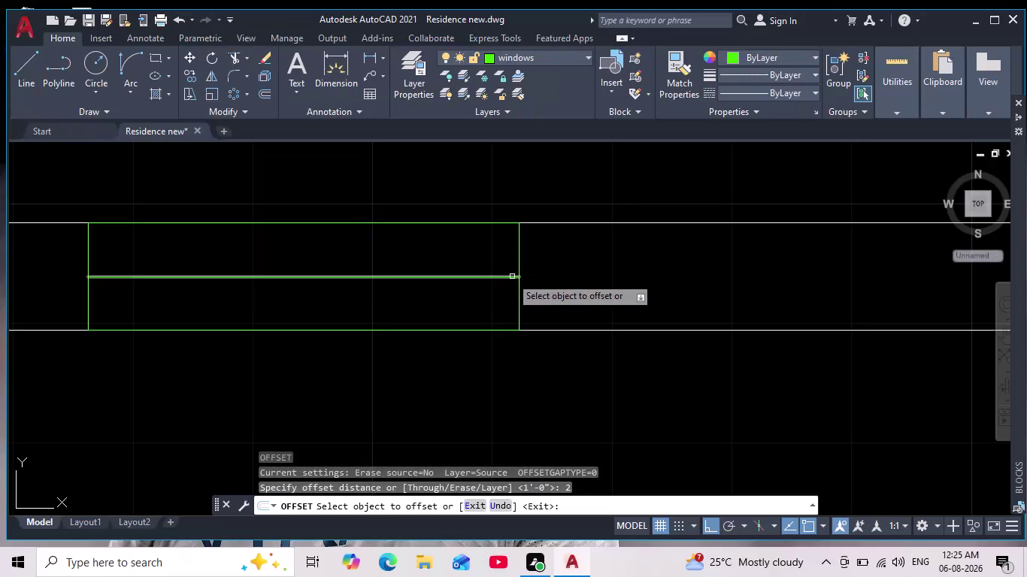
Offset two inner parallel lines inside the window frame.
click(405, 278)
click(397, 300)
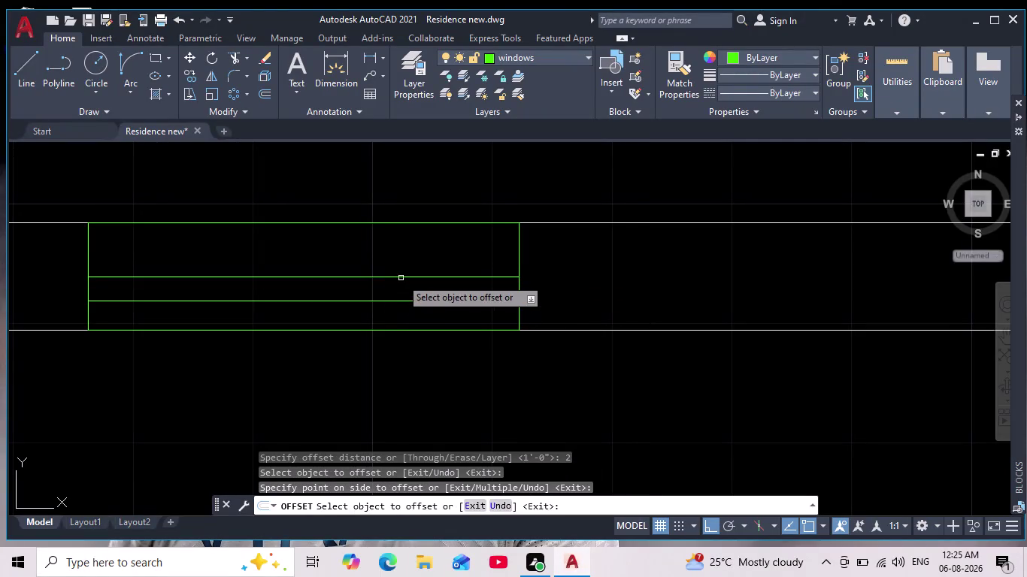
click(401, 277)
click(394, 235)
key(Escape)
Erase the stray extra line, then select all the window lines.
drag(390, 283, 383, 279)
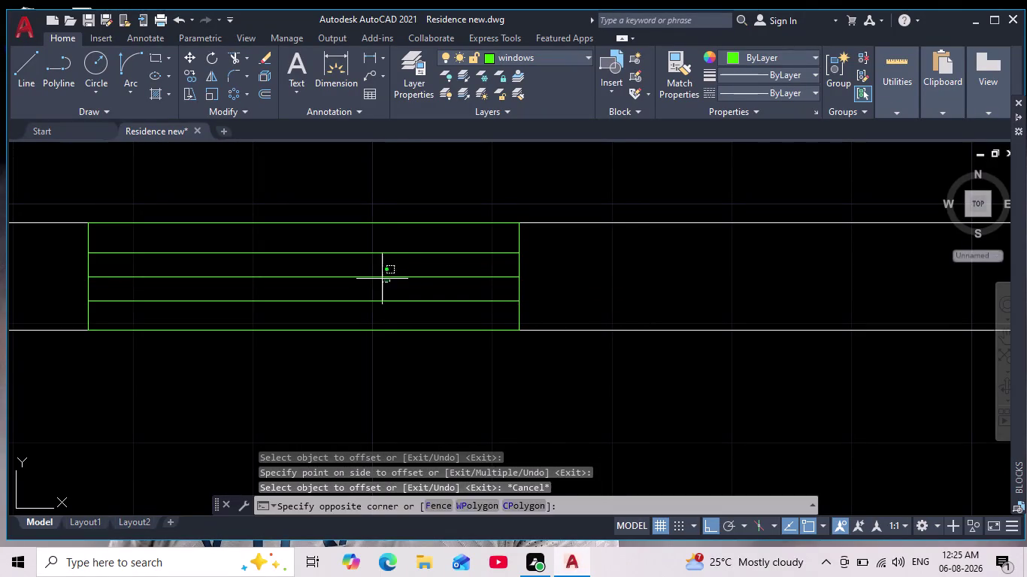
drag(383, 280, 382, 279)
click(371, 276)
key(Delete)
scroll(down, 3)
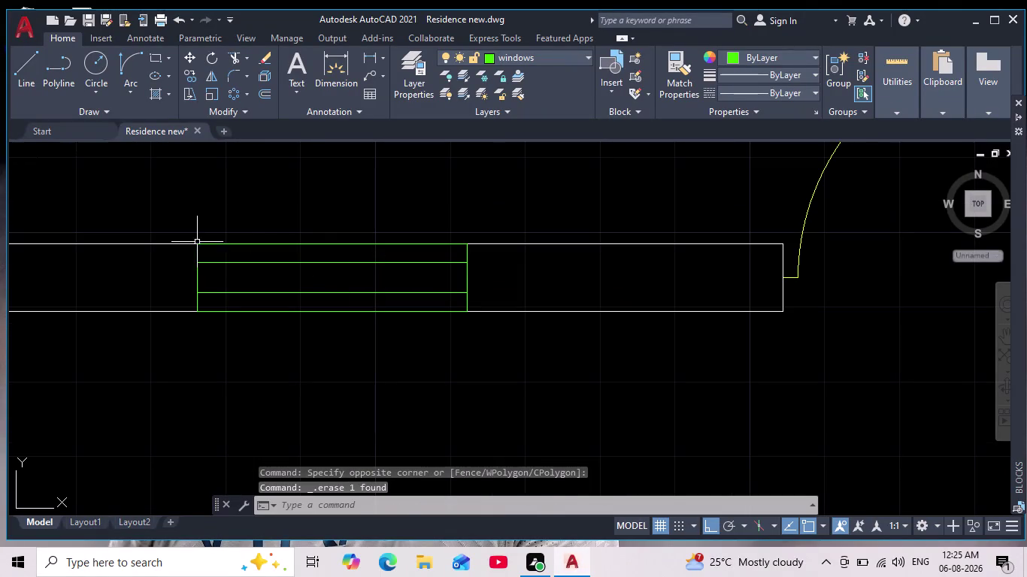
click(152, 204)
click(518, 341)
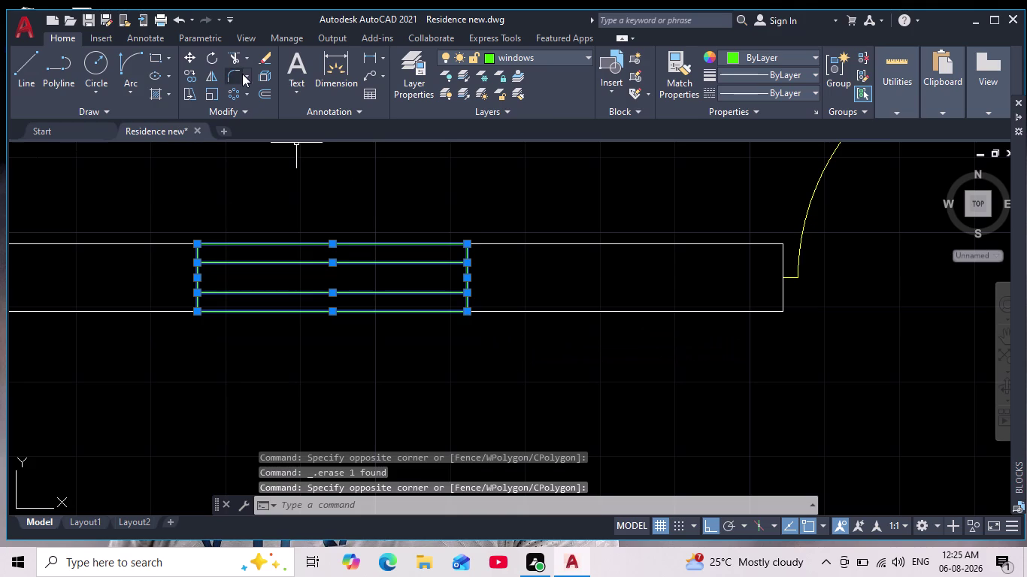
Copy the selected window into the next top room's front wall.
click(193, 77)
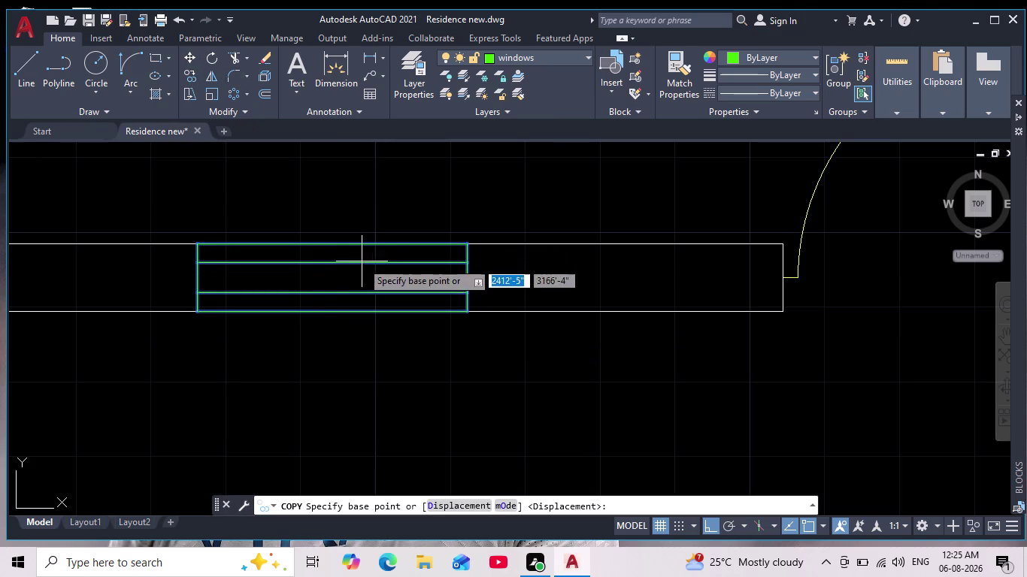
click(328, 240)
scroll(down, 3)
middle_drag(561, 231, 237, 331)
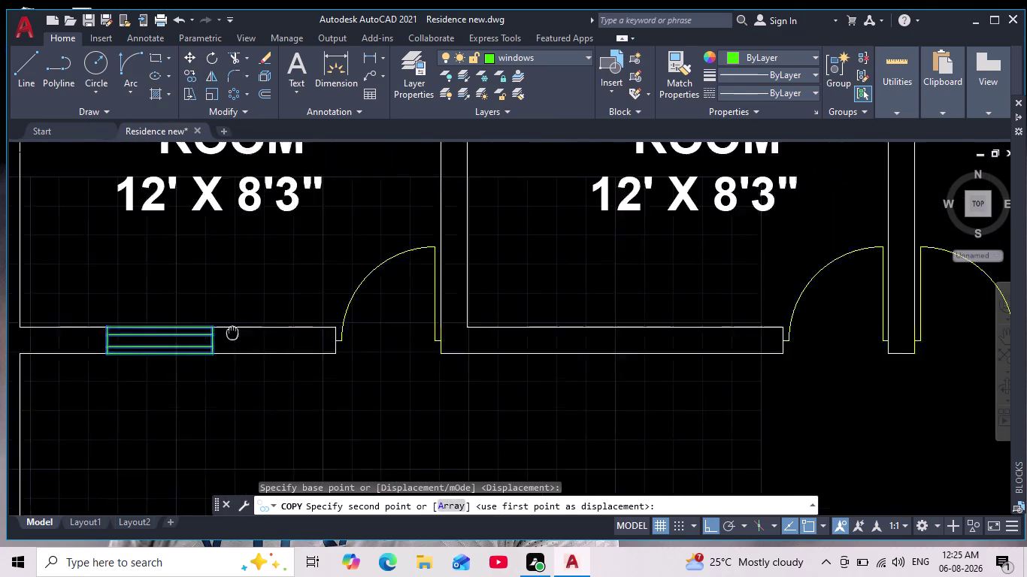
middle_drag(237, 330, 218, 337)
scroll(up, 3)
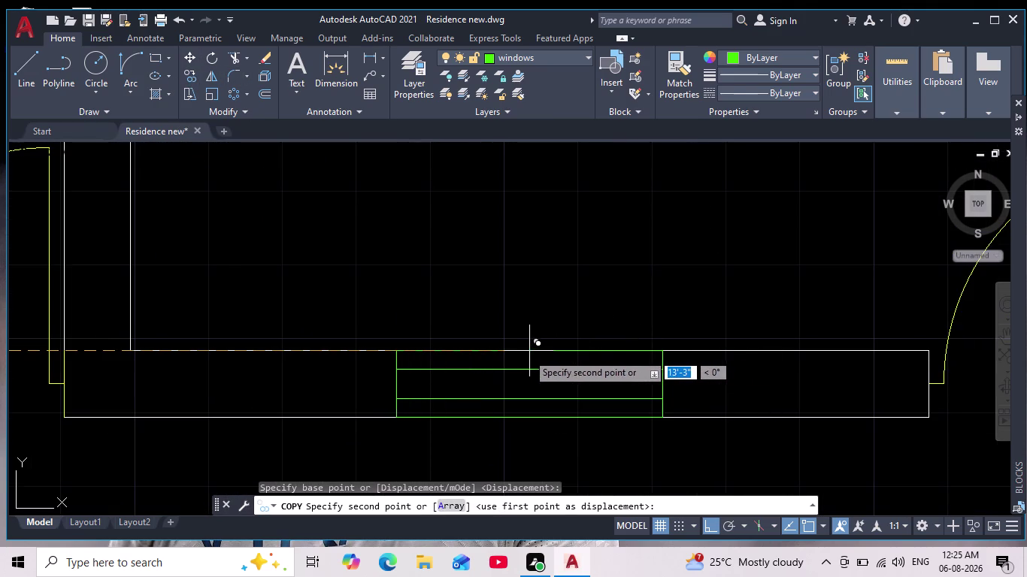
click(527, 349)
Place another window copy in the third room's wall and view the whole plan.
scroll(down, 3)
middle_drag(664, 322, 327, 345)
scroll(up, 3)
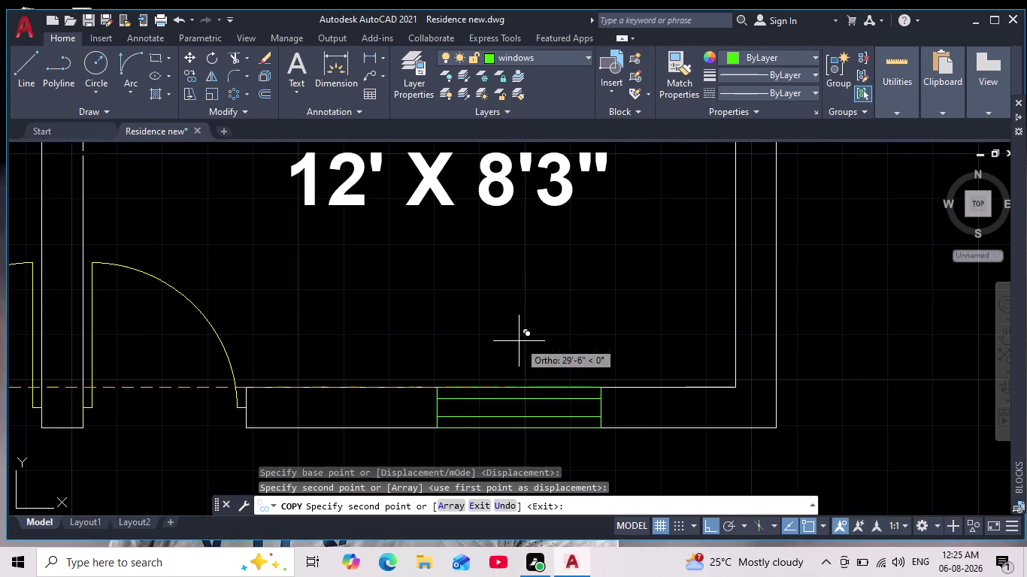
click(491, 388)
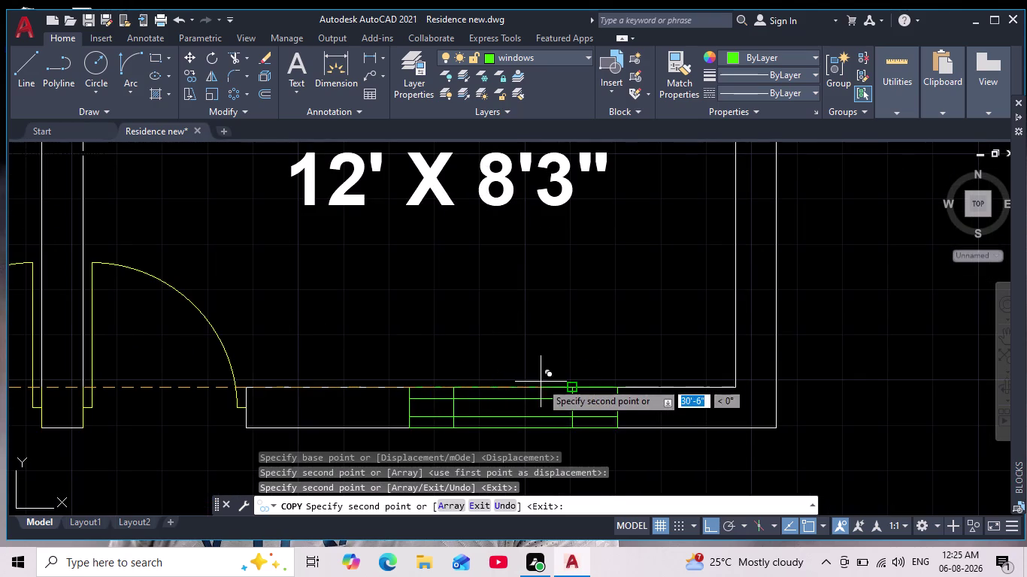
key(Escape)
scroll(down, 3)
middle_drag(559, 391, 537, 316)
middle_drag(520, 372, 487, 251)
scroll(down, 3)
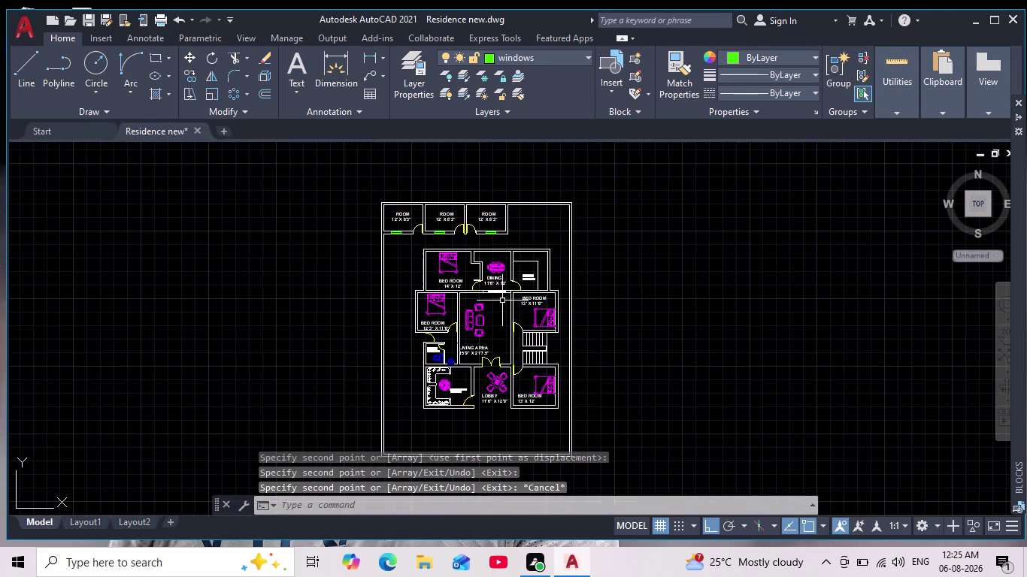
Zoom in on the 14' X 12' bedroom's outer wall and start the Line tool.
scroll(up, 3)
middle_drag(348, 211, 350, 215)
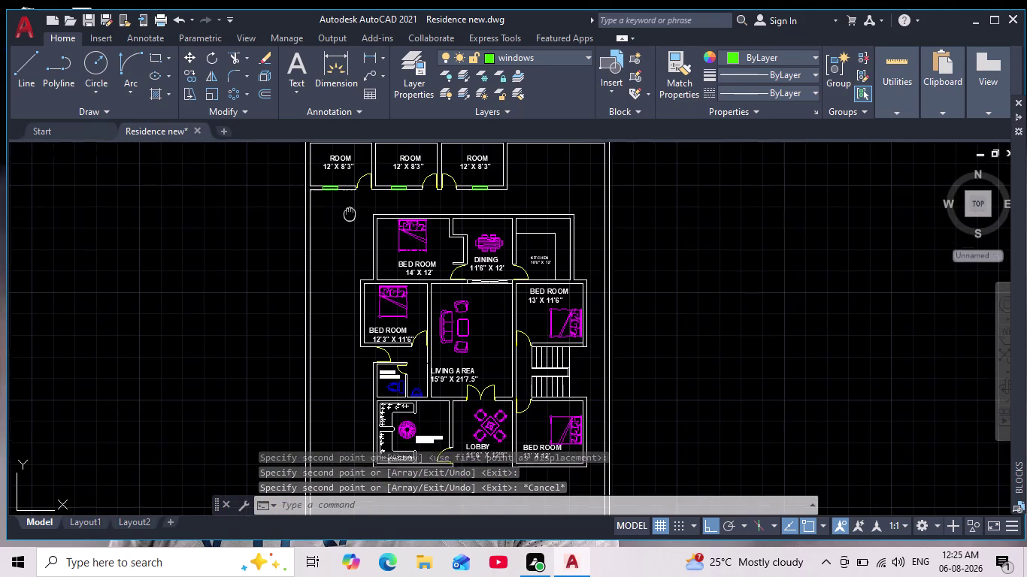
middle_drag(349, 215, 354, 269)
middle_drag(364, 315, 371, 257)
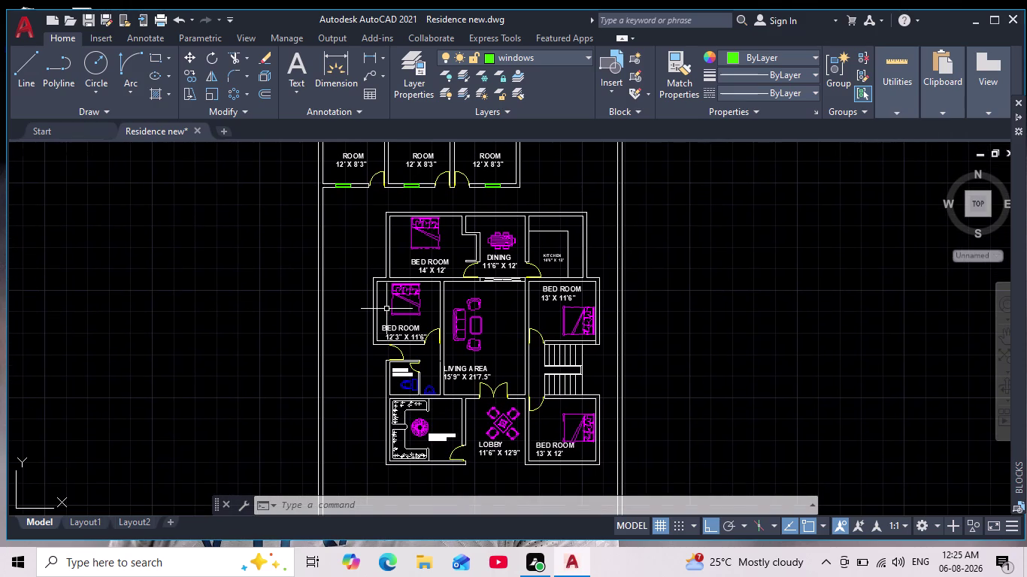
scroll(up, 3)
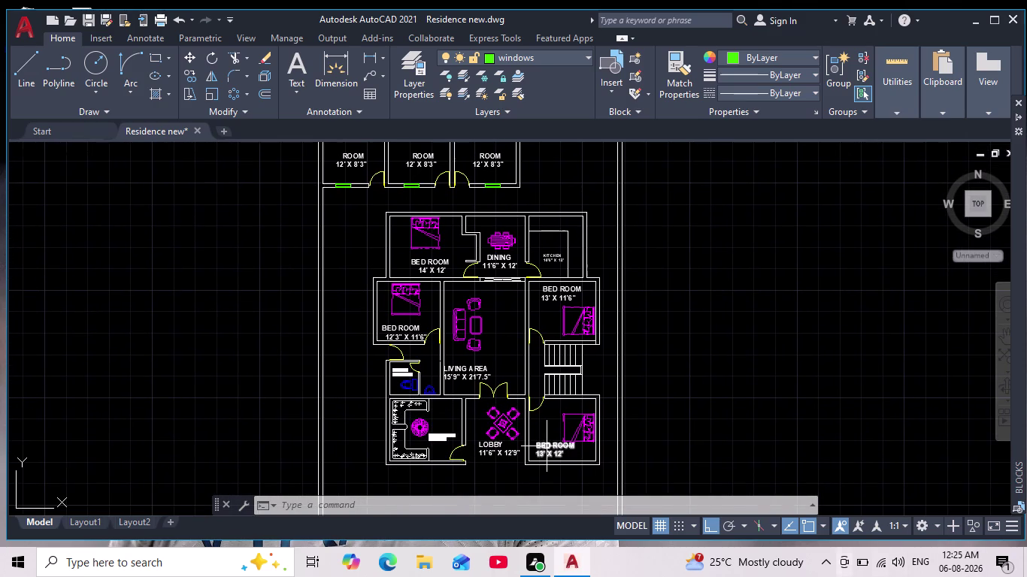
scroll(up, 3)
scroll(down, 3)
middle_drag(385, 232, 397, 288)
click(28, 72)
scroll(up, 3)
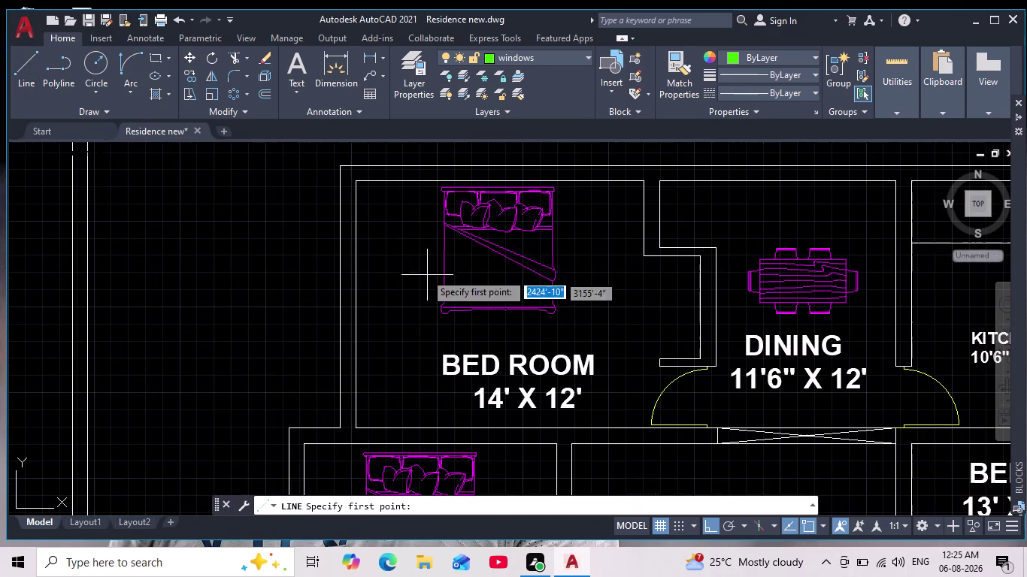
Start the window outline in the bedroom's left wall, undoing a wrong segment and entering 4'.
click(359, 222)
click(340, 226)
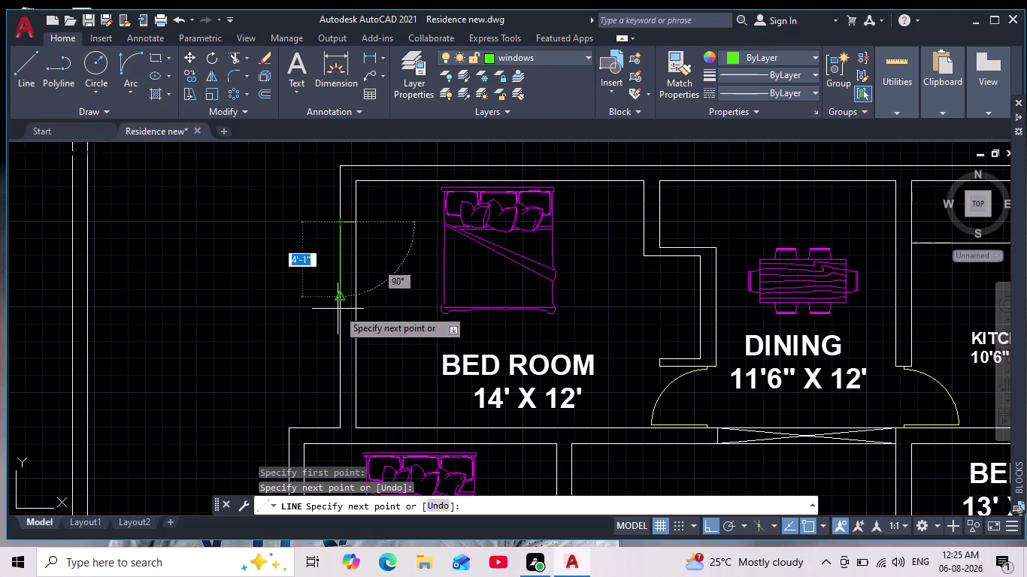
click(339, 354)
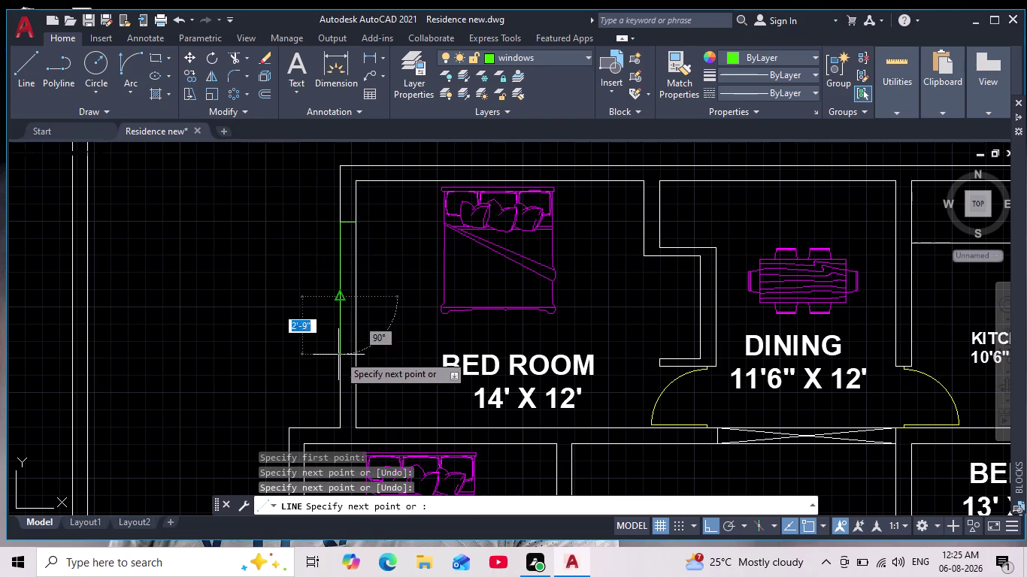
scroll(up, 3)
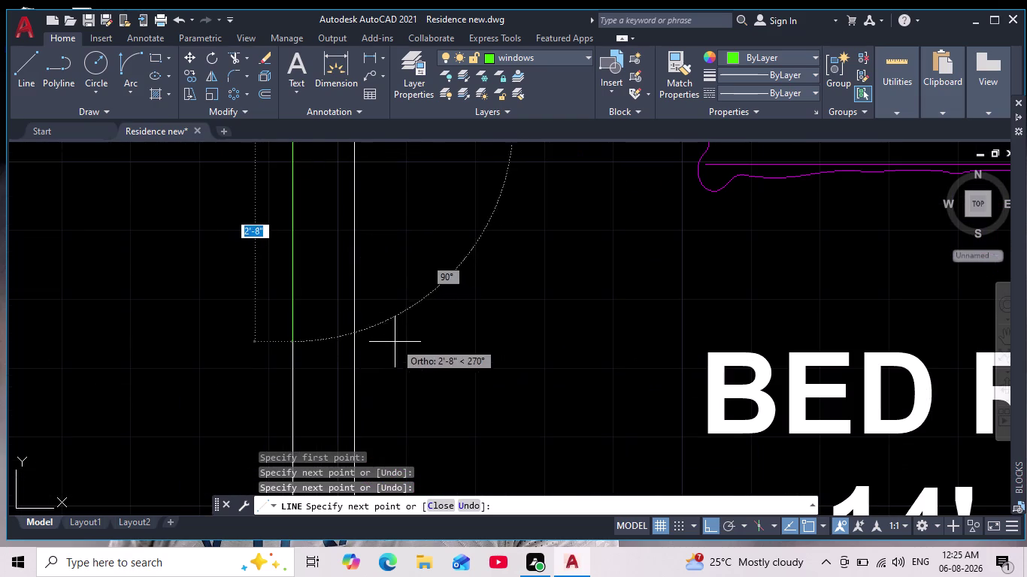
scroll(down, 3)
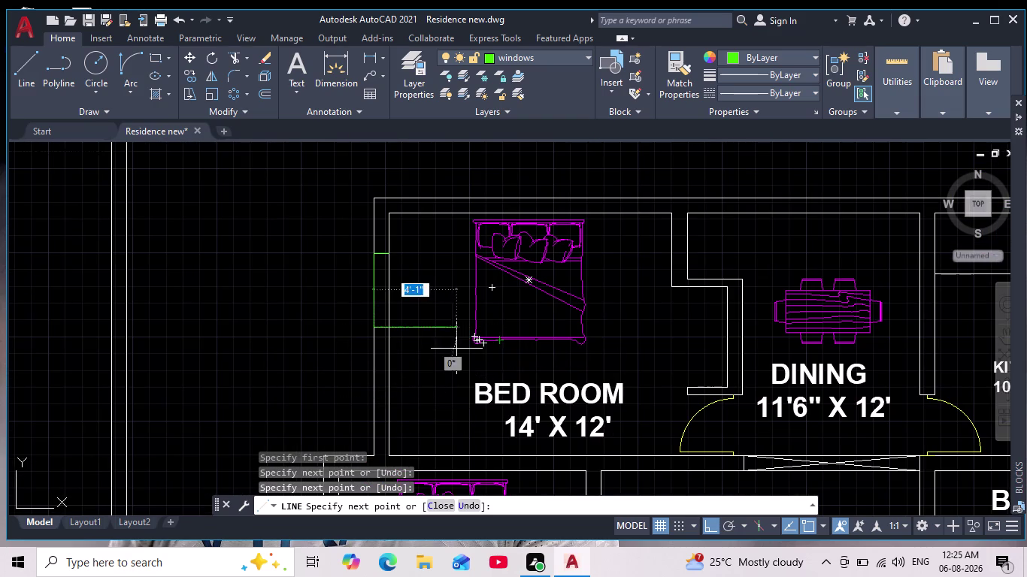
scroll(up, 3)
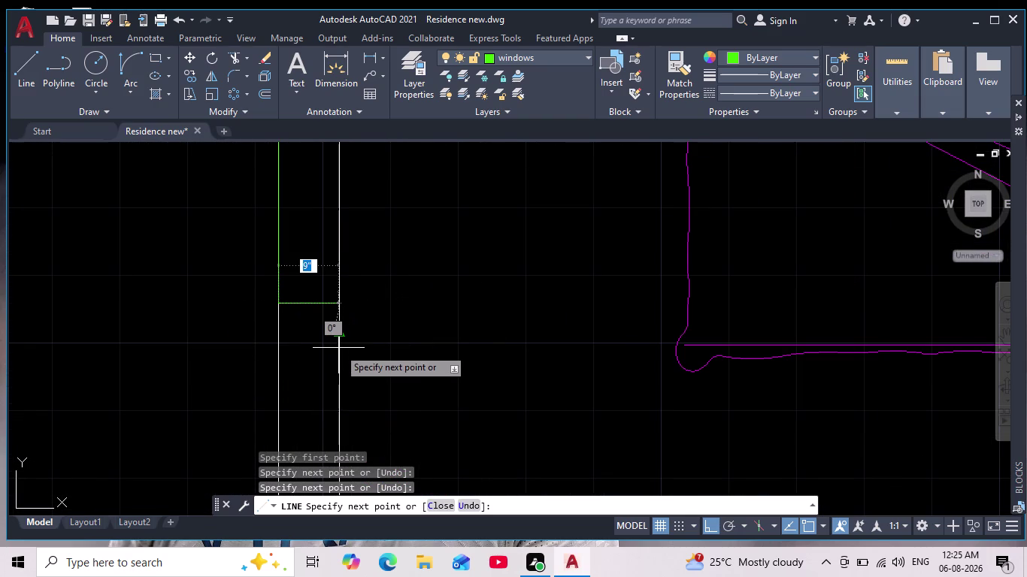
key(ctrl+z)
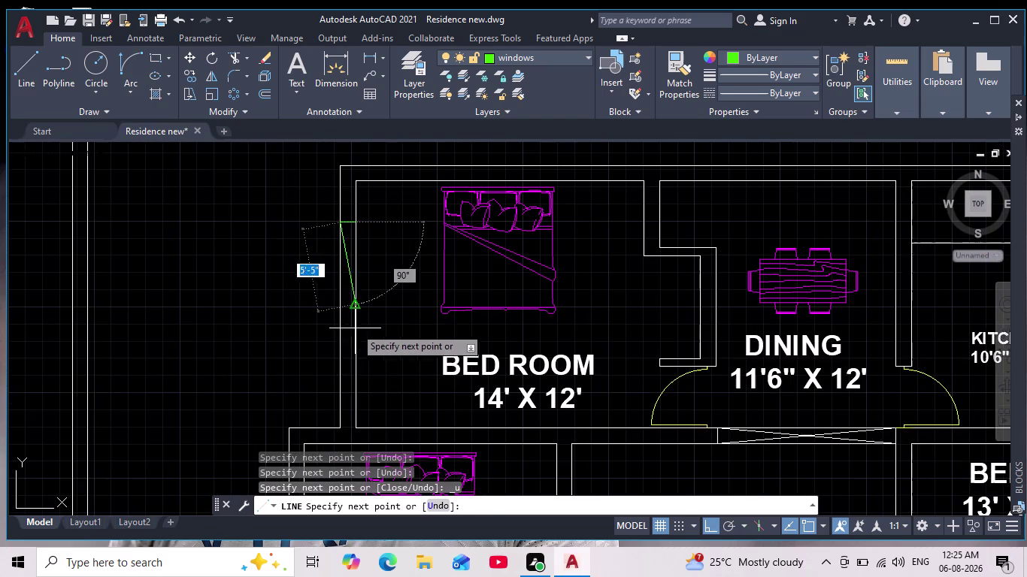
scroll(up, 3)
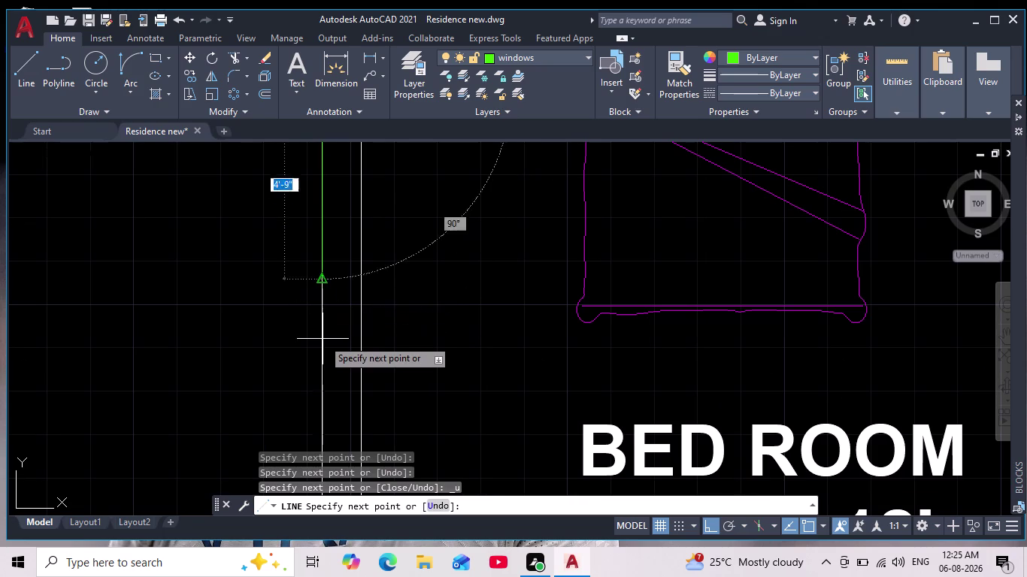
text(4')
key(Return)
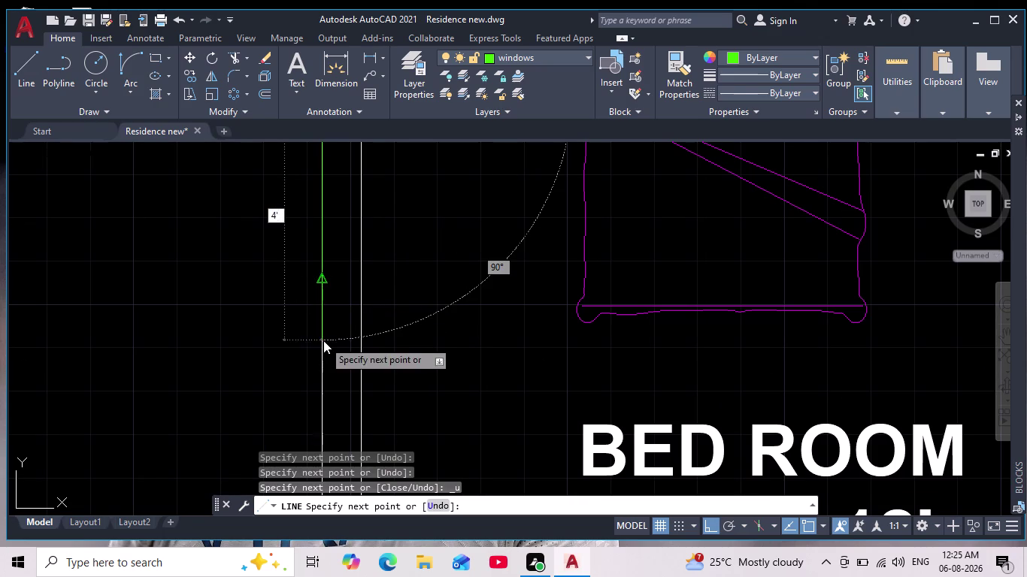
Complete and close the 4' window outline along the wall.
scroll(down, 3)
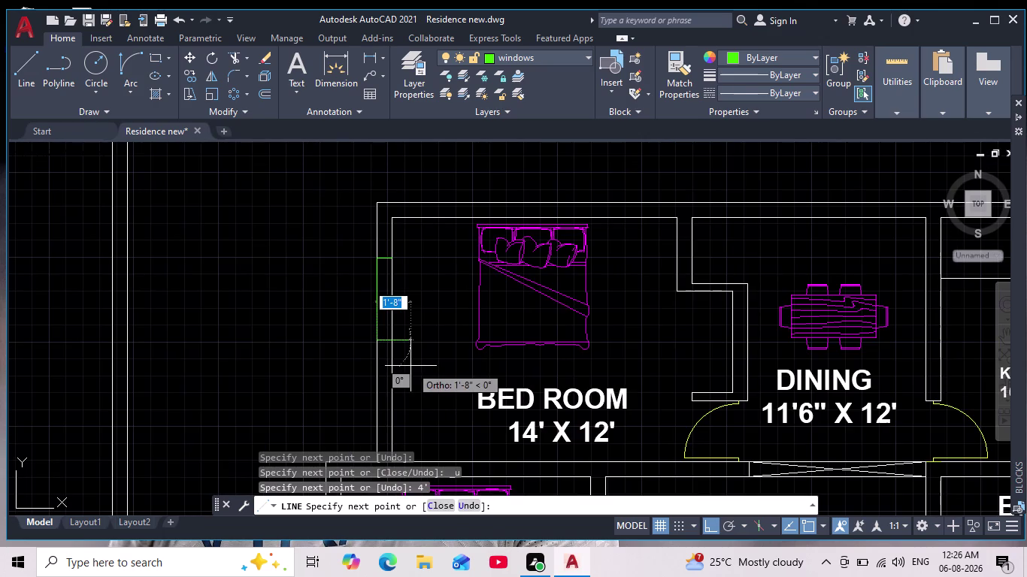
scroll(up, 3)
click(347, 325)
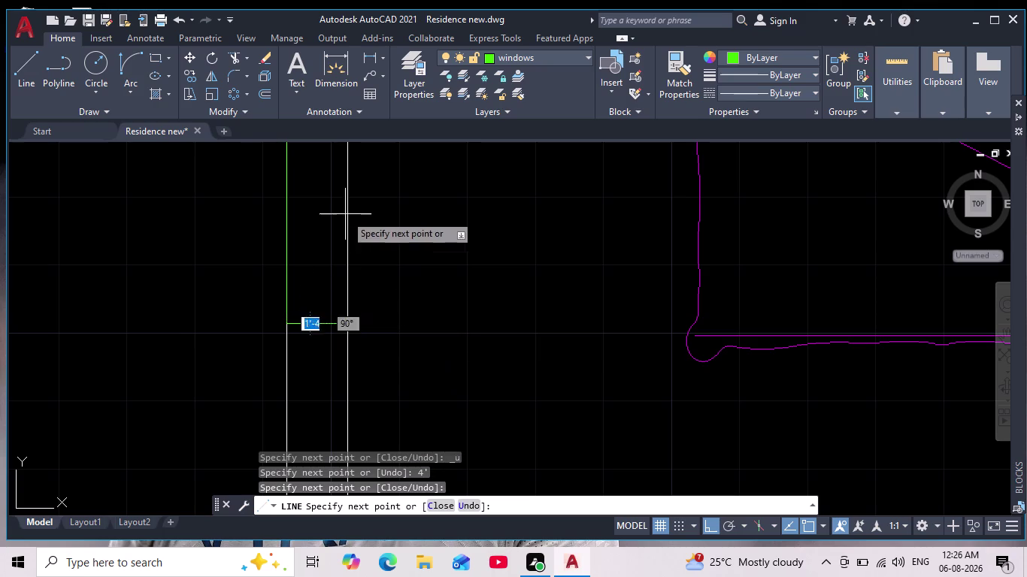
middle_drag(346, 226, 353, 350)
scroll(down, 3)
middle_drag(354, 209, 359, 303)
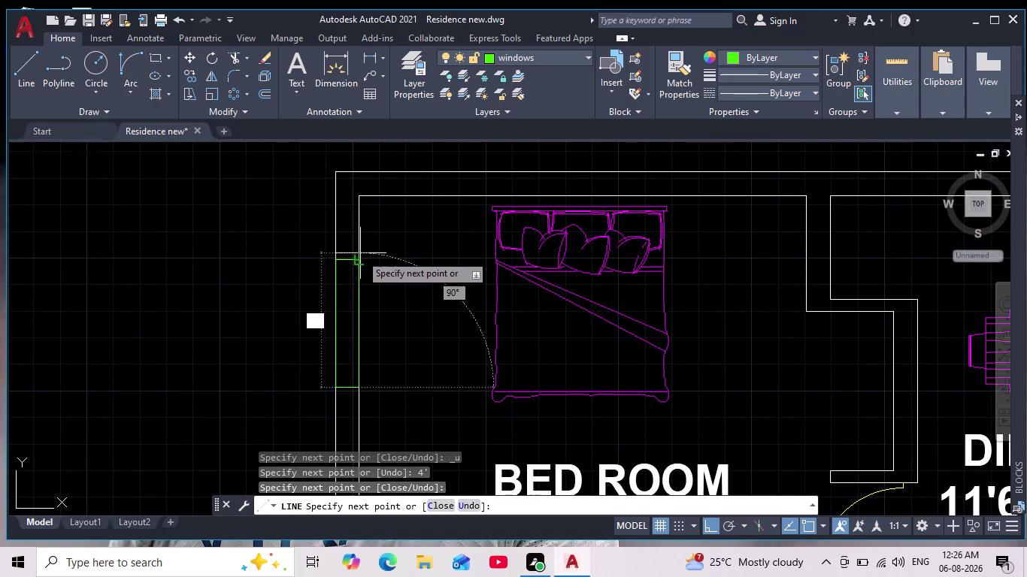
click(359, 259)
key(Escape)
Draw another line from the window along the wall, then cancel it.
click(27, 73)
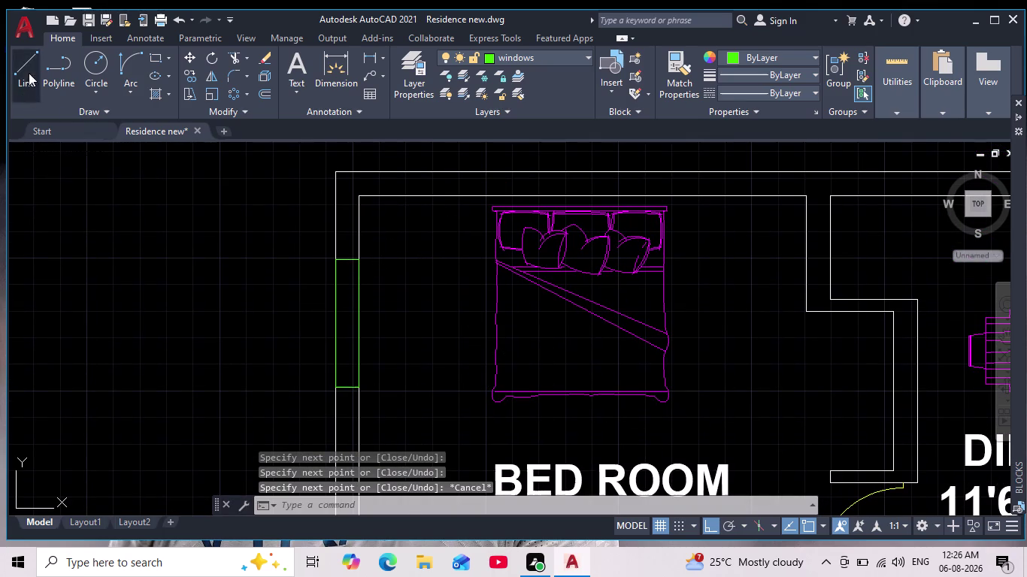
scroll(up, 3)
click(338, 230)
middle_drag(348, 421, 377, 318)
click(362, 451)
key(Escape)
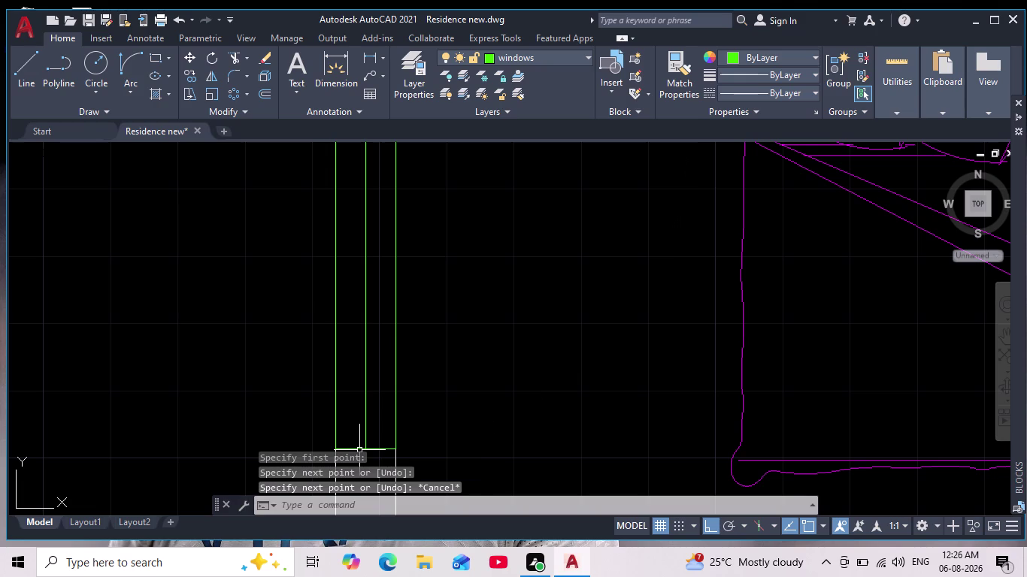
Start OFFSET with an offset distance of 2.
key(o)
key(Return)
key(2)
key(Return)
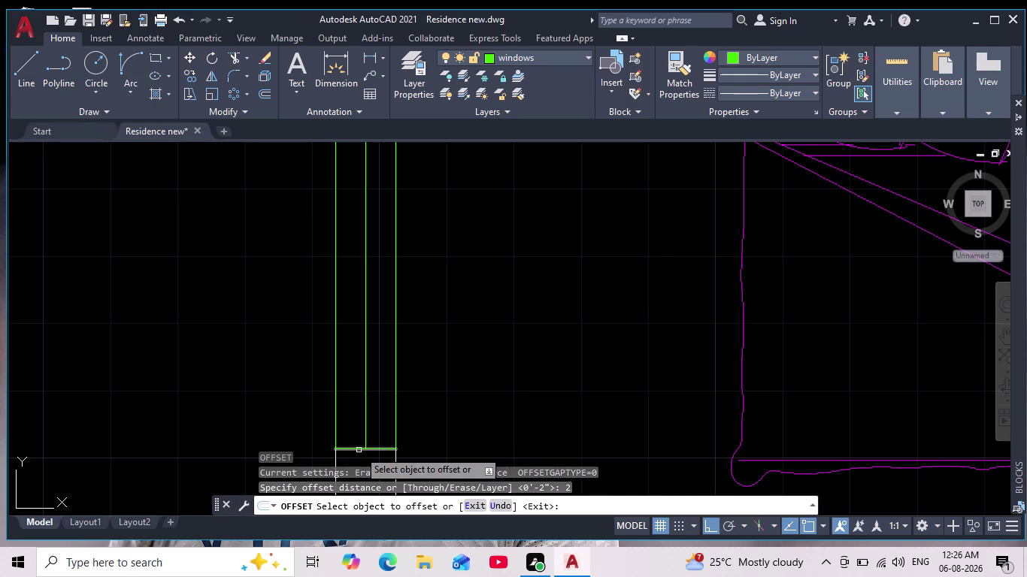
Offset two inner parallel lines inside the bedroom window.
scroll(down, 3)
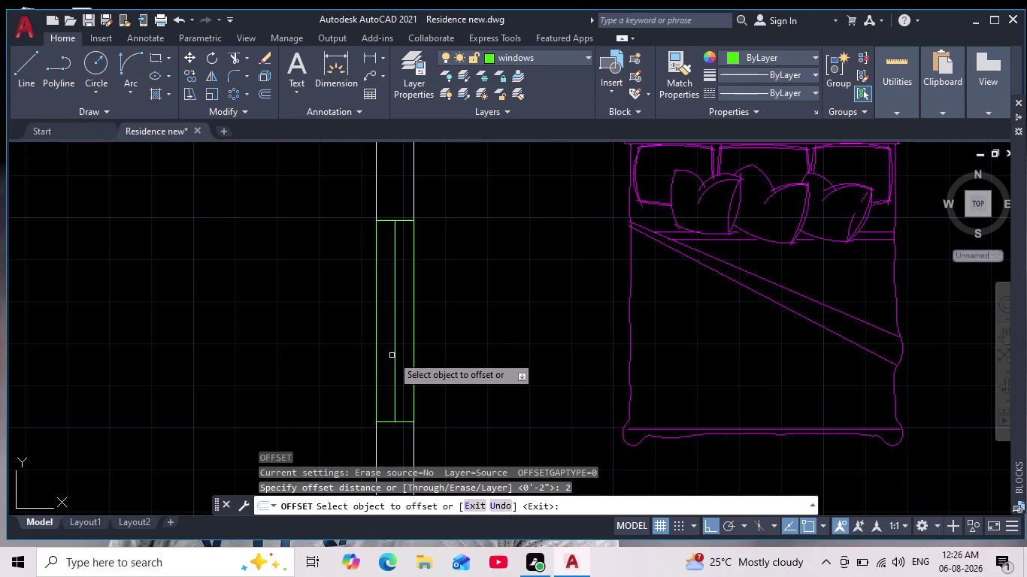
click(395, 345)
click(388, 347)
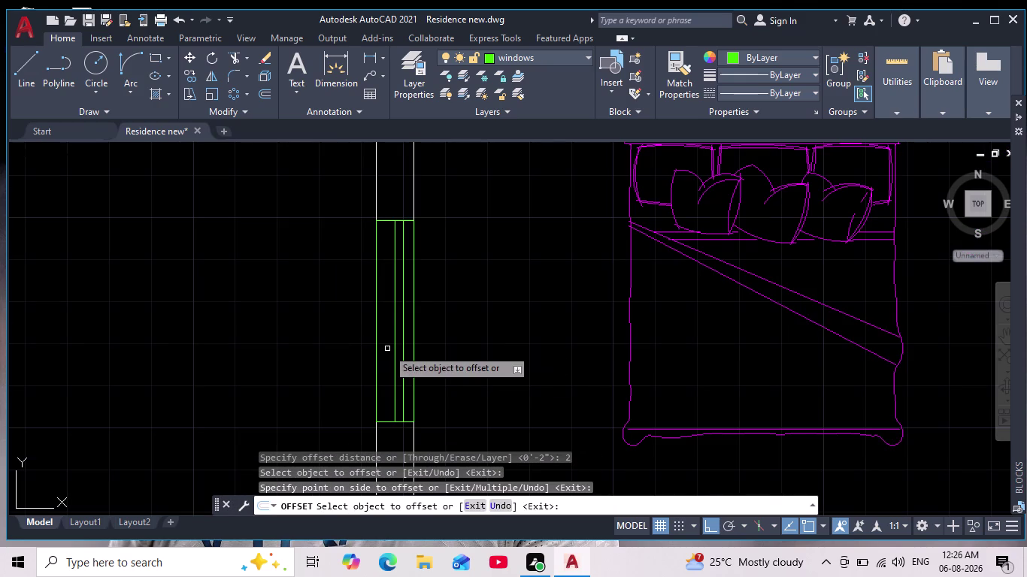
click(392, 353)
click(376, 373)
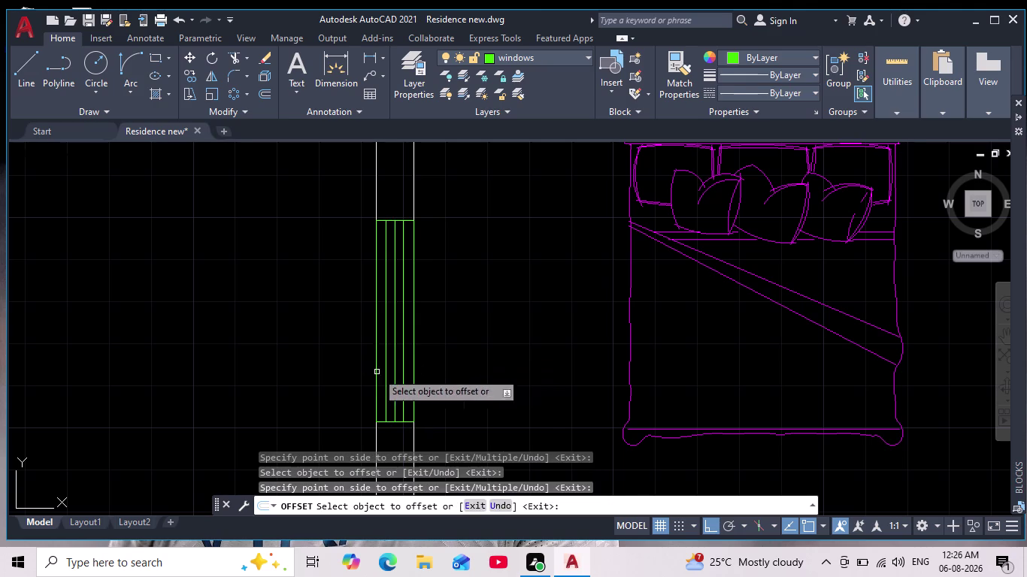
scroll(down, 3)
scroll(up, 3)
scroll(up, 3)
middle_drag(379, 355, 356, 401)
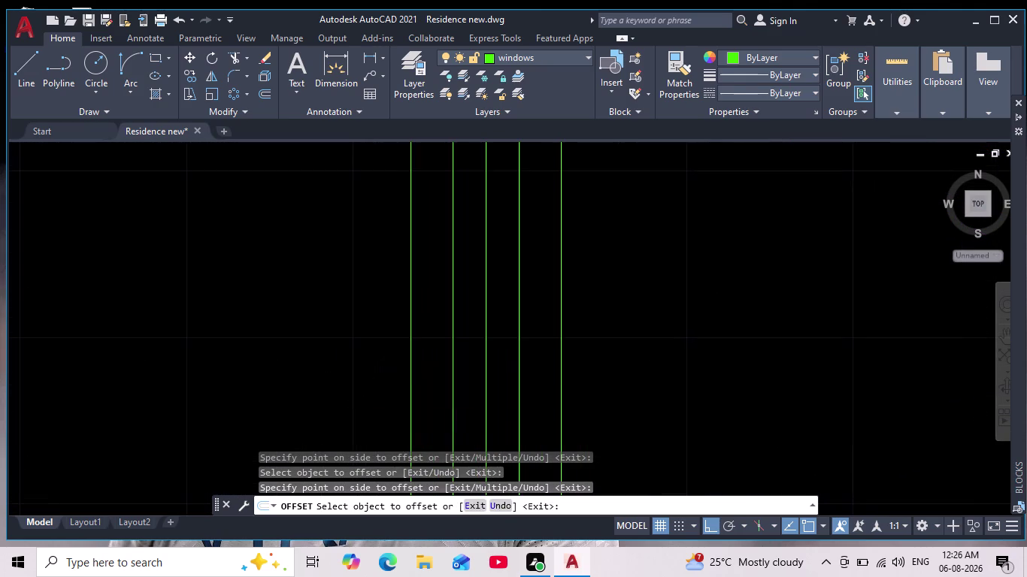
key(Escape)
Delete the surplus vertical line and zoom out to the whole plan.
drag(507, 319, 489, 339)
click(485, 345)
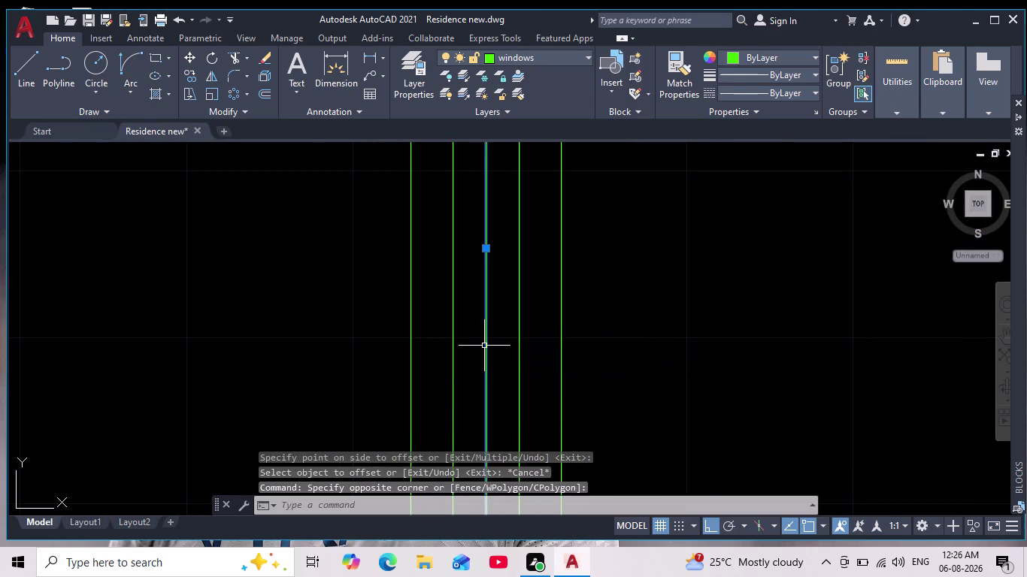
key(Delete)
scroll(down, 3)
scroll(down, 3)
middle_drag(524, 360, 469, 346)
scroll(down, 3)
middle_drag(469, 346, 429, 334)
middle_drag(470, 363, 413, 312)
scroll(up, 3)
scroll(down, 3)
middle_drag(451, 366, 421, 321)
scroll(up, 3)
middle_drag(490, 351, 503, 379)
scroll(down, 3)
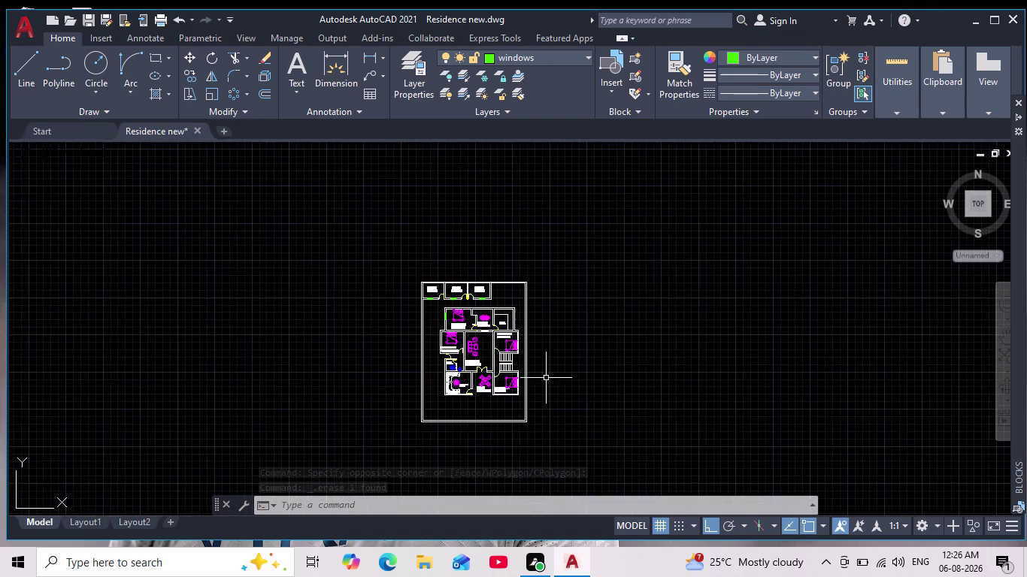
Zoom into the 14' X 12' bedroom and drag-select the window on its left wall.
middle_drag(543, 381, 514, 359)
scroll(up, 3)
scroll(up, 3)
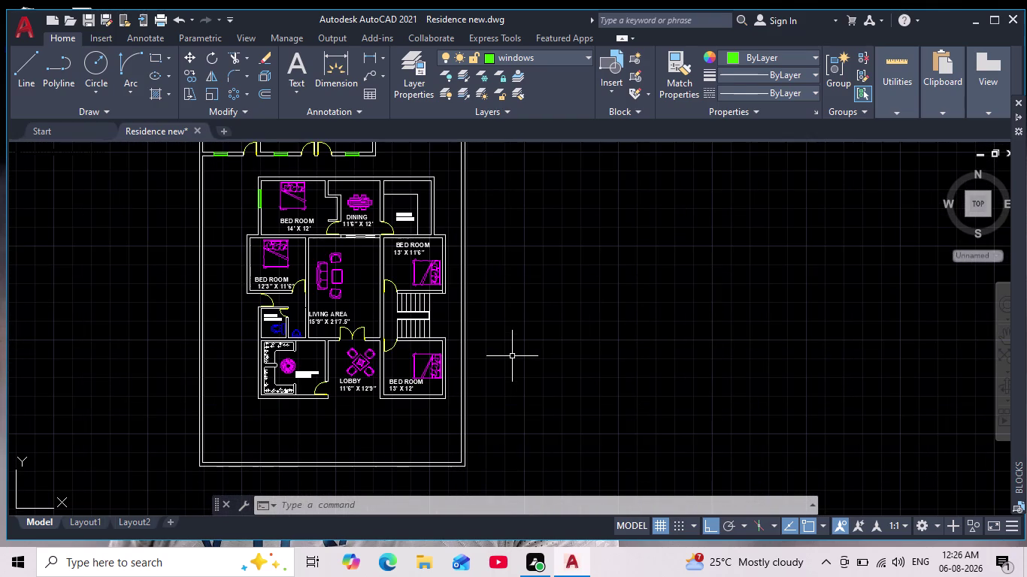
scroll(down, 3)
middle_drag(523, 380, 563, 392)
scroll(up, 3)
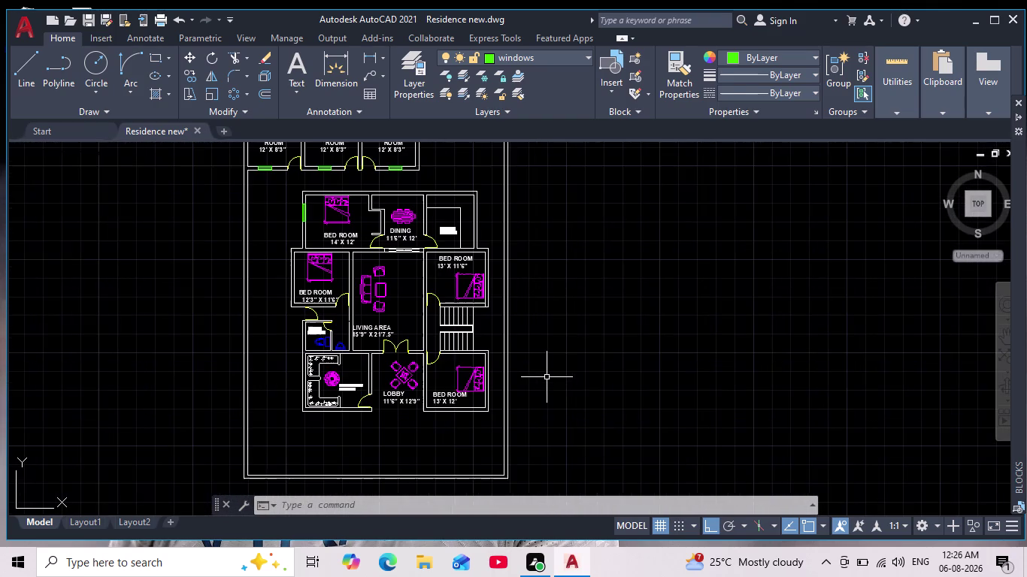
middle_drag(552, 393, 564, 426)
scroll(down, 3)
scroll(up, 3)
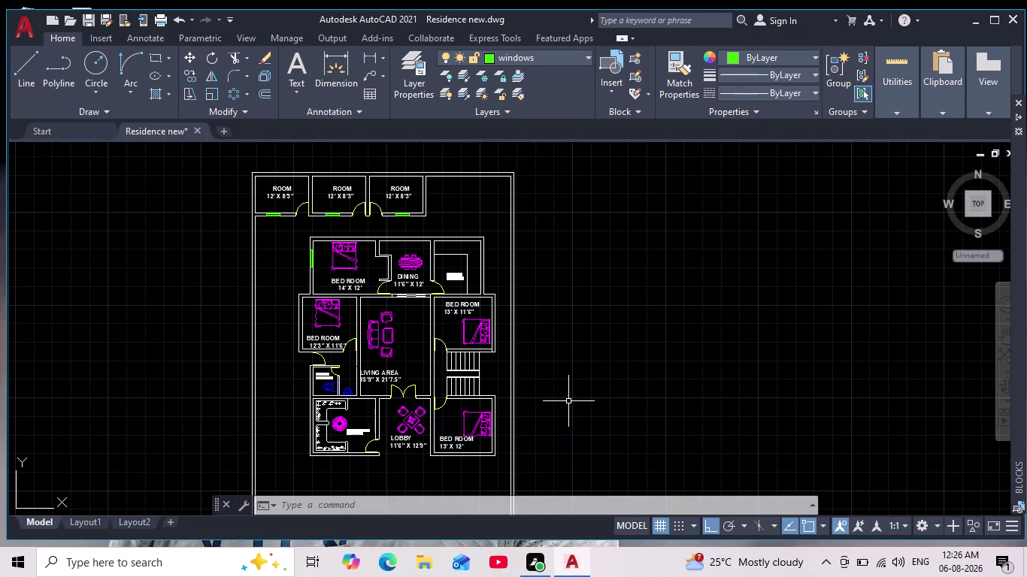
scroll(down, 3)
scroll(up, 3)
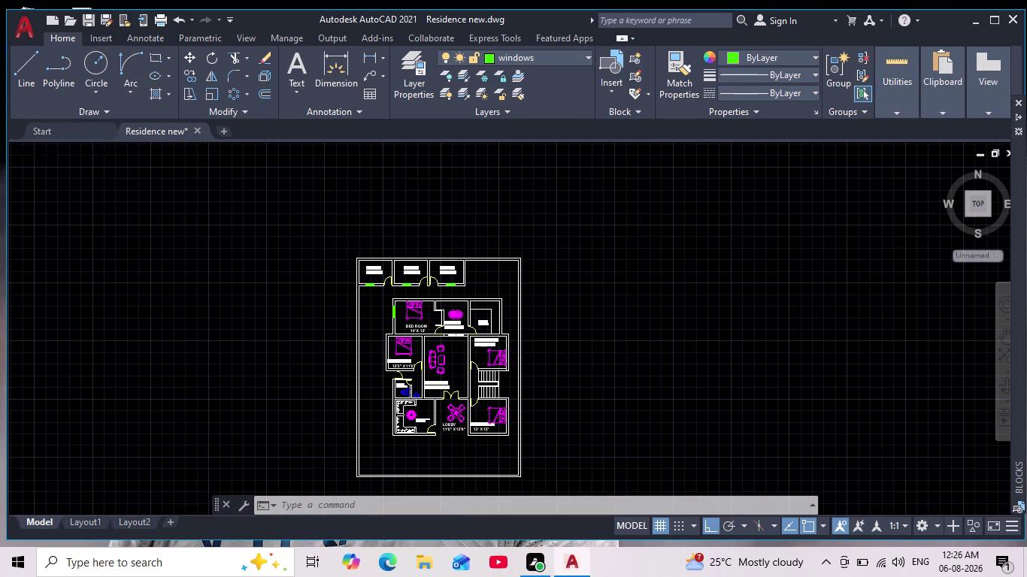
scroll(up, 3)
drag(381, 182, 378, 214)
click(294, 291)
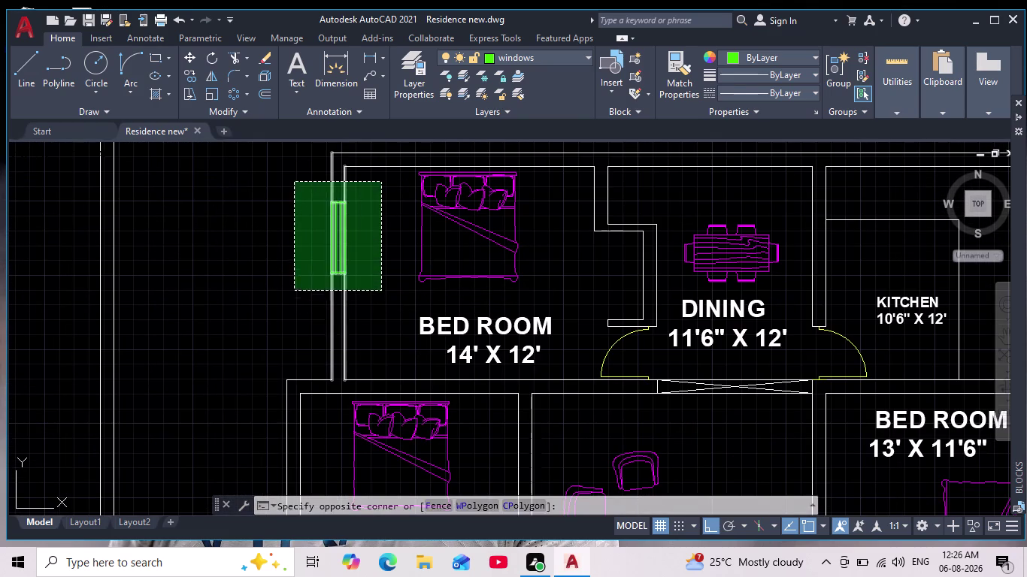
Reselect the bedroom window, copy it from a base point, and turn Ortho off.
key(Escape)
drag(307, 186, 310, 212)
click(383, 284)
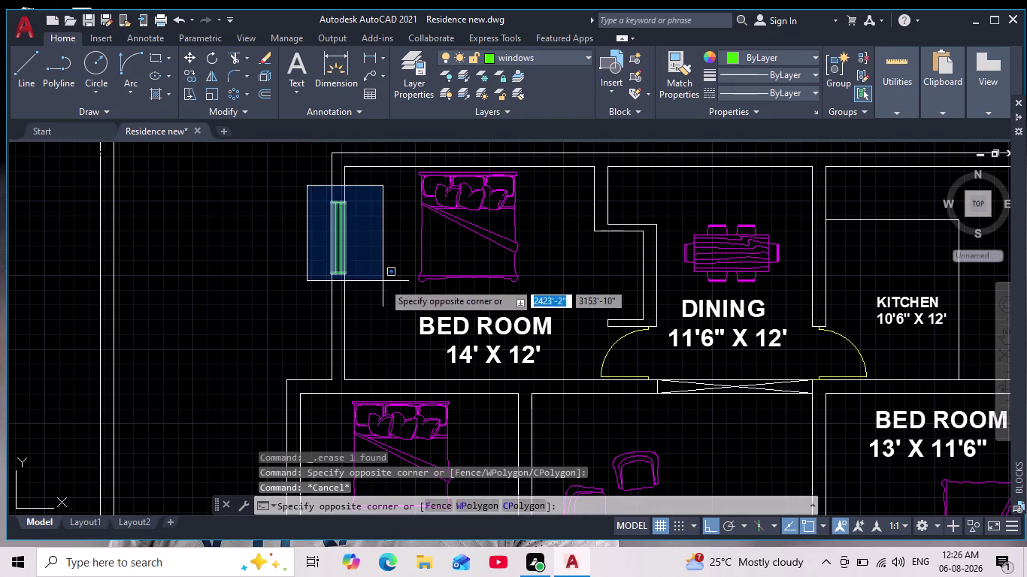
click(195, 72)
scroll(up, 3)
click(227, 287)
scroll(down, 3)
middle_drag(272, 318, 282, 299)
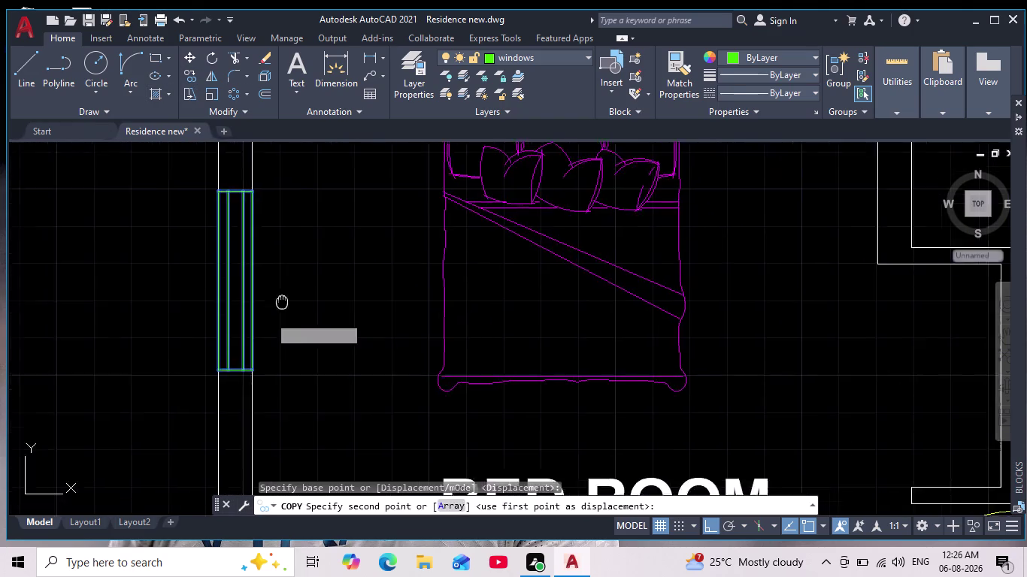
middle_drag(283, 298, 312, 246)
scroll(down, 3)
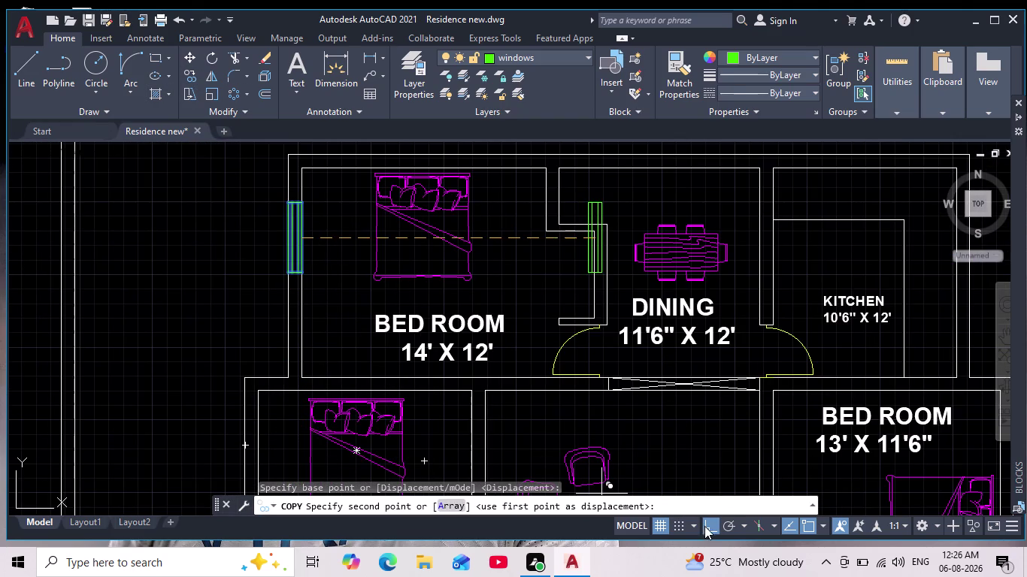
click(706, 526)
Place window copies on the 12'3" X 11'6" bedroom, drawing room and 13' X 12' bedroom walls.
middle_drag(319, 342, 366, 133)
scroll(up, 3)
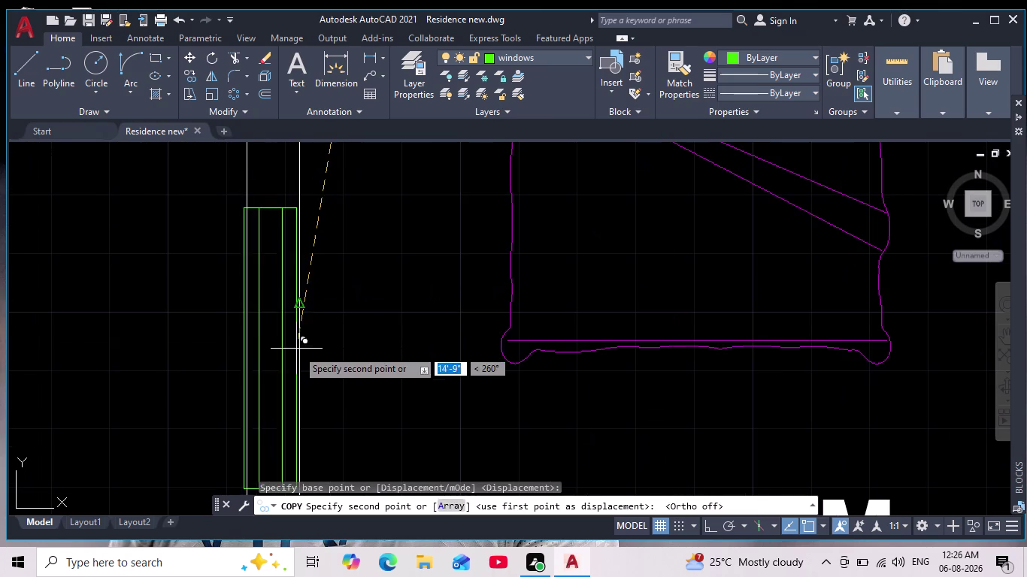
click(296, 310)
scroll(down, 3)
middle_drag(323, 339, 337, 242)
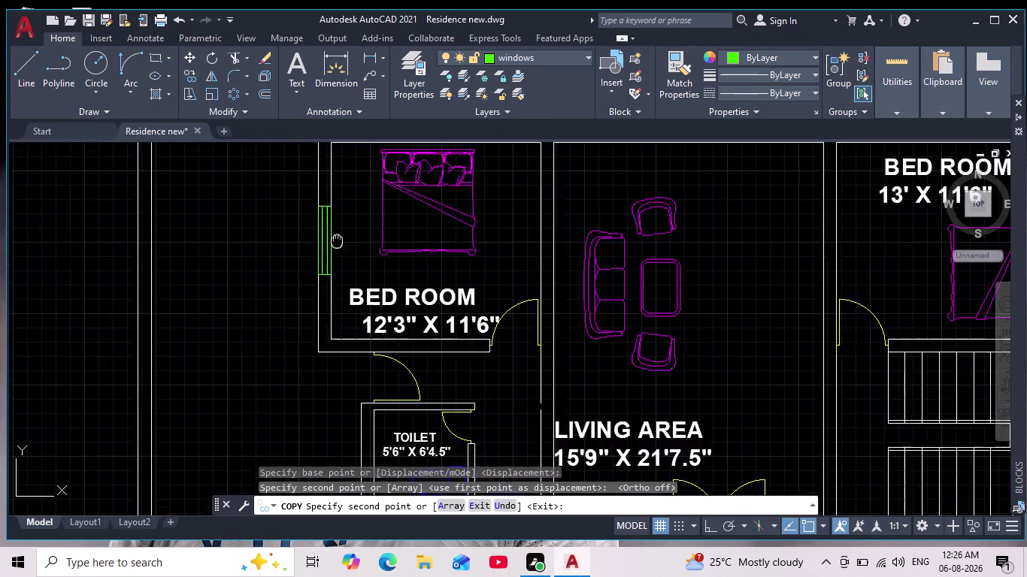
middle_drag(341, 385, 340, 203)
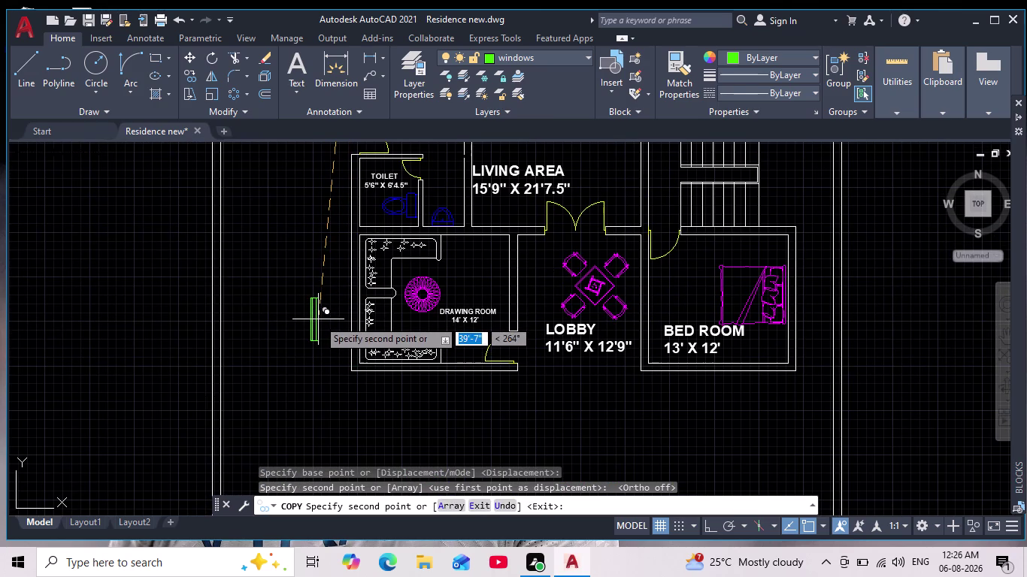
scroll(up, 3)
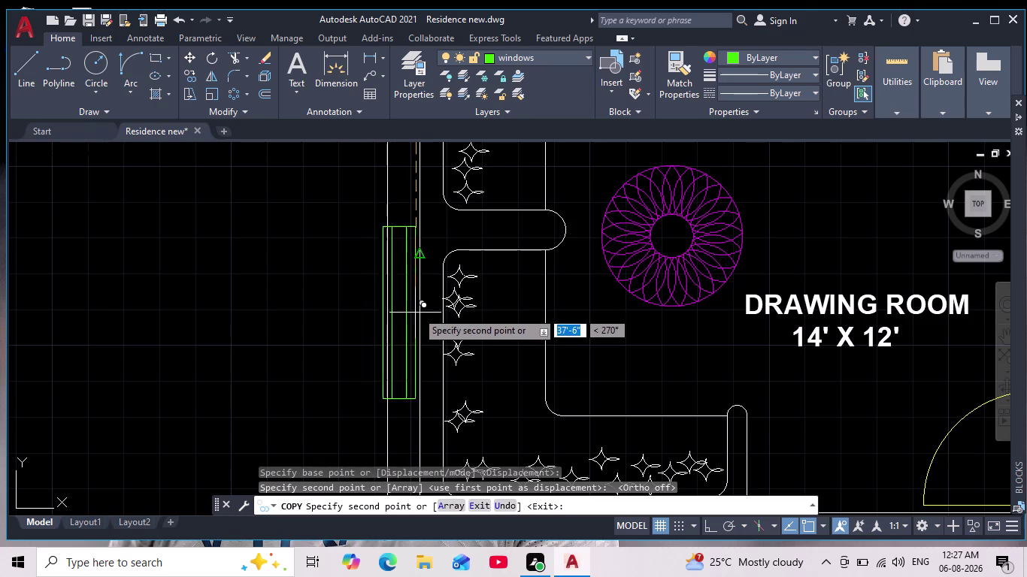
click(417, 253)
middle_drag(355, 286, 196, 305)
scroll(down, 3)
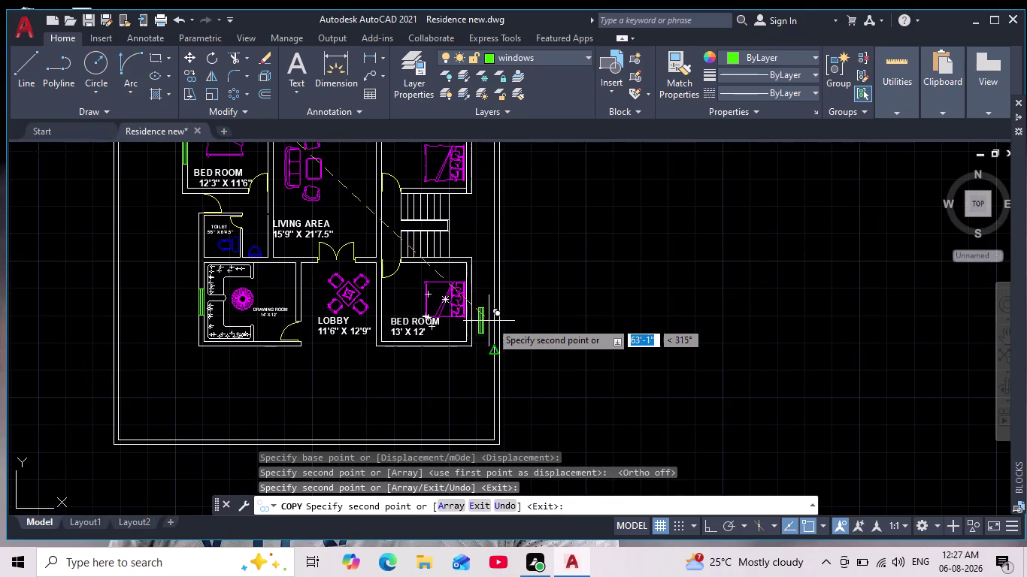
scroll(up, 3)
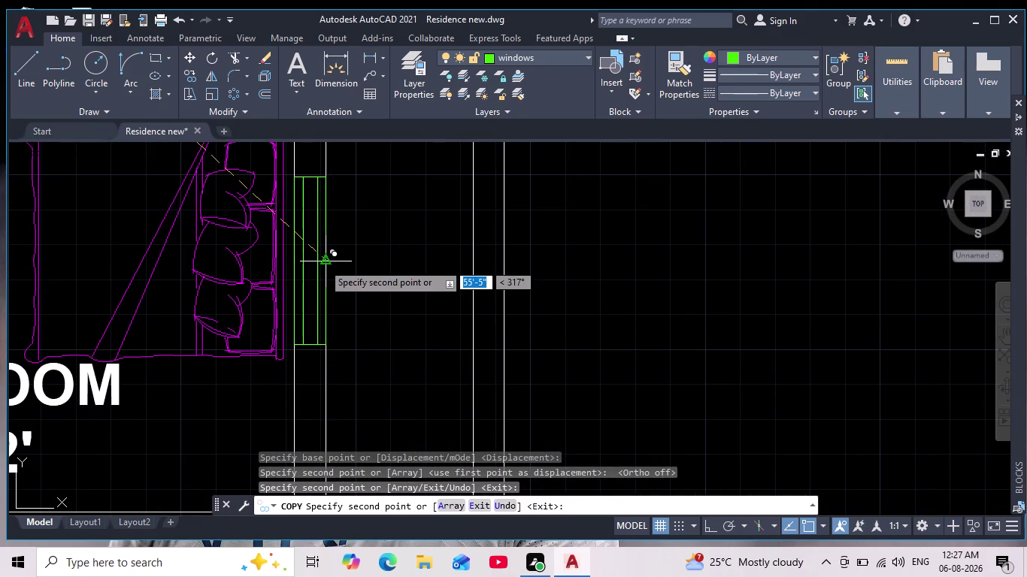
click(323, 264)
Place window copies on the 13' X 11'6" bedroom wall and the kitchen's outer wall.
middle_drag(344, 277, 367, 364)
scroll(down, 3)
scroll(up, 3)
middle_drag(342, 239, 337, 450)
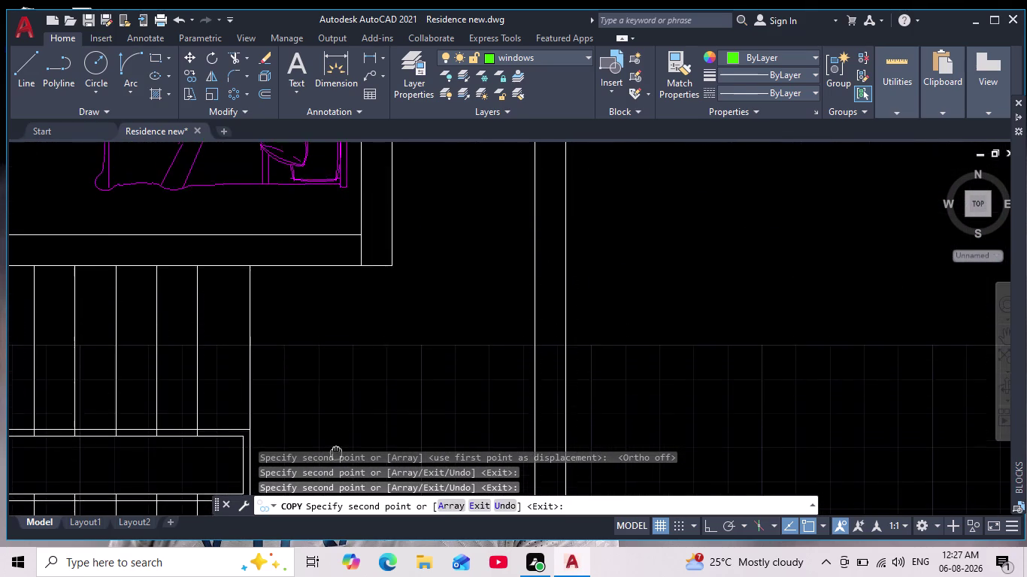
middle_drag(336, 449, 339, 461)
scroll(down, 3)
middle_drag(361, 191, 362, 377)
scroll(up, 3)
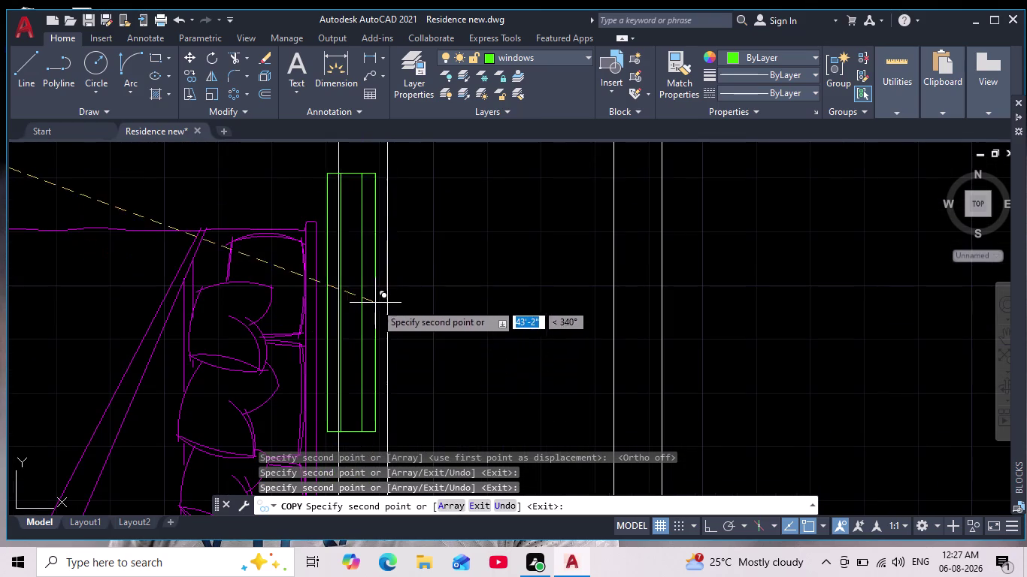
click(384, 280)
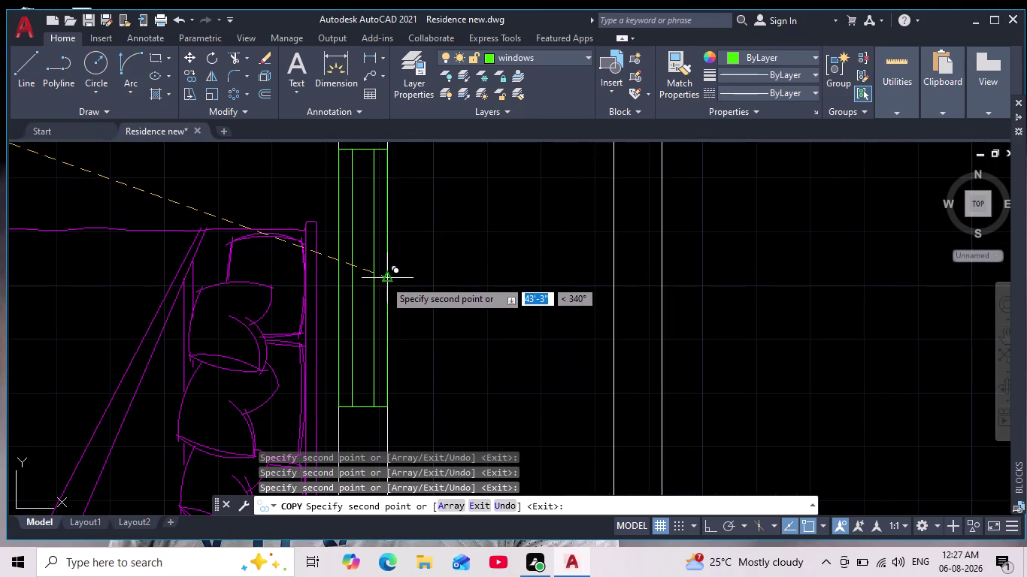
scroll(down, 3)
middle_drag(403, 295, 399, 476)
scroll(down, 3)
scroll(down, 3)
middle_drag(374, 339, 381, 312)
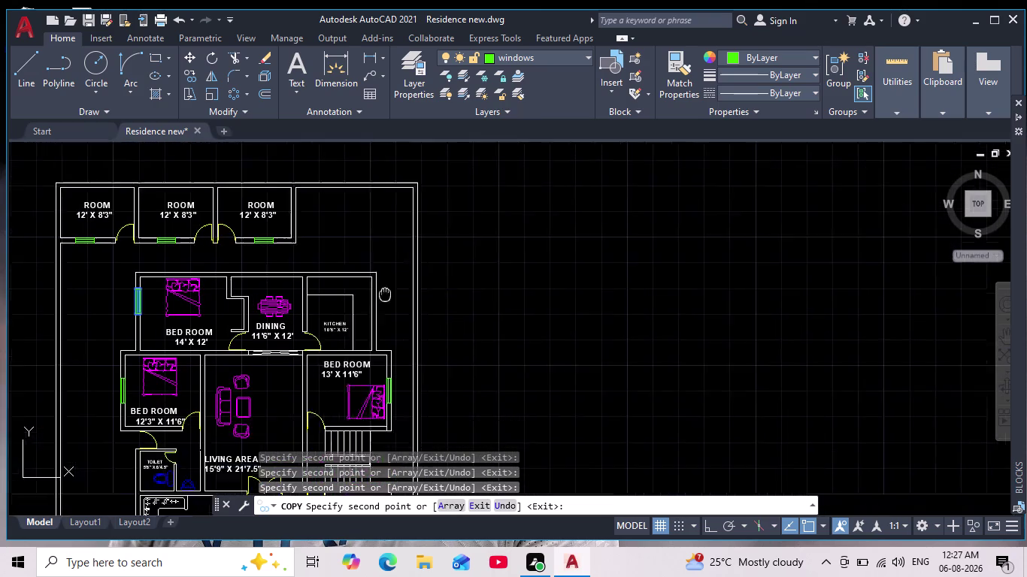
middle_drag(380, 312, 373, 305)
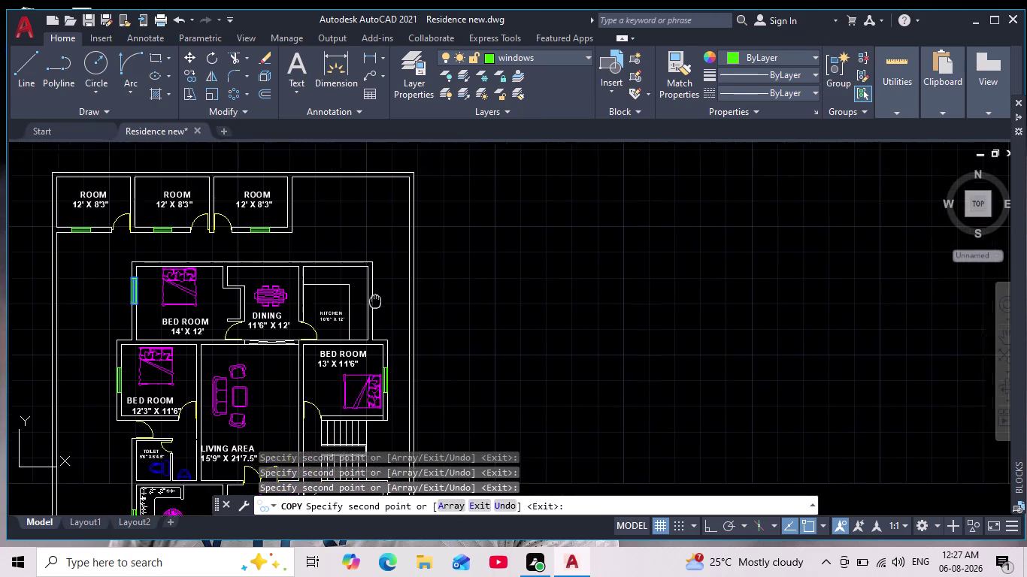
middle_drag(373, 305, 347, 356)
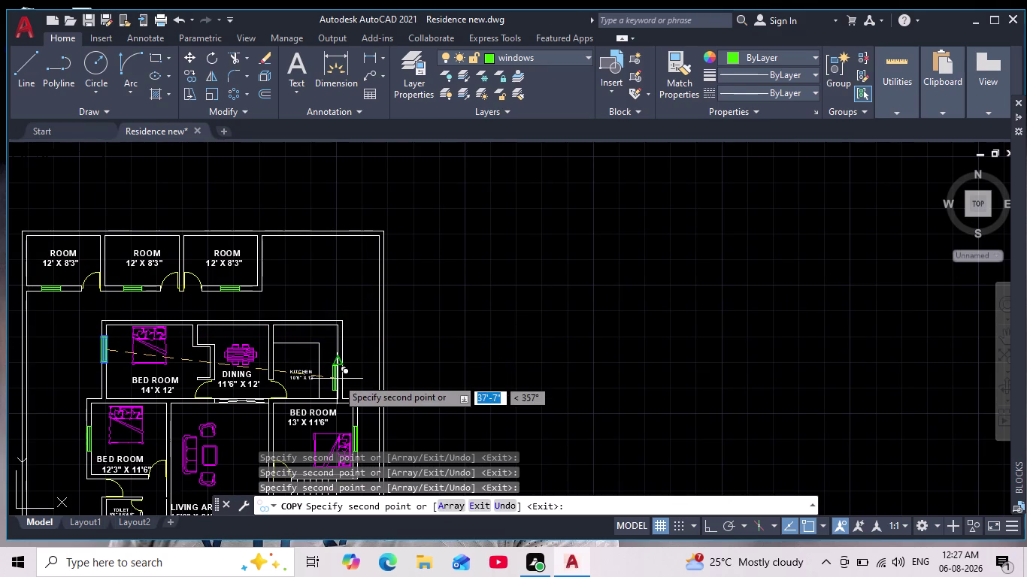
scroll(up, 3)
click(355, 334)
Check the placed windows, end the copy command, and view the whole plan.
scroll(up, 3)
scroll(down, 3)
middle_drag(376, 334, 381, 362)
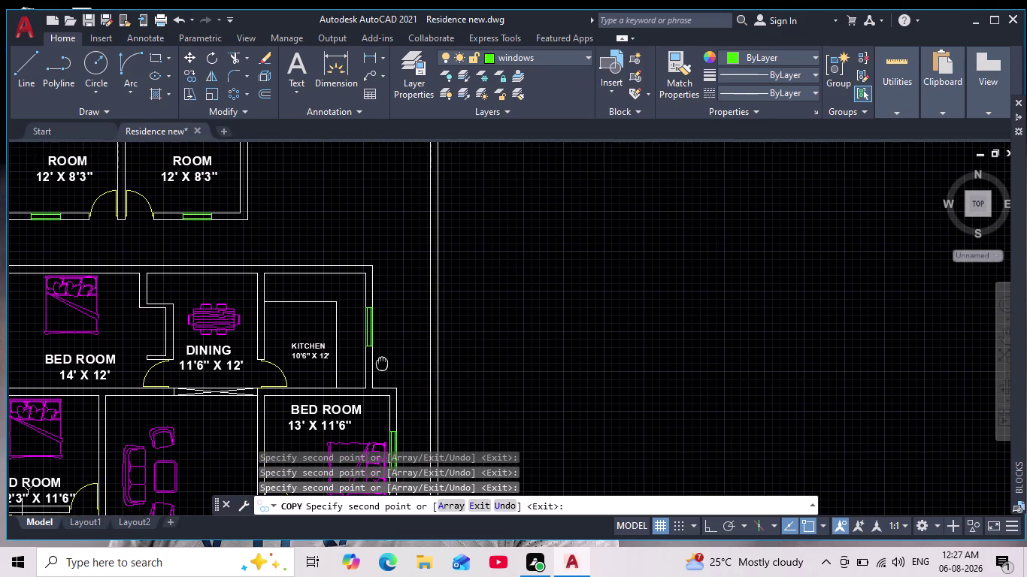
middle_drag(382, 362, 403, 282)
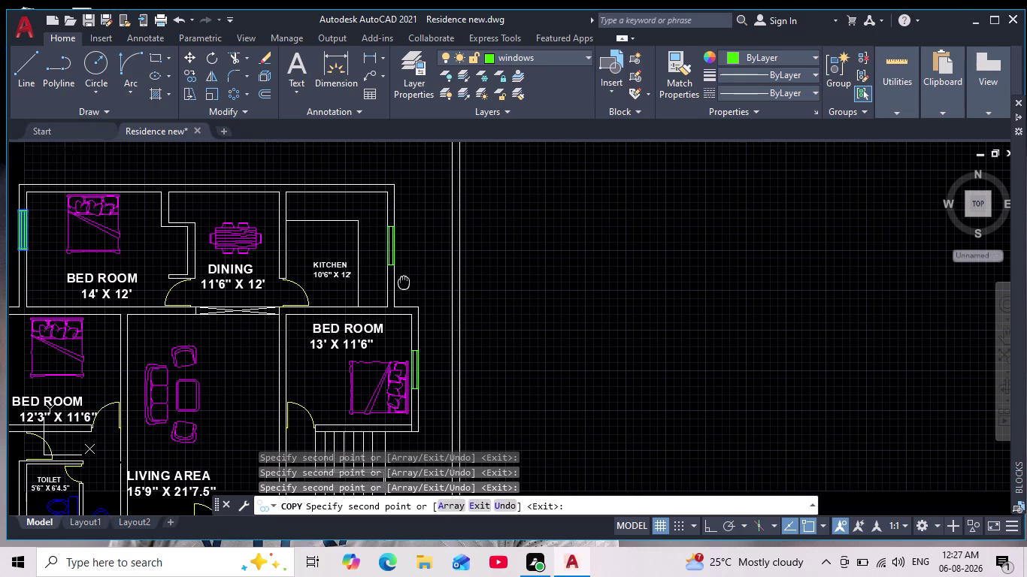
middle_drag(404, 281, 421, 233)
scroll(down, 3)
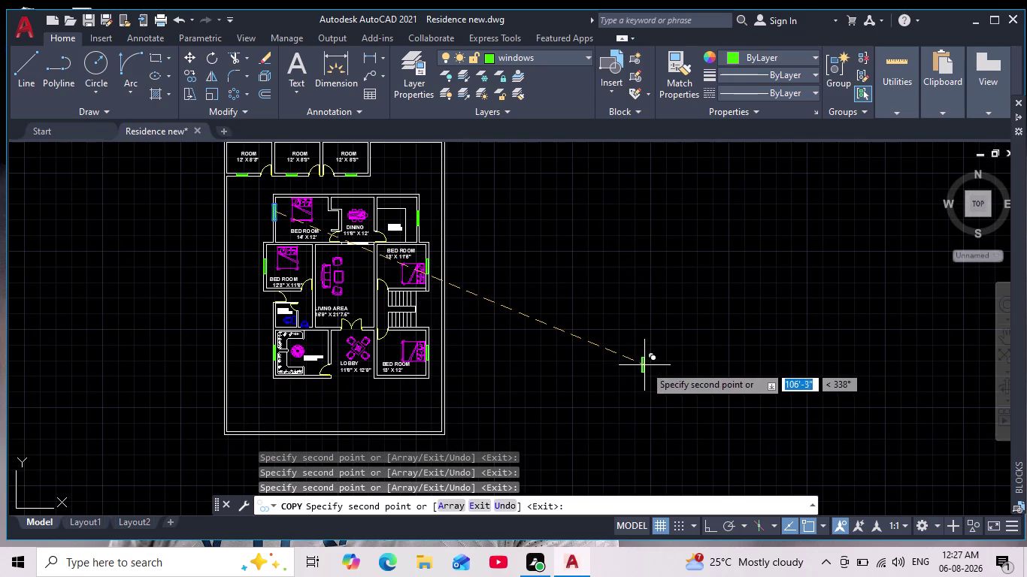
key(Escape)
scroll(down, 3)
middle_drag(548, 387, 556, 398)
scroll(up, 3)
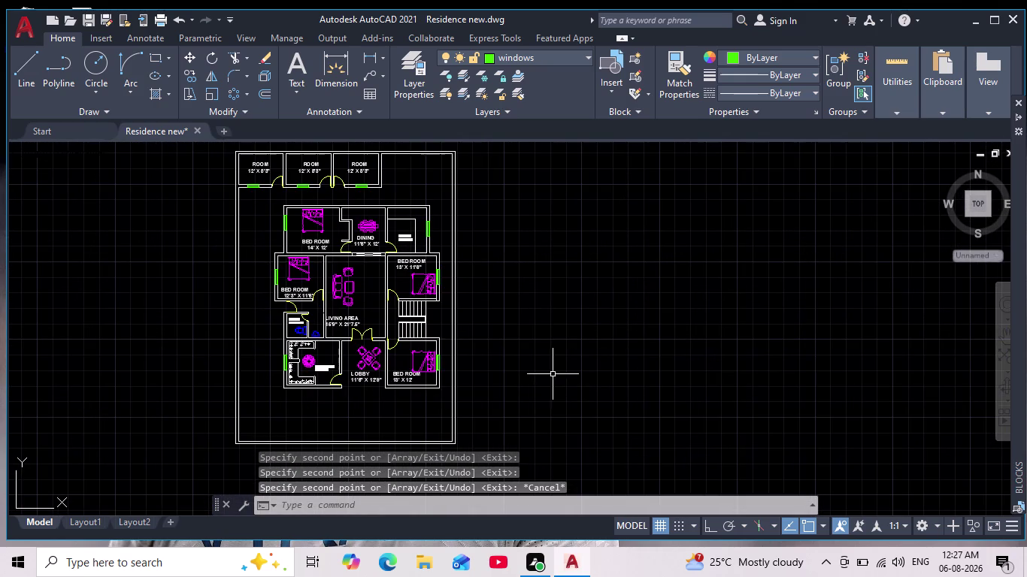
Zoom in on the lobby's double door and start the Rectangle tool.
middle_drag(544, 361, 614, 386)
scroll(up, 3)
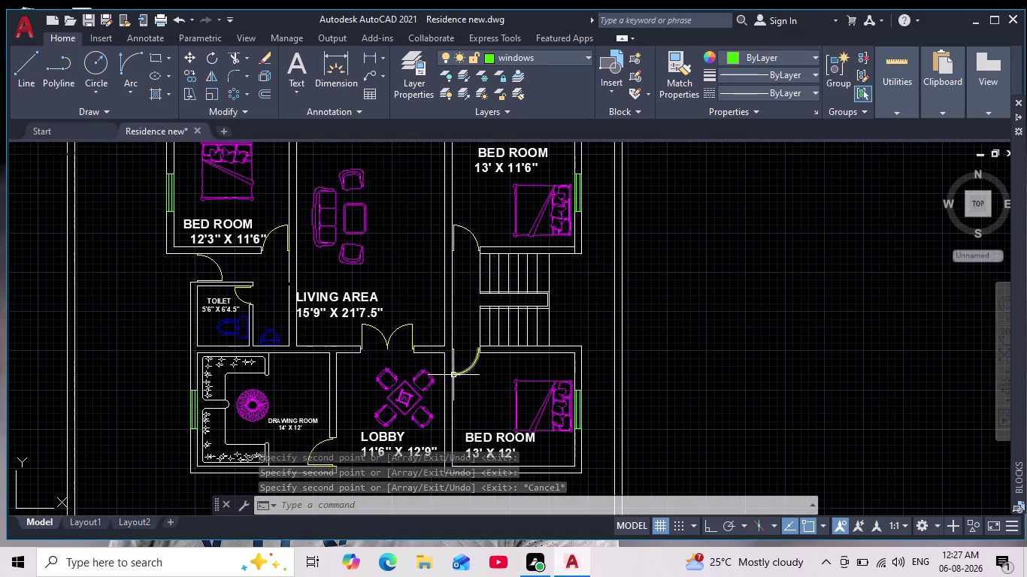
scroll(up, 3)
scroll(down, 3)
middle_drag(364, 379, 388, 415)
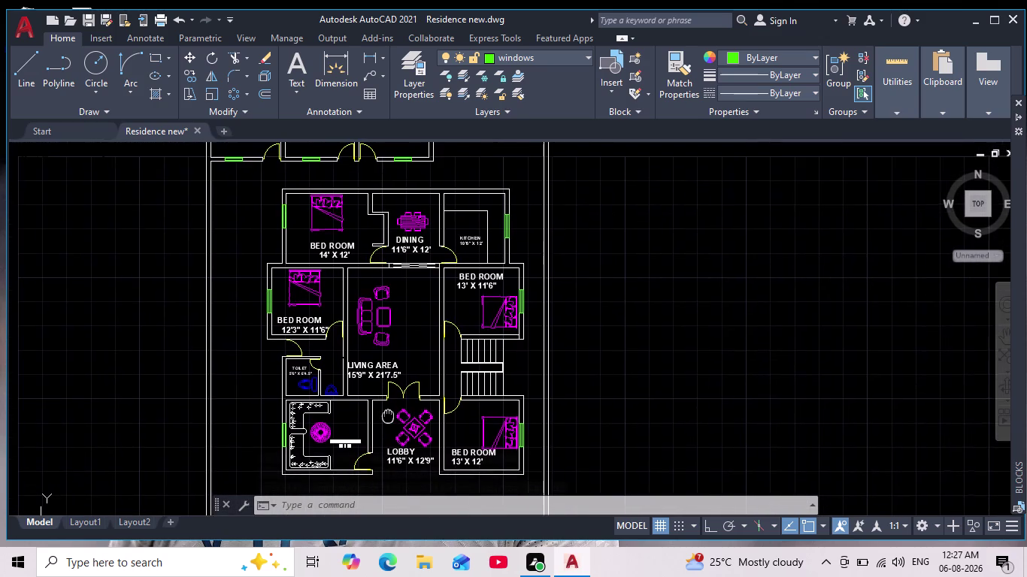
middle_drag(388, 415, 390, 415)
scroll(down, 3)
scroll(up, 3)
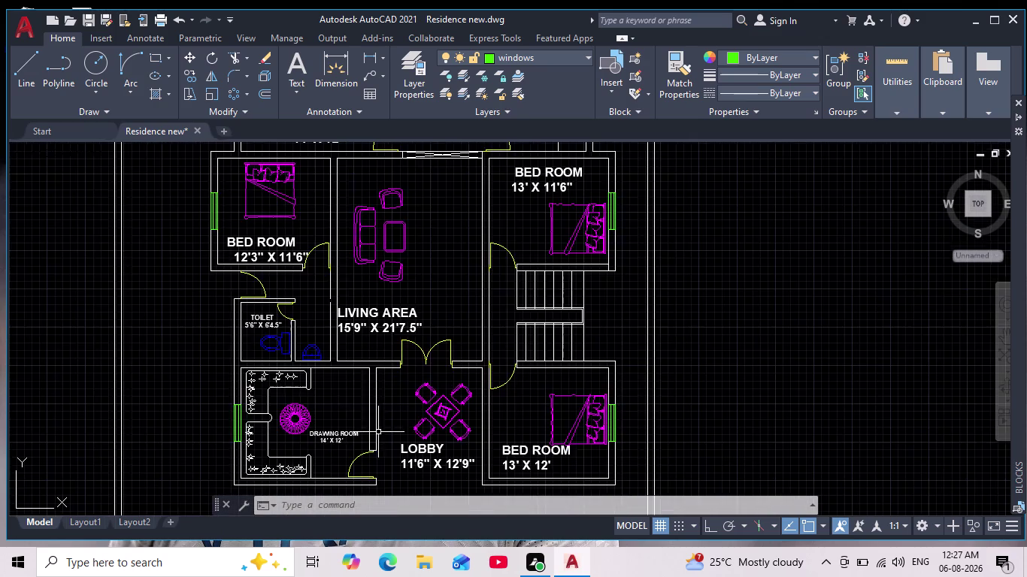
scroll(up, 3)
scroll(up, 3)
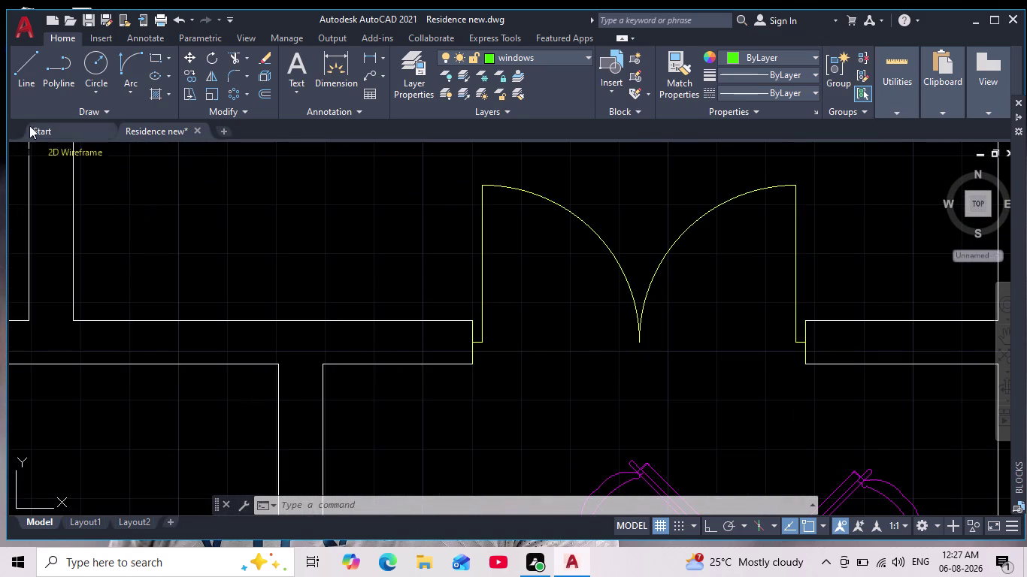
click(158, 60)
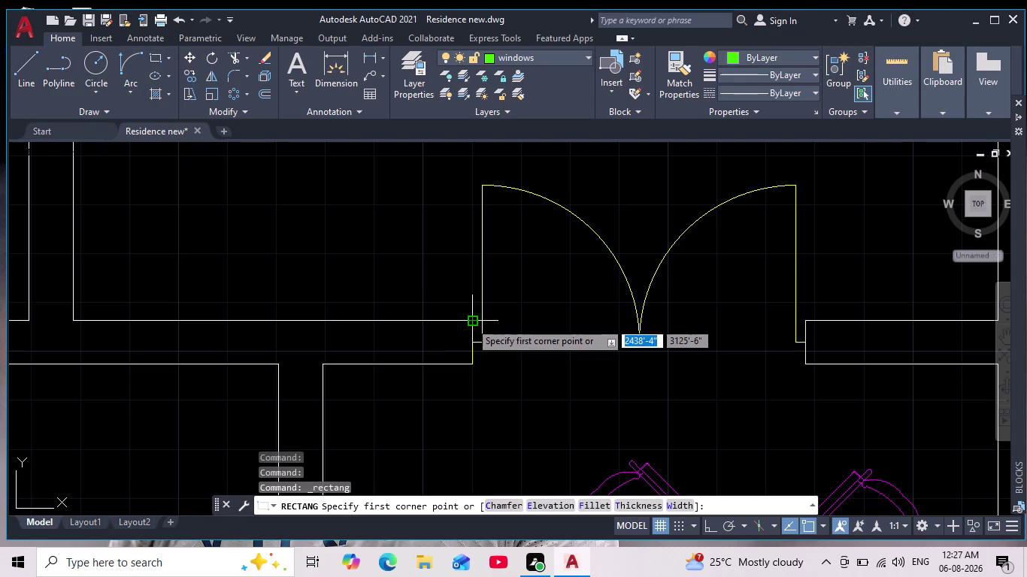
Draw the window rectangle in the wall left of the double door.
click(452, 326)
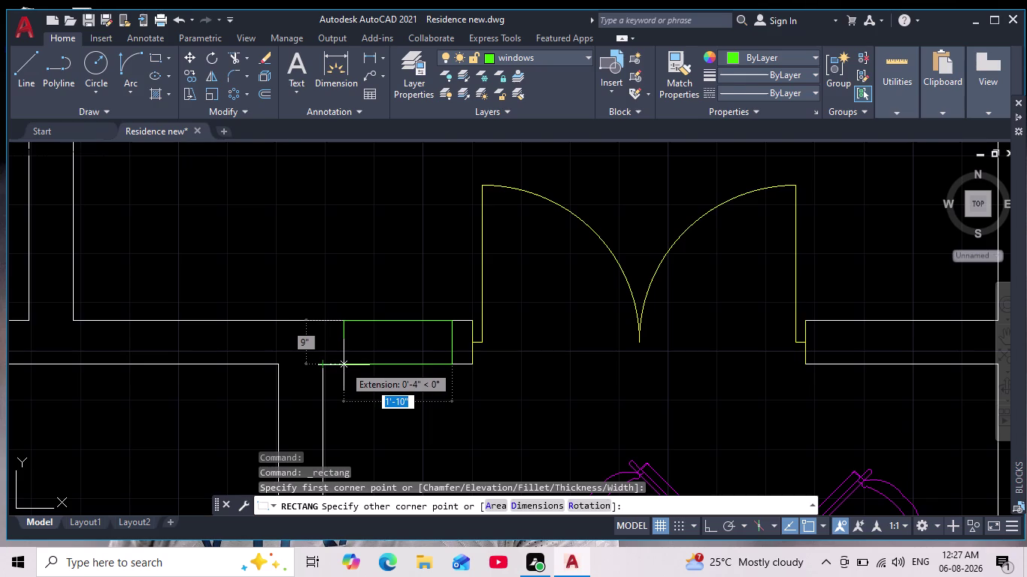
click(344, 365)
scroll(down, 3)
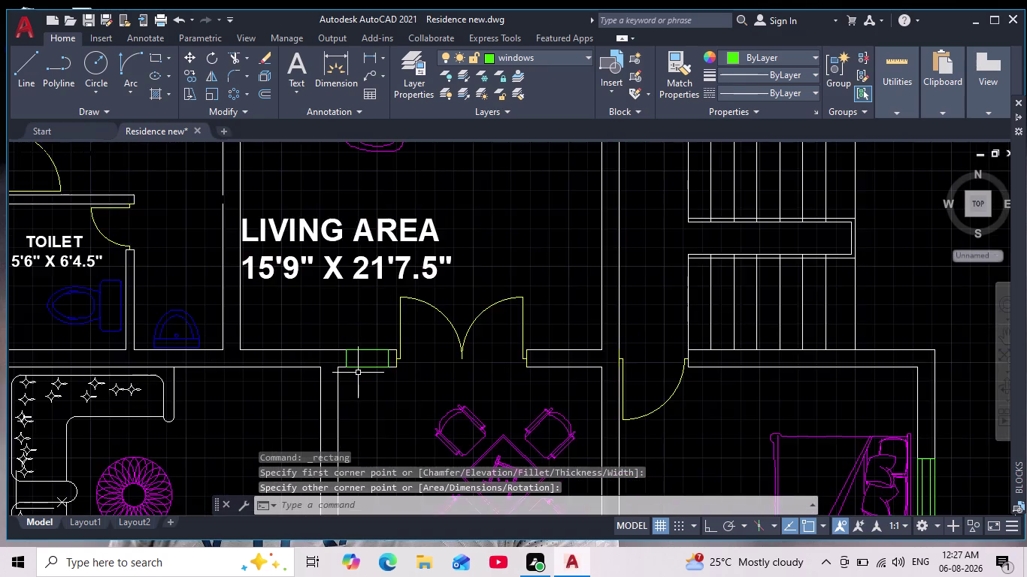
scroll(up, 3)
key(Escape)
Draw a horizontal centre line across the window, with Ortho on.
click(26, 70)
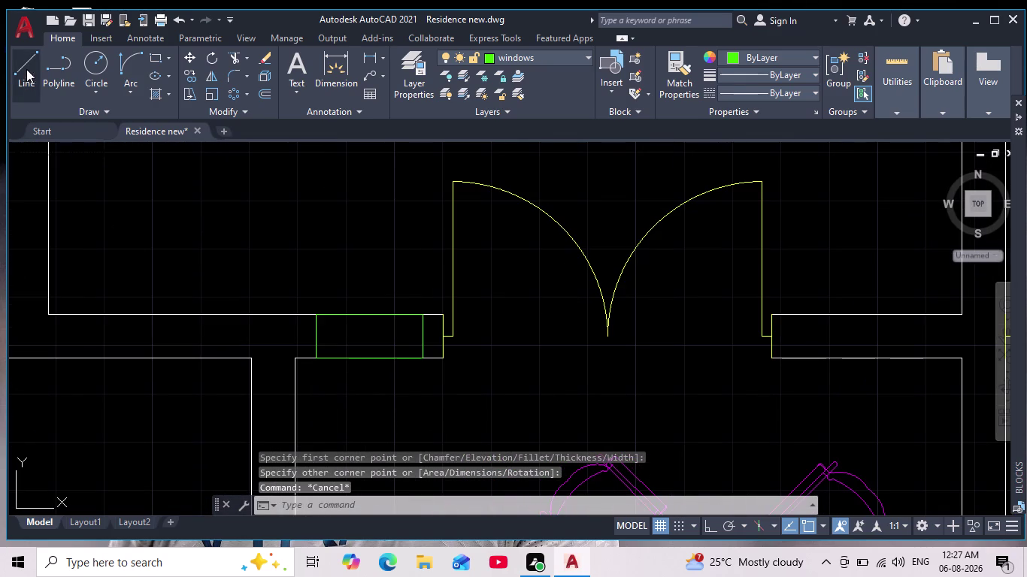
scroll(up, 3)
click(370, 339)
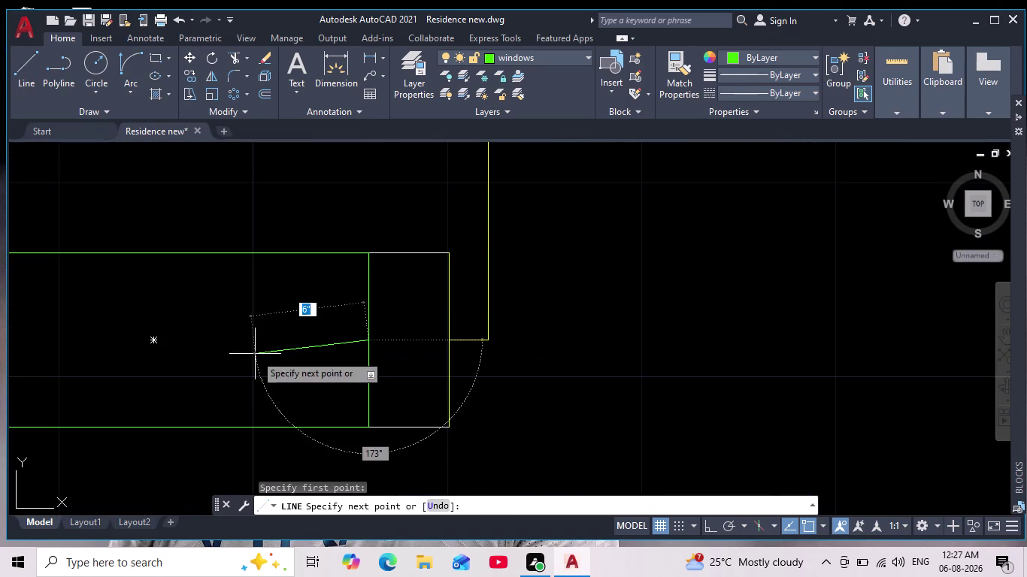
middle_click(479, 321)
click(710, 528)
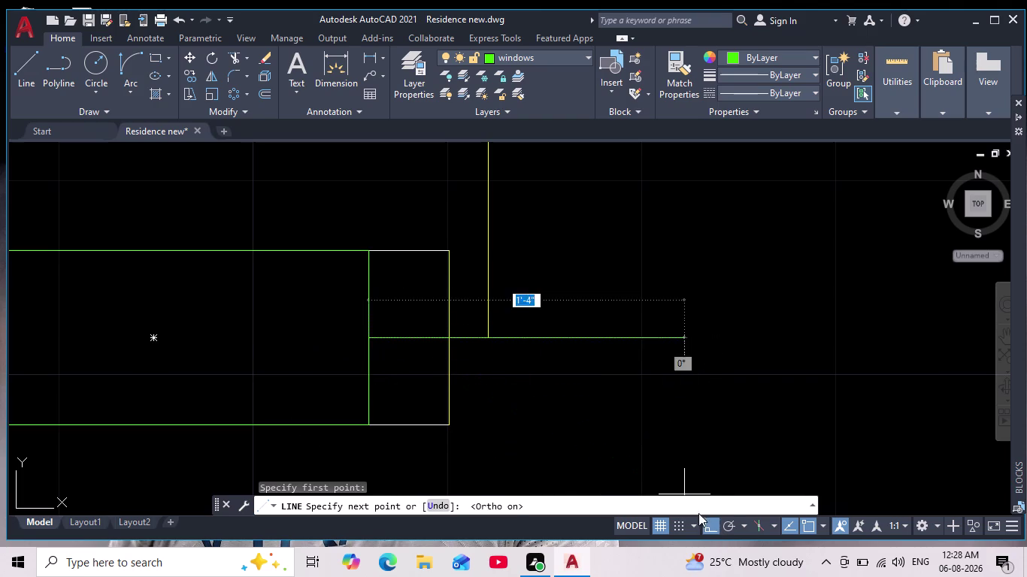
middle_click(627, 307)
scroll(down, 3)
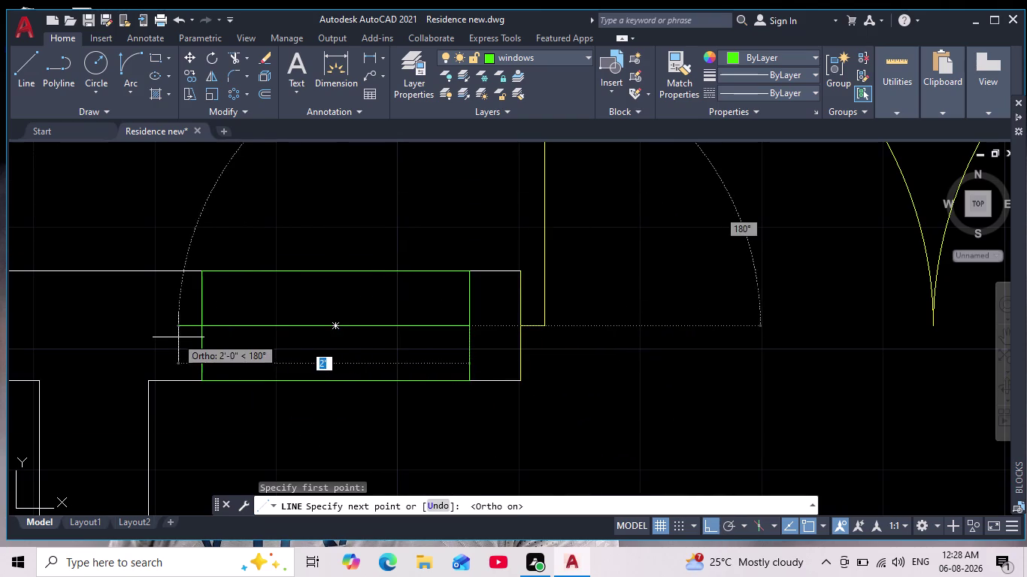
click(203, 330)
key(Escape)
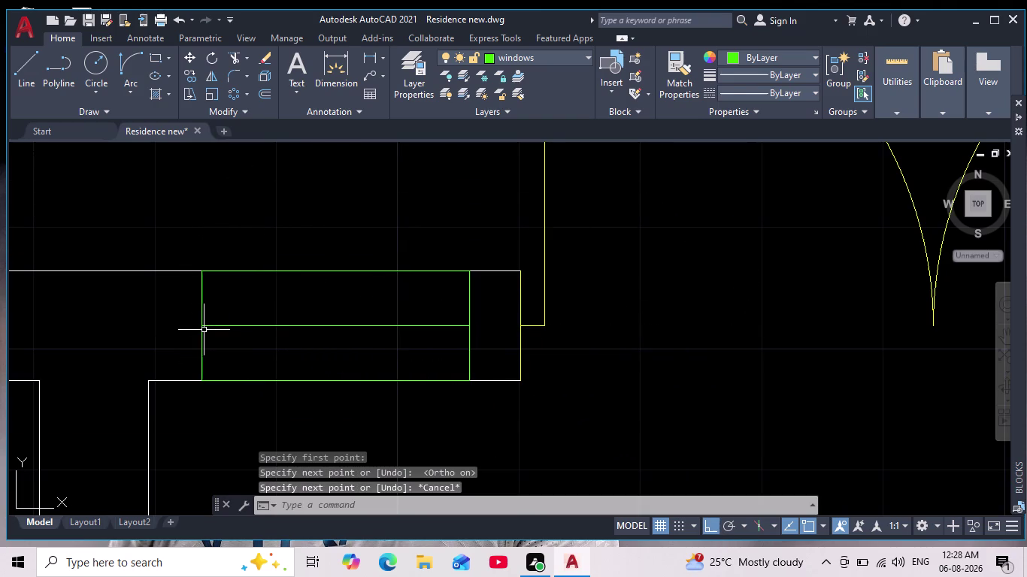
Offset the centre line 2" above and below to form the window's inner lines.
key(o)
key(Return)
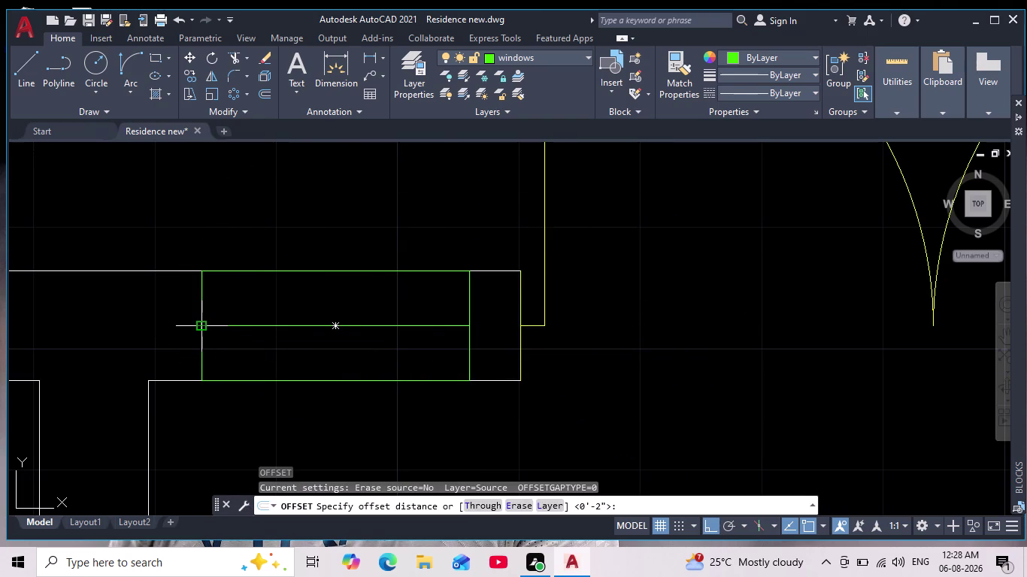
key(2)
key(Return)
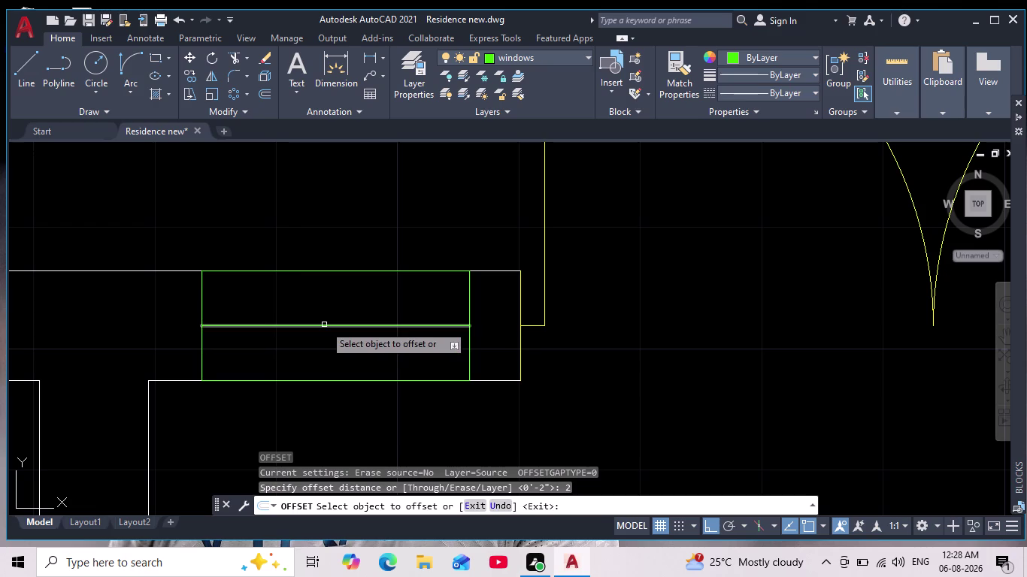
drag(324, 325, 324, 317)
click(312, 295)
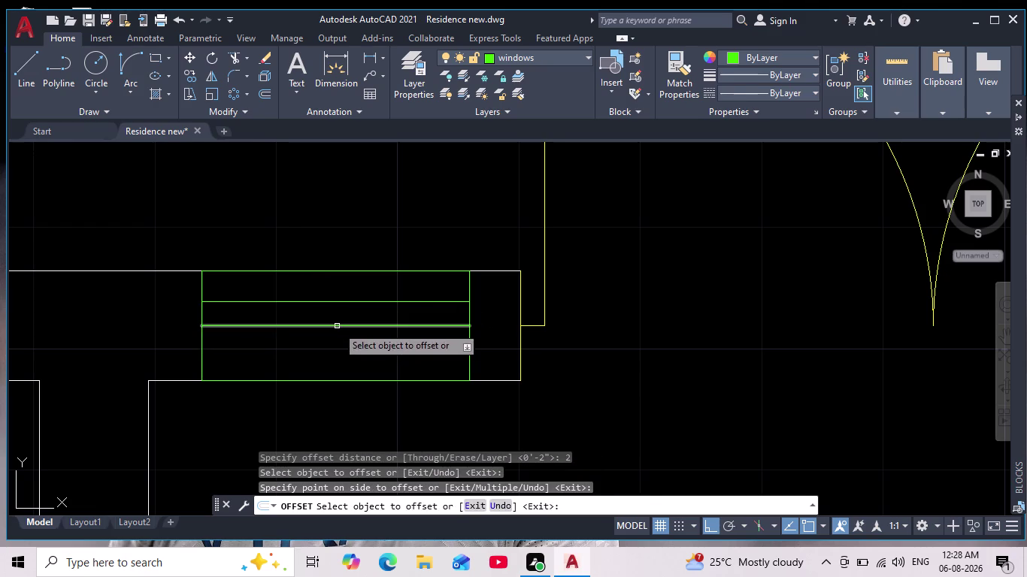
click(337, 327)
click(333, 354)
key(Escape)
key(Escape)
Delete the centre line and select the finished window's lines.
click(339, 341)
click(311, 324)
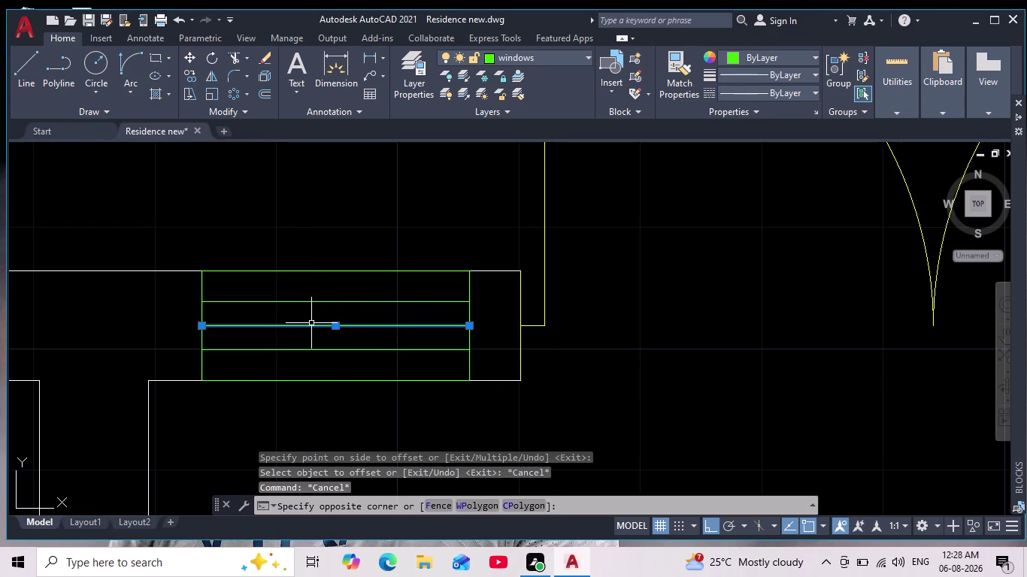
key(Delete)
click(165, 252)
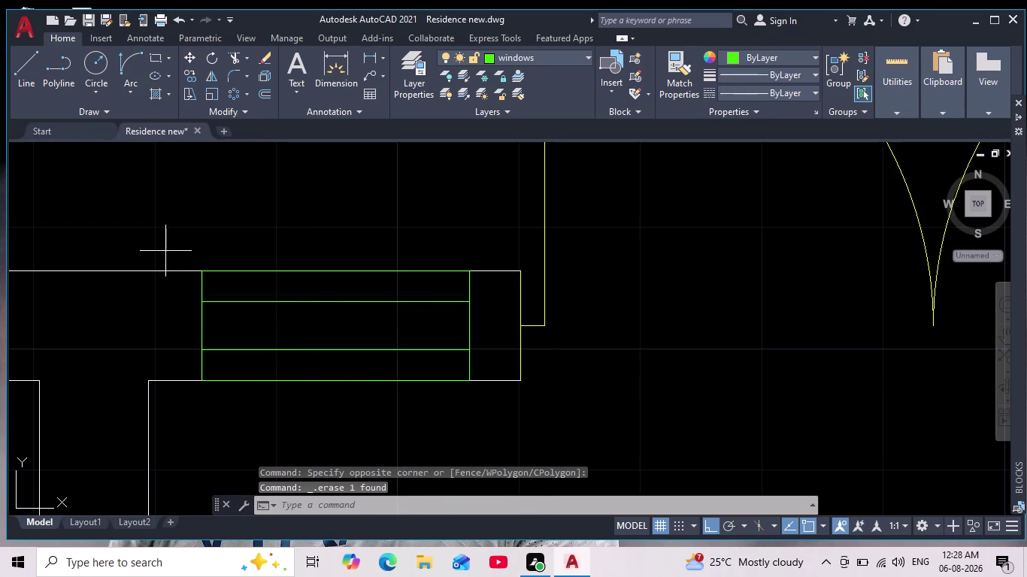
click(493, 424)
scroll(down, 3)
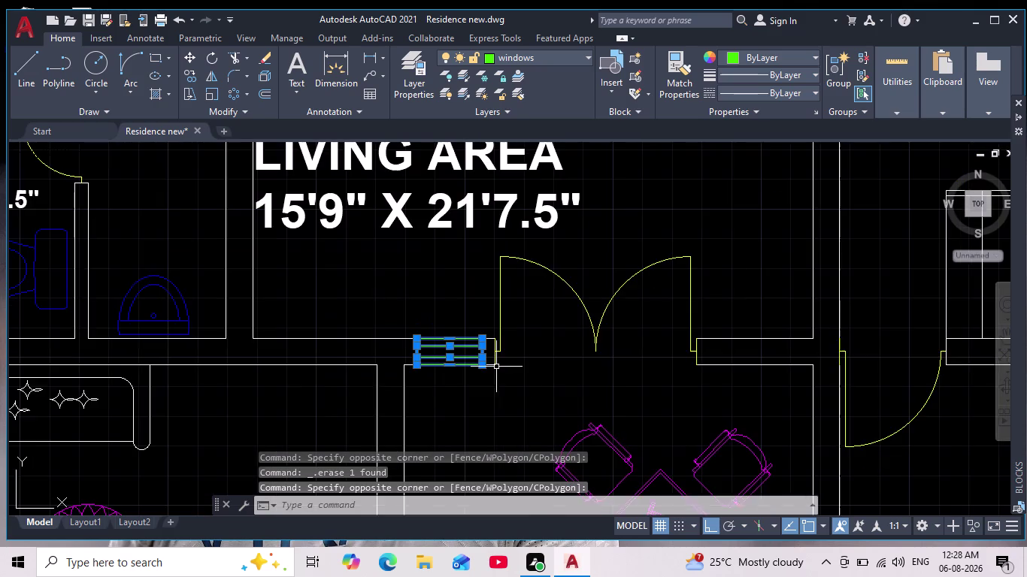
middle_drag(552, 371, 407, 360)
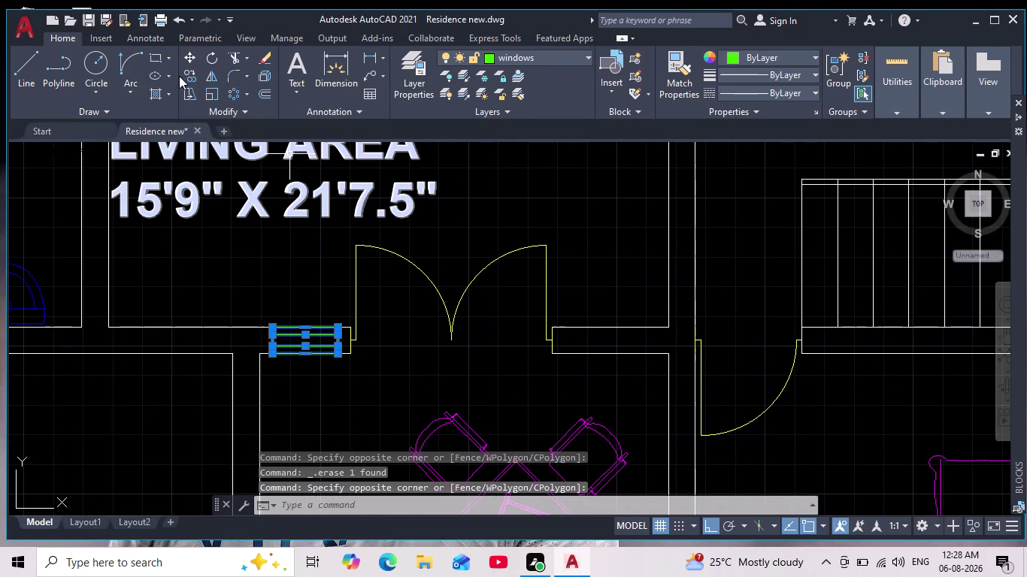
click(194, 72)
Copy the window from its lower corner into the wall right of the double door.
scroll(up, 3)
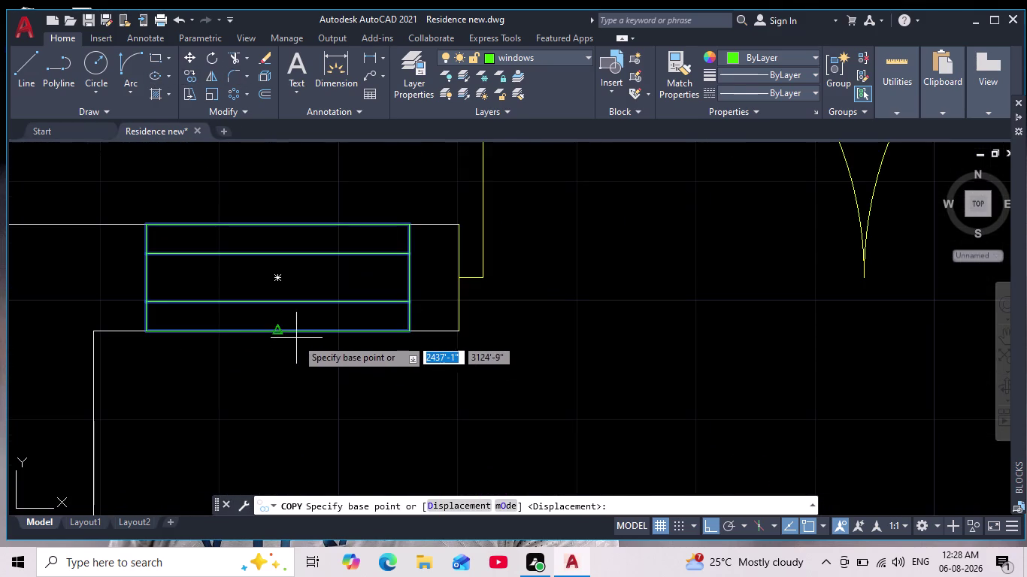
click(270, 332)
scroll(down, 3)
middle_drag(665, 332, 298, 353)
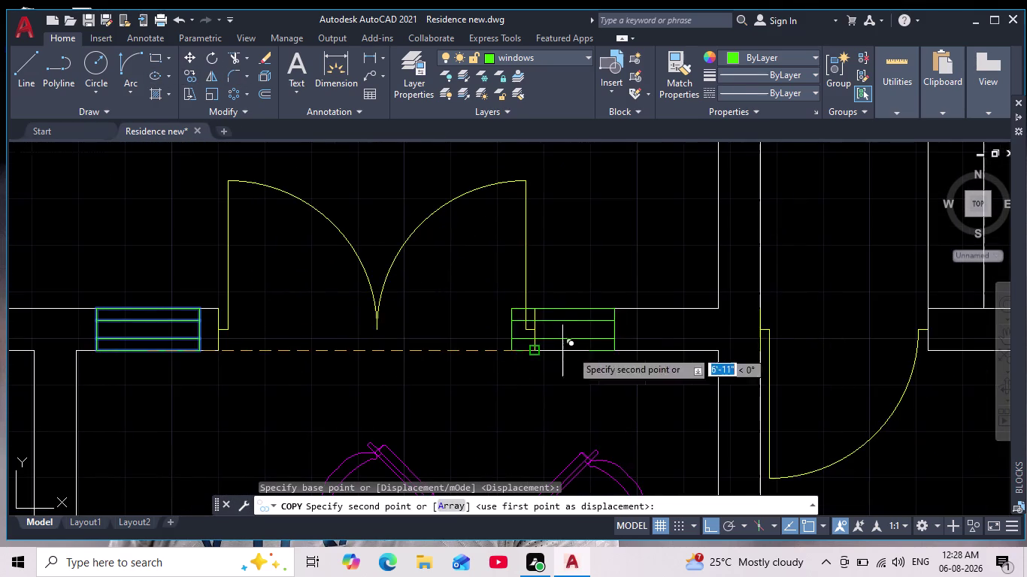
scroll(up, 3)
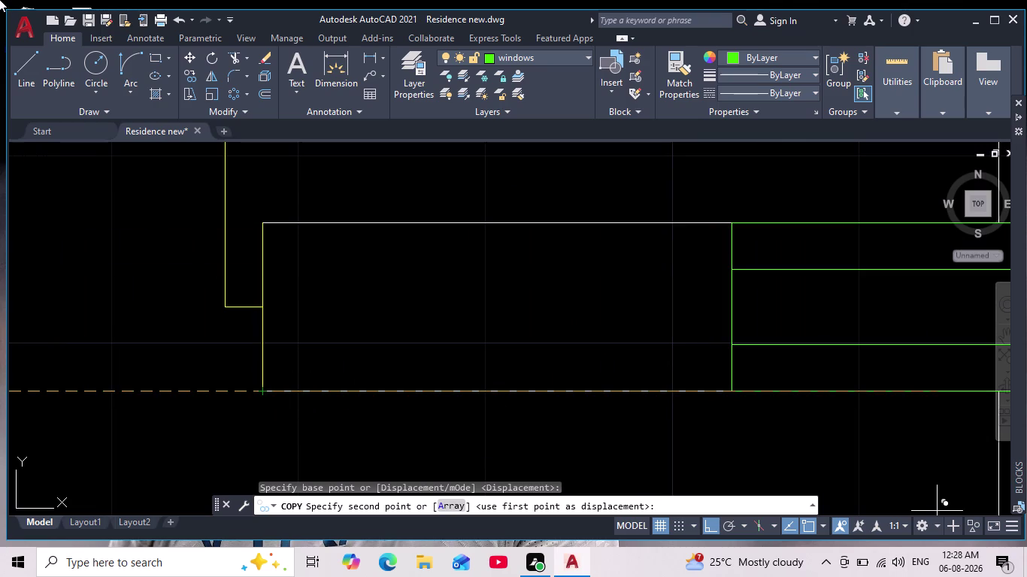
scroll(down, 3)
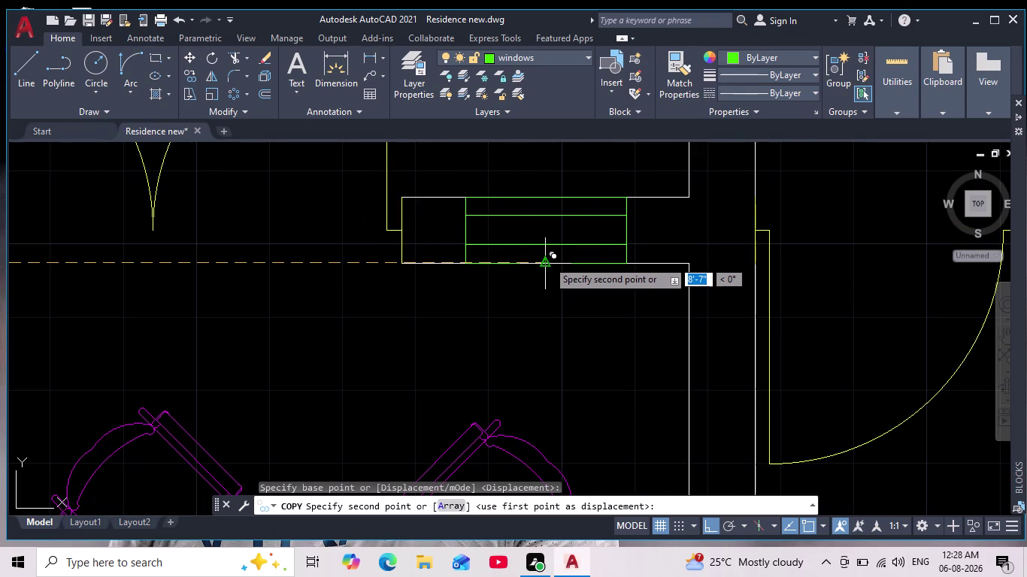
click(547, 260)
key(Escape)
scroll(down, 3)
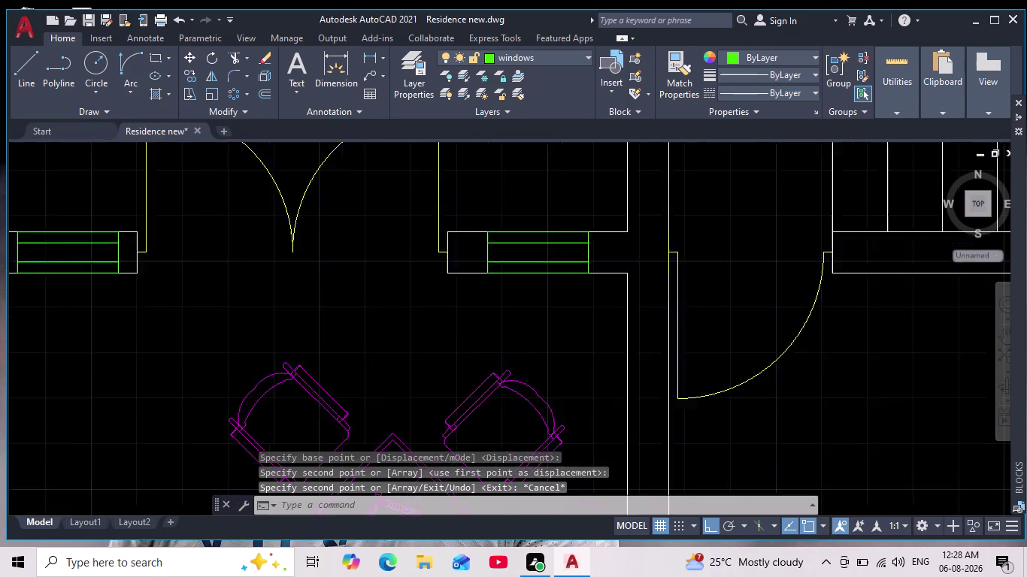
scroll(down, 3)
middle_drag(538, 318, 492, 244)
Zoom out to the whole residence, then zoom in on the top rooms for Linear Dimension.
scroll(down, 3)
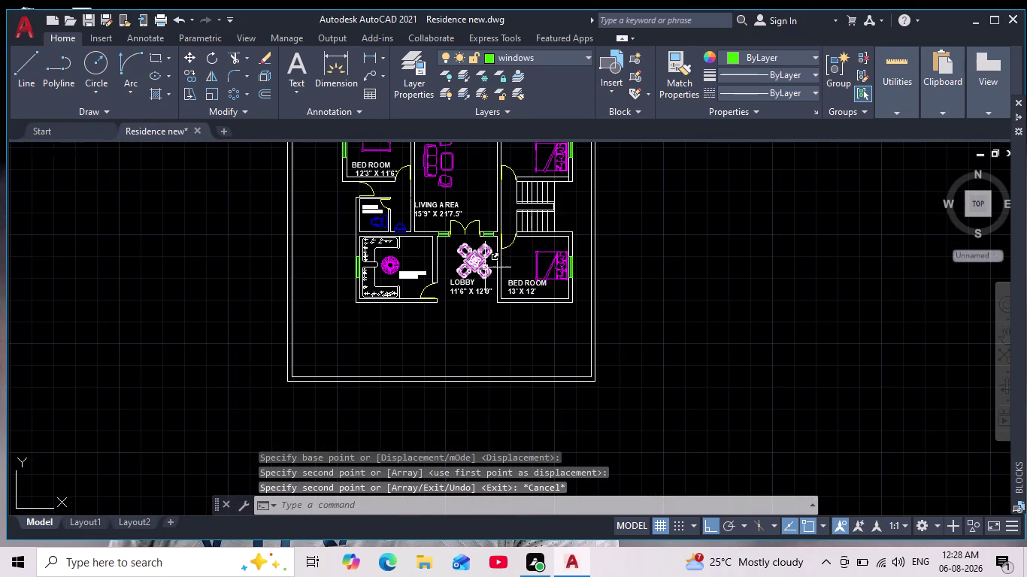
scroll(up, 3)
scroll(down, 3)
scroll(down, 3)
middle_drag(474, 359, 464, 403)
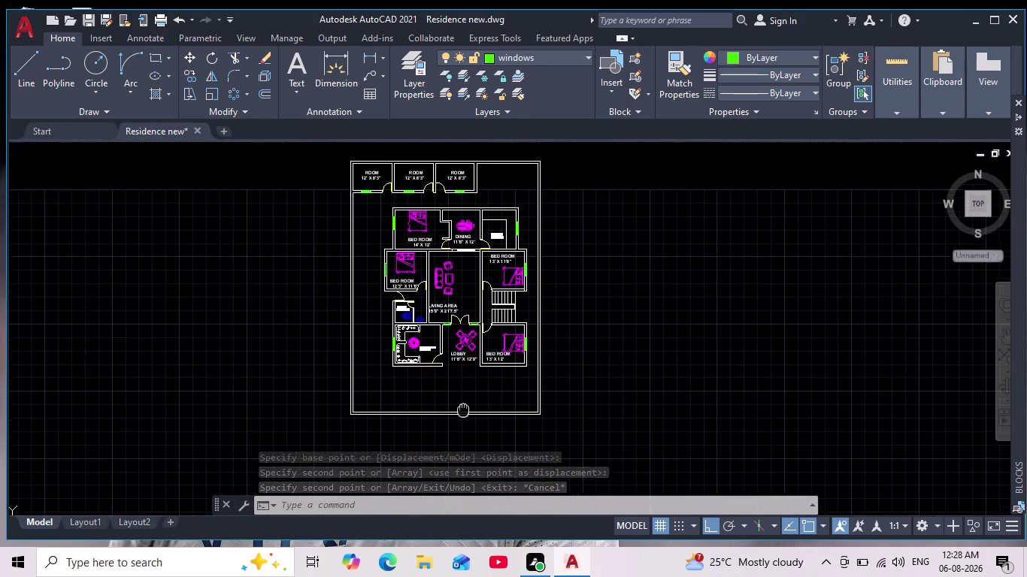
middle_drag(465, 403, 457, 431)
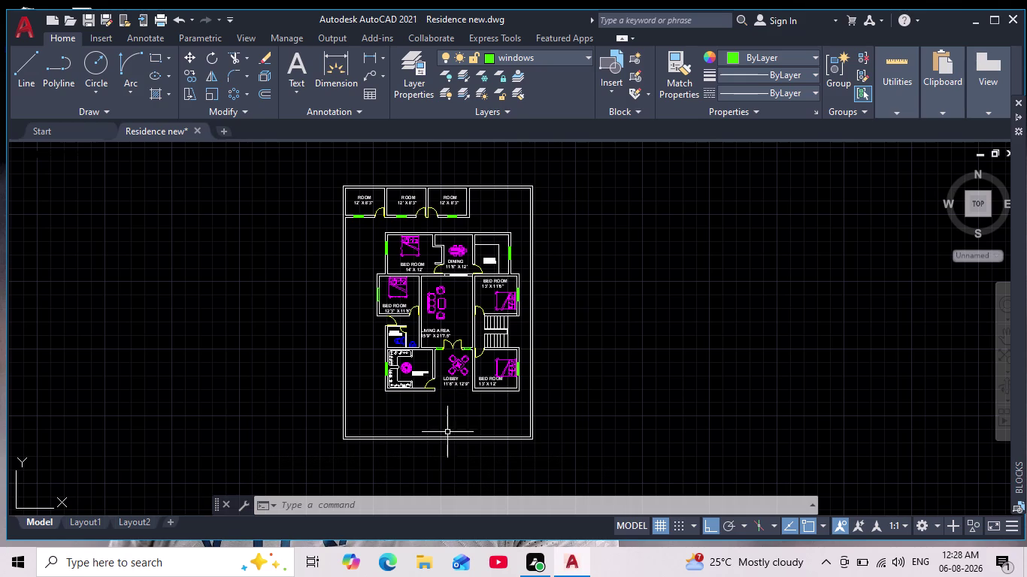
scroll(up, 3)
middle_drag(461, 224, 356, 398)
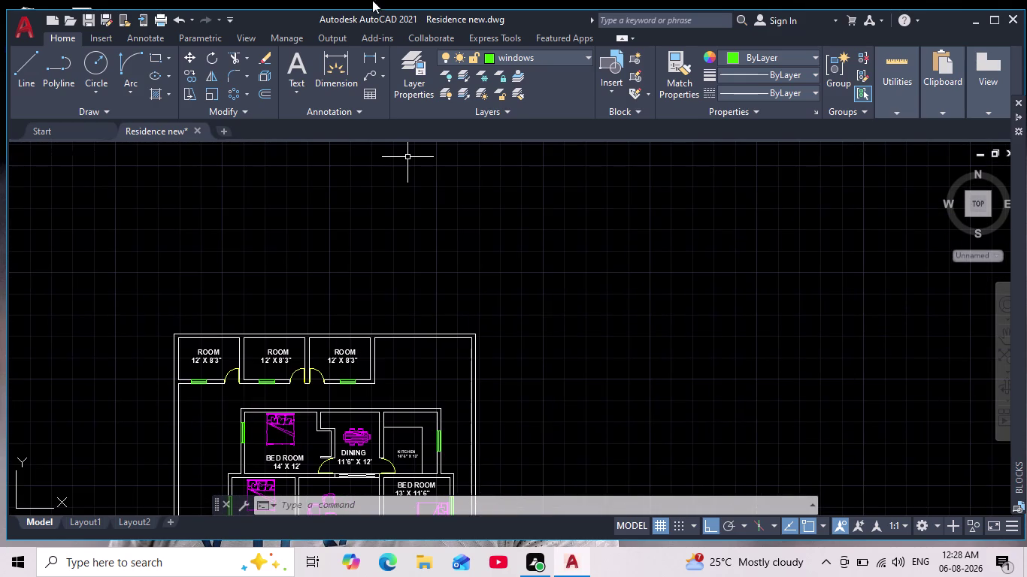
click(371, 56)
scroll(up, 3)
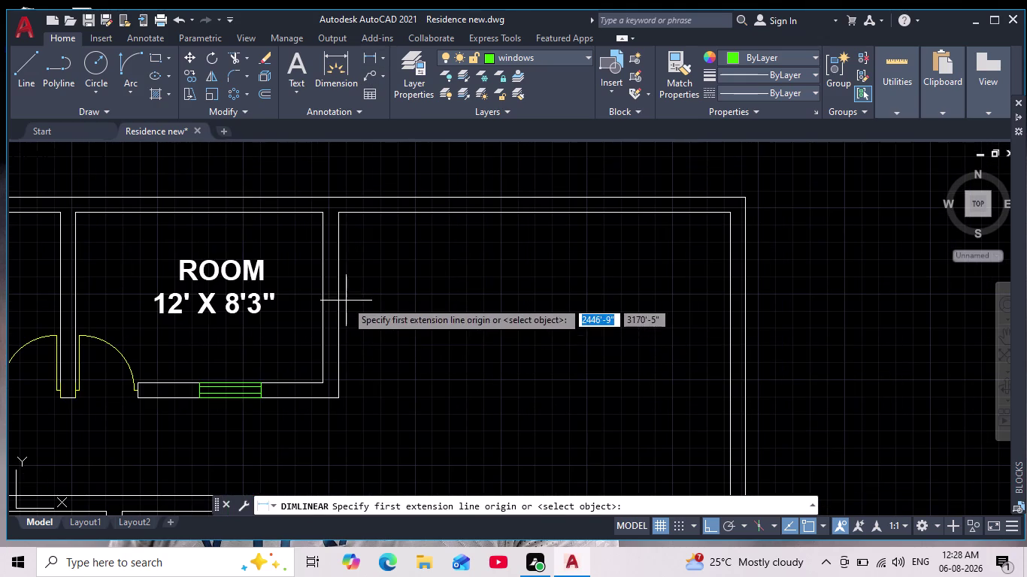
drag(338, 309, 344, 311)
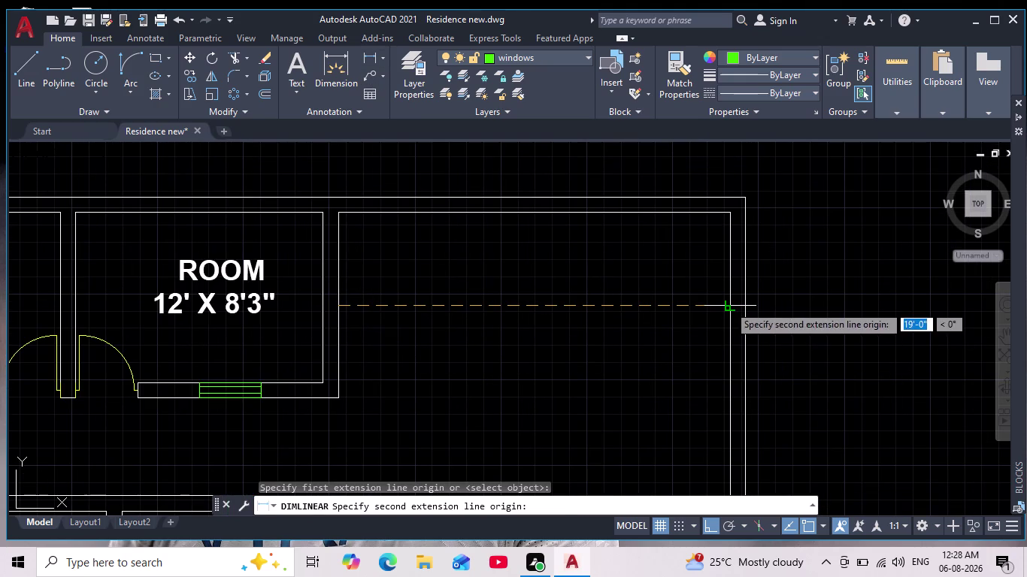
click(728, 305)
click(697, 314)
scroll(up, 3)
scroll(down, 3)
middle_click(539, 383)
scroll(down, 3)
drag(582, 308, 559, 337)
click(488, 381)
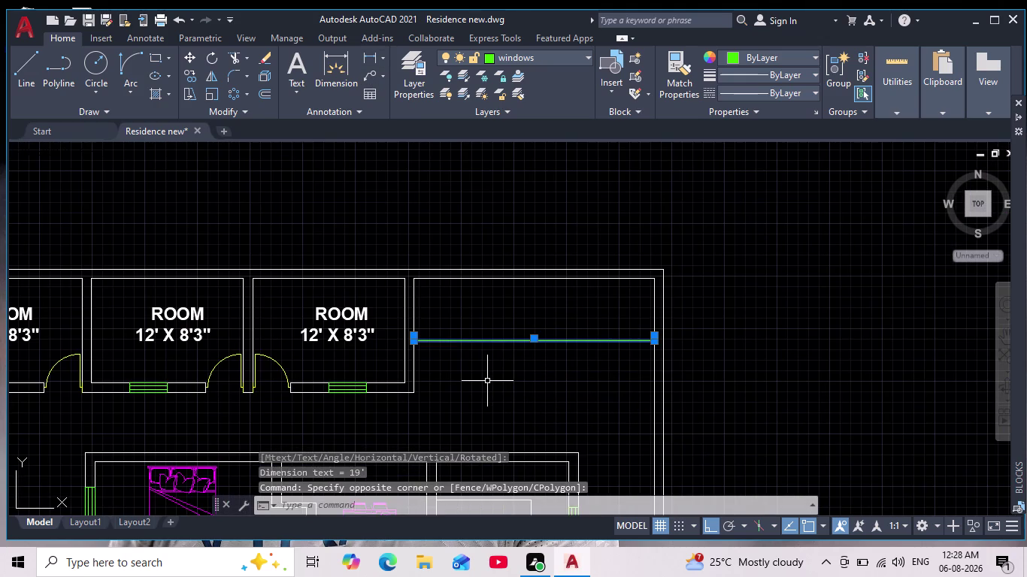
key(Delete)
scroll(down, 3)
middle_drag(541, 366, 550, 312)
scroll(up, 3)
middle_drag(569, 349, 552, 324)
scroll(up, 3)
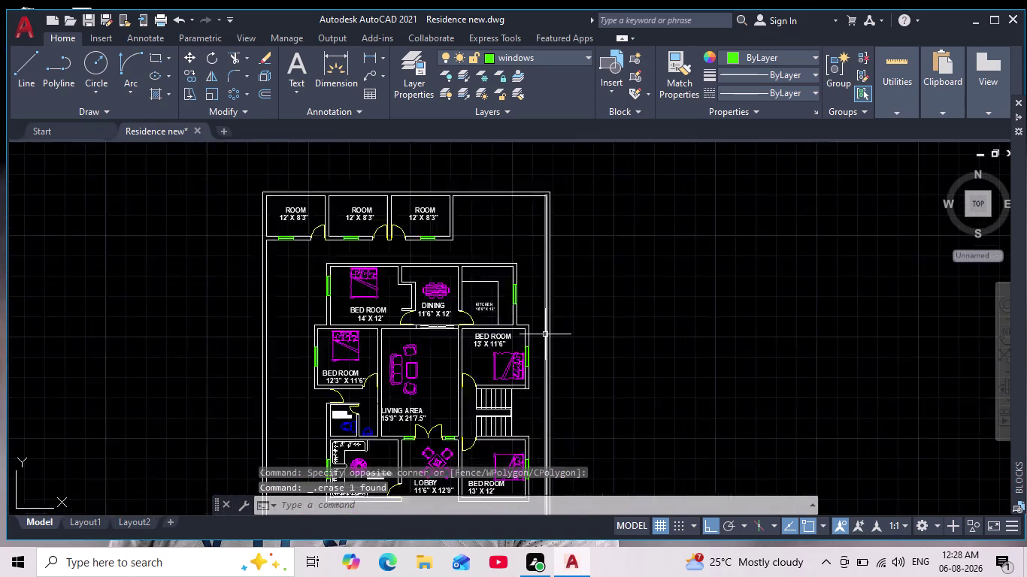
scroll(up, 3)
middle_drag(545, 338, 603, 263)
scroll(down, 3)
middle_drag(580, 373, 603, 293)
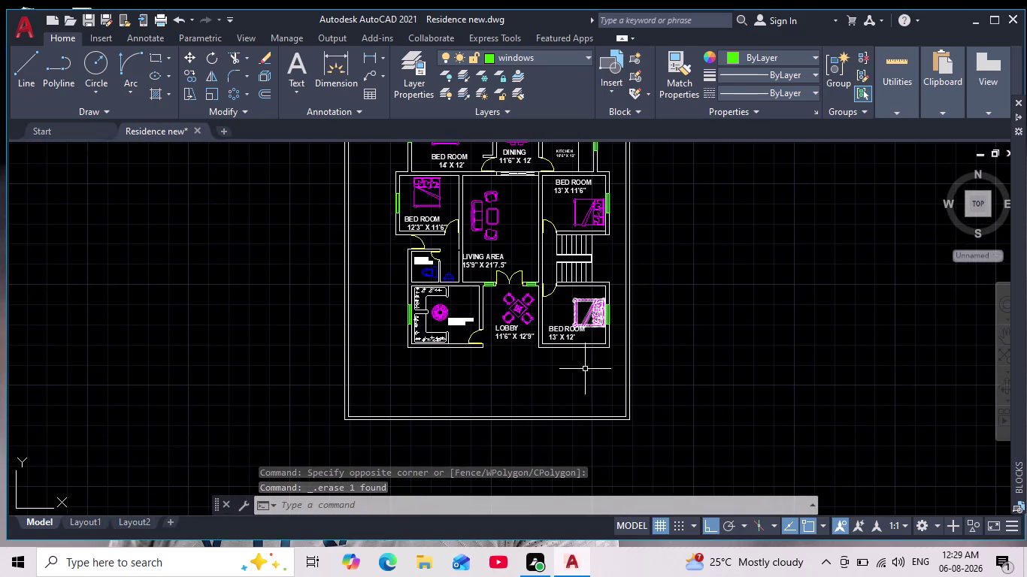
scroll(up, 3)
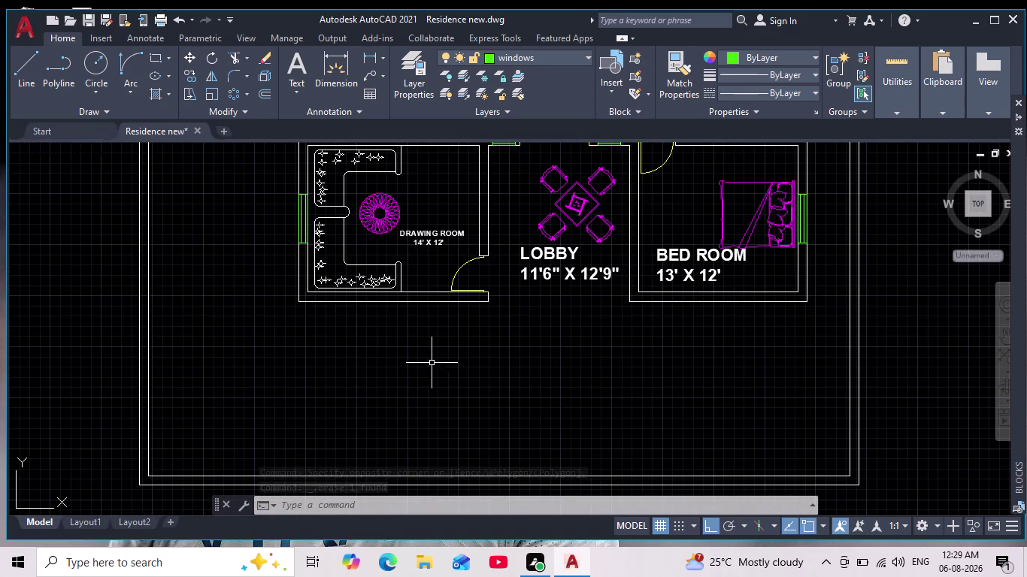
Center the view on the drawing room's left-wall window and select the stray line beside it.
scroll(down, 3)
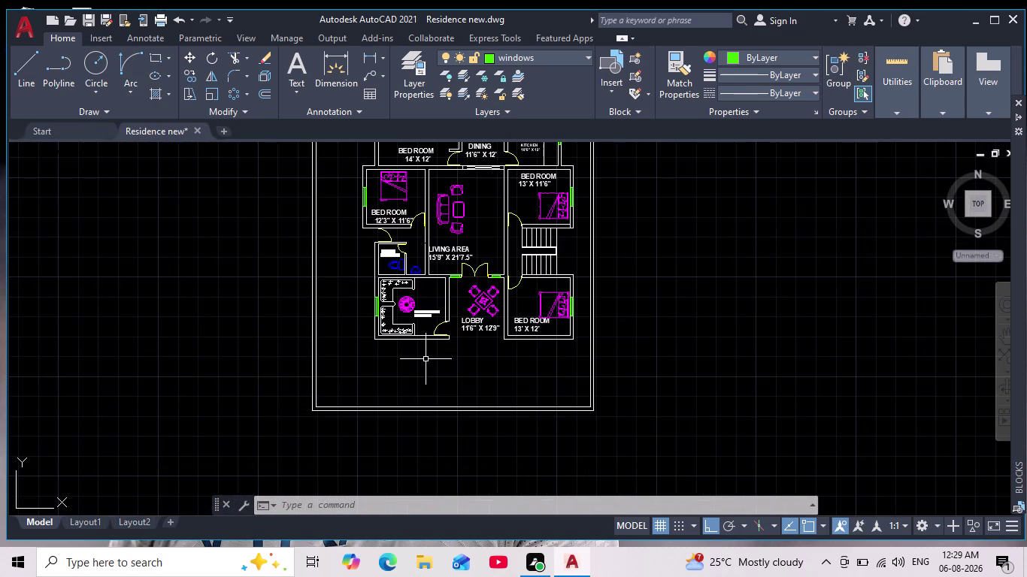
middle_drag(429, 373, 459, 477)
scroll(down, 3)
scroll(up, 3)
middle_drag(436, 416, 426, 380)
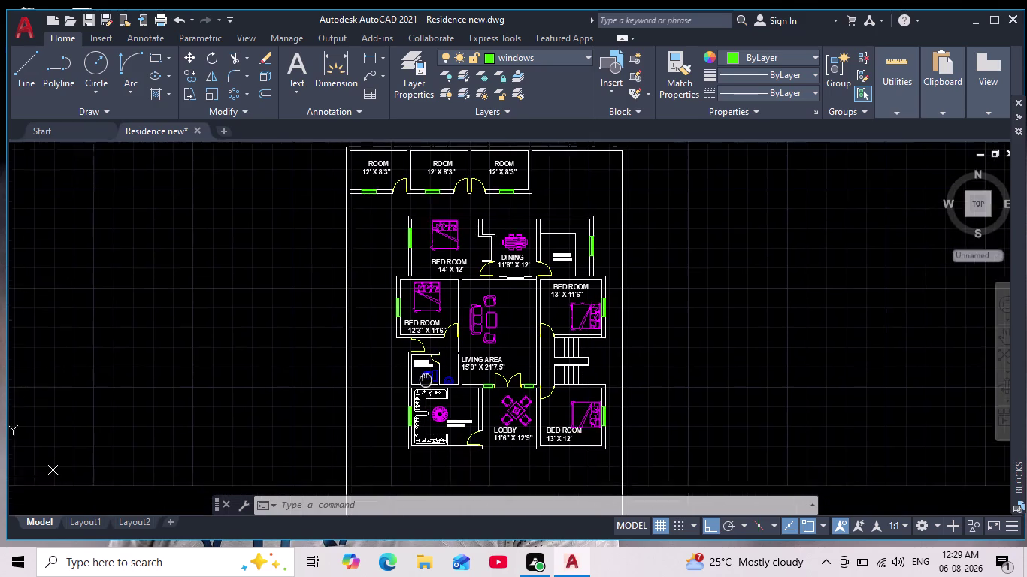
middle_drag(426, 381, 400, 264)
scroll(up, 3)
middle_drag(406, 345, 409, 359)
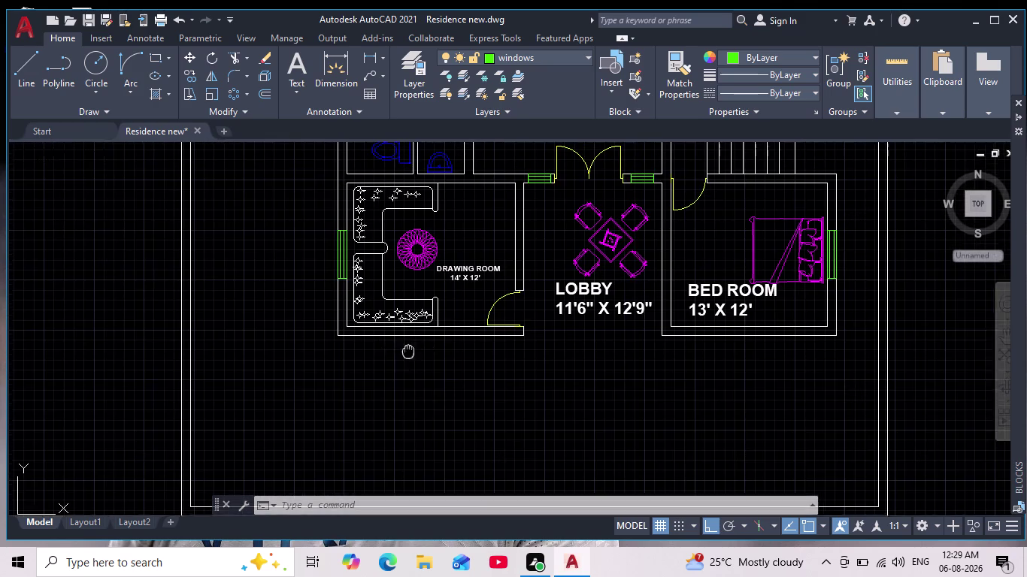
middle_drag(408, 358, 405, 382)
scroll(up, 3)
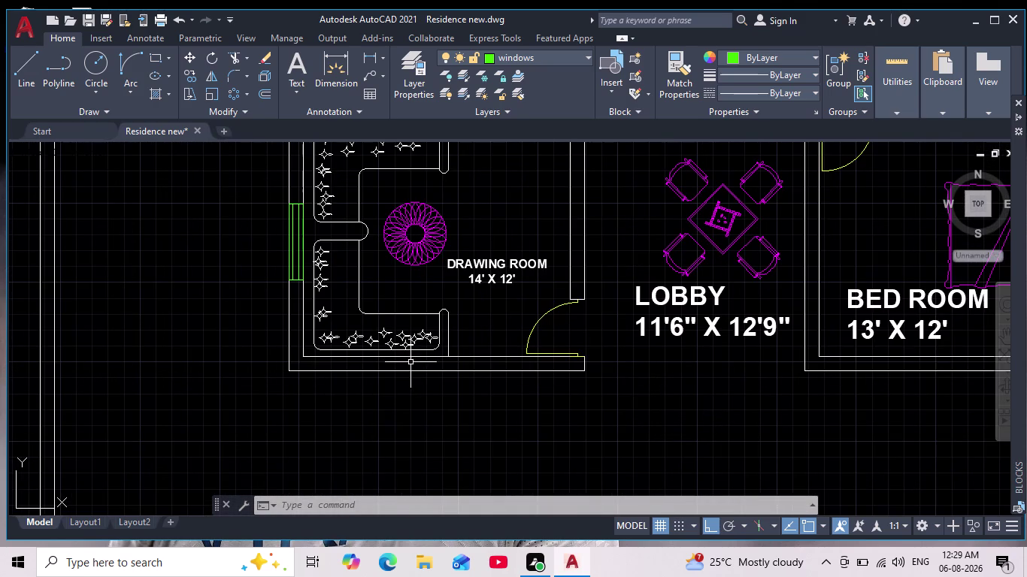
middle_drag(410, 364, 380, 373)
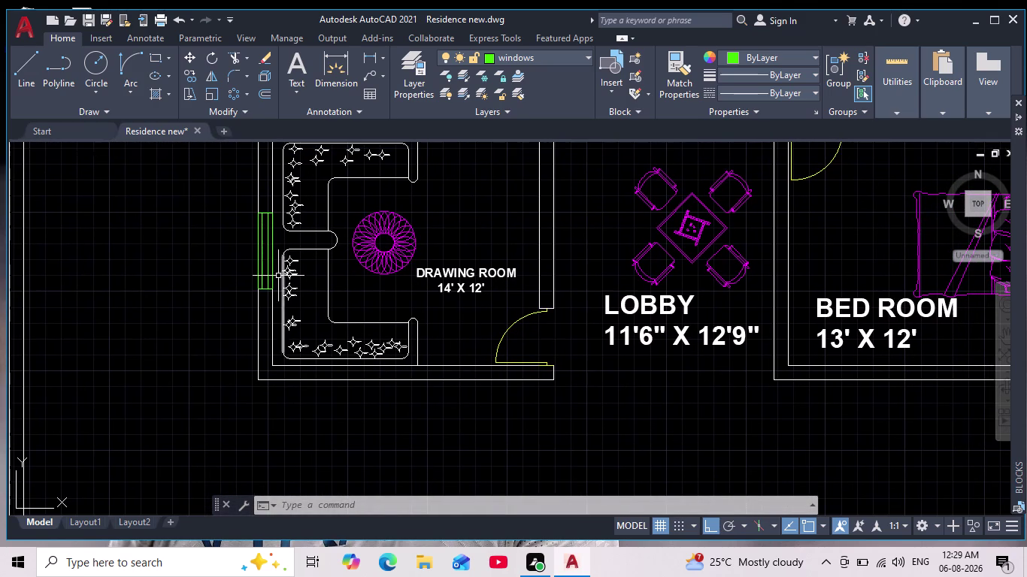
drag(249, 200, 249, 231)
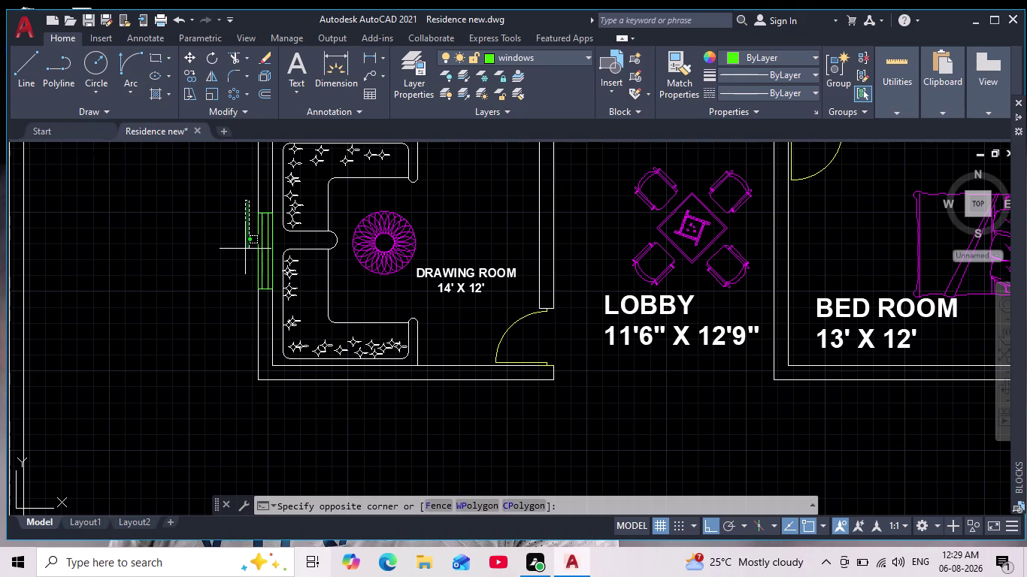
Copy the drawing room's side window to a spot left of the house.
key(Escape)
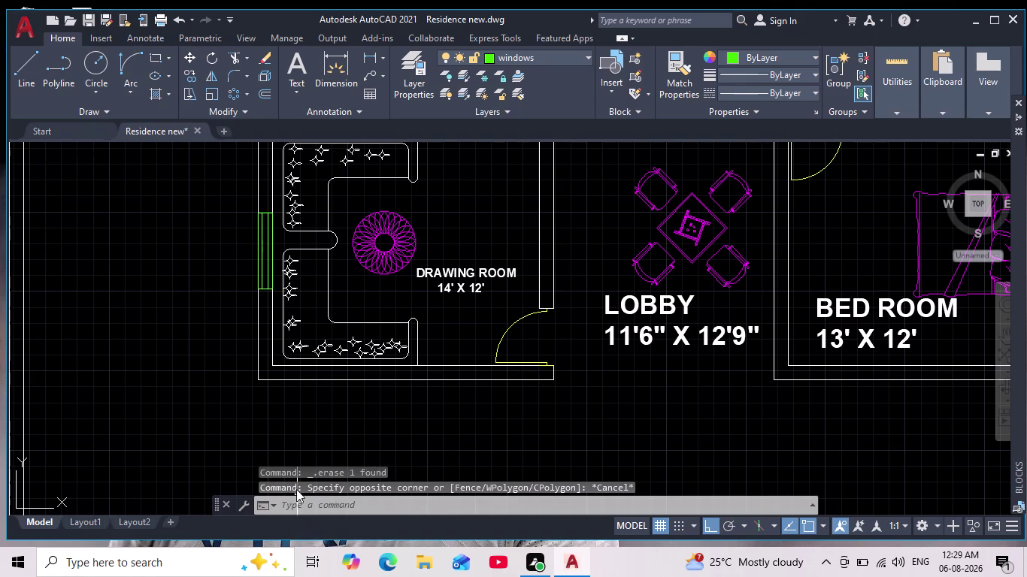
click(219, 201)
click(275, 304)
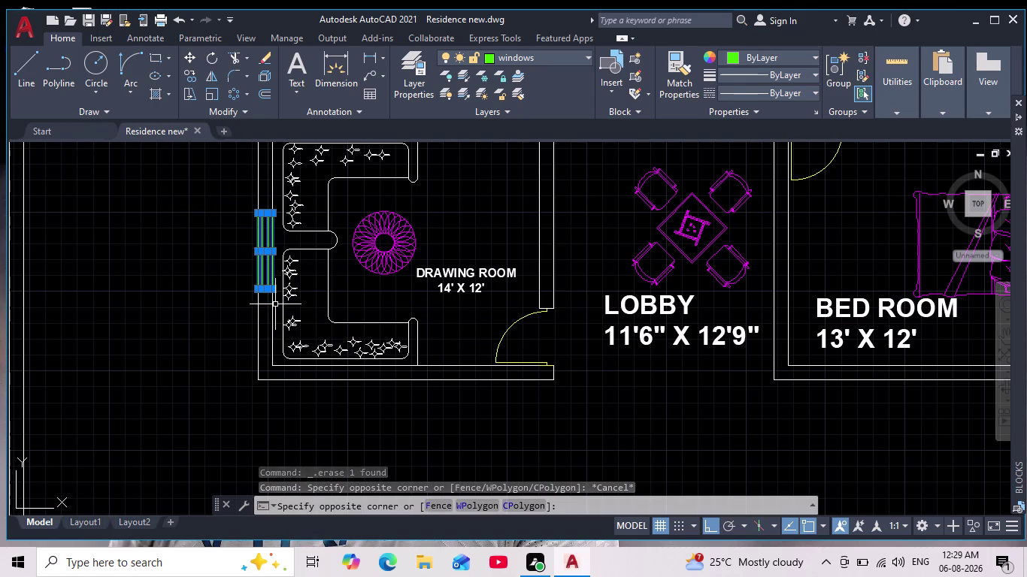
click(189, 81)
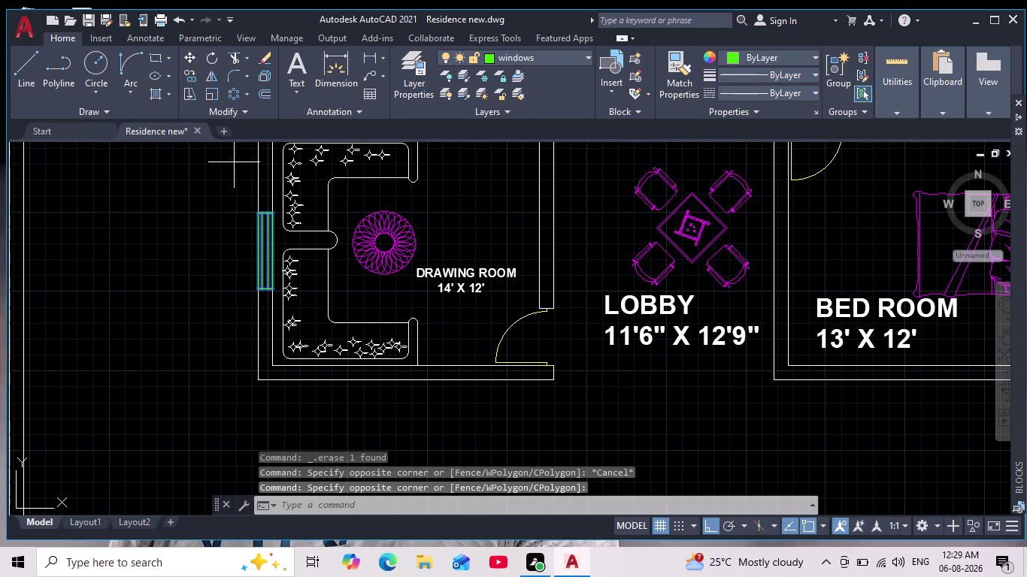
drag(269, 267, 263, 267)
click(103, 316)
key(Escape)
Rotate the outside window copy 90° so it lies horizontally.
click(122, 204)
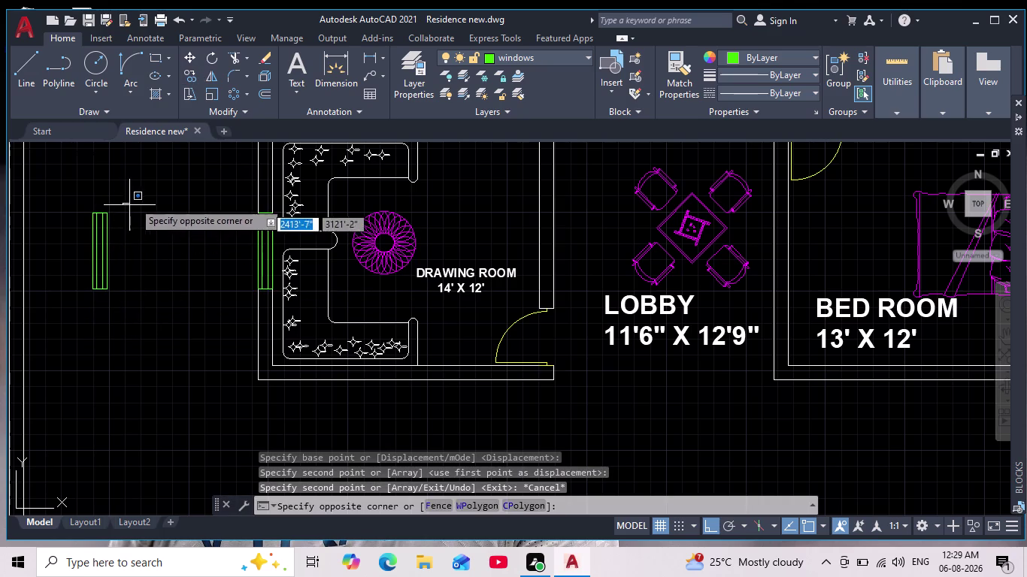
click(49, 320)
click(210, 53)
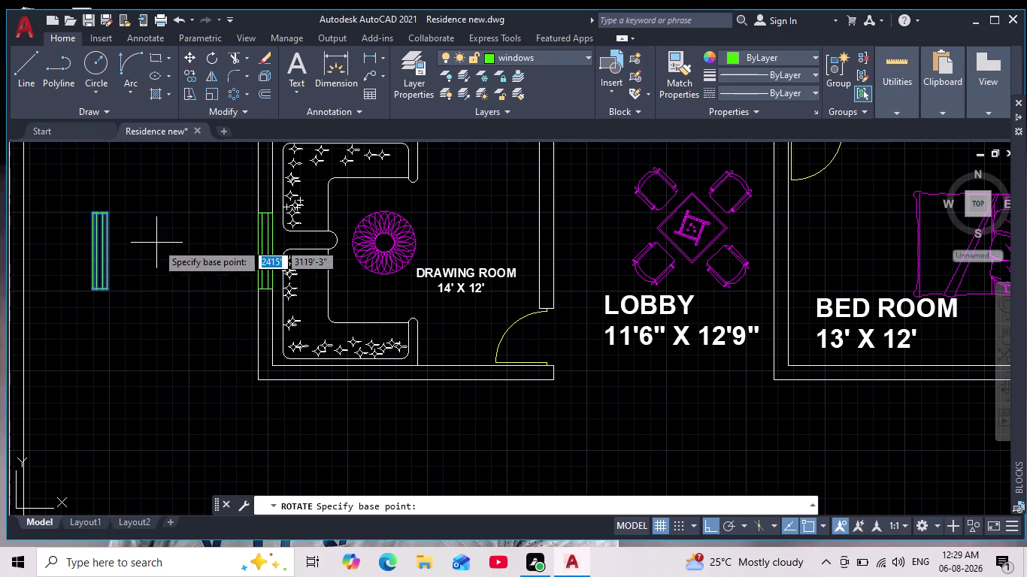
middle_drag(158, 254, 273, 335)
click(265, 318)
click(257, 231)
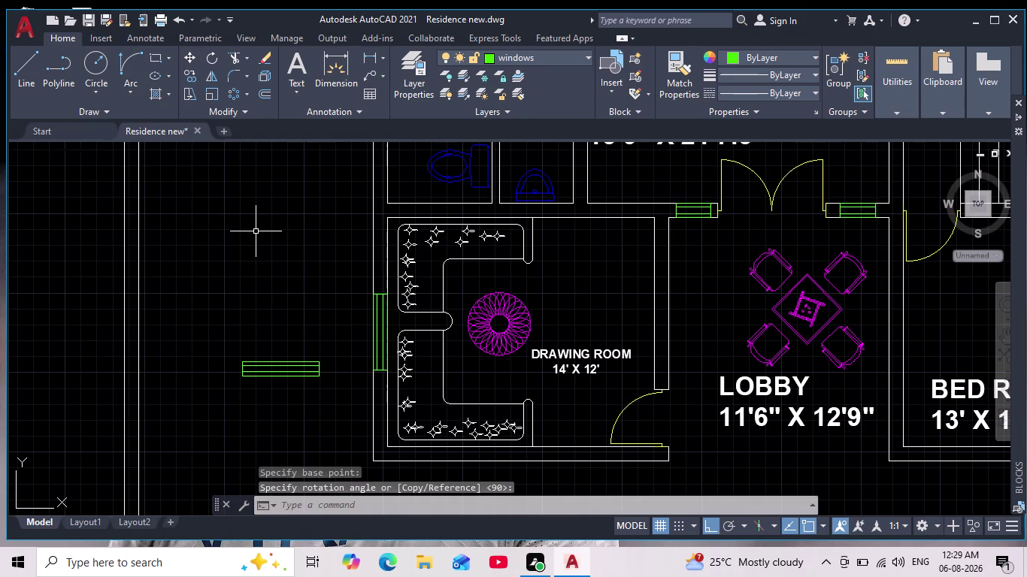
key(Escape)
Copy the rotated window into the drawing room and bedroom bottom walls, with Ortho off.
drag(336, 304, 340, 321)
click(218, 407)
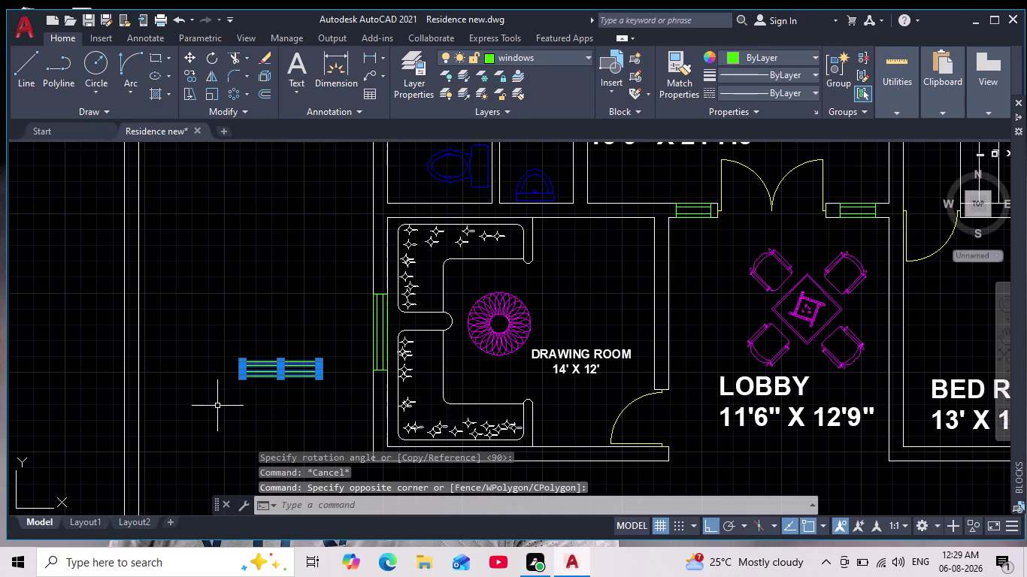
click(192, 75)
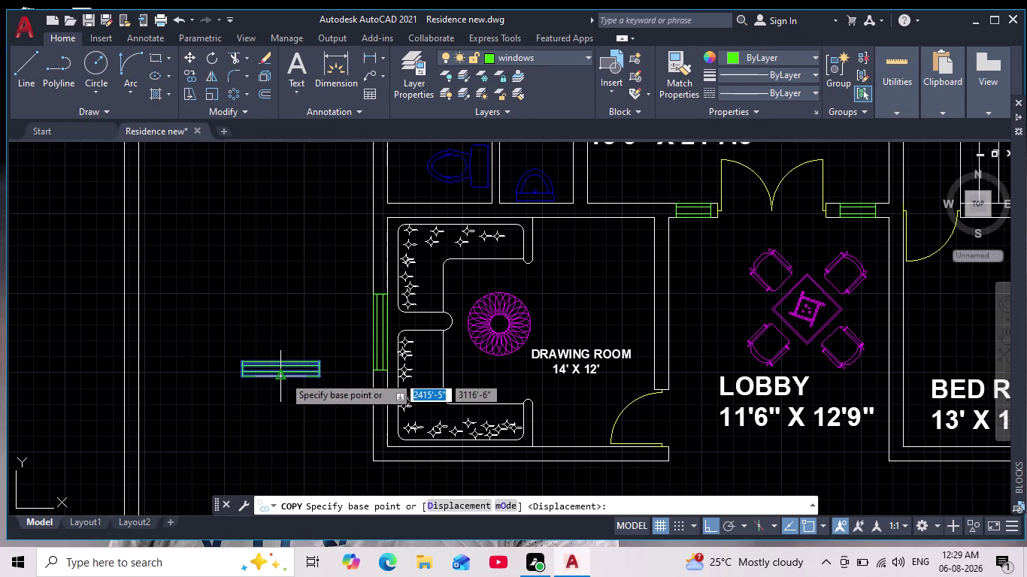
click(282, 378)
middle_drag(295, 432, 195, 286)
scroll(up, 3)
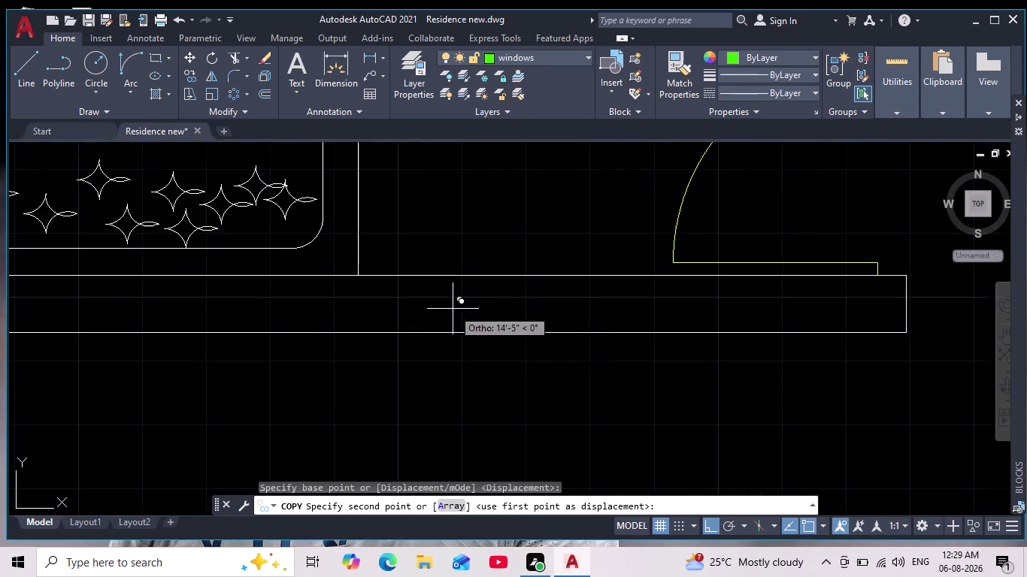
click(301, 331)
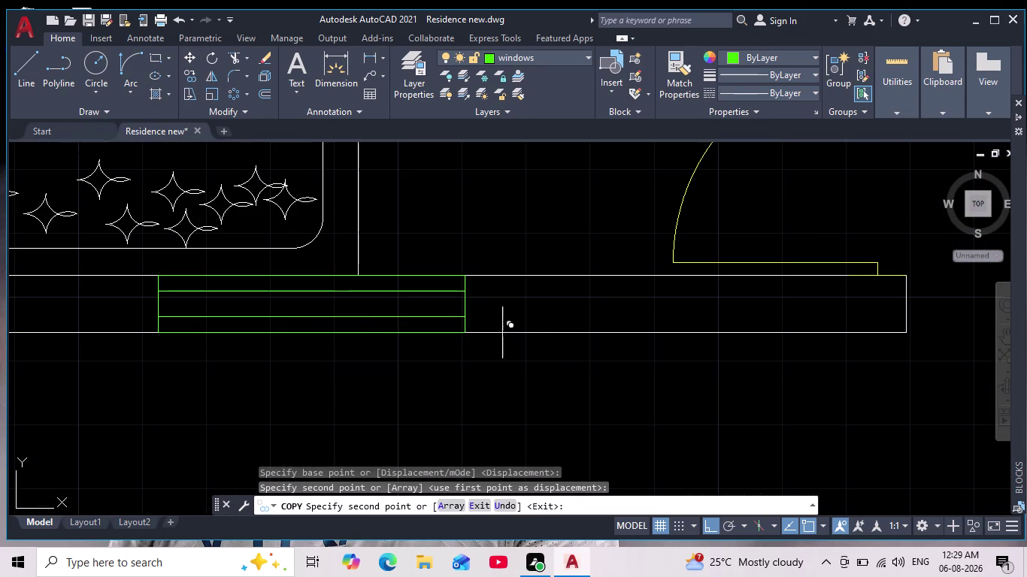
middle_drag(530, 342, 0, 350)
scroll(down, 3)
middle_drag(454, 323, 73, 335)
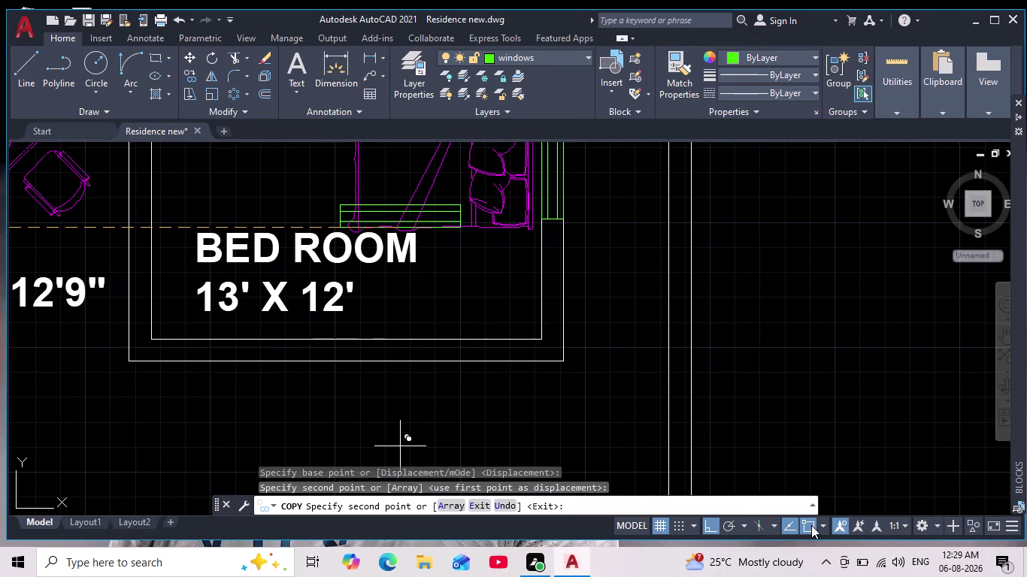
click(706, 523)
scroll(up, 3)
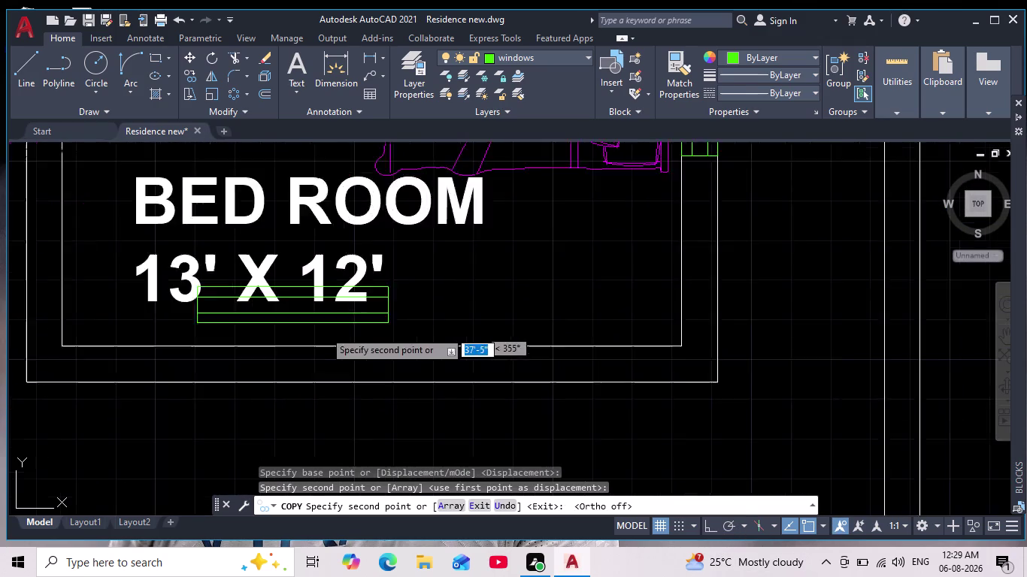
scroll(up, 3)
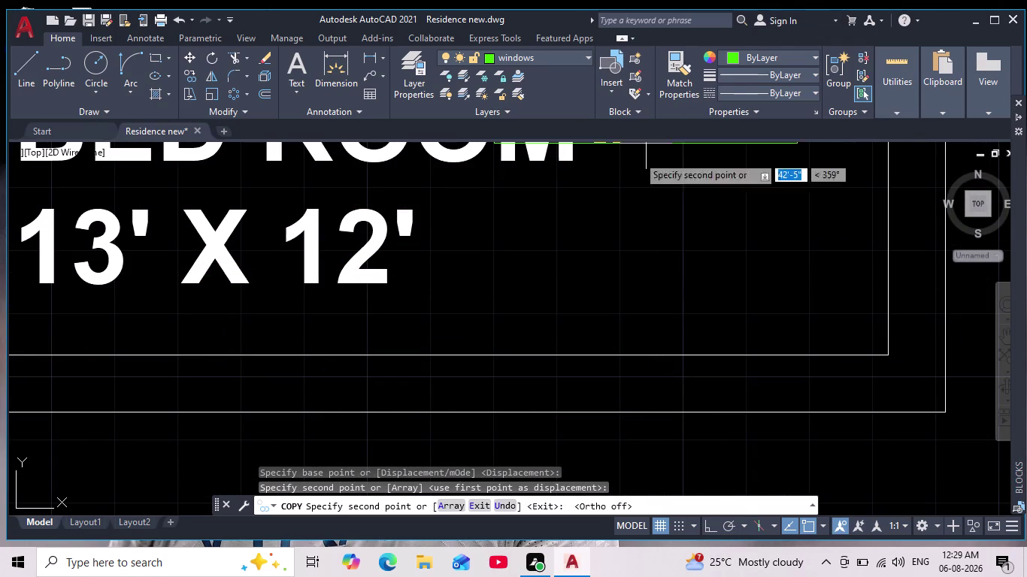
click(400, 414)
key(Escape)
scroll(down, 3)
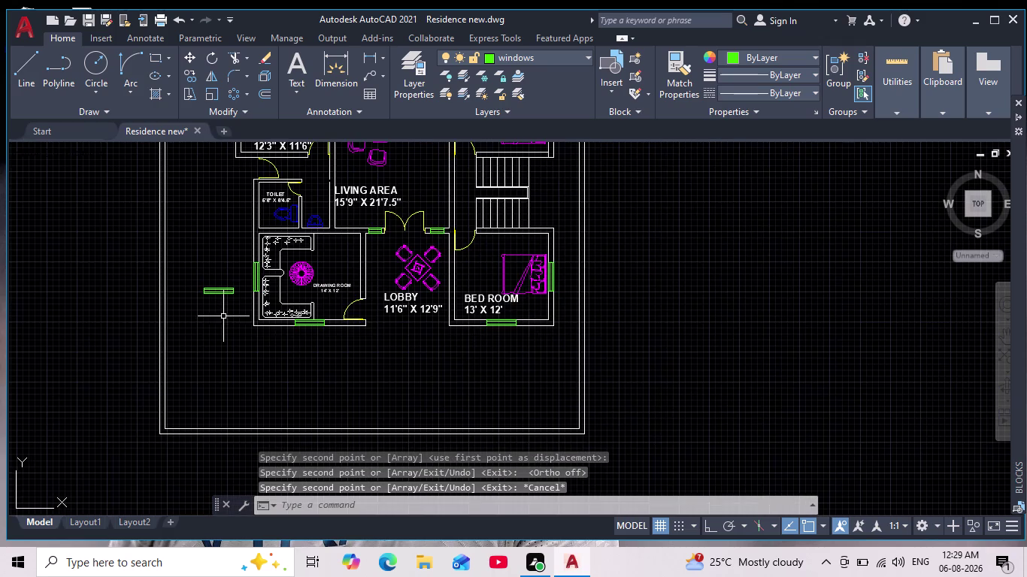
Delete the leftover window copy outside the house.
scroll(up, 3)
drag(263, 243, 257, 292)
click(140, 340)
key(Delete)
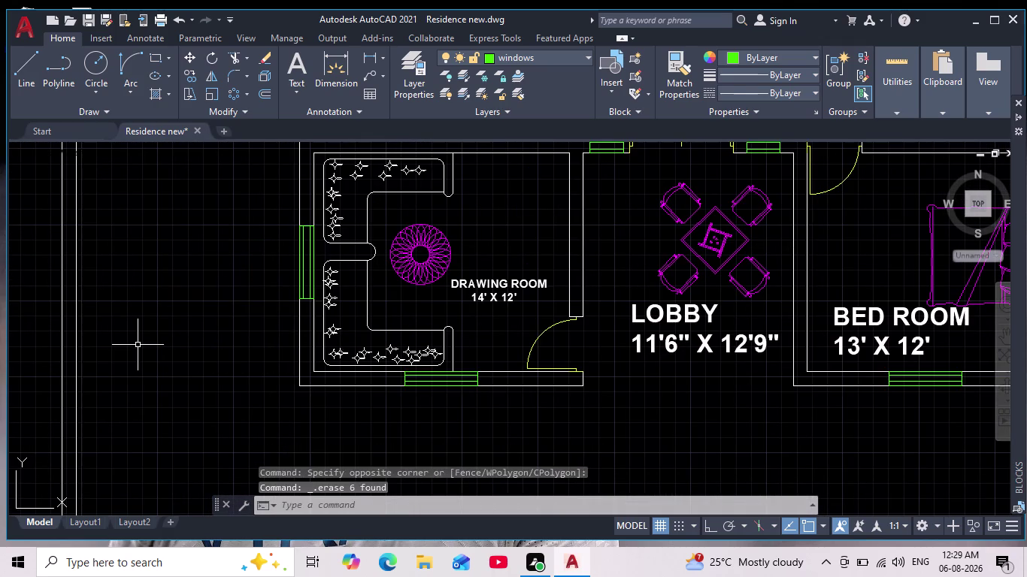
scroll(down, 3)
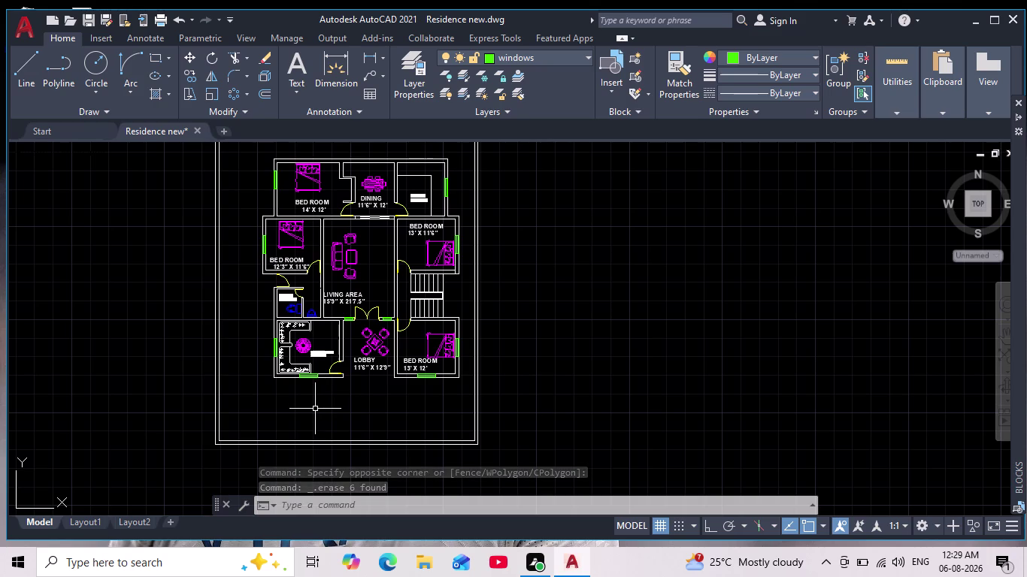
Start copying the drawing room's bottom window from a base point.
scroll(up, 3)
scroll(up, 3)
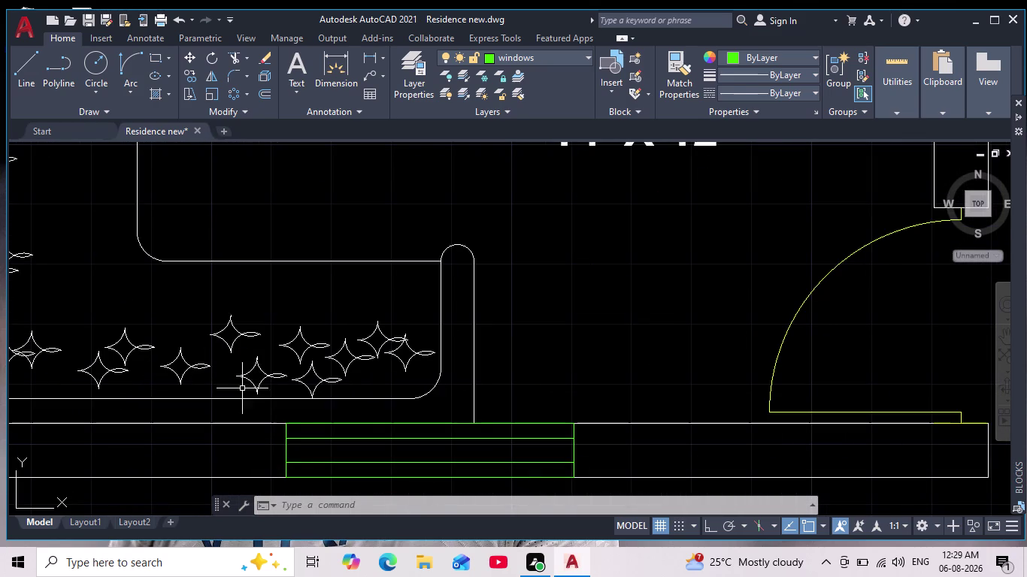
click(252, 411)
click(605, 493)
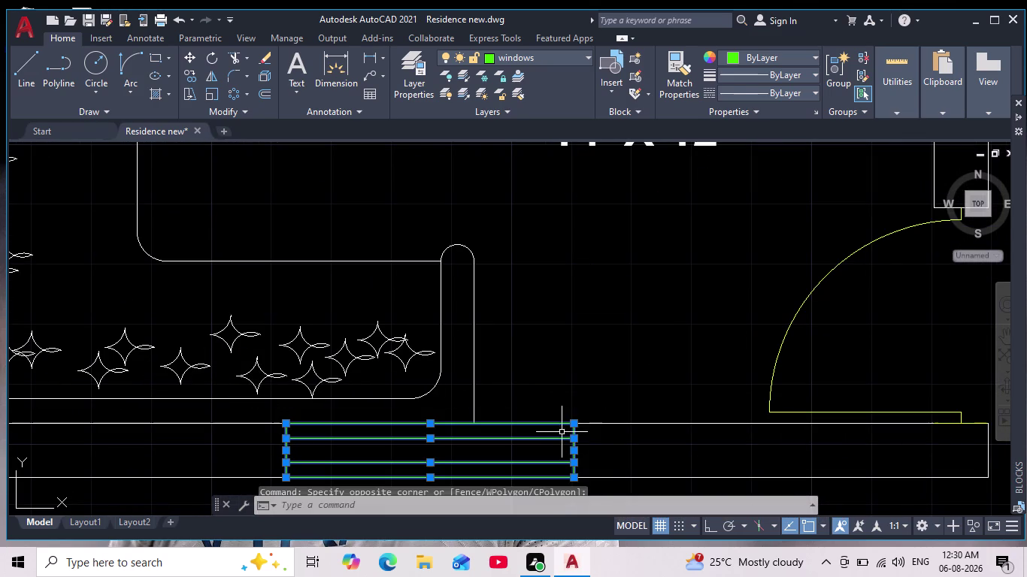
click(194, 79)
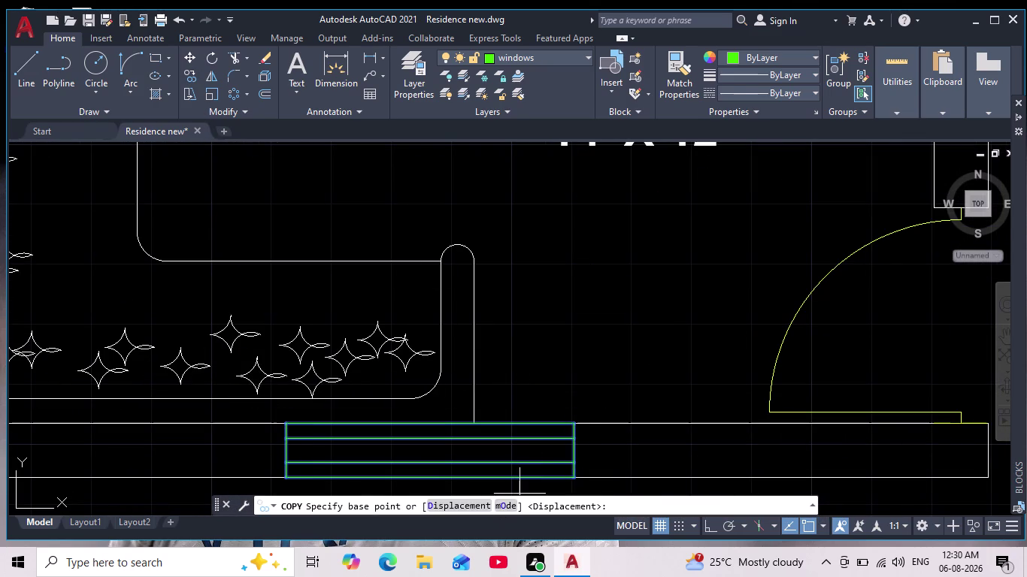
click(426, 425)
Place the window copy at the midpoint of a top room's wall, then recenter the plan.
middle_drag(523, 257, 391, 488)
scroll(down, 3)
scroll(down, 3)
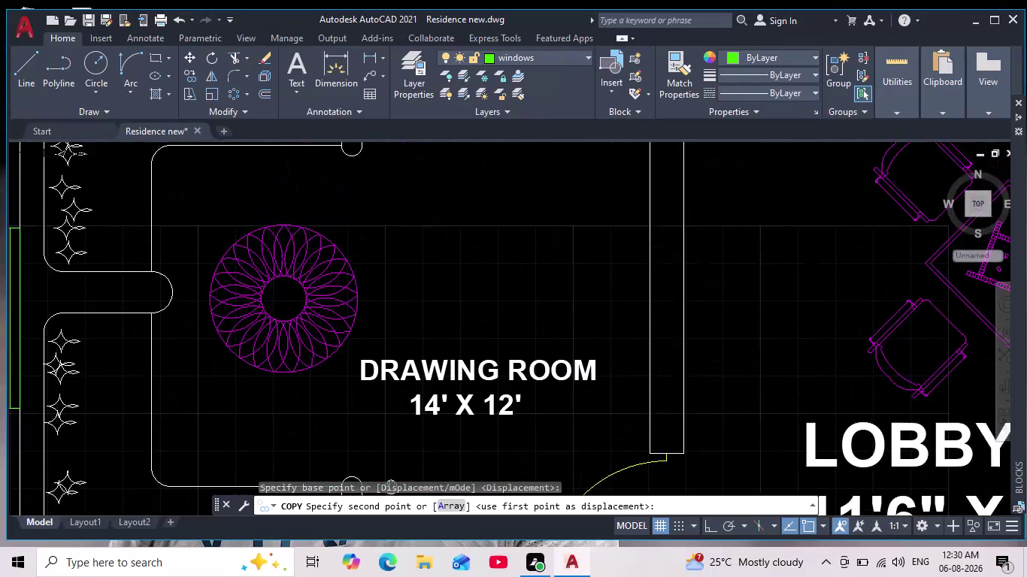
middle_drag(391, 487, 397, 476)
scroll(down, 3)
middle_drag(470, 202, 381, 530)
scroll(down, 3)
middle_drag(449, 246, 404, 430)
scroll(down, 3)
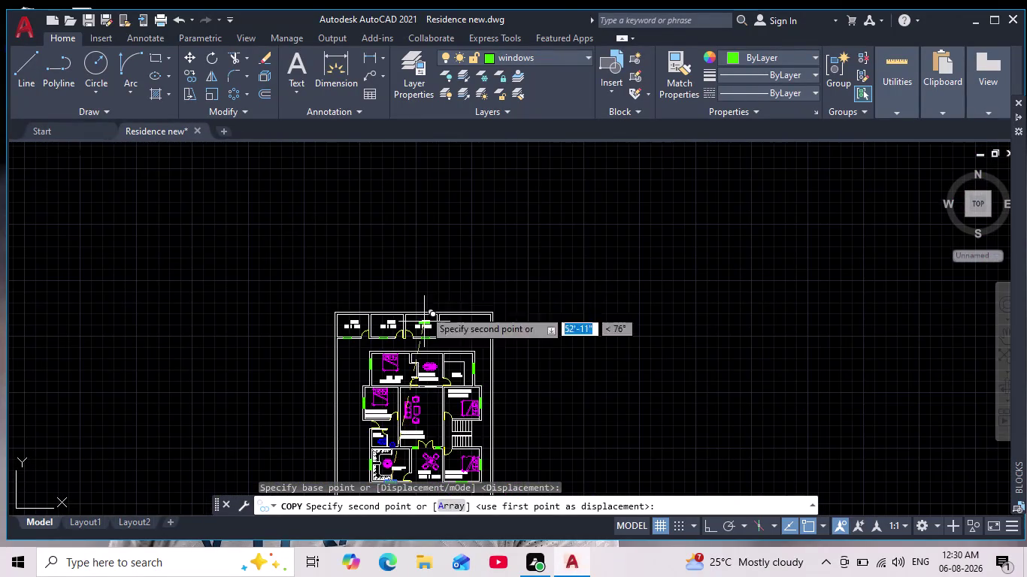
scroll(up, 3)
scroll(up, 3)
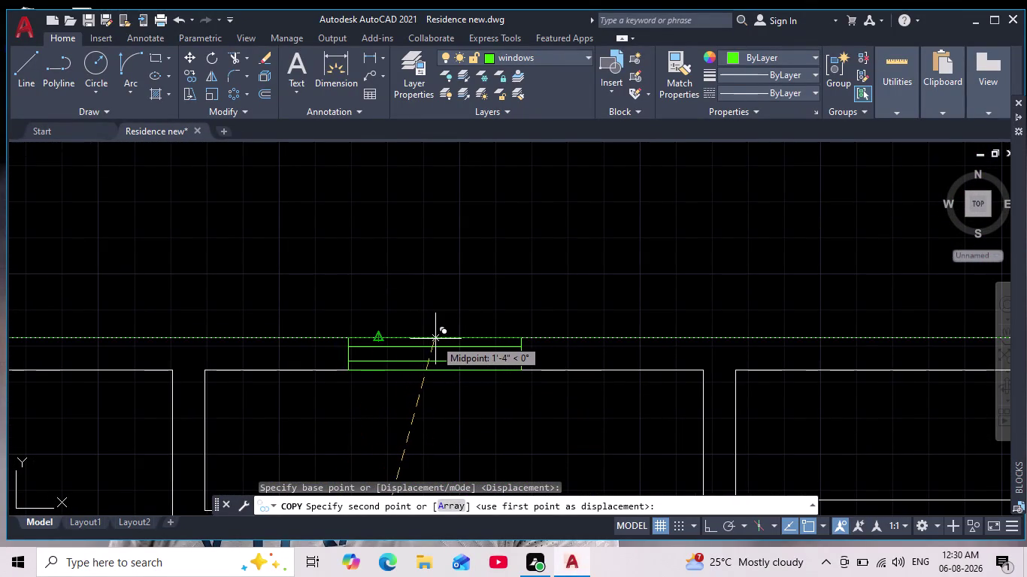
click(438, 340)
scroll(down, 3)
key(Escape)
scroll(down, 3)
middle_drag(494, 364, 430, 280)
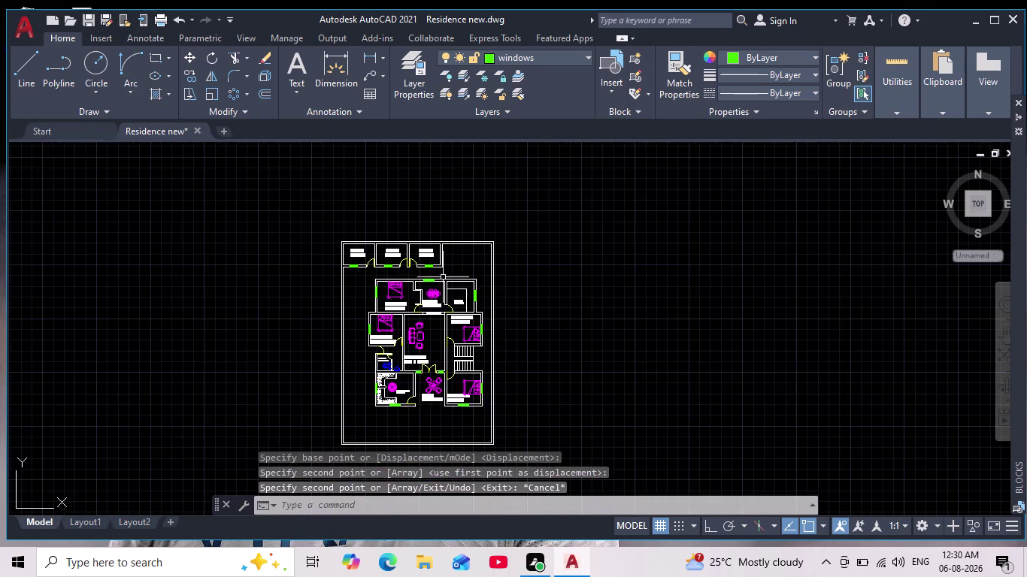
scroll(up, 3)
middle_drag(555, 365, 581, 323)
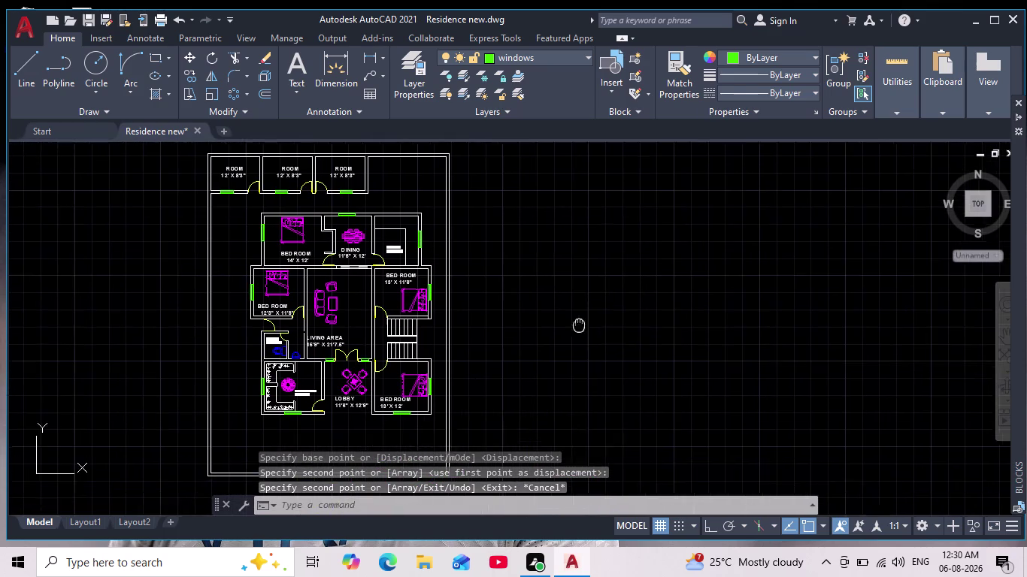
Zoom in on the toilet's wall window opening.
middle_drag(582, 323, 584, 317)
scroll(up, 3)
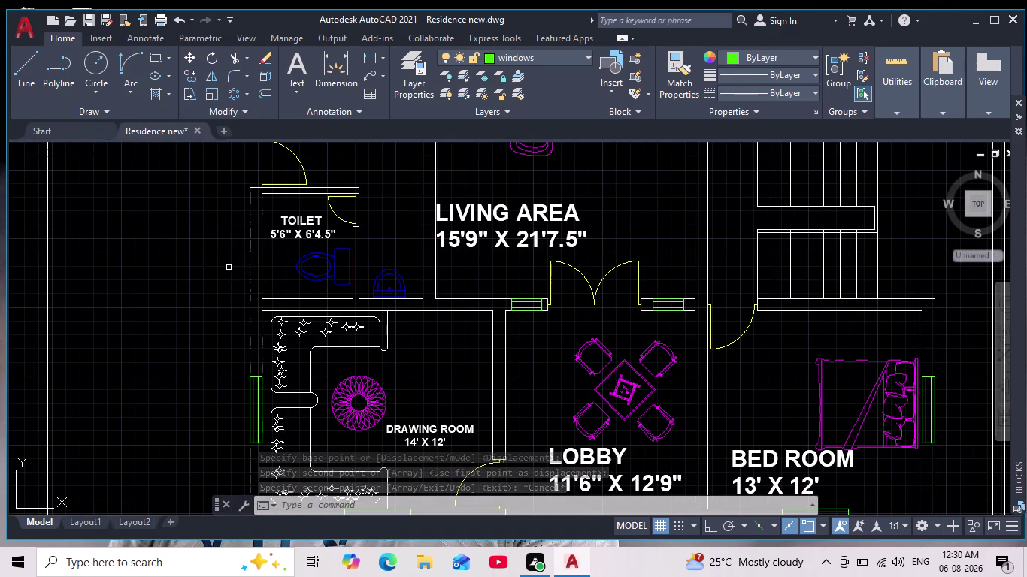
scroll(up, 3)
middle_drag(237, 260, 236, 283)
scroll(down, 3)
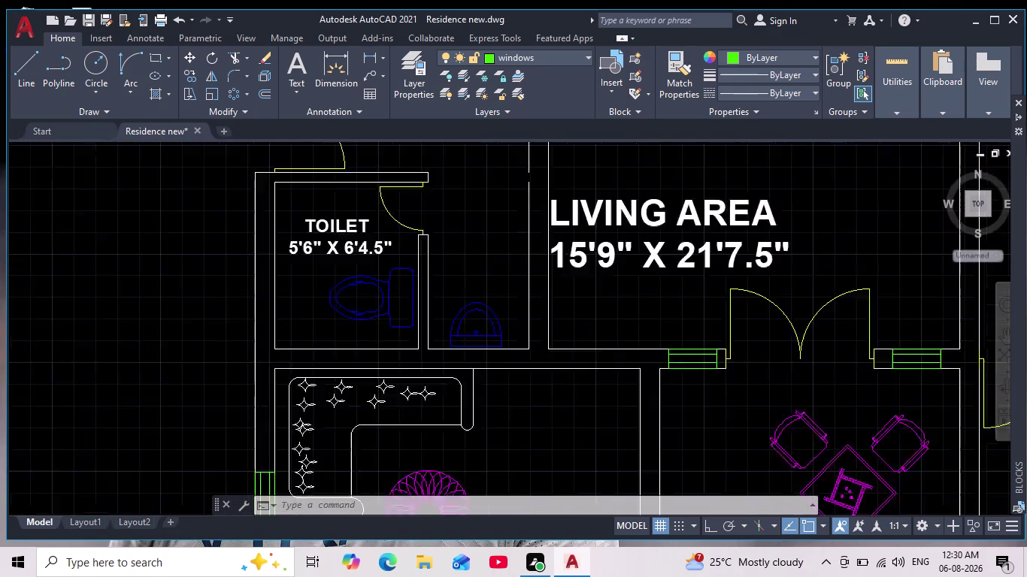
scroll(down, 3)
click(155, 56)
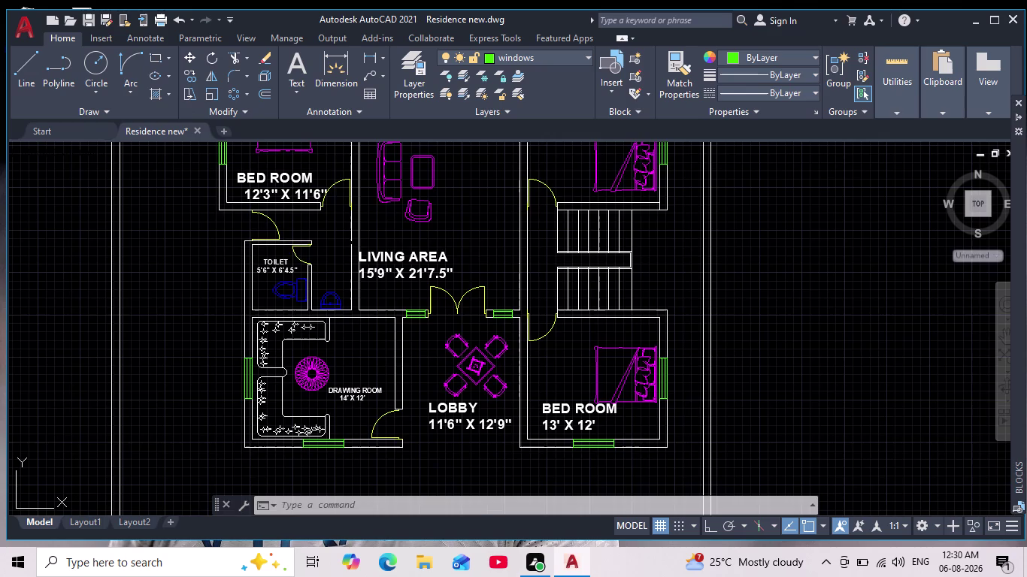
scroll(up, 3)
middle_drag(243, 266, 301, 357)
scroll(down, 3)
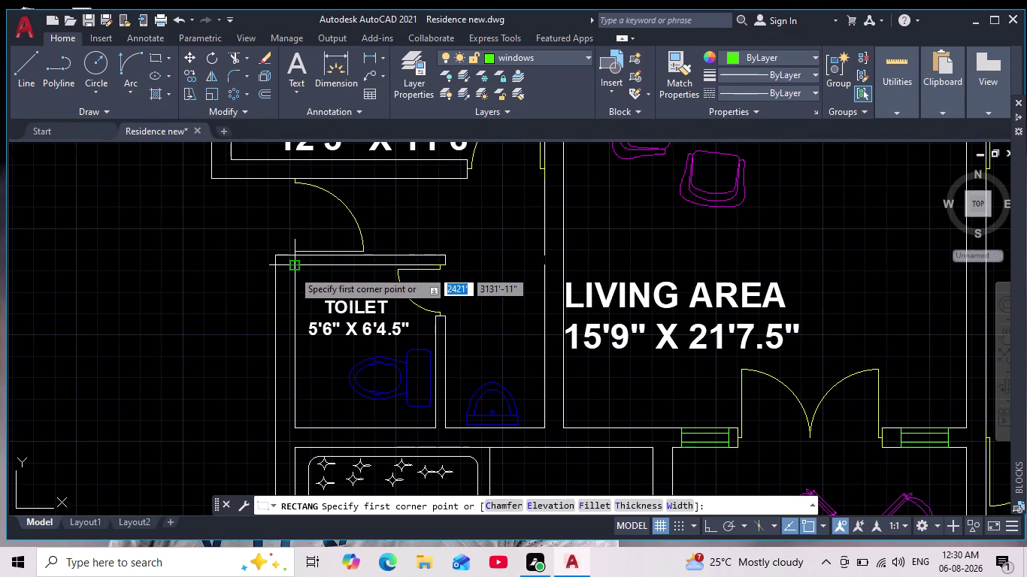
click(294, 291)
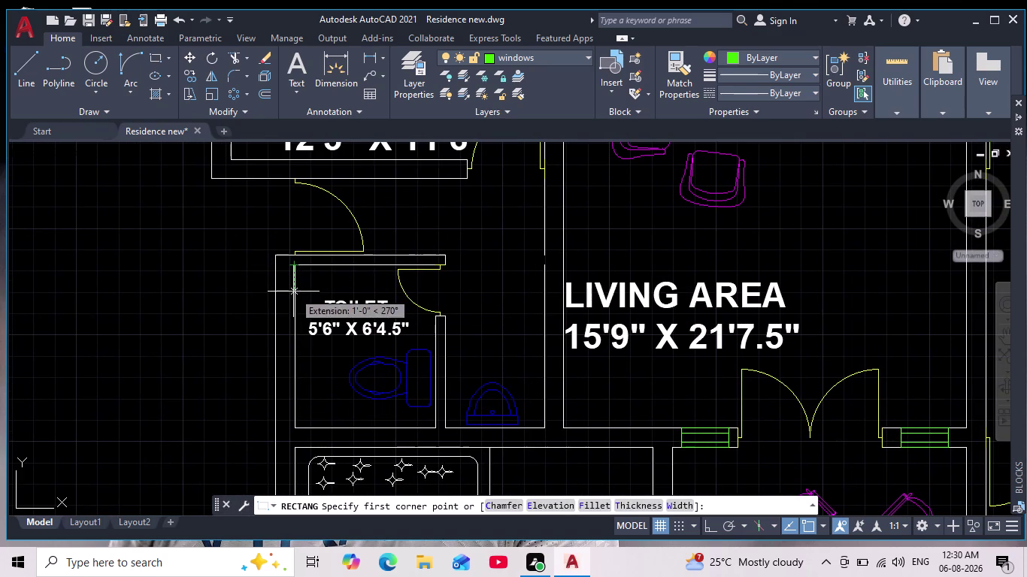
click(276, 344)
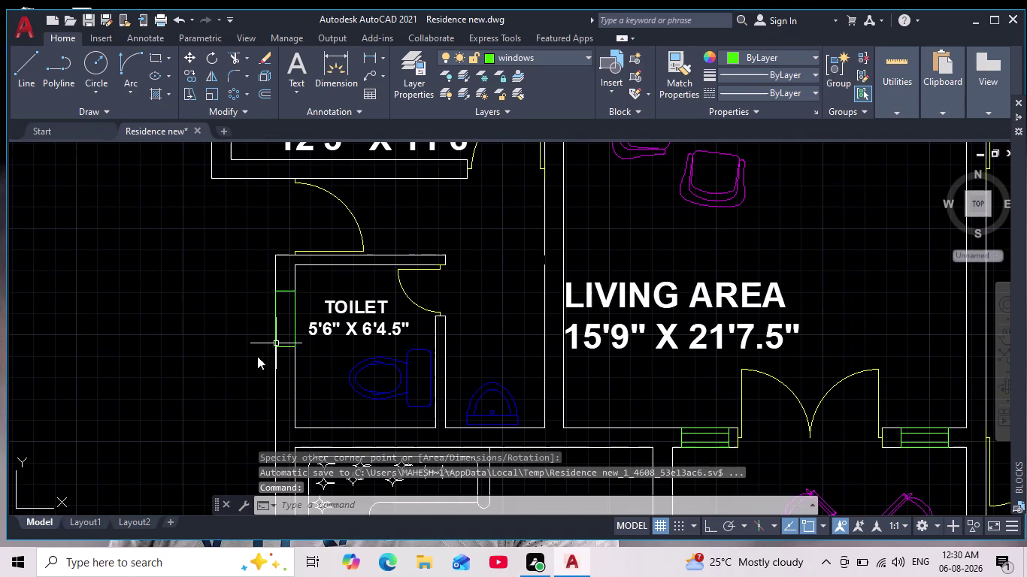
Draw a centre line between the window rectangle's top and bottom midpoints.
click(21, 76)
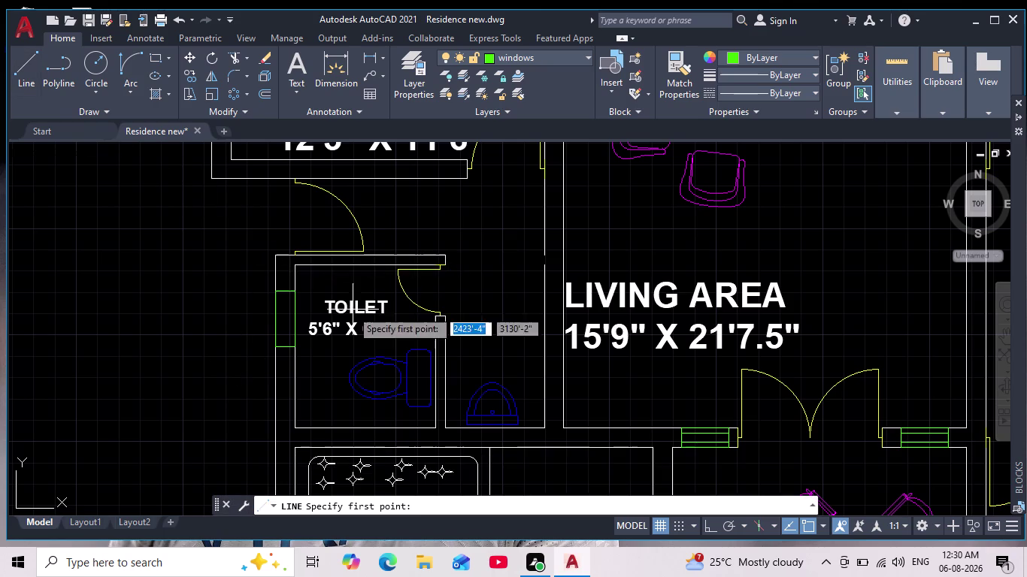
scroll(up, 3)
click(311, 210)
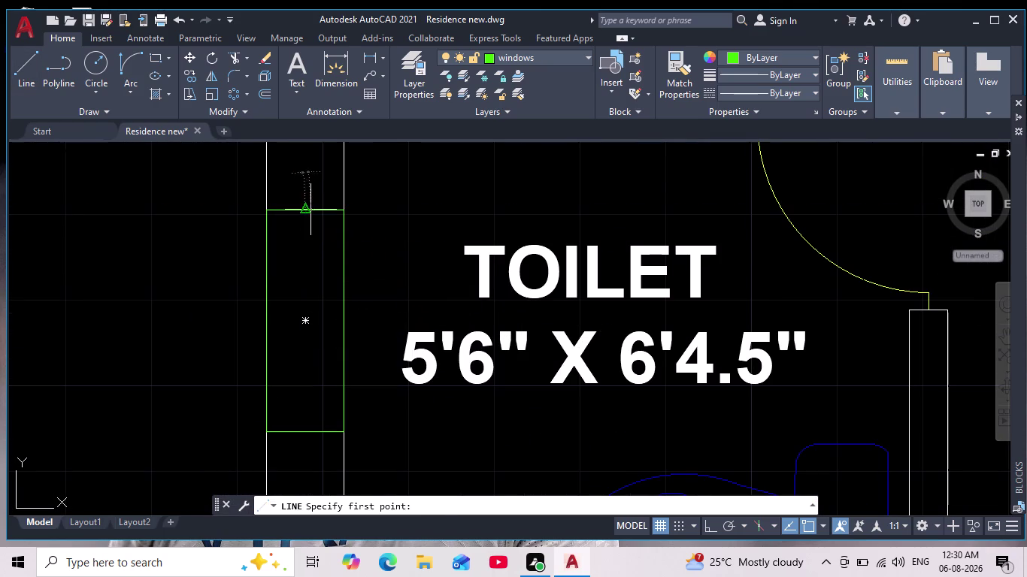
click(304, 438)
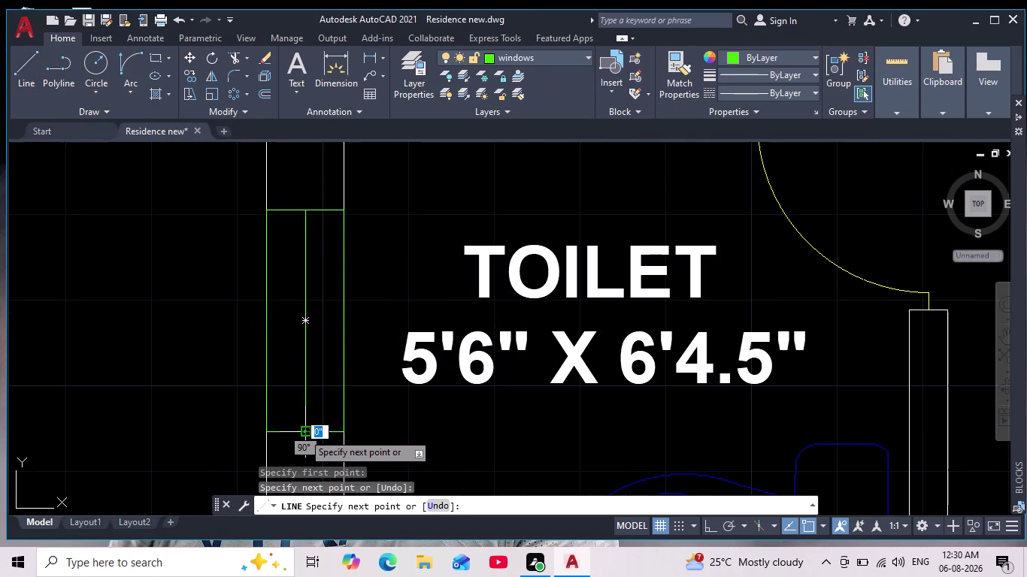
key(Escape)
Offset the centre line 2 units to both the left and right.
key(o)
key(Return)
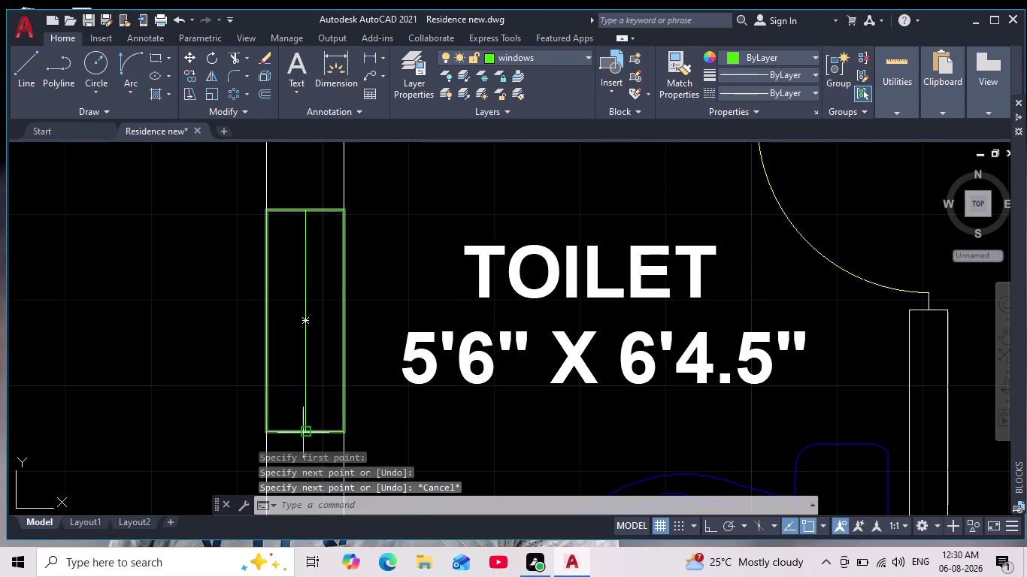
key(2)
key(Return)
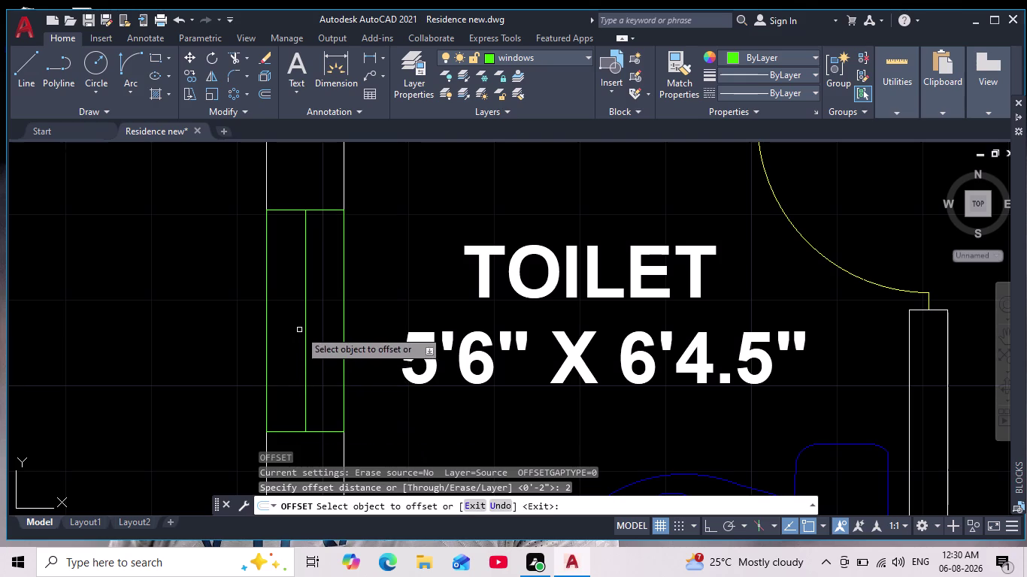
click(307, 338)
click(307, 350)
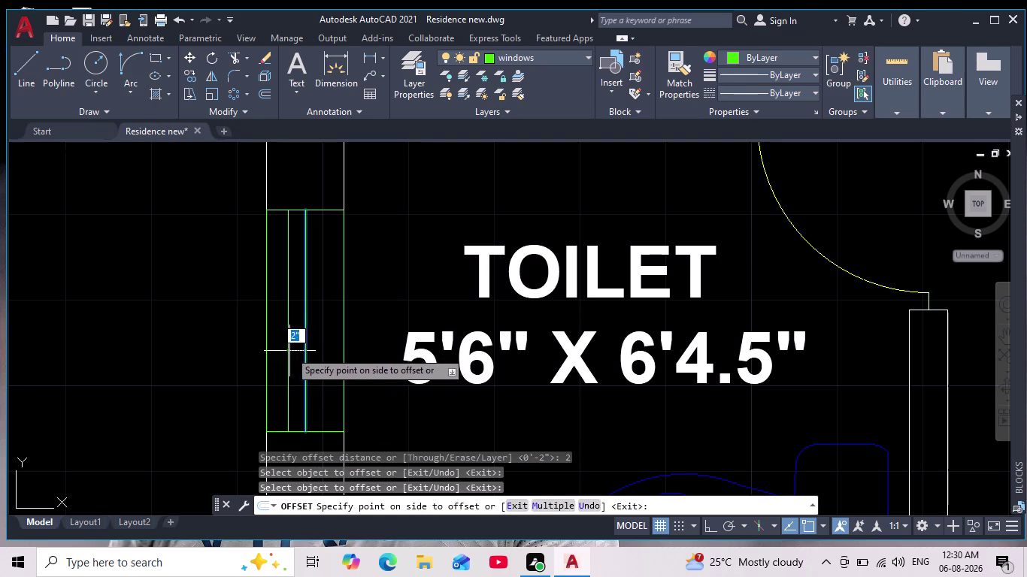
click(283, 355)
click(306, 362)
click(312, 362)
key(Escape)
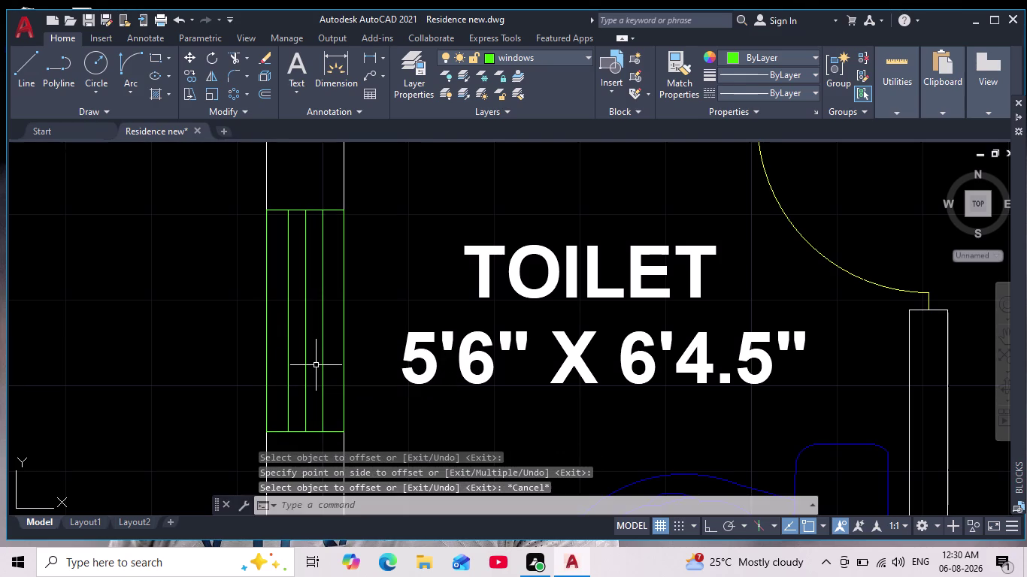
Delete the centre line and zoom out to the whole floor plan.
click(310, 359)
click(301, 374)
key(Delete)
scroll(down, 3)
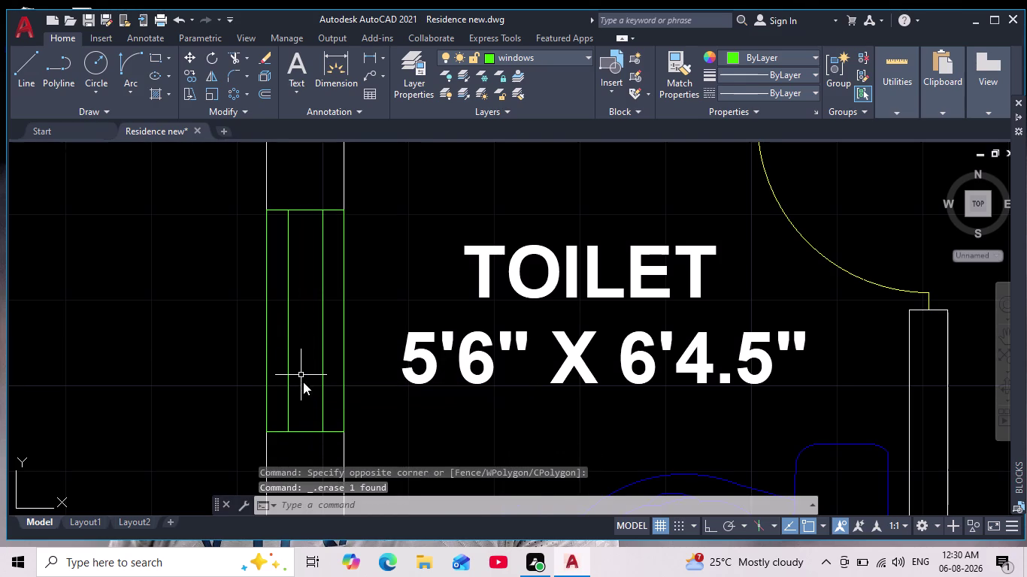
scroll(down, 3)
middle_drag(335, 393, 306, 289)
scroll(down, 3)
scroll(up, 3)
middle_drag(346, 331, 348, 394)
scroll(down, 3)
middle_drag(349, 393, 350, 394)
middle_drag(455, 357, 451, 328)
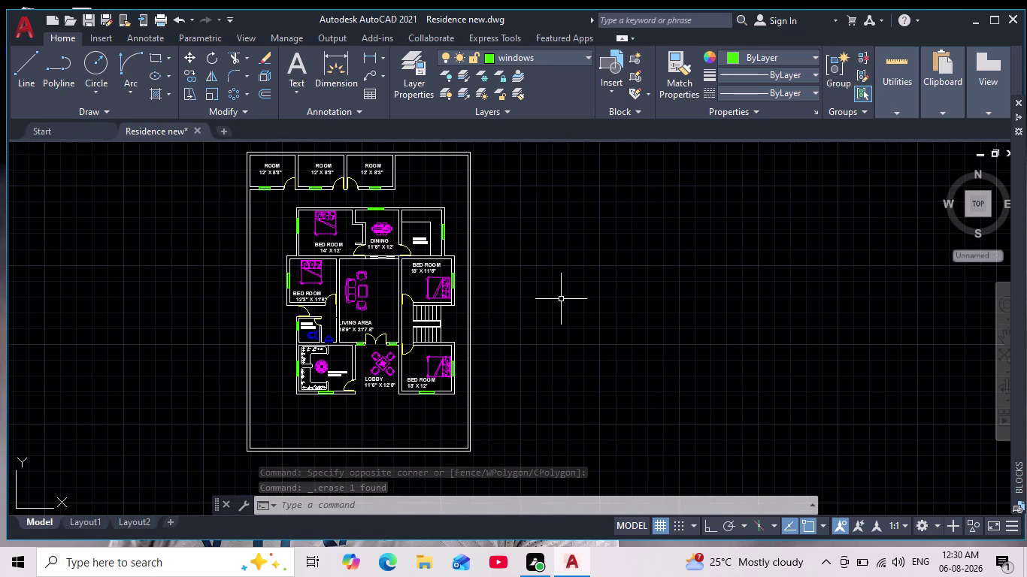
middle_drag(364, 421, 374, 379)
scroll(up, 3)
scroll(down, 3)
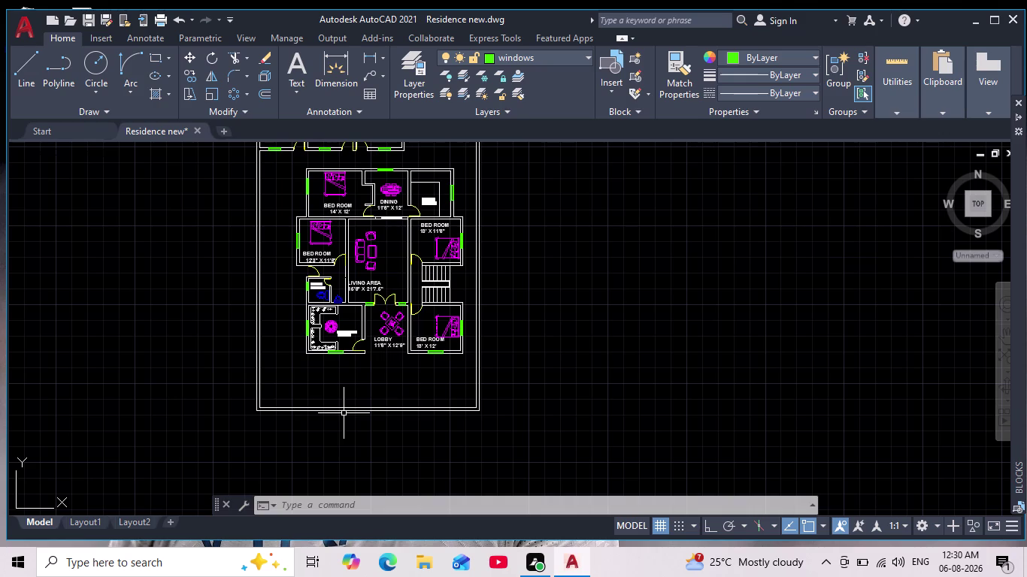
Cancel the rectangle and make layer 0 the current layer.
click(157, 62)
scroll(up, 3)
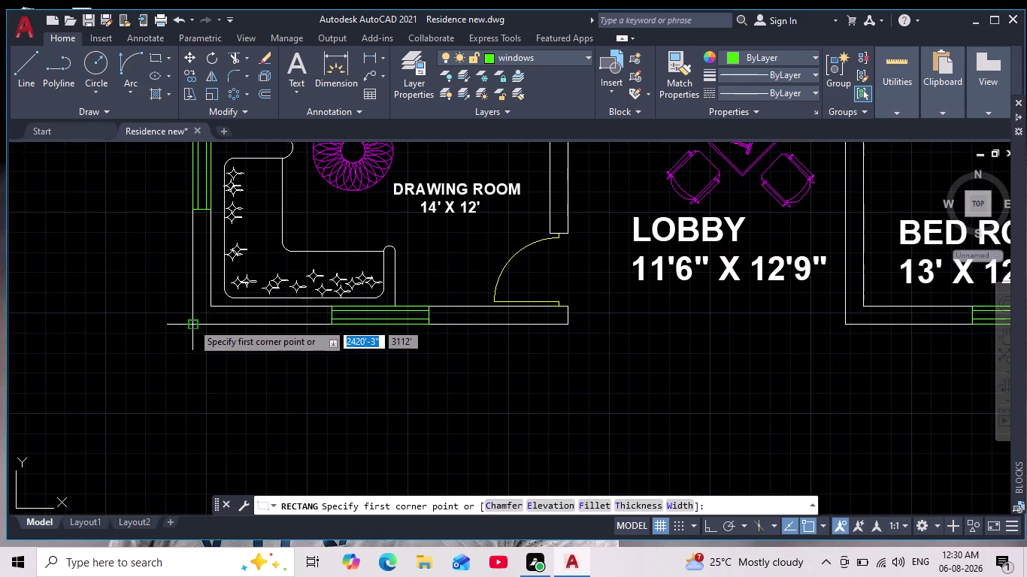
click(193, 323)
key(Escape)
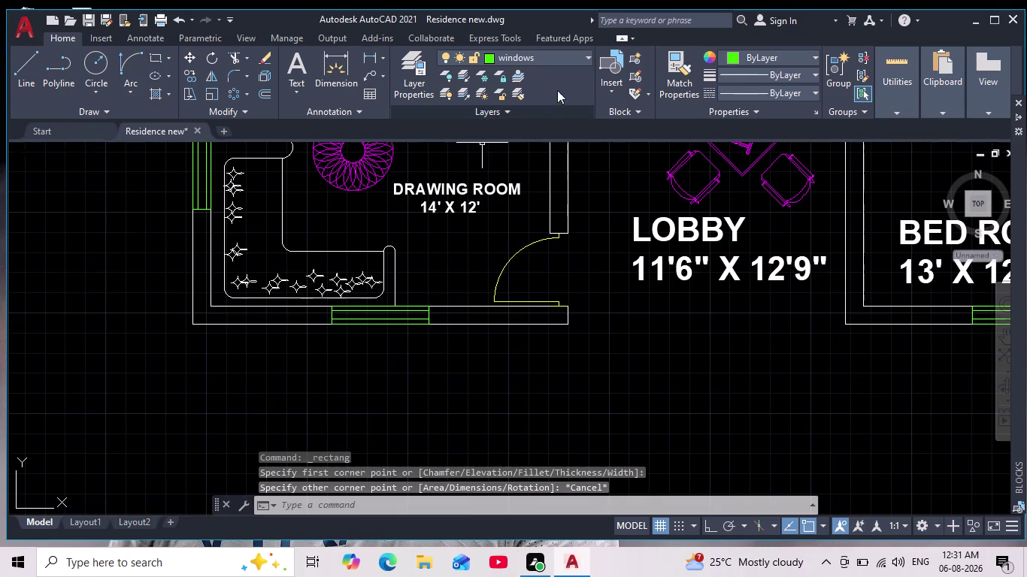
click(563, 58)
click(534, 67)
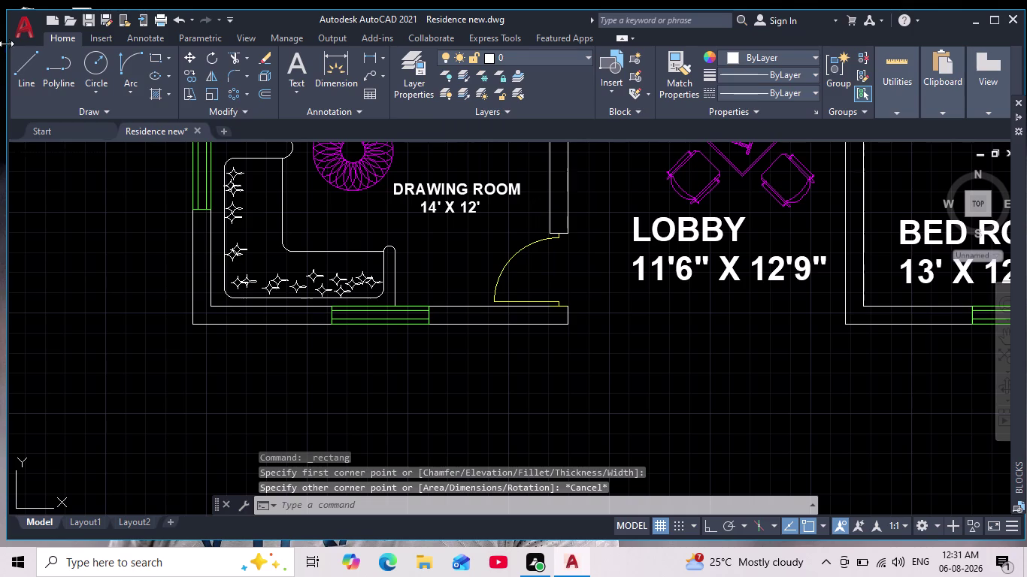
Start and cancel a line, then check the layer list again.
click(30, 69)
scroll(up, 3)
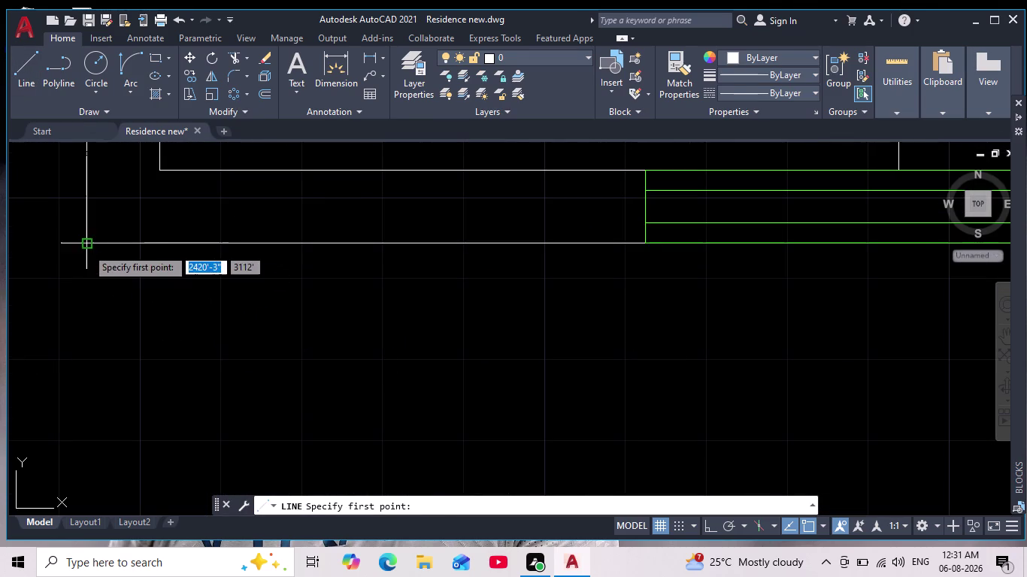
click(85, 246)
key(Escape)
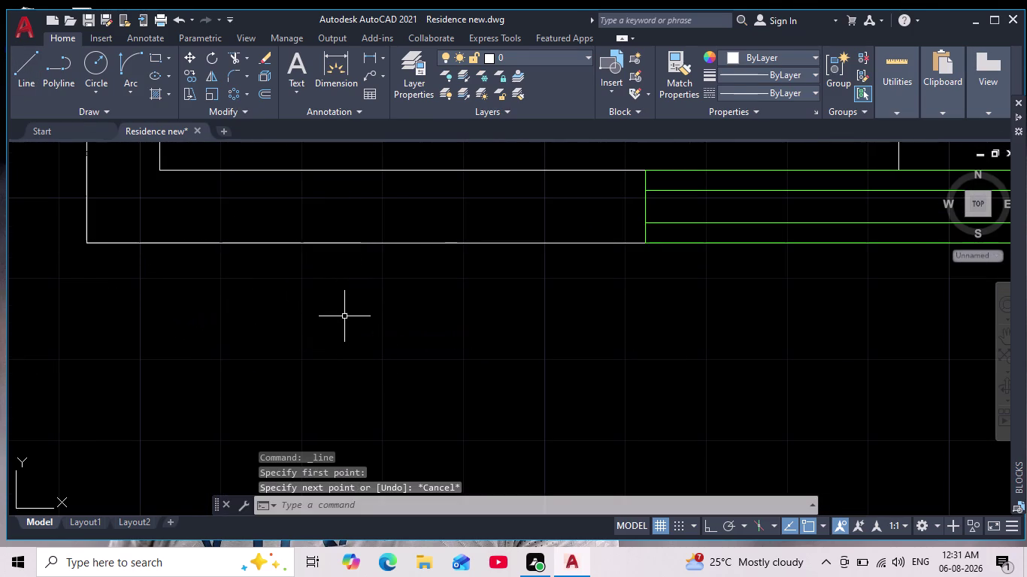
click(572, 46)
click(582, 56)
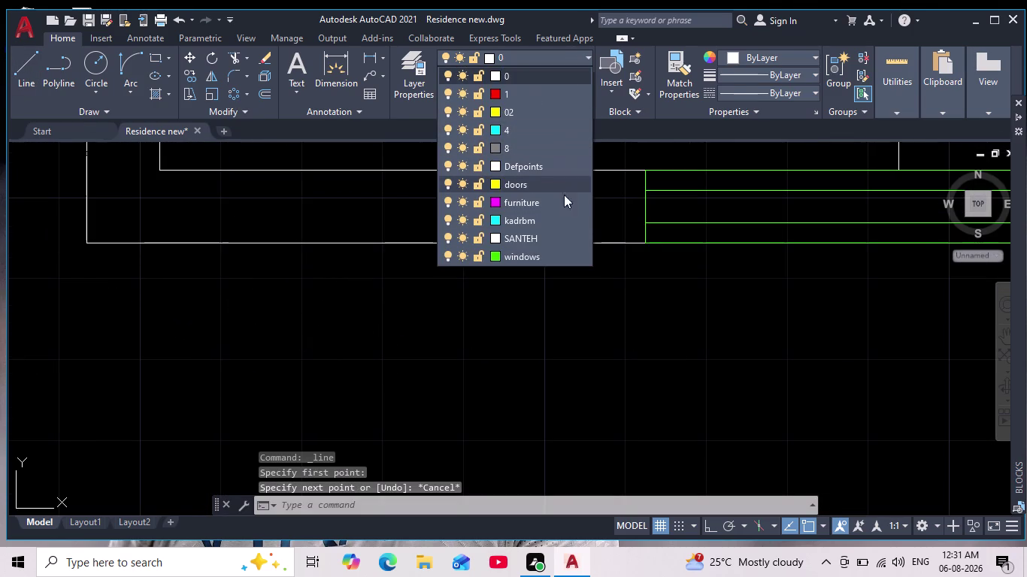
Pan and zoom to bring the whole floor plan into view.
scroll(down, 3)
scroll(down, 3)
middle_drag(619, 323, 591, 361)
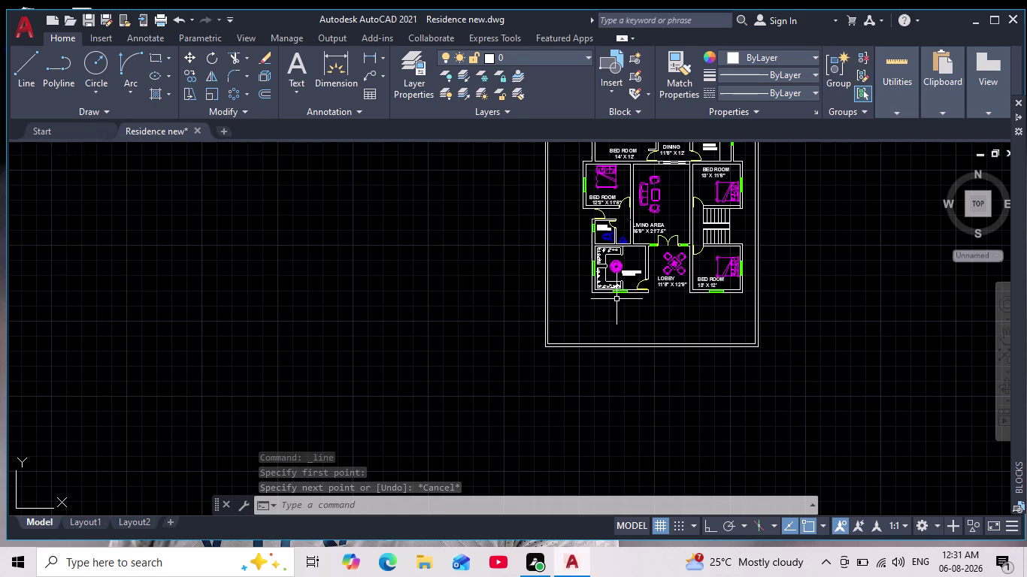
middle_drag(591, 361, 536, 415)
scroll(down, 3)
middle_drag(670, 306, 528, 390)
scroll(up, 3)
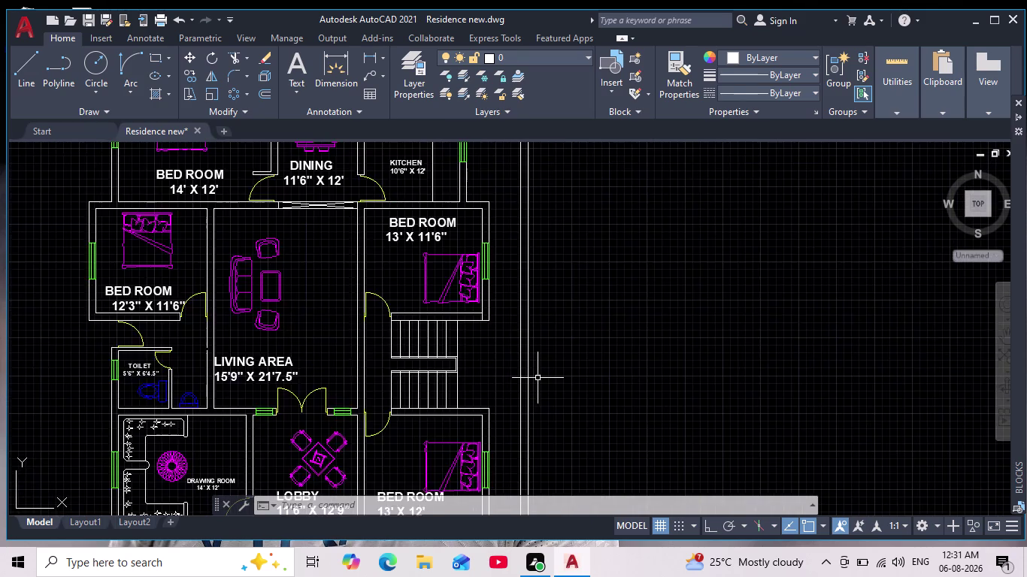
scroll(down, 3)
middle_drag(549, 357, 559, 342)
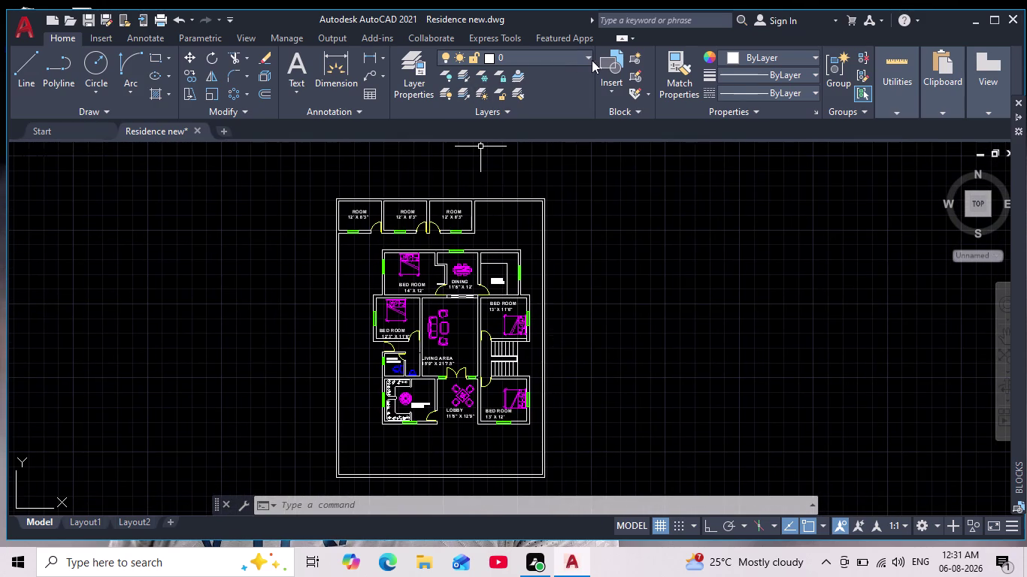
click(584, 57)
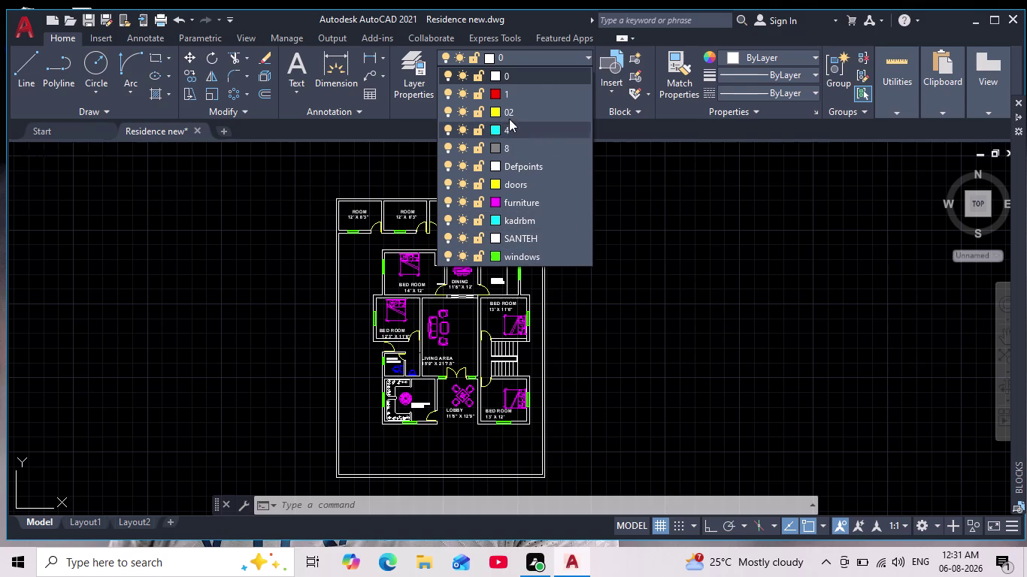
Window-select the distant cluster of stray block symbols and delete them.
key(Escape)
key(Escape)
key(Escape)
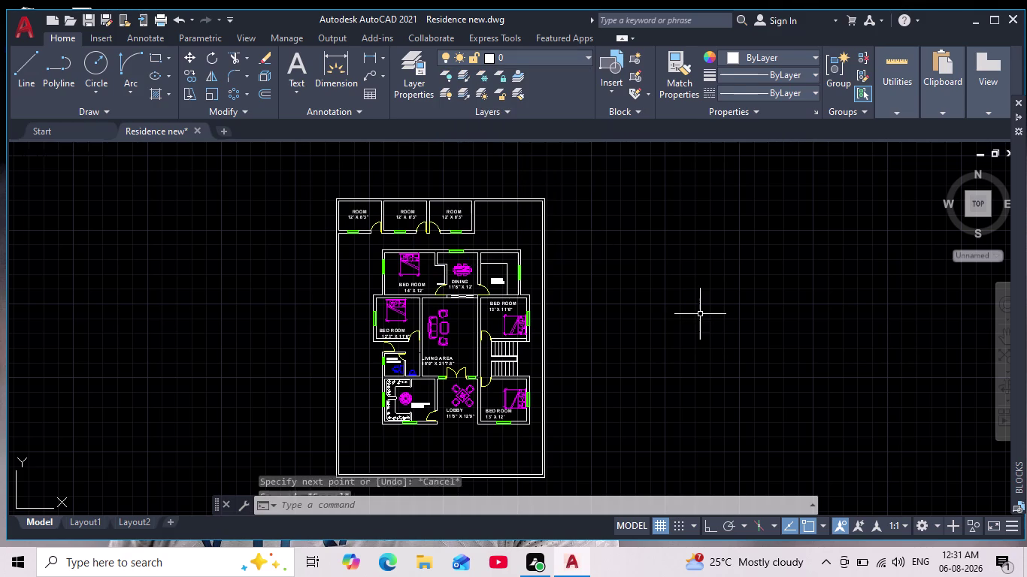
scroll(down, 3)
middle_drag(714, 342, 558, 404)
scroll(up, 3)
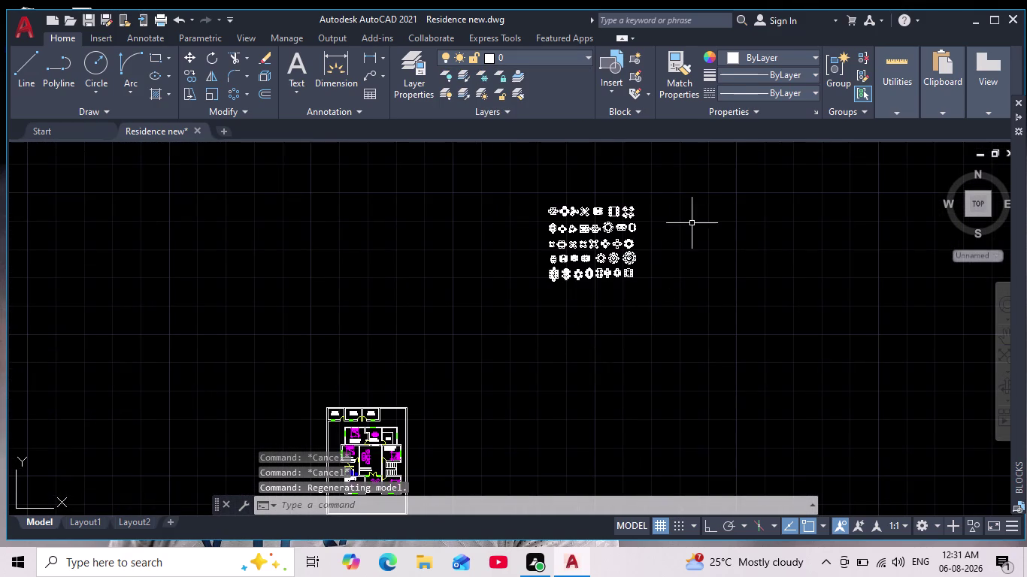
drag(717, 132, 660, 241)
middle_drag(615, 298, 596, 382)
key(Escape)
key(Escape)
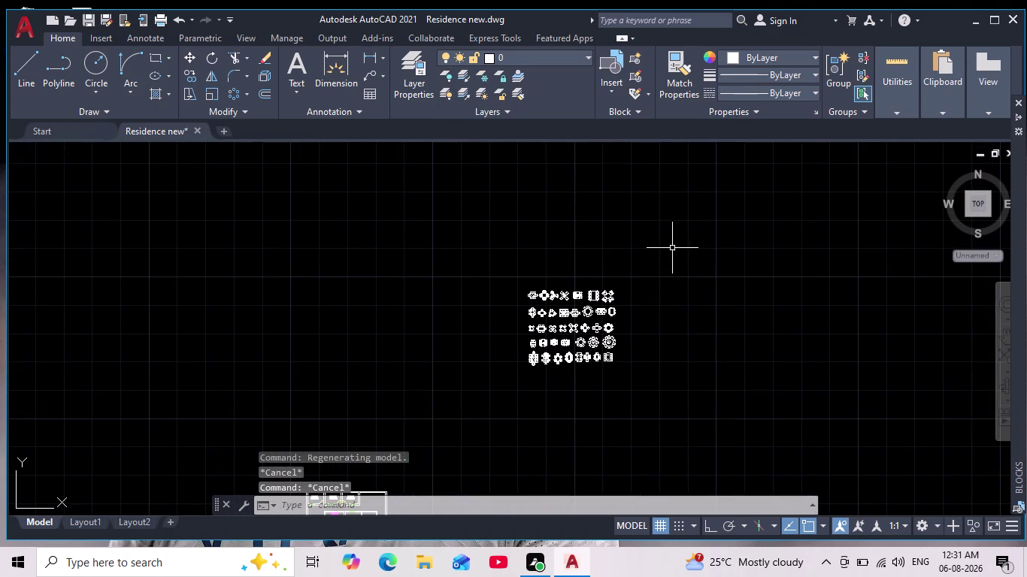
drag(675, 241, 658, 307)
click(464, 424)
key(Delete)
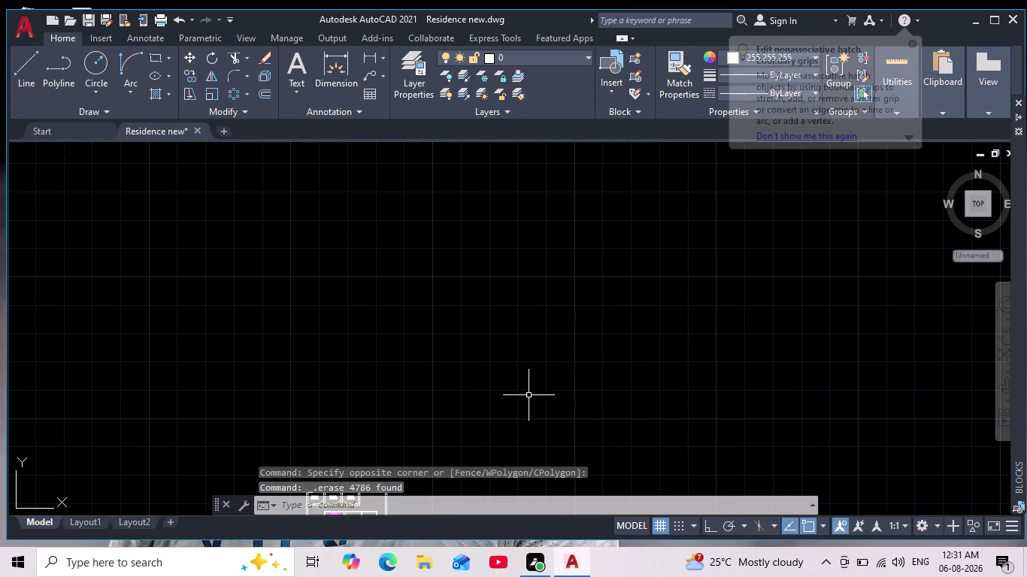
Bring the full Residence floor plan back into view, centred.
scroll(down, 3)
middle_drag(551, 403, 529, 312)
key(Escape)
key(Escape)
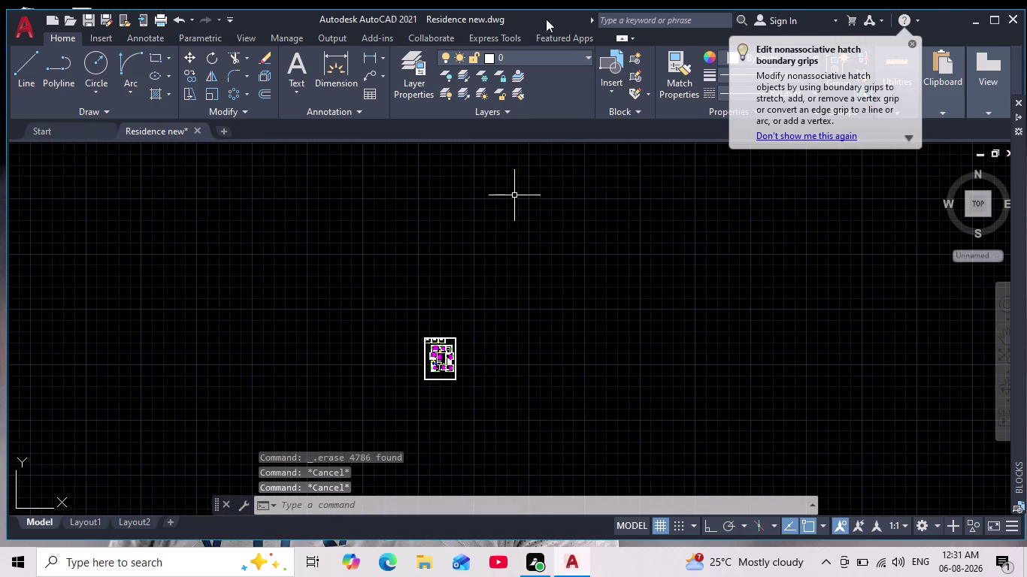
click(585, 50)
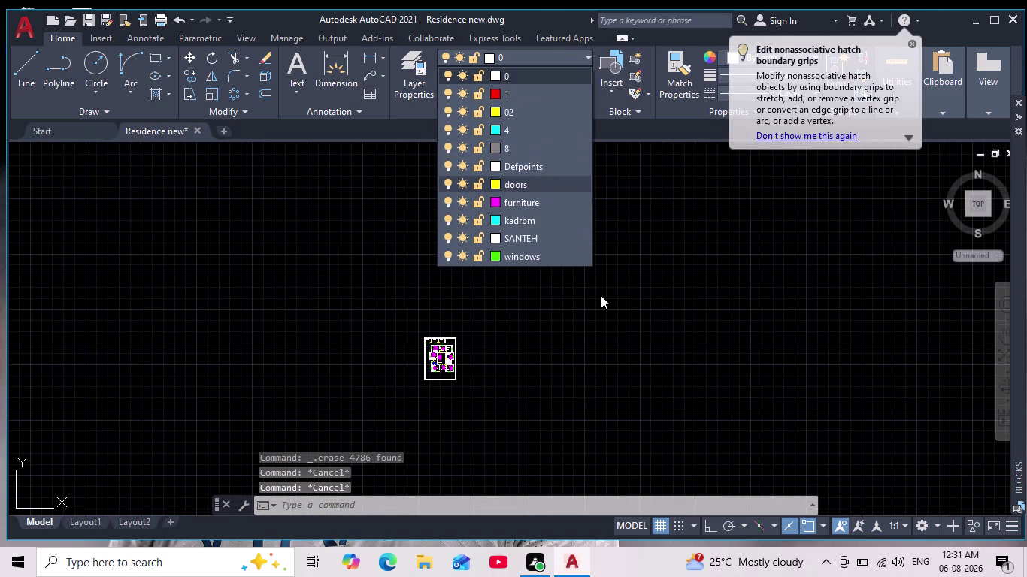
key(Escape)
key(Escape)
key(Escape)
scroll(down, 3)
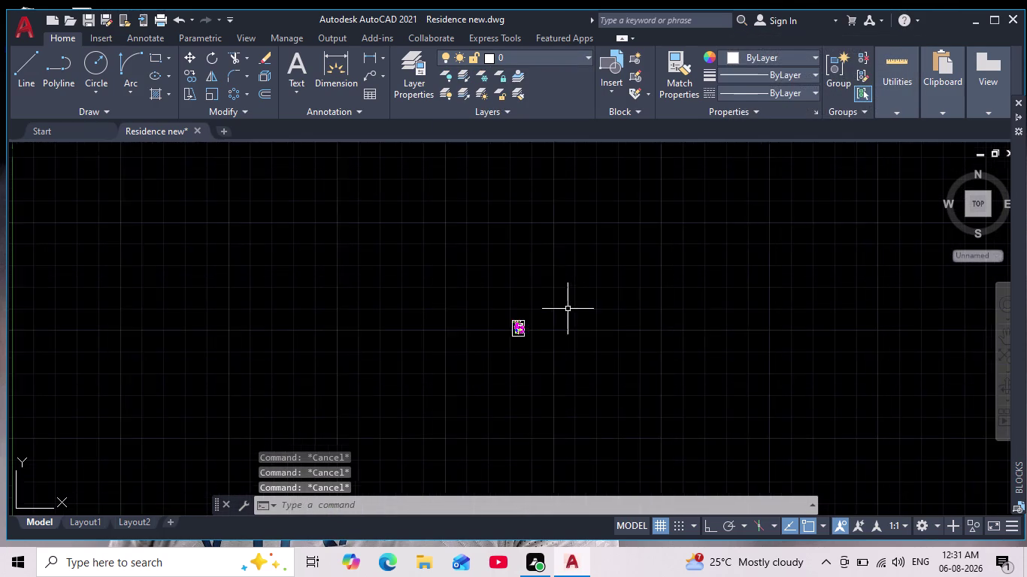
scroll(down, 3)
scroll(up, 3)
scroll(up, 3)
scroll(down, 3)
scroll(down, 3)
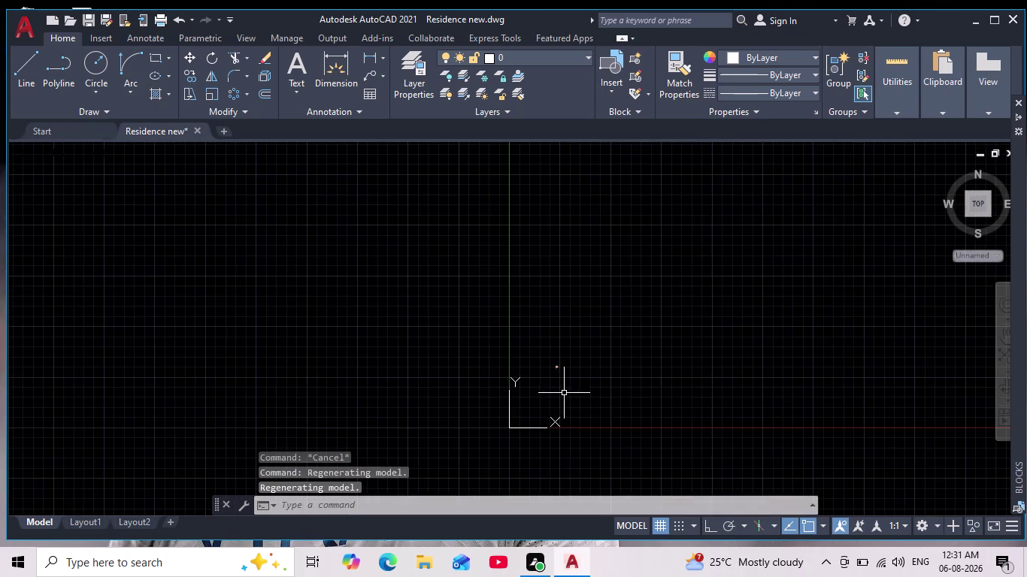
scroll(up, 3)
scroll(up, 3)
scroll(up, 3)
scroll(up, 3)
middle_drag(517, 295, 549, 293)
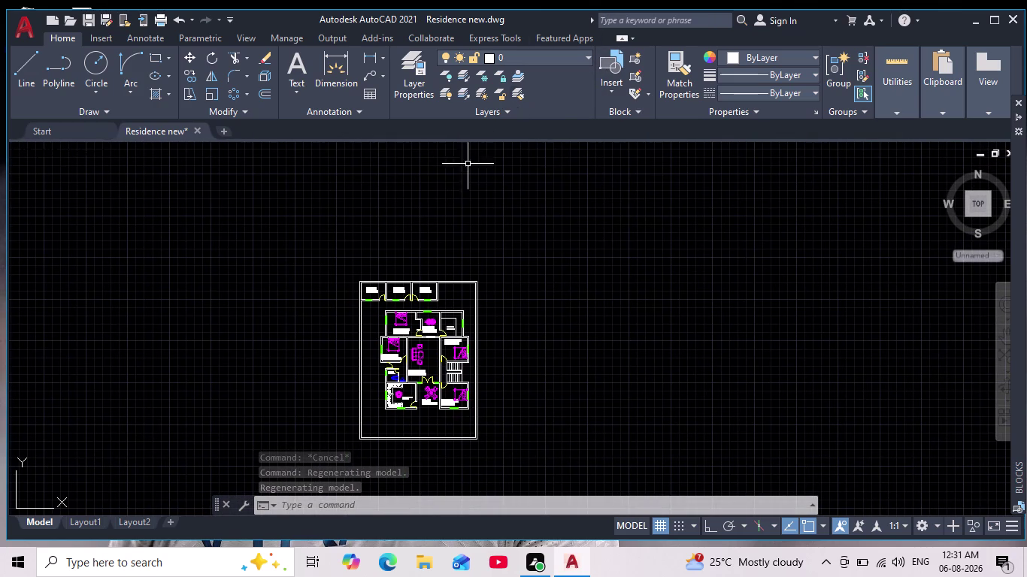
Open the Layer Properties Manager and dismiss the SANTEH colour choice unchanged.
text(LA)
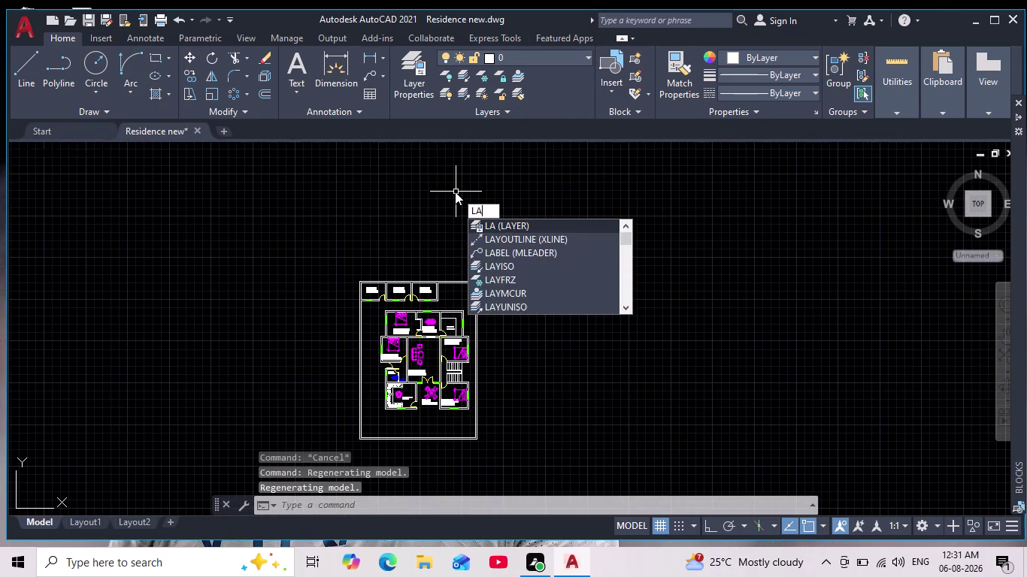
key(Return)
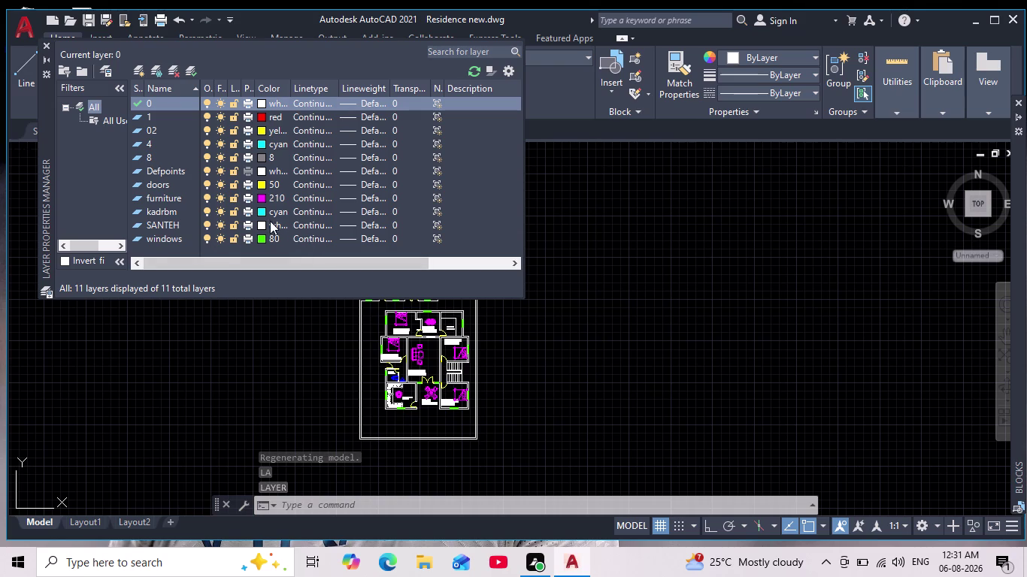
click(285, 225)
right_click(288, 227)
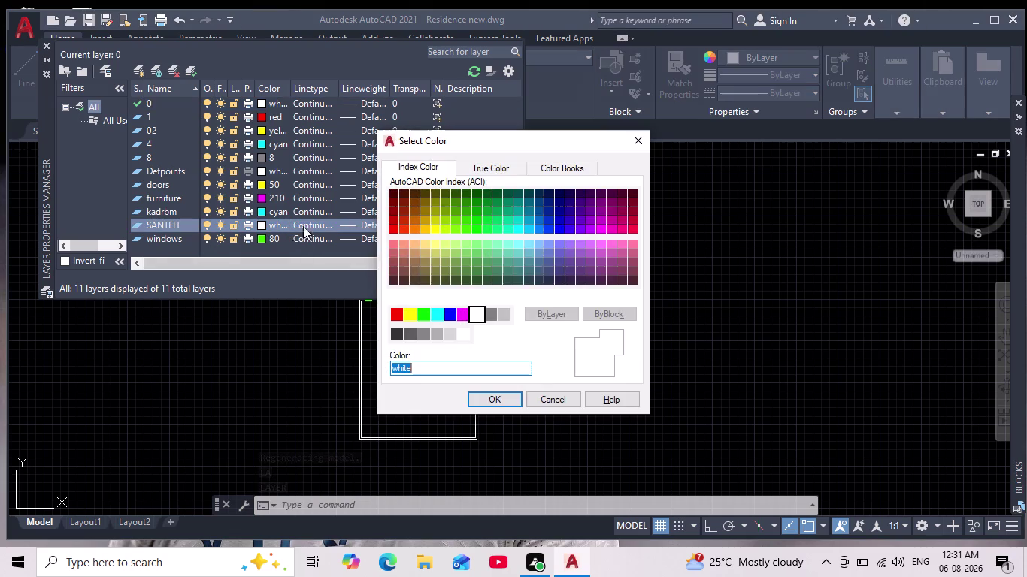
click(639, 142)
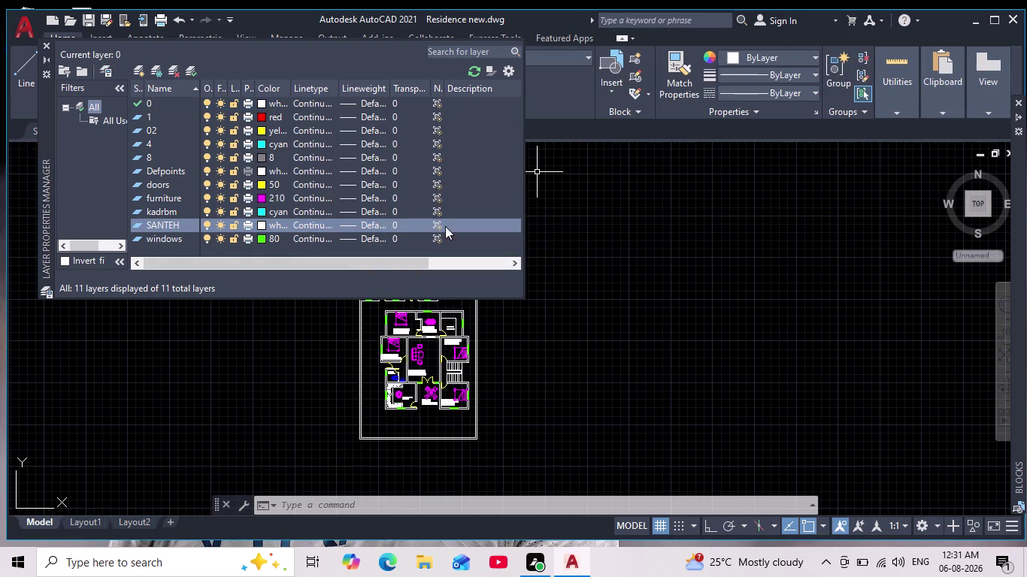
Browse the layer list and kadrbm layer options without changing anything.
right_click(164, 218)
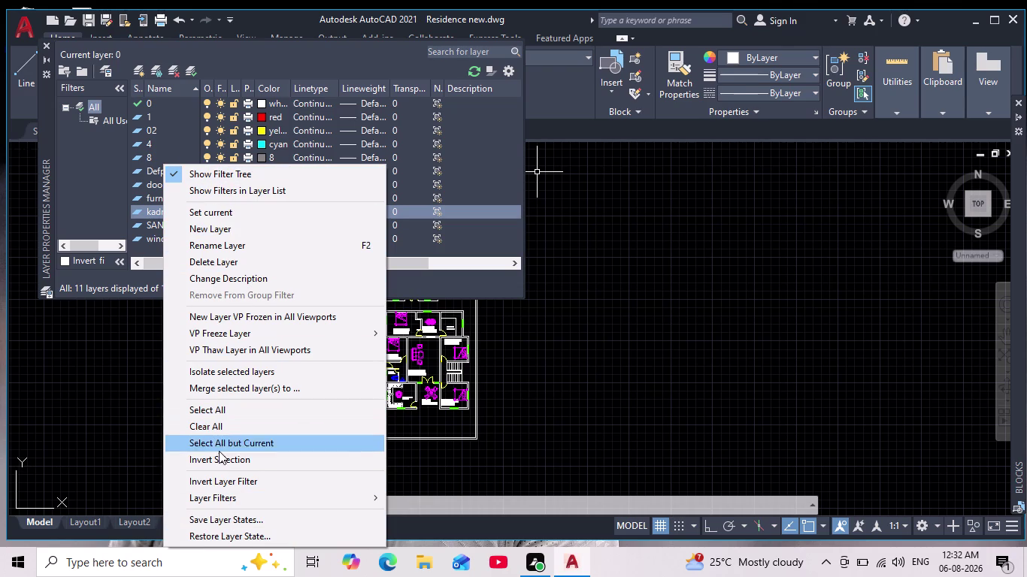
scroll(down, 3)
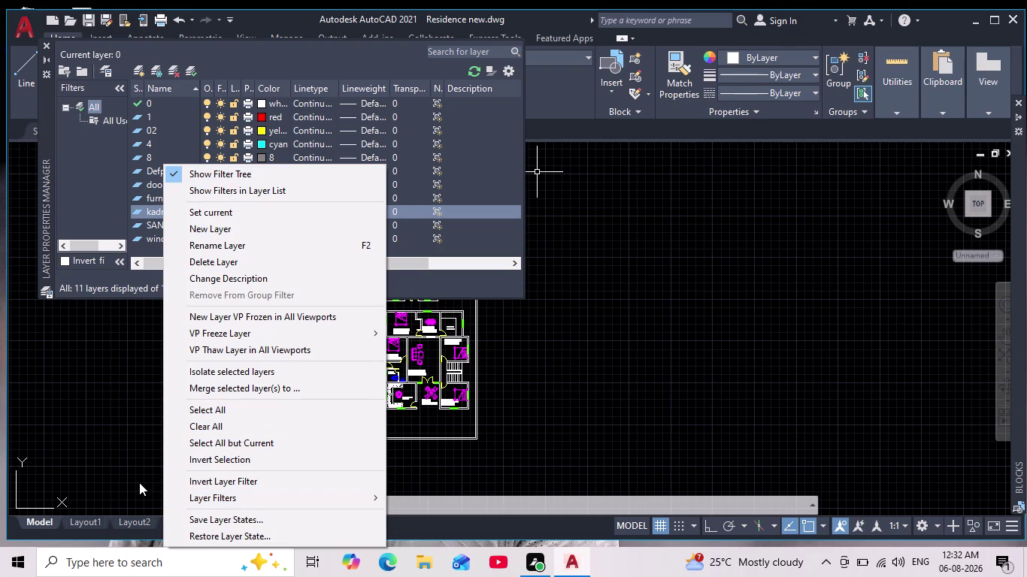
key(Escape)
click(168, 215)
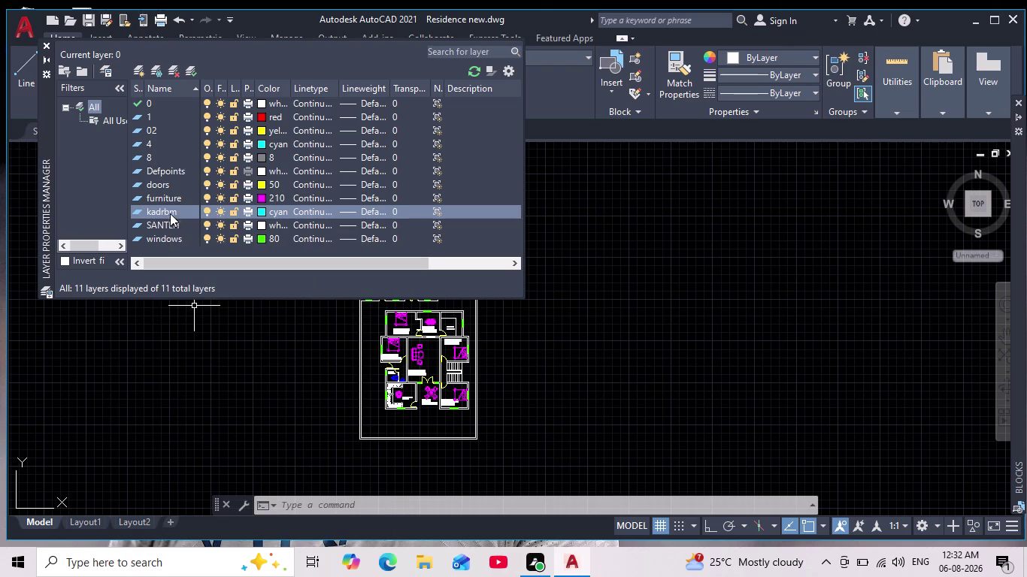
right_click(177, 206)
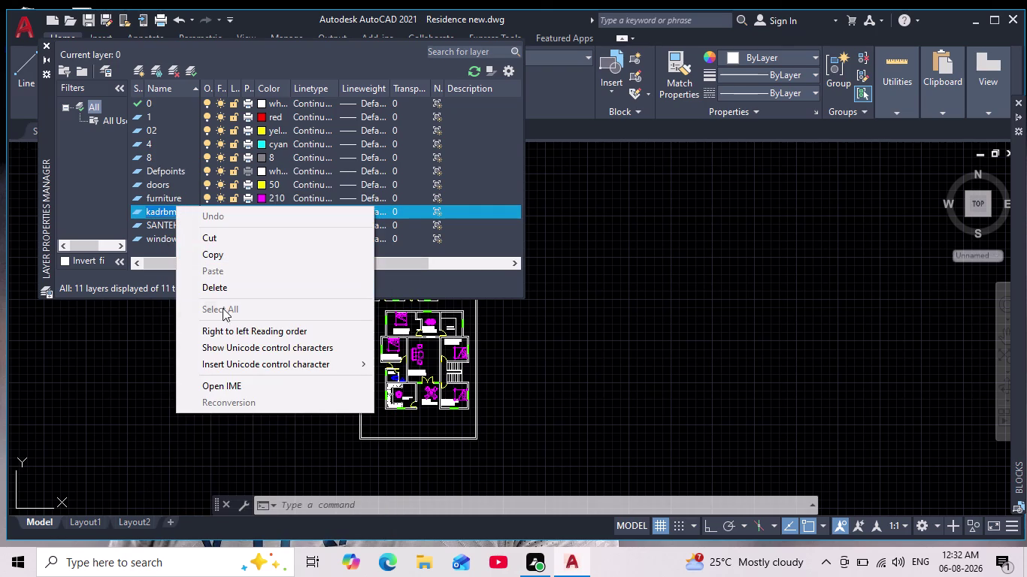
click(236, 288)
key(Escape)
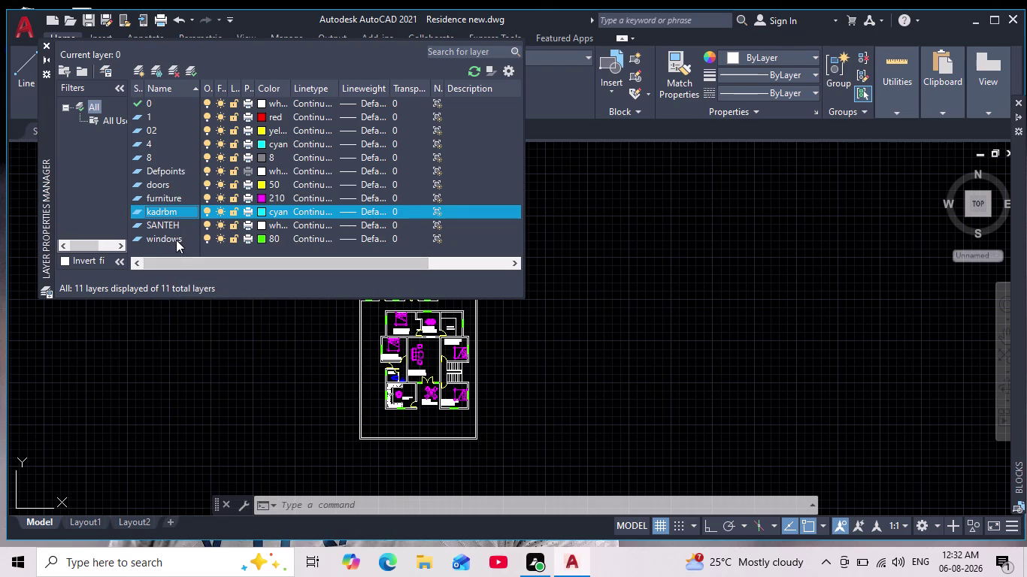
right_click(212, 212)
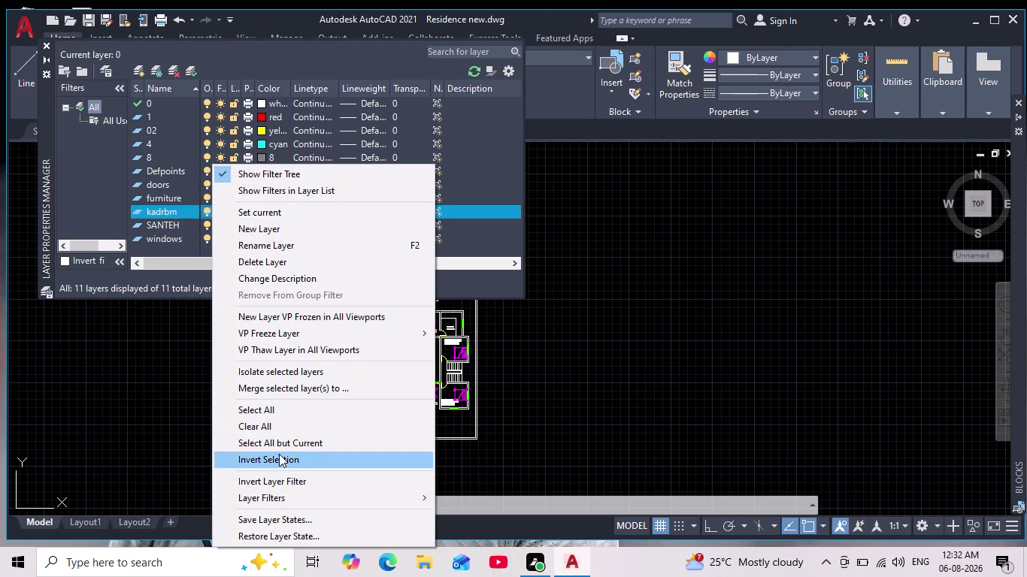
key(Escape)
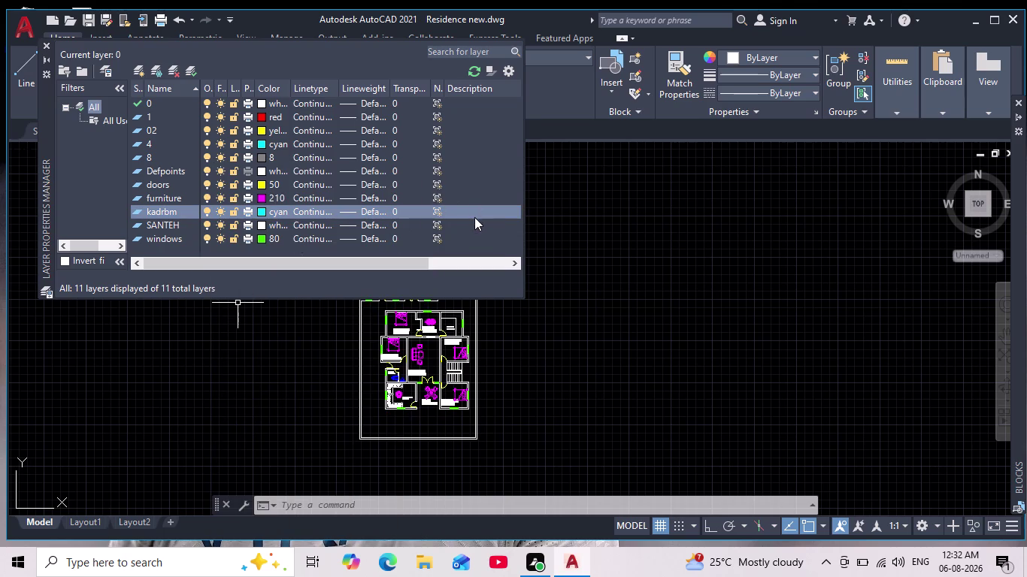
Attempt to delete the kadrbm layer, accept the refusal, and close the palette.
right_drag(471, 211, 463, 213)
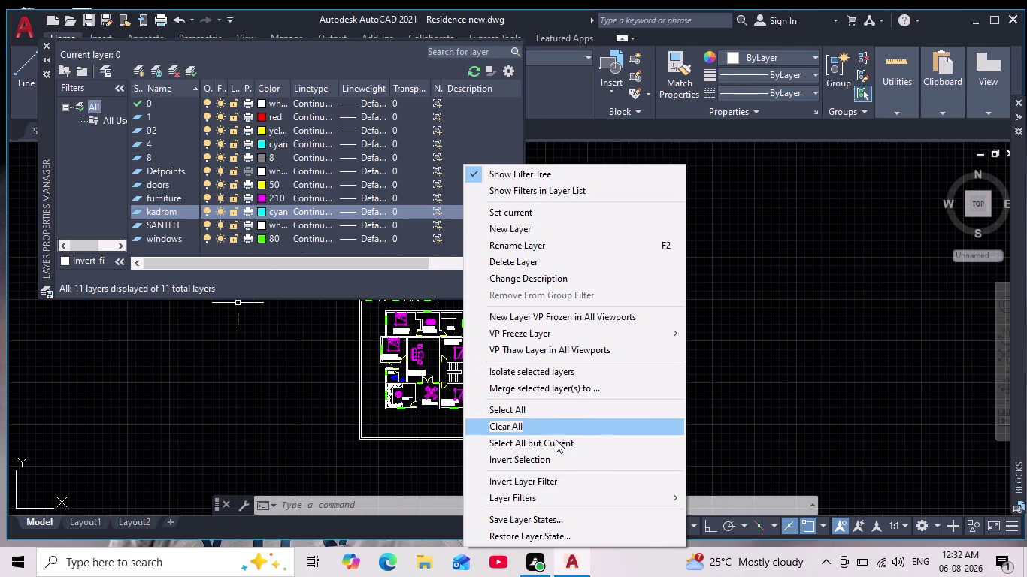
click(540, 261)
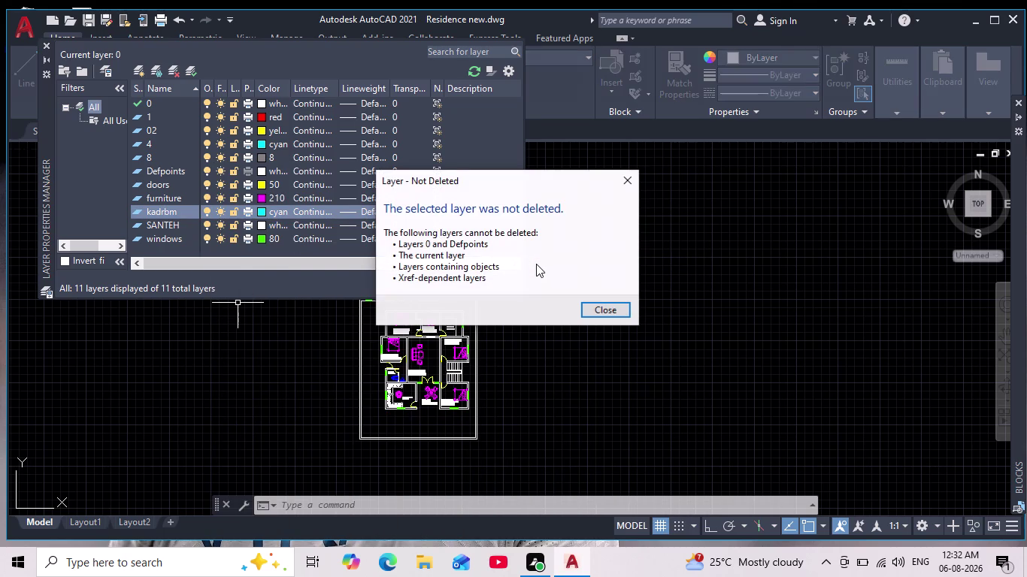
click(622, 177)
key(Escape)
key(Escape)
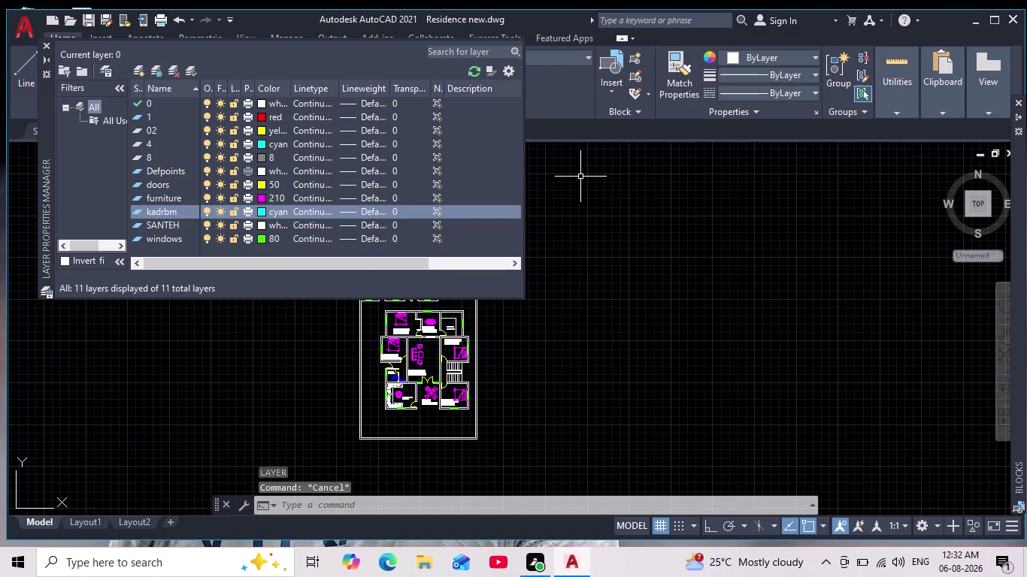
key(Escape)
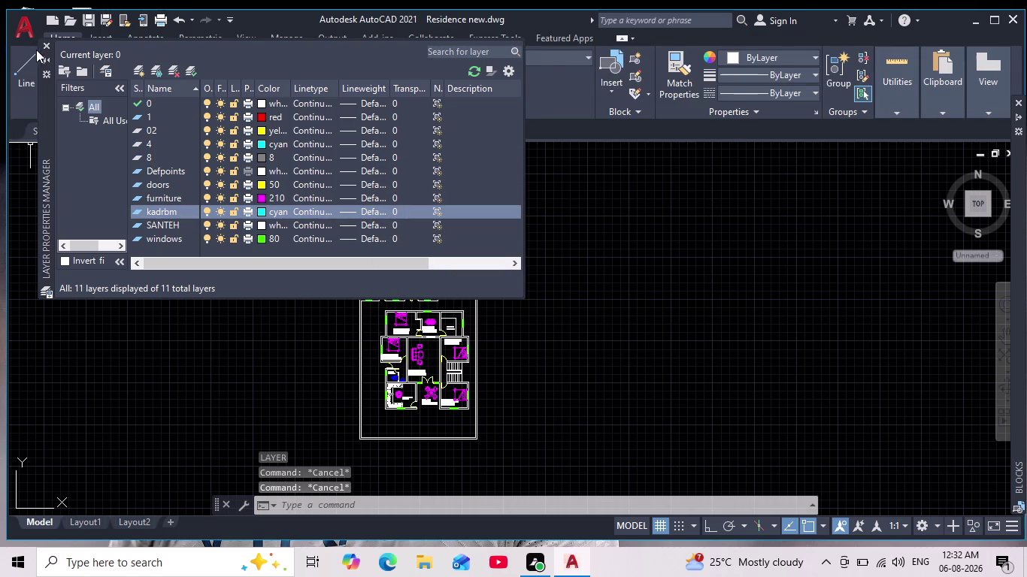
click(46, 43)
scroll(down, 3)
scroll(up, 3)
scroll(down, 3)
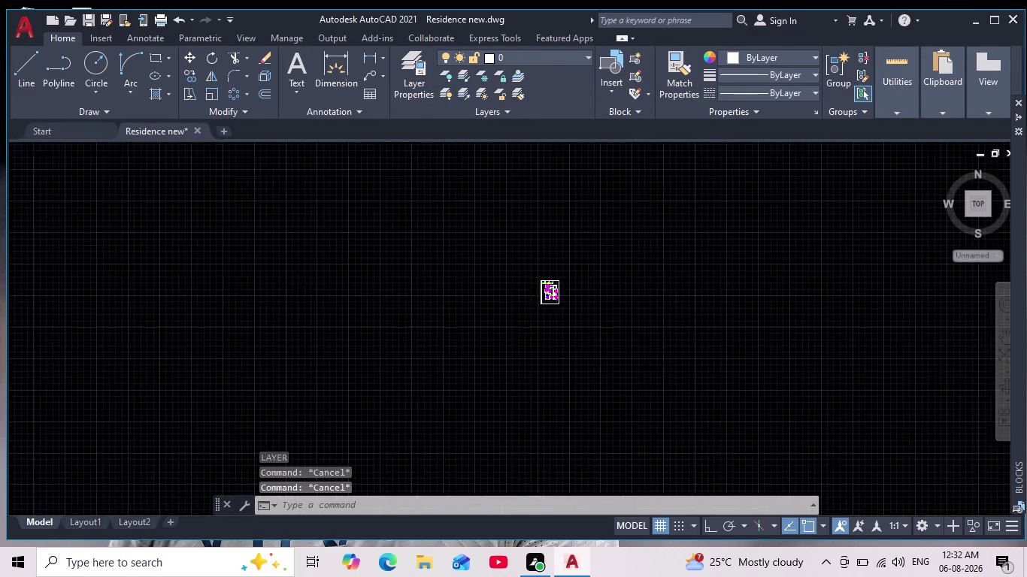
scroll(down, 3)
scroll(up, 3)
scroll(down, 3)
key(Escape)
key(Escape)
key(Escape)
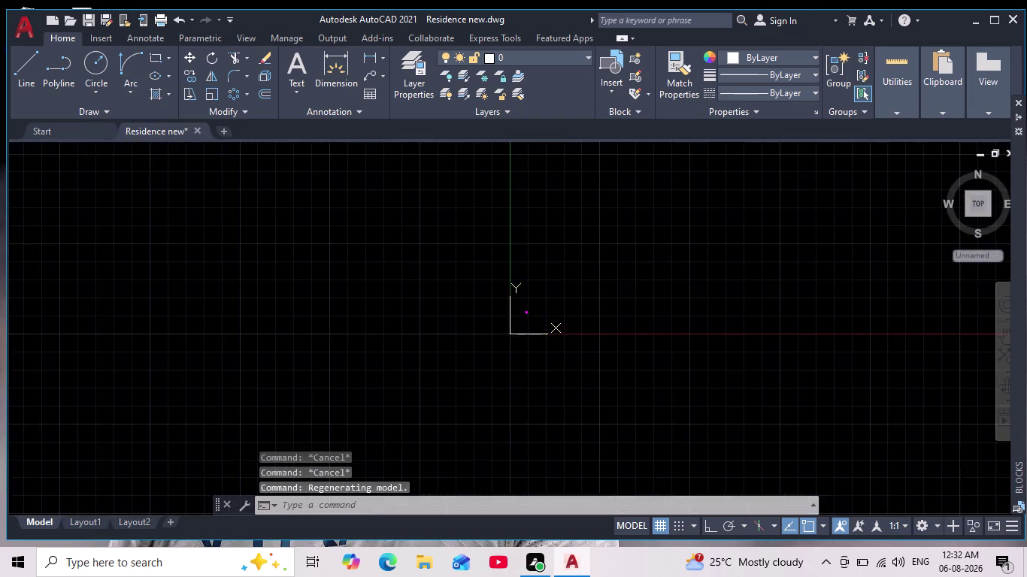
scroll(down, 3)
scroll(up, 3)
scroll(up, 3)
scroll(up, 3)
middle_drag(359, 225, 390, 345)
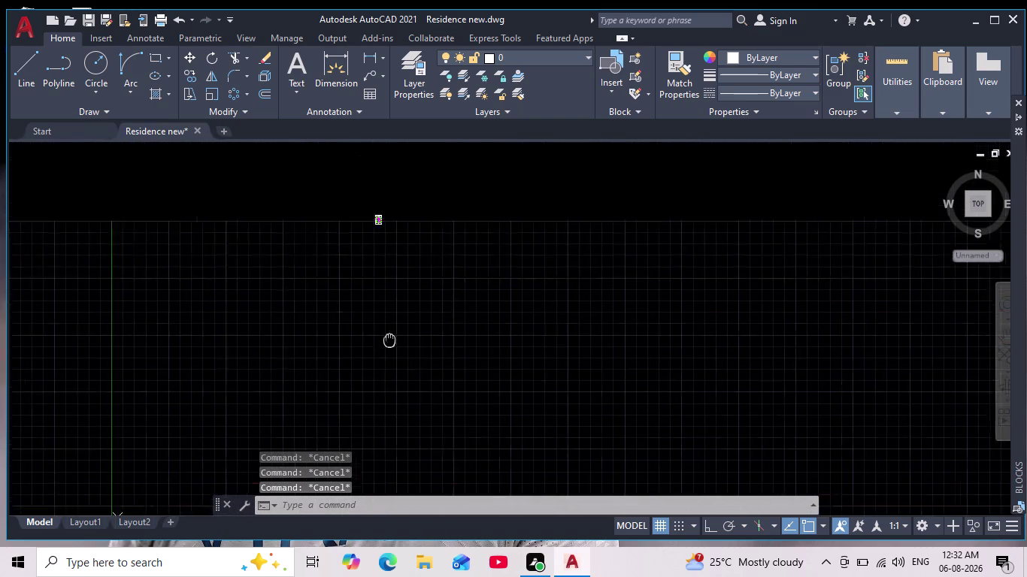
middle_drag(390, 344, 402, 383)
scroll(up, 3)
scroll(up, 3)
middle_drag(416, 312, 765, 217)
scroll(down, 3)
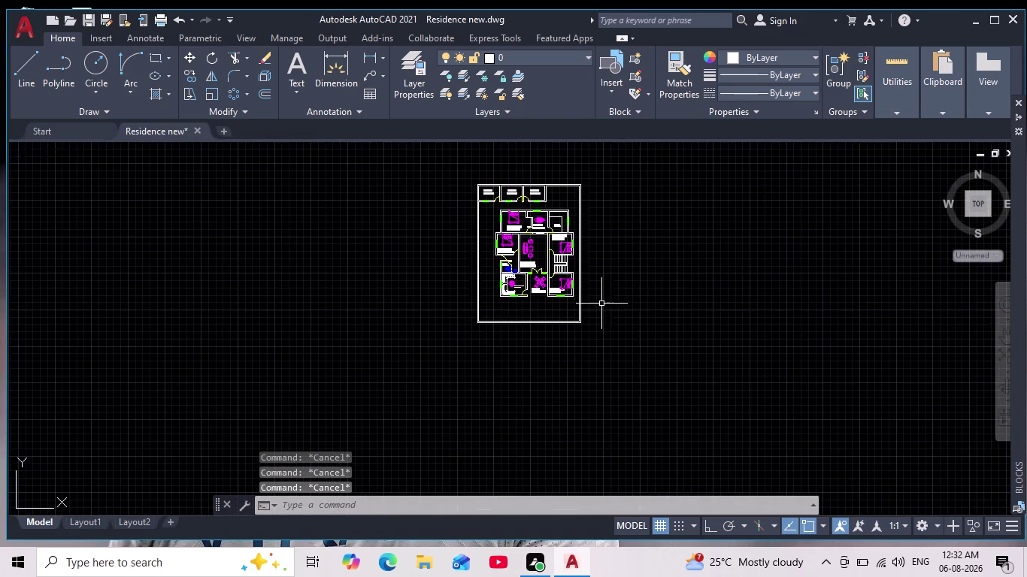
scroll(up, 3)
scroll(down, 3)
middle_drag(607, 328, 600, 405)
scroll(up, 3)
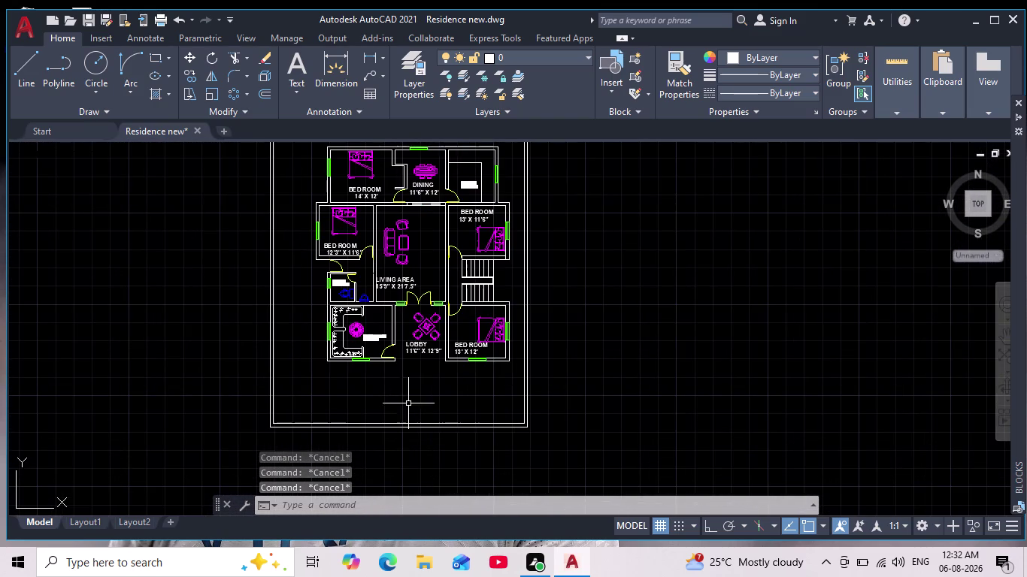
scroll(up, 3)
middle_drag(382, 388, 427, 377)
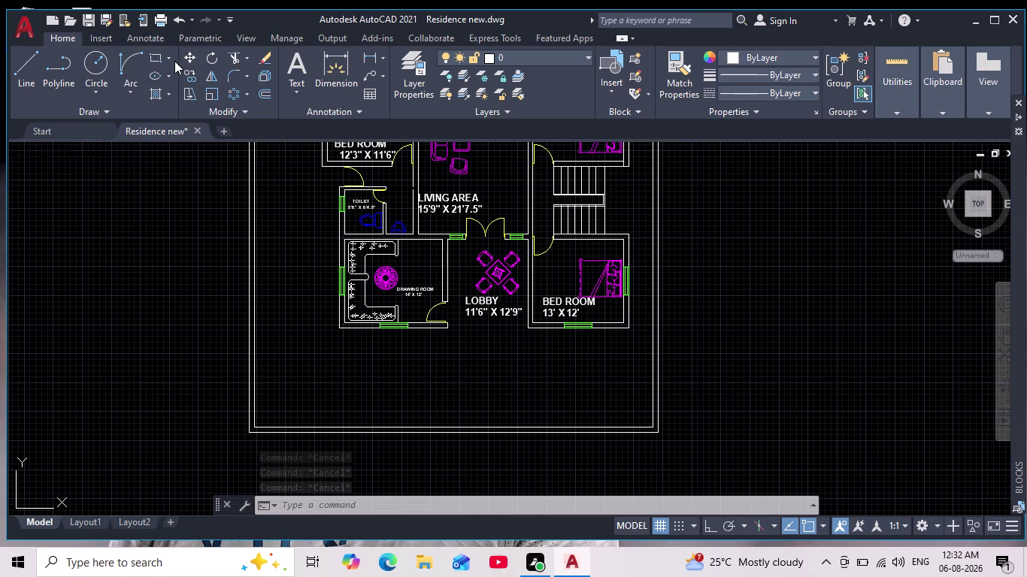
click(156, 58)
scroll(up, 3)
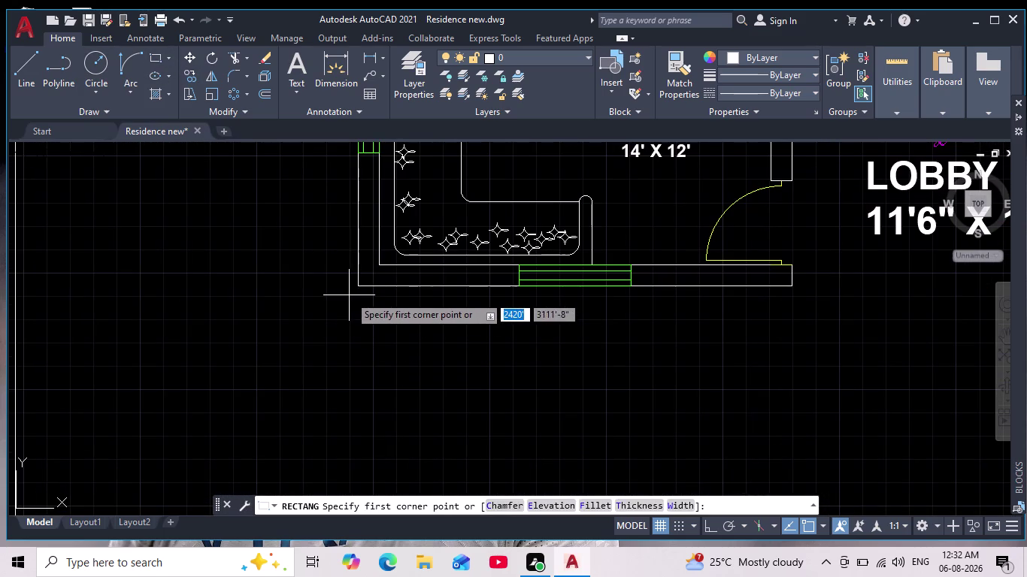
click(355, 290)
scroll(down, 3)
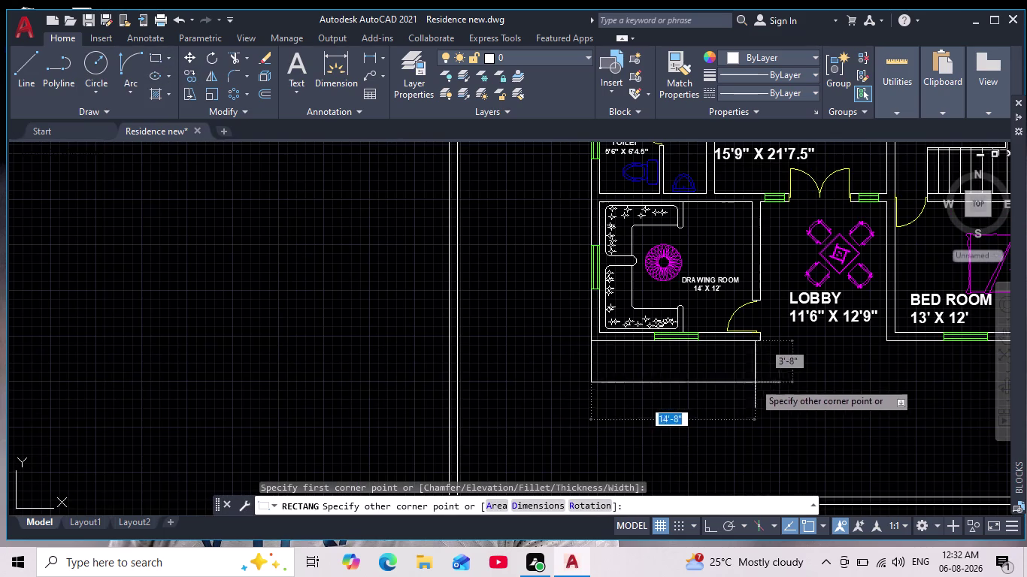
scroll(up, 3)
middle_drag(781, 364, 659, 390)
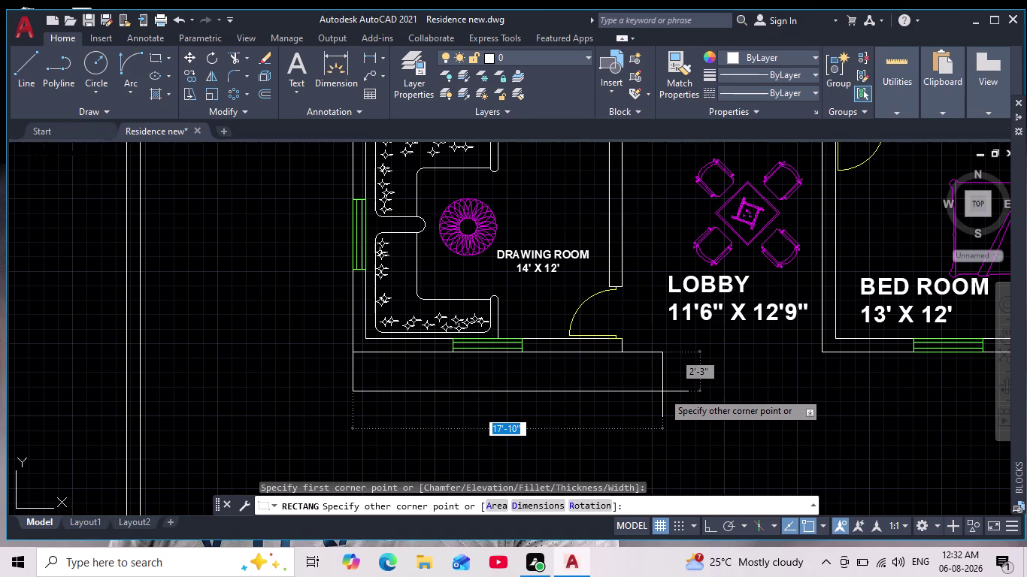
key(Escape)
middle_drag(496, 293, 348, 301)
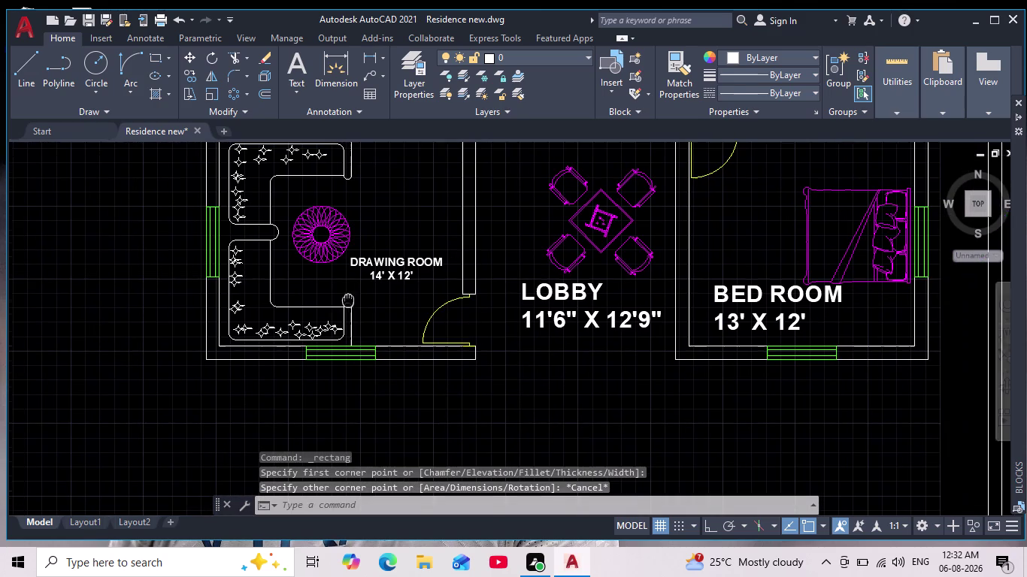
middle_drag(348, 301, 347, 301)
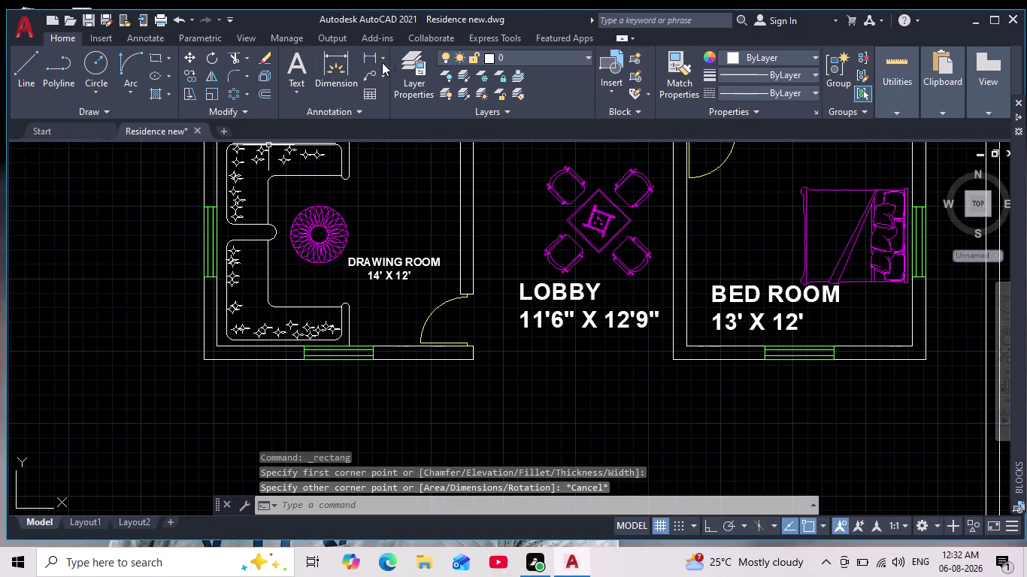
click(370, 60)
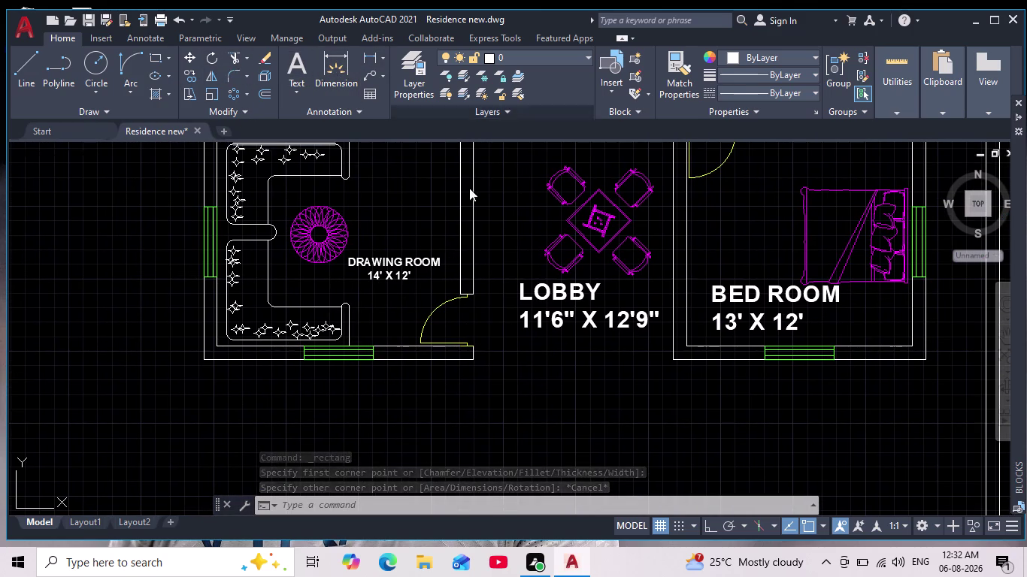
scroll(up, 3)
click(271, 286)
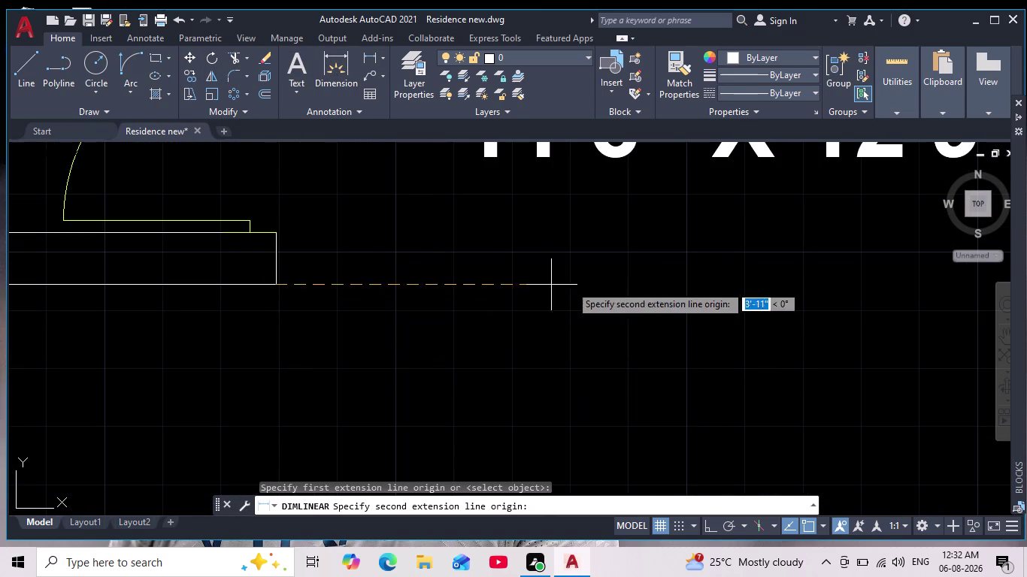
middle_drag(575, 285, 369, 346)
scroll(down, 3)
click(686, 345)
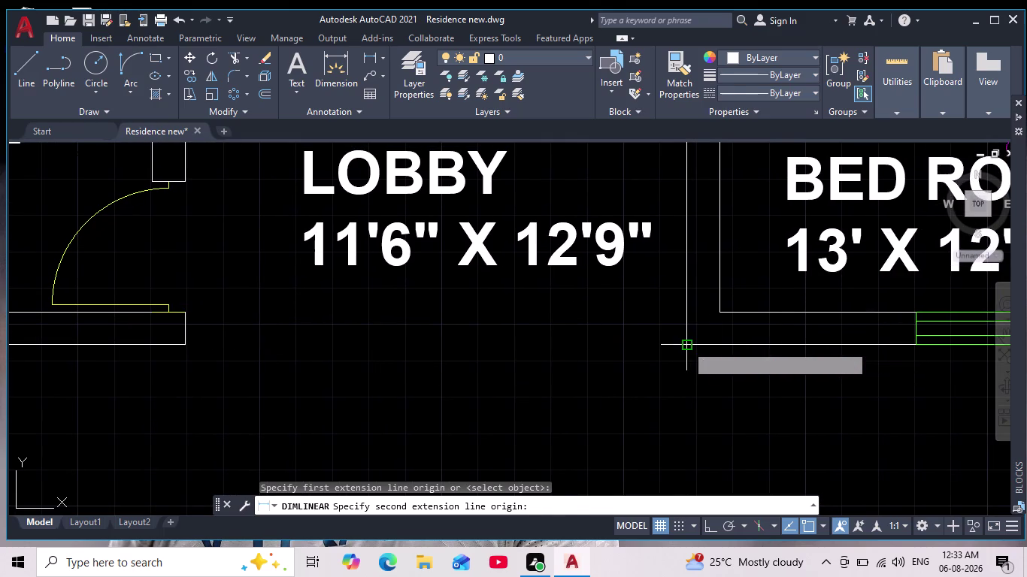
click(683, 353)
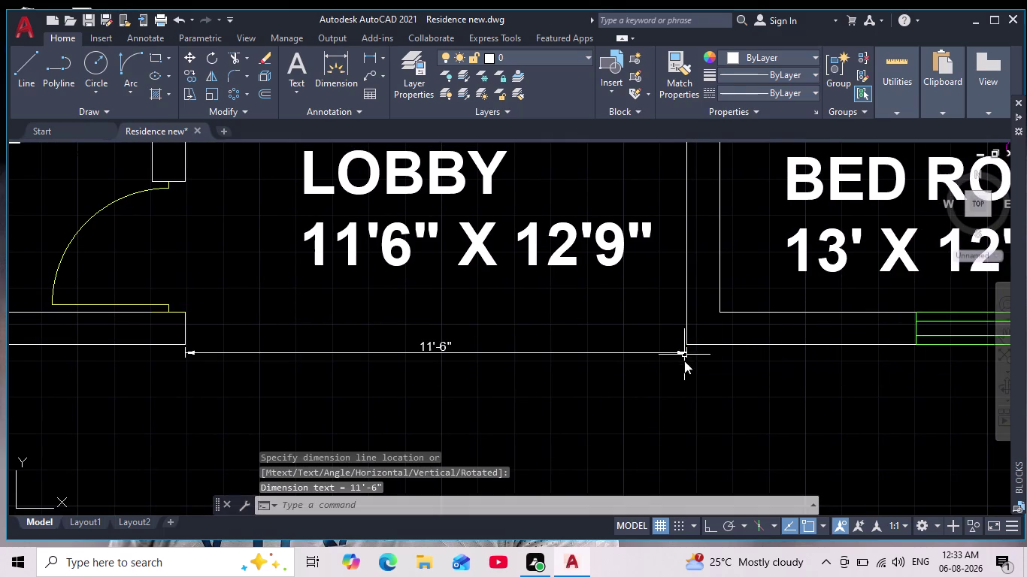
middle_drag(564, 388, 625, 347)
scroll(up, 3)
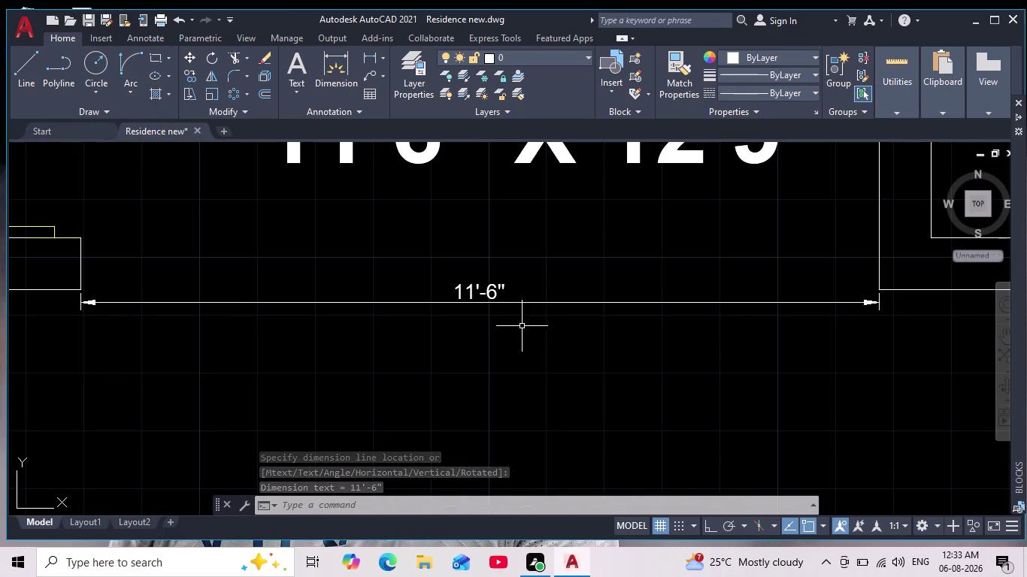
scroll(up, 3)
scroll(down, 3)
scroll(down, 3)
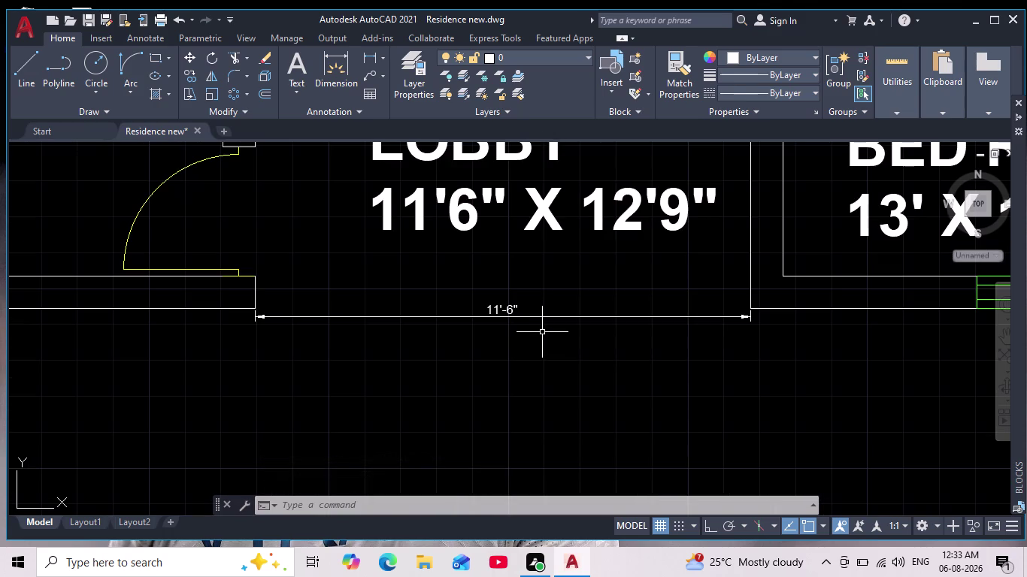
middle_drag(539, 339, 524, 363)
scroll(up, 3)
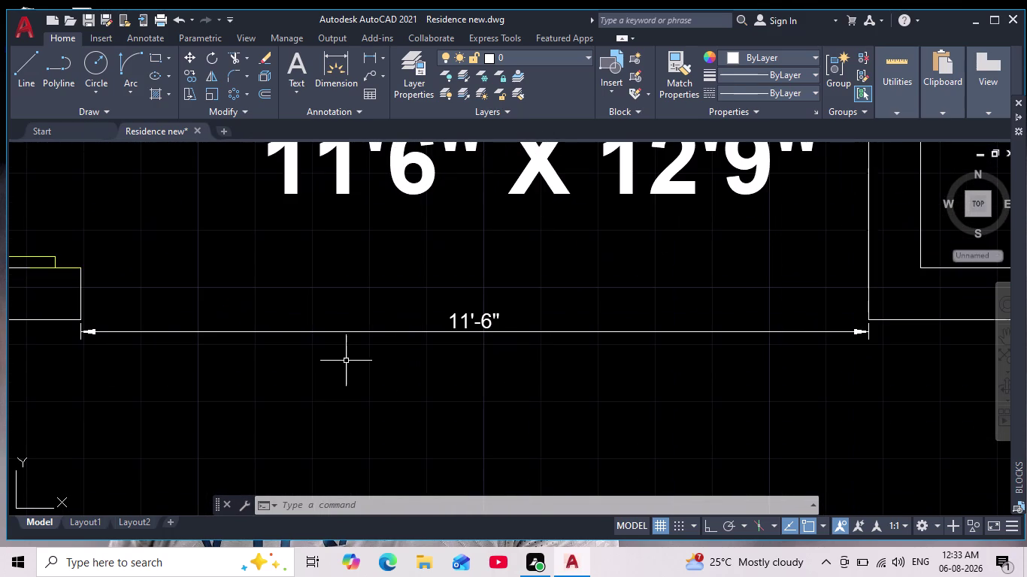
scroll(down, 3)
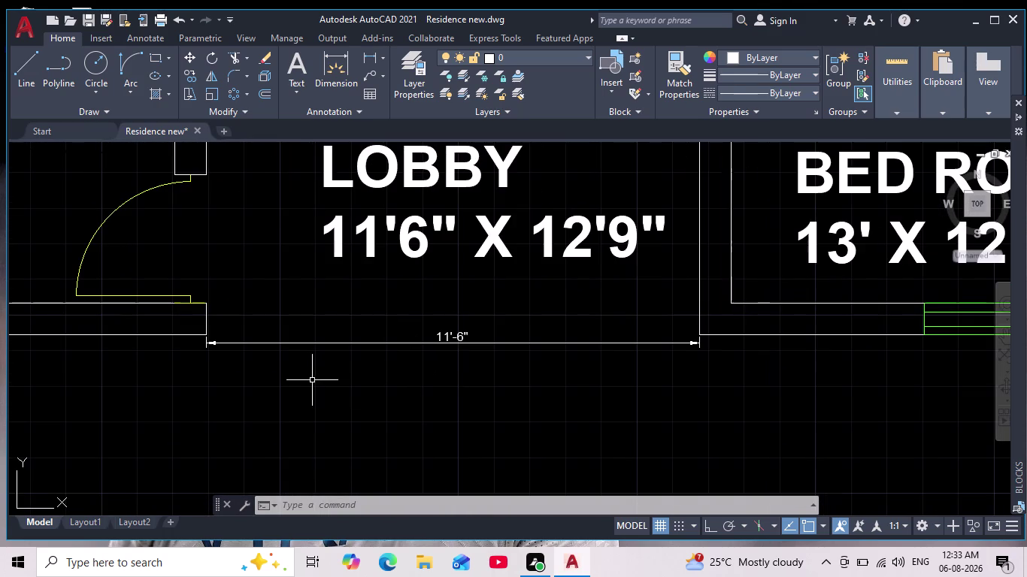
scroll(down, 3)
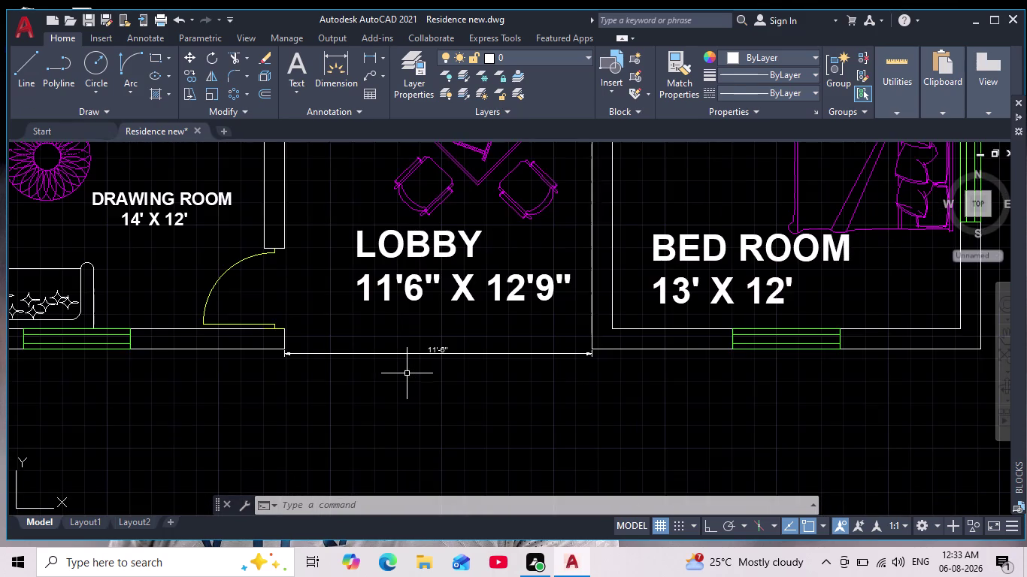
middle_drag(405, 376, 439, 344)
scroll(up, 3)
middle_drag(428, 338, 399, 375)
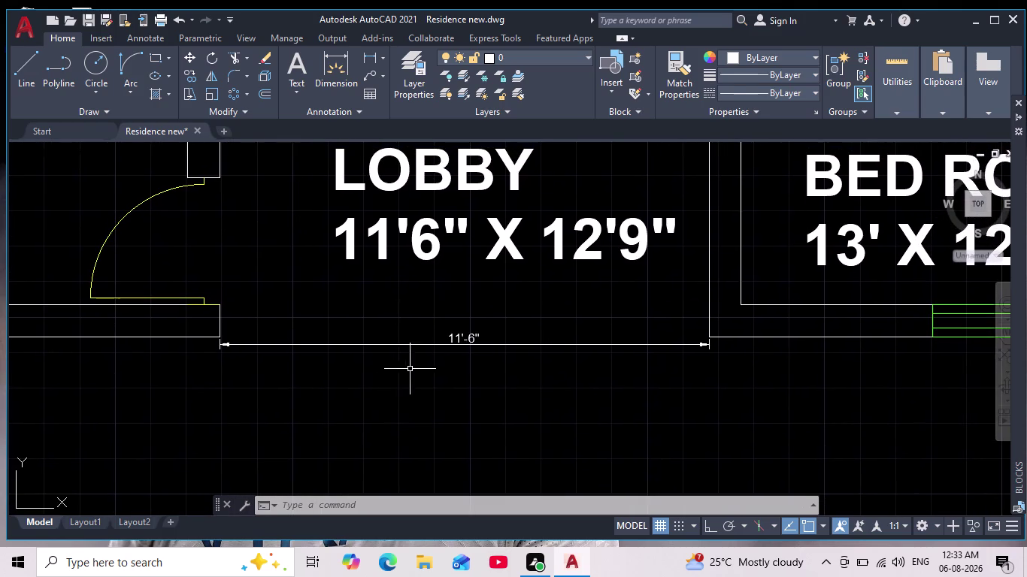
scroll(up, 3)
scroll(down, 3)
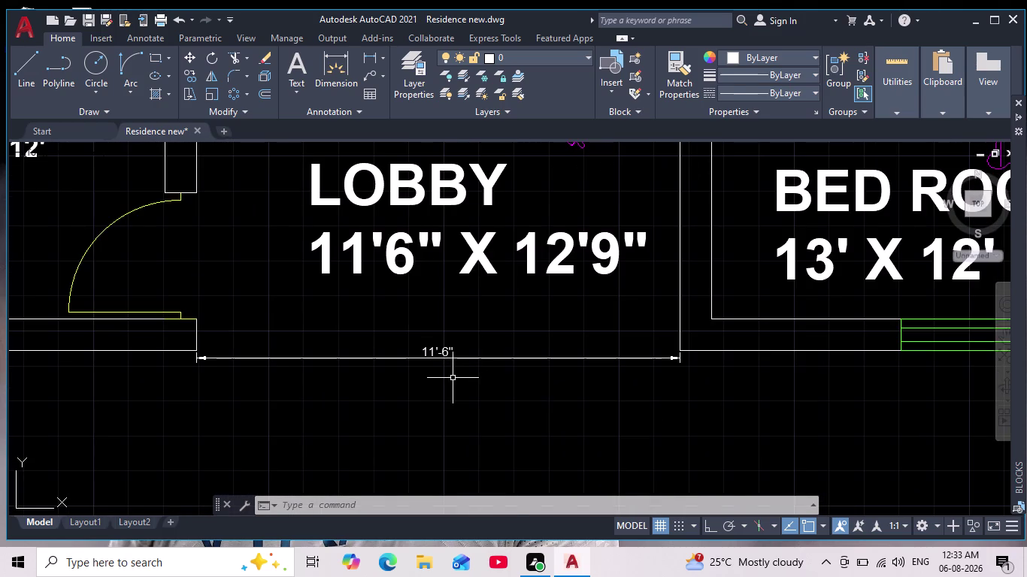
scroll(up, 3)
middle_drag(449, 387, 512, 371)
scroll(down, 3)
middle_drag(499, 387, 444, 368)
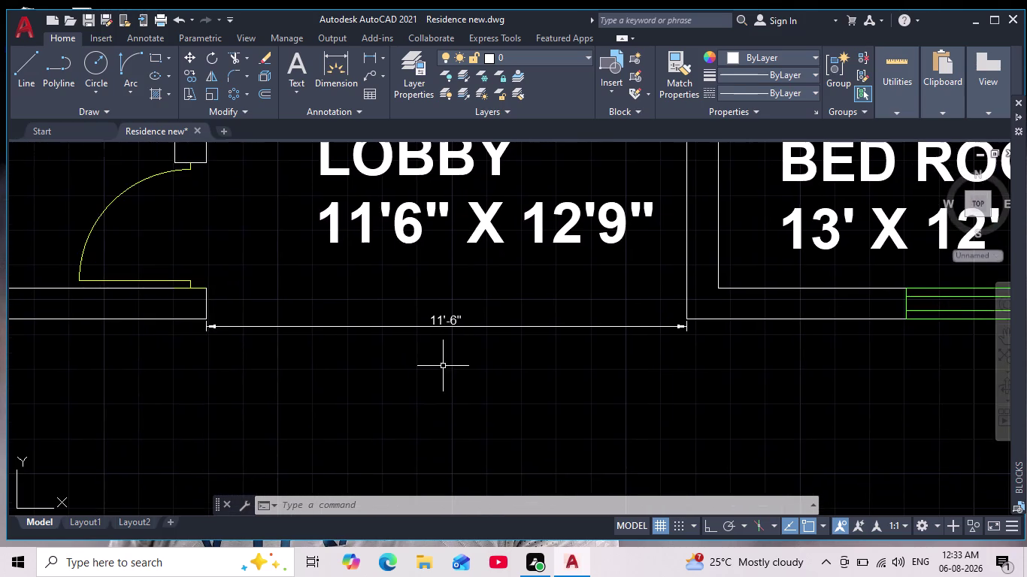
scroll(up, 3)
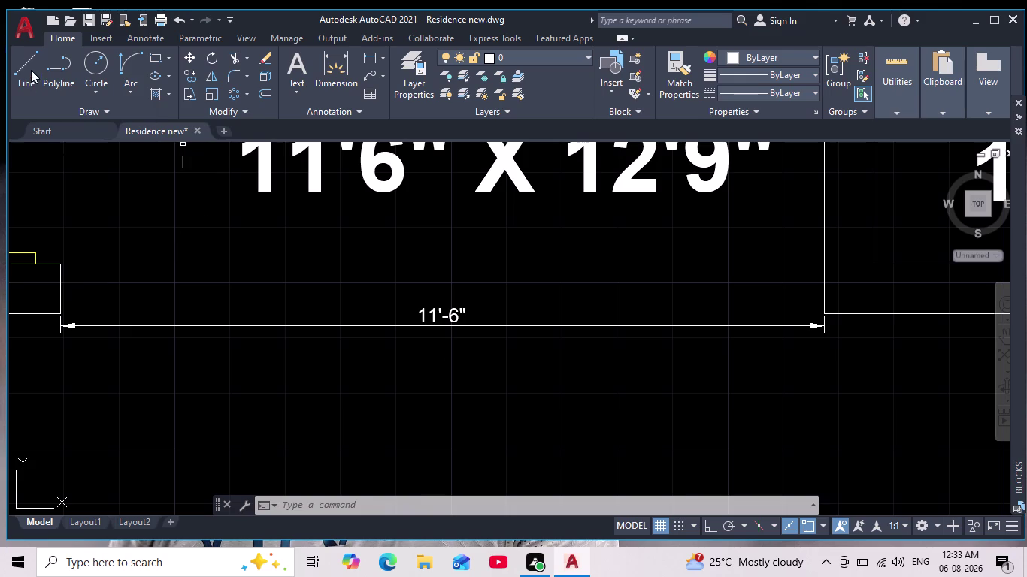
drag(24, 69, 39, 81)
scroll(down, 3)
Select the lobby's 11'-6" dimension after cancelling a stray line command.
middle_drag(159, 382, 275, 361)
key(grave)
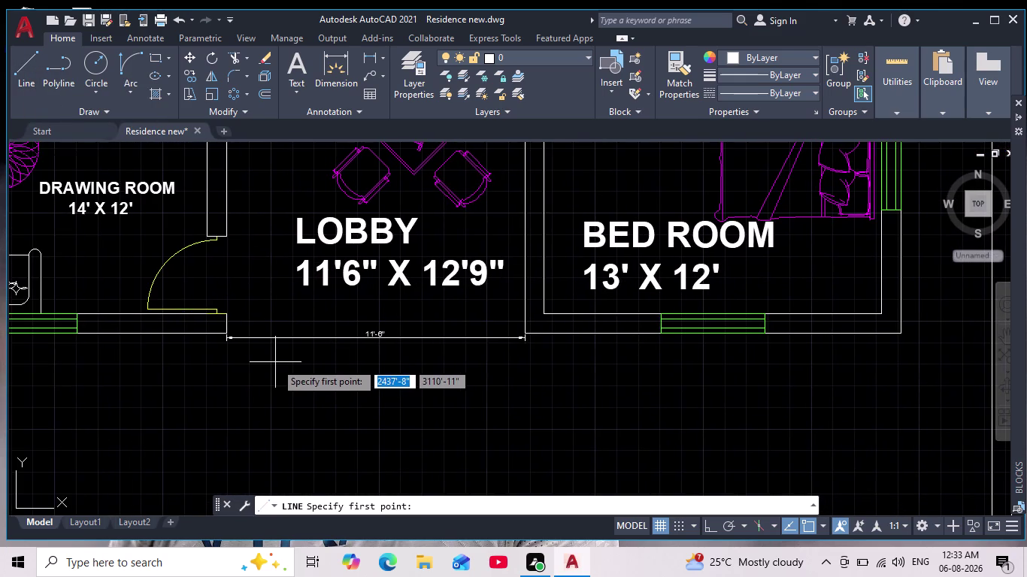
key(Escape)
key(Escape)
click(367, 320)
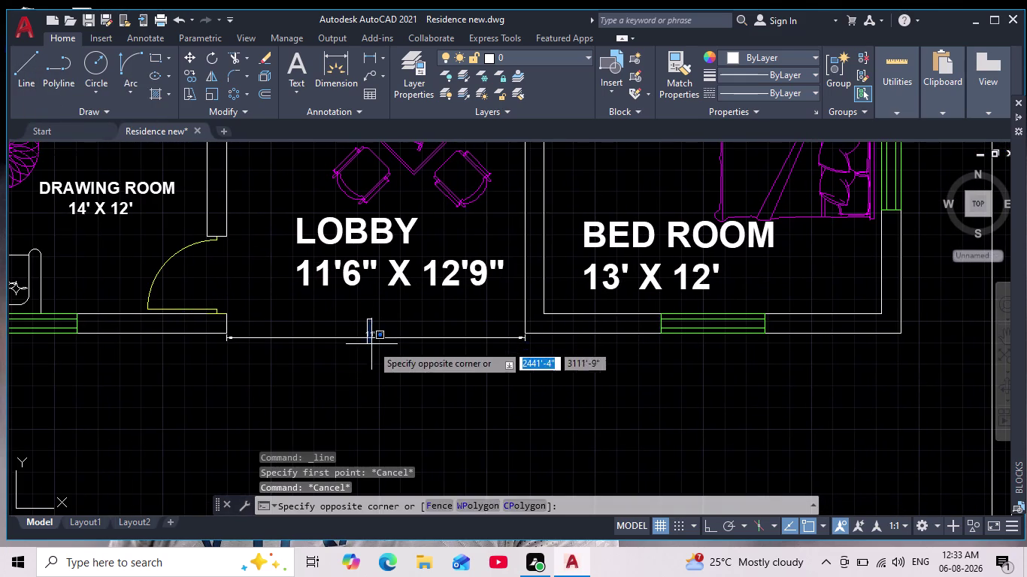
click(373, 351)
drag(406, 358, 391, 346)
click(293, 298)
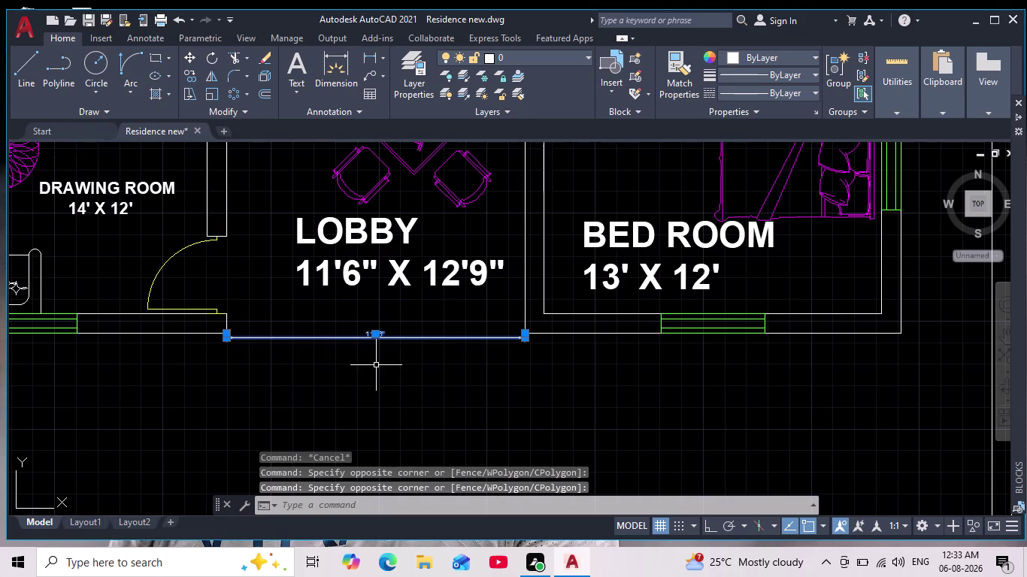
Try stretching the 11'-6" dimension's end point, then cancel the stretch.
scroll(up, 3)
click(357, 339)
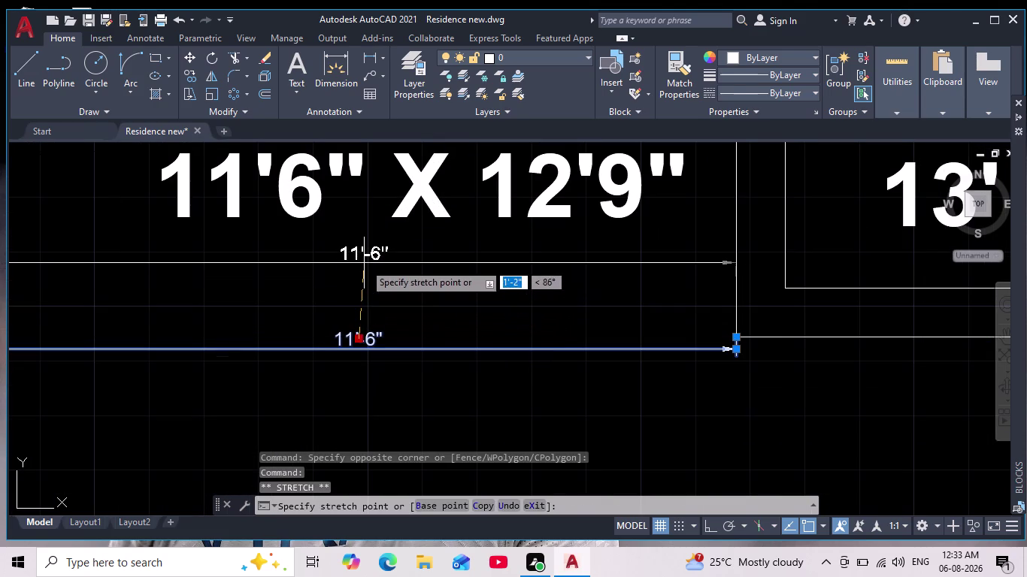
click(364, 263)
scroll(down, 3)
middle_drag(377, 339, 414, 340)
key(Escape)
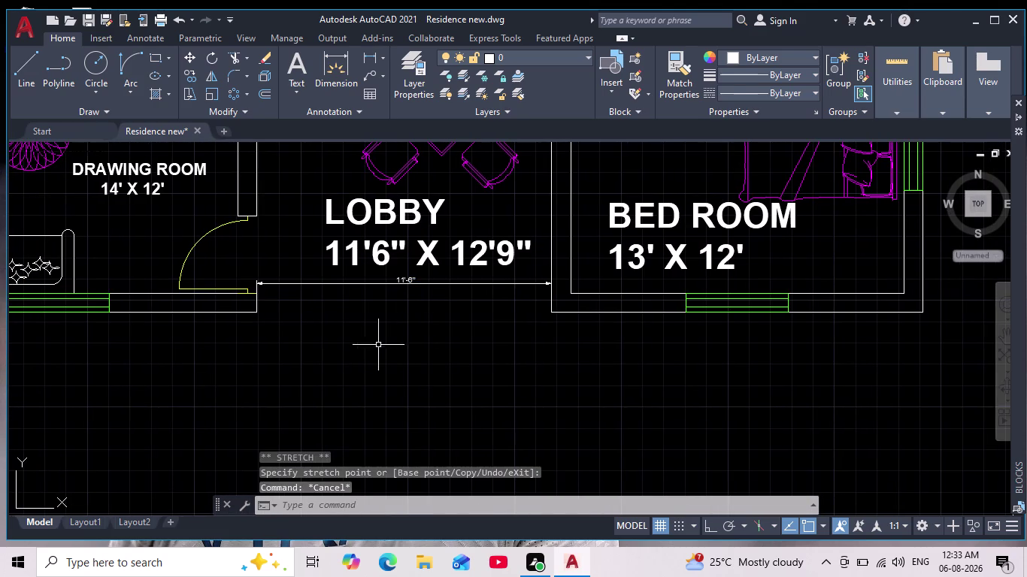
middle_click(343, 351)
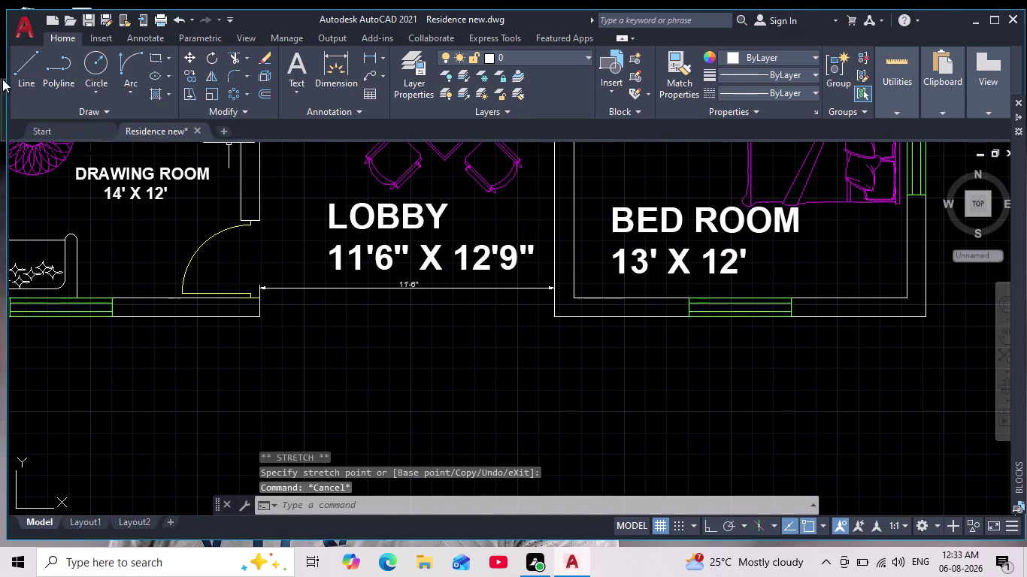
Draw a 2'8" wall line from the lobby opening's left corner.
click(25, 71)
scroll(up, 3)
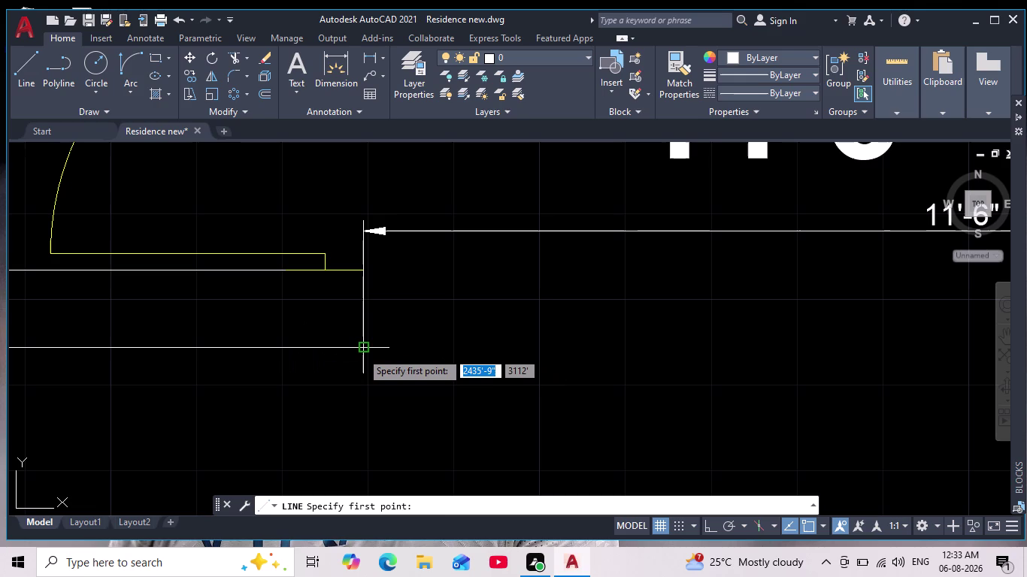
click(361, 351)
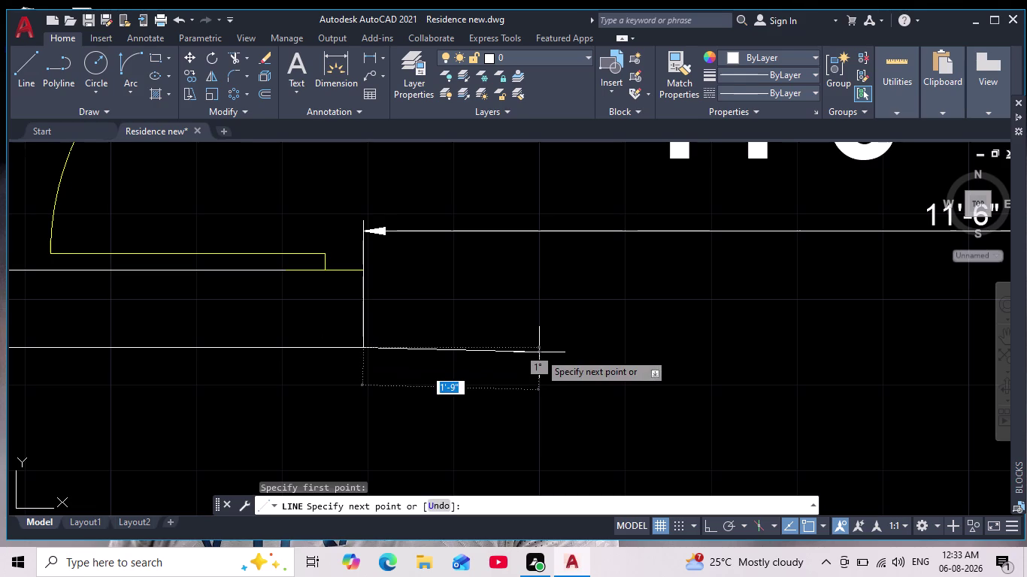
click(708, 526)
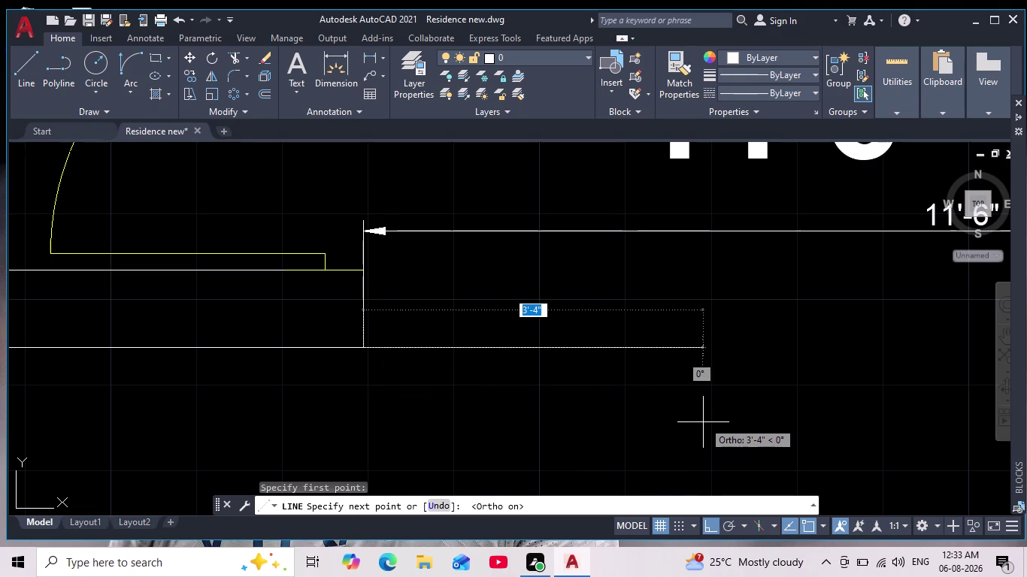
key(2)
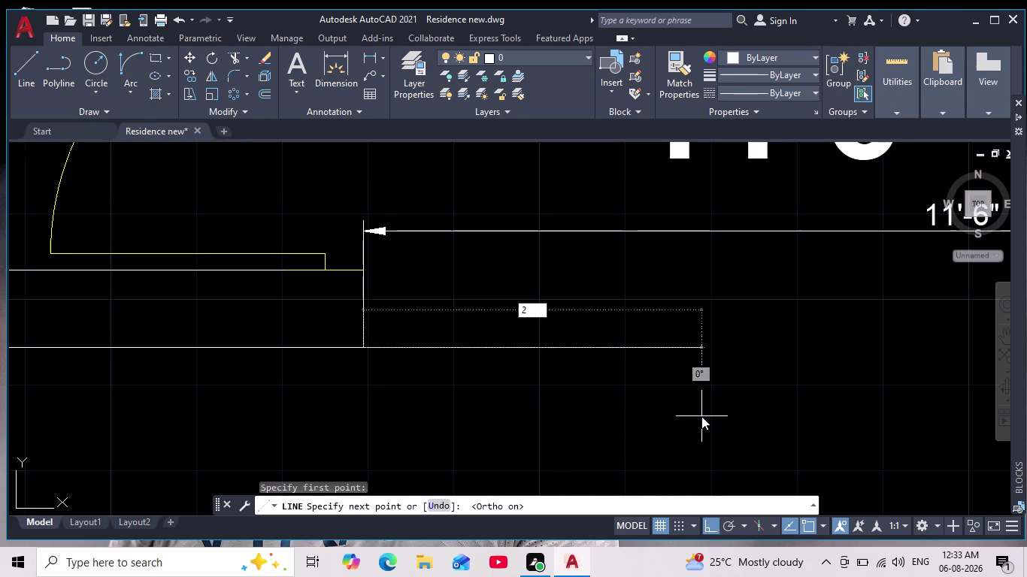
key(apostrophe)
key(8)
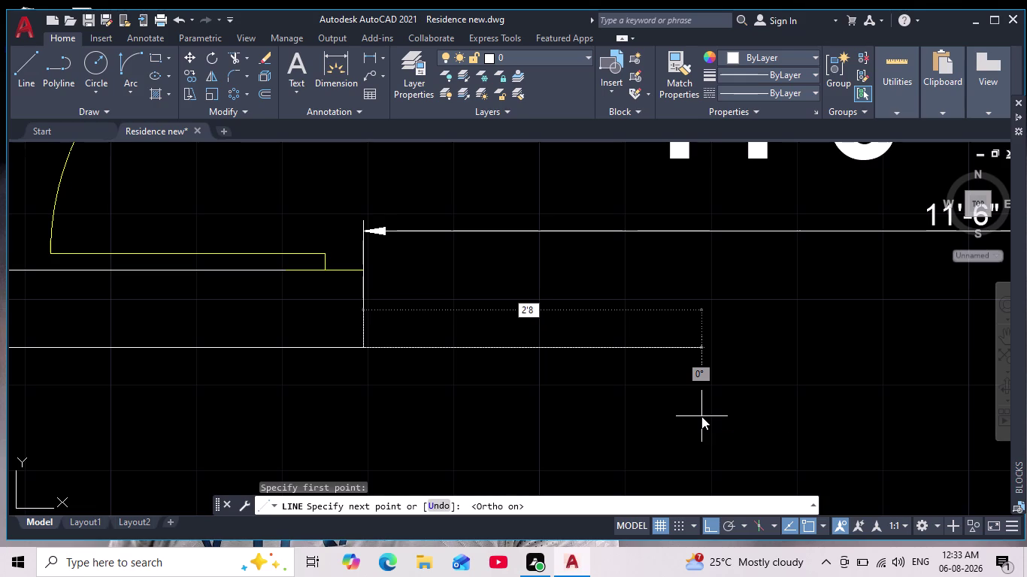
key(shift+quotedbl)
key(Return)
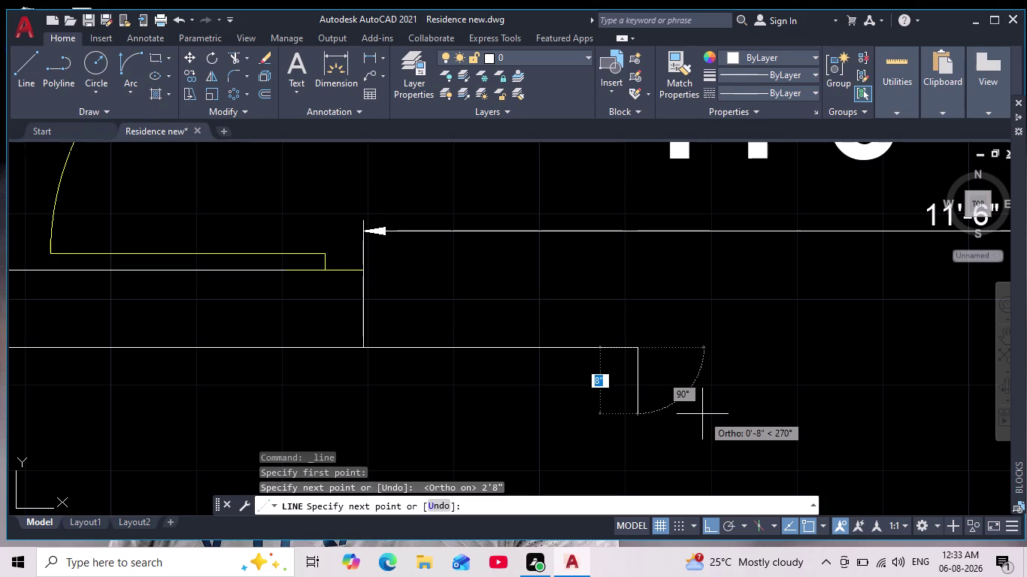
key(Escape)
Copy the 2'8" wall line 8'-10" right to the opening's other side.
scroll(down, 3)
scroll(down, 3)
middle_drag(700, 401, 590, 395)
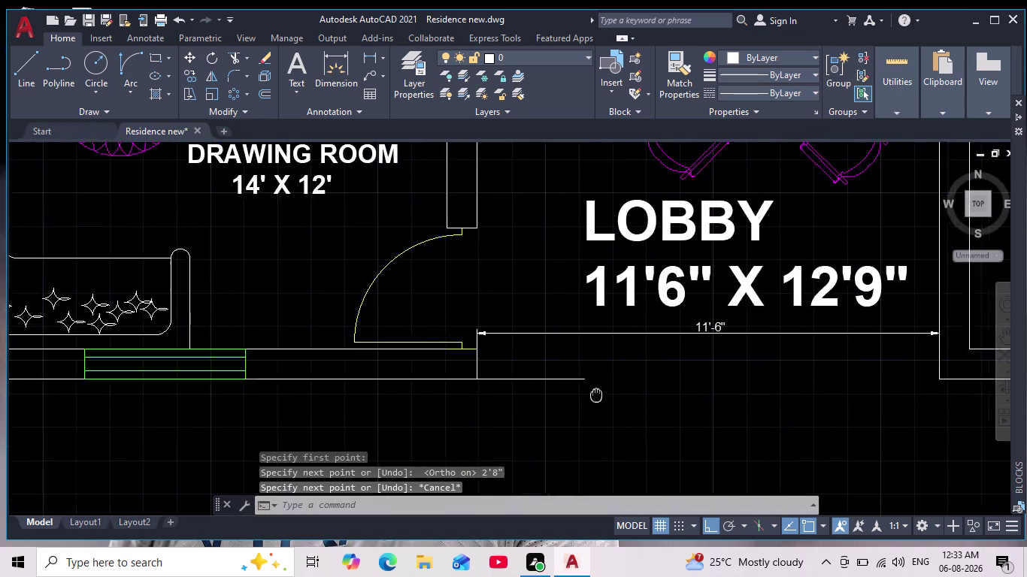
middle_drag(589, 395, 503, 393)
click(505, 361)
click(440, 390)
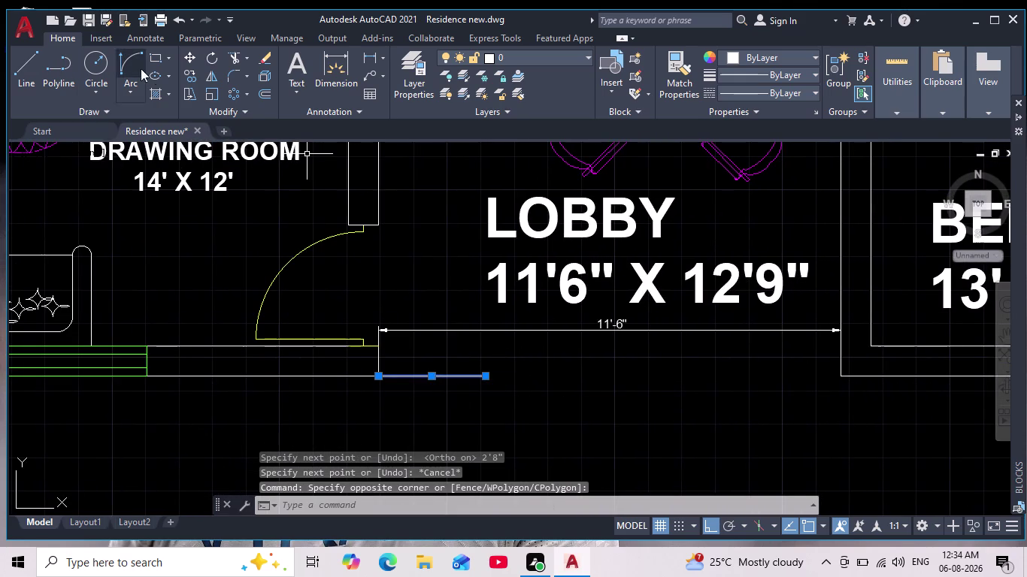
click(187, 77)
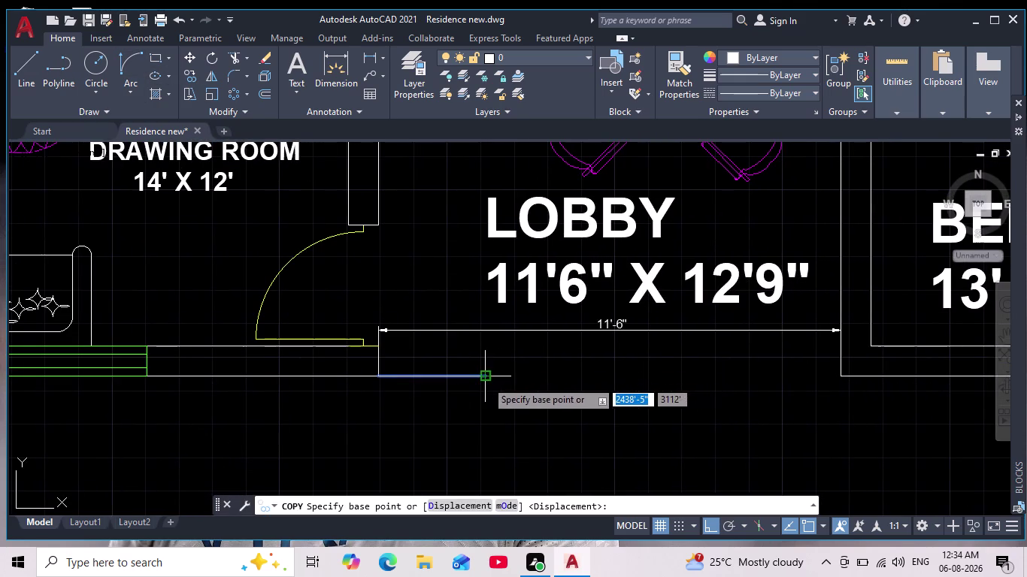
click(486, 381)
click(842, 380)
key(Escape)
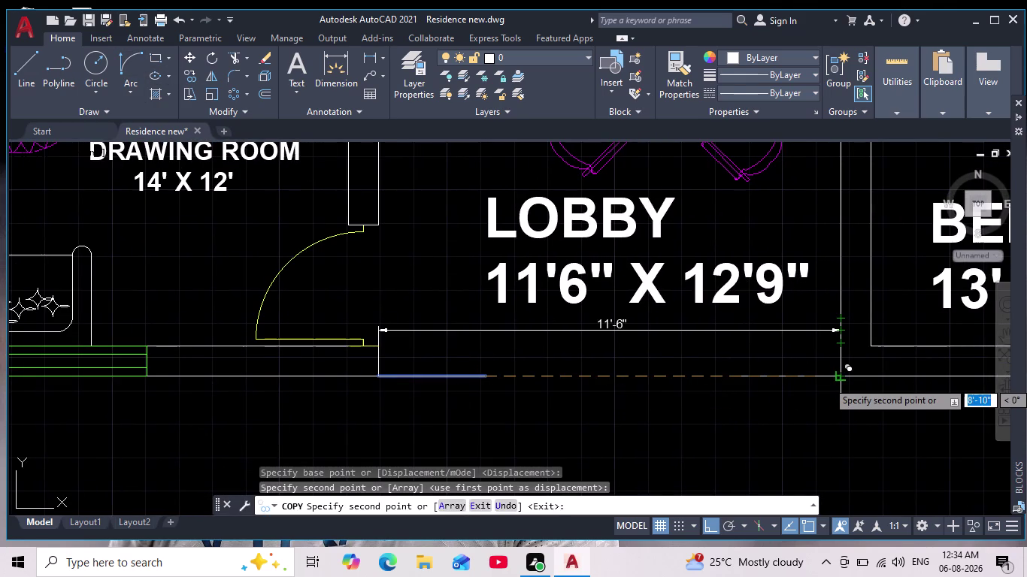
click(374, 56)
Begin a 6'-2" dimension across the opening gap, then cancel it.
scroll(up, 3)
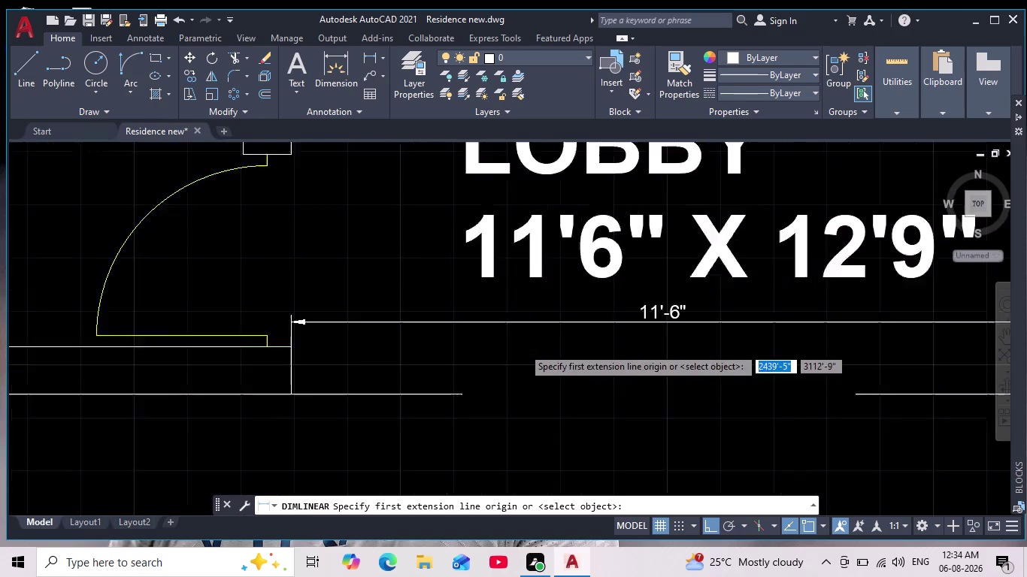
drag(415, 428, 432, 427)
middle_drag(537, 430, 311, 283)
scroll(down, 3)
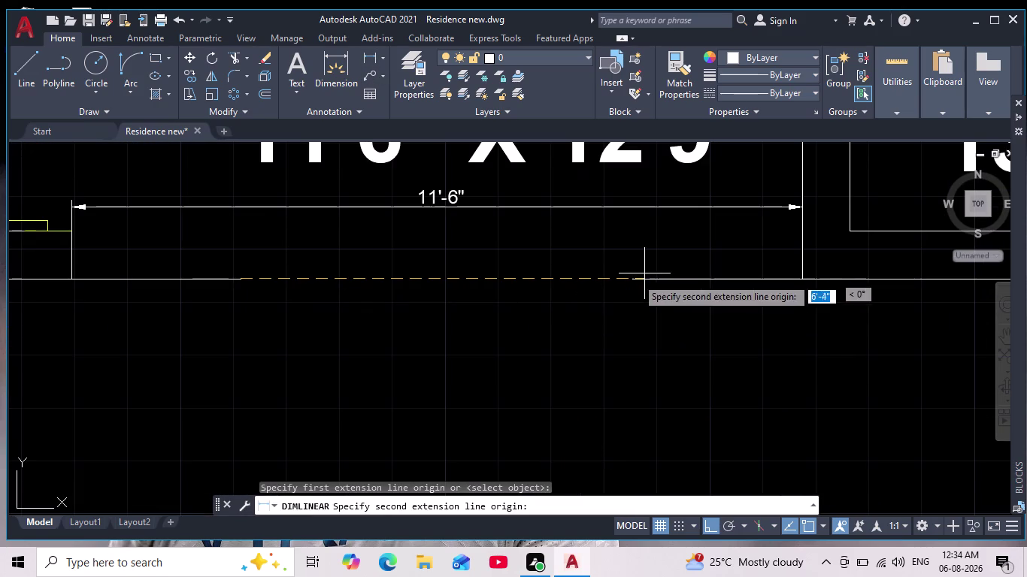
click(631, 286)
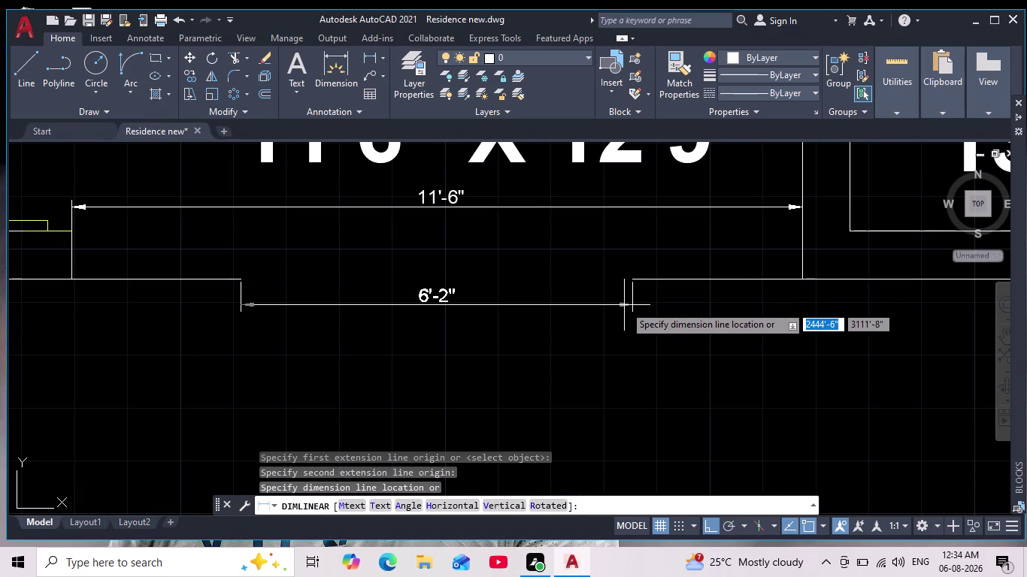
key(Escape)
scroll(up, 3)
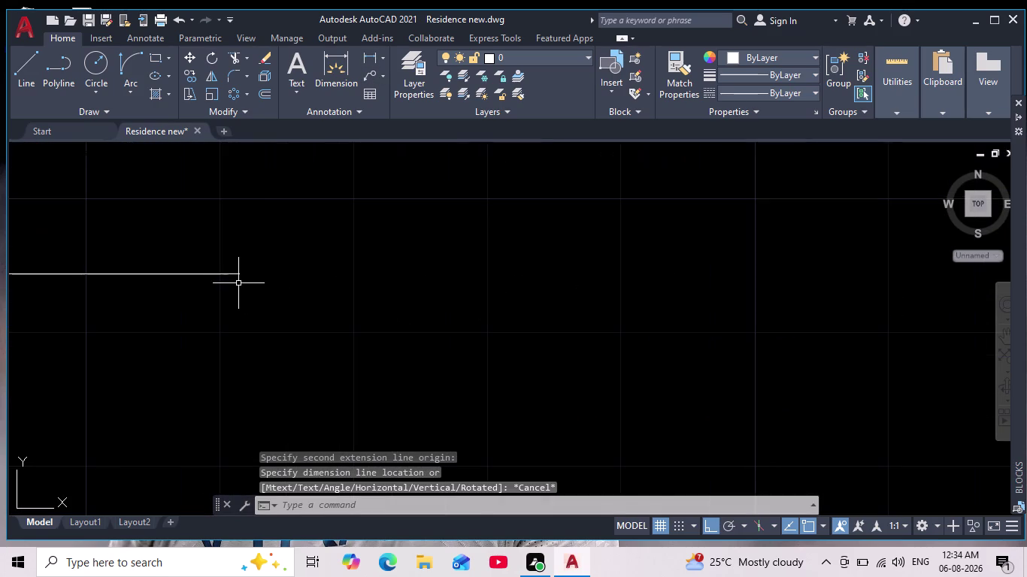
Draw a 1" line segment near the lobby opening.
click(24, 66)
scroll(up, 3)
click(240, 276)
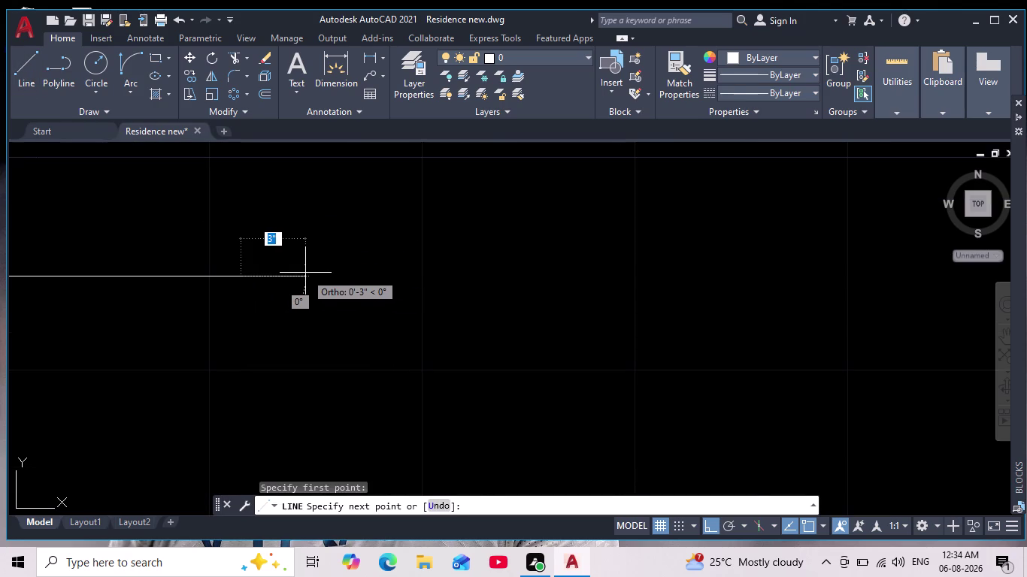
text(211)
key(BackSpace)
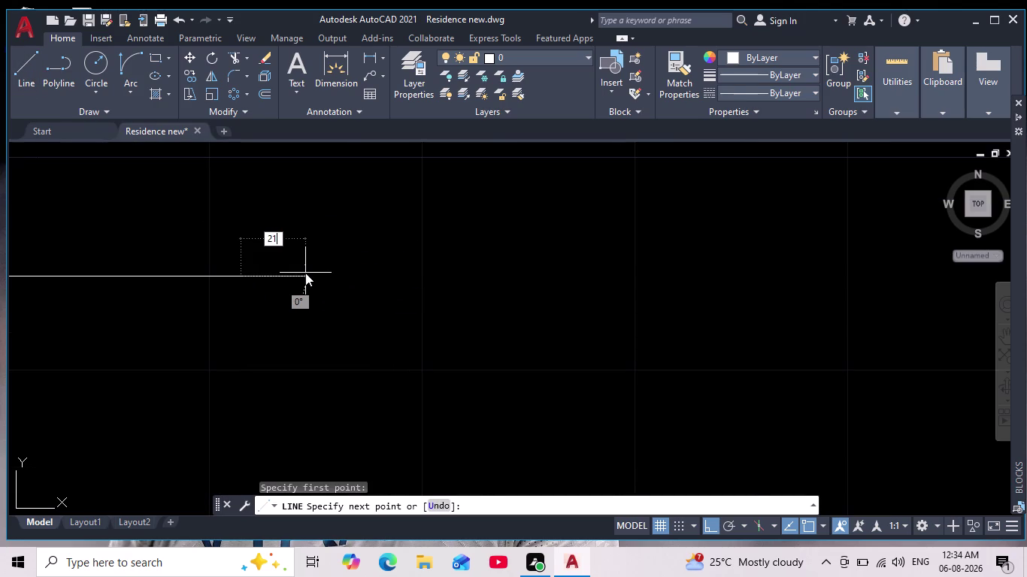
key(BackSpace)
key(BackSpace)
text(1")
key(Return)
key(Escape)
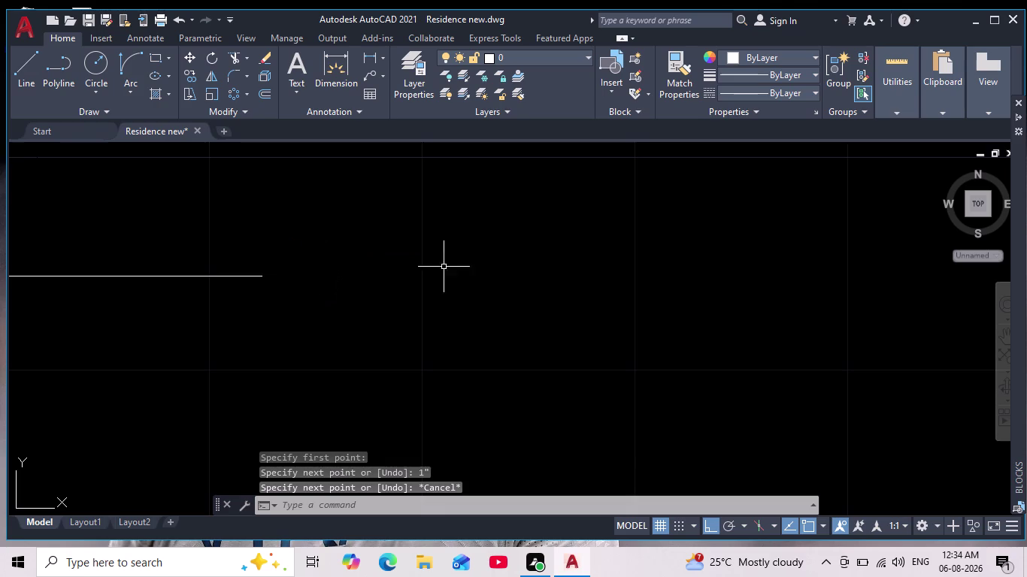
Draw a second 1" line starting on the opposite wall of the opening.
scroll(down, 3)
scroll(down, 3)
middle_drag(556, 323, 396, 356)
scroll(down, 3)
scroll(up, 3)
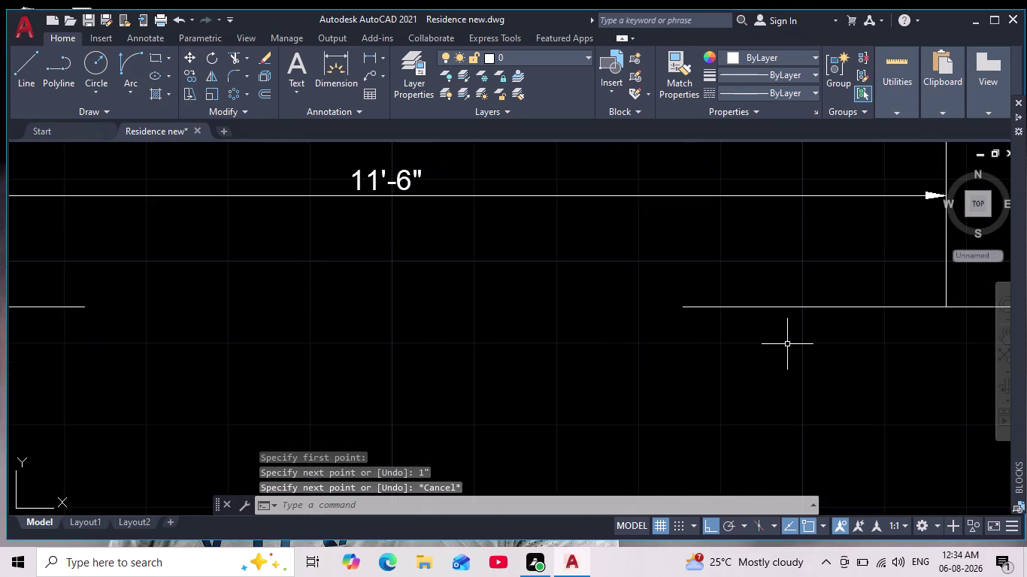
scroll(up, 3)
key(space)
click(664, 305)
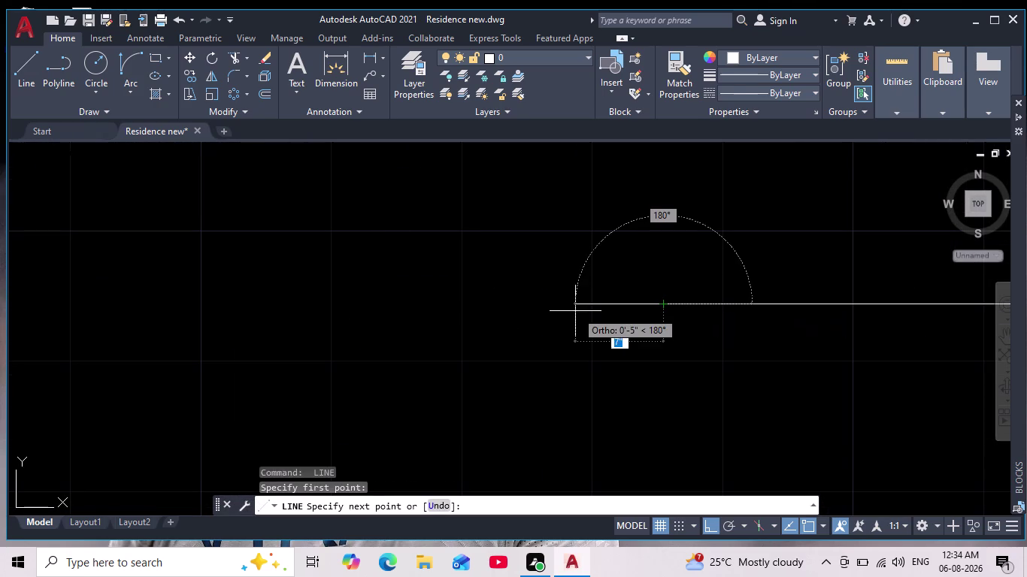
key(1)
key(Return)
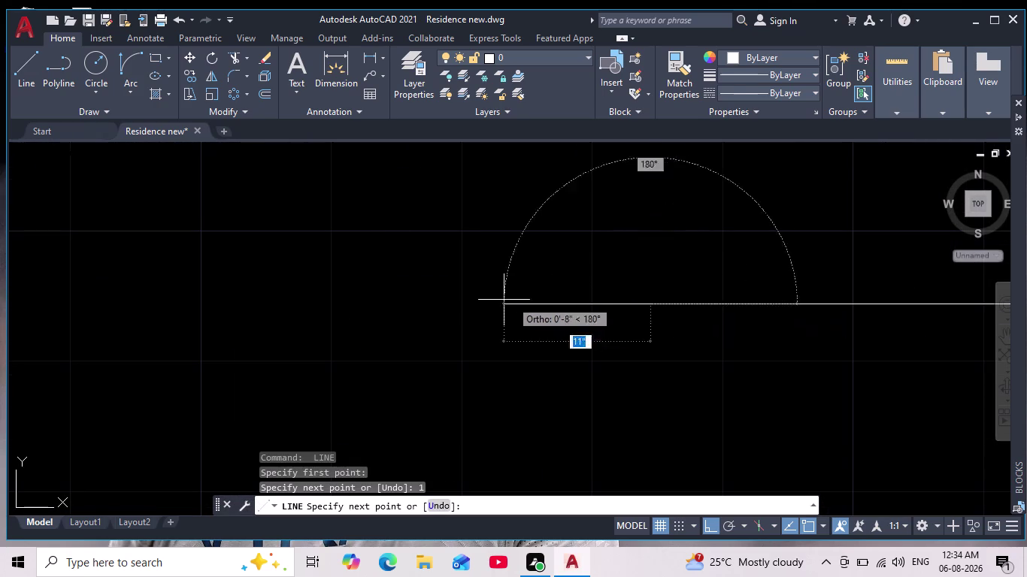
key(Escape)
scroll(down, 3)
scroll(down, 3)
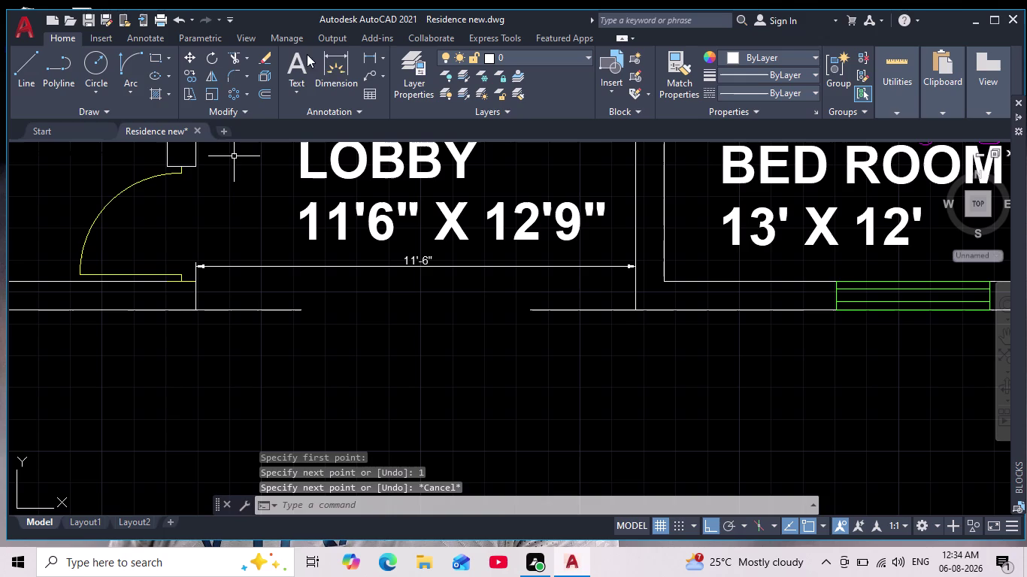
Add a 6' linear dimension below the entrance opening.
click(373, 60)
scroll(up, 3)
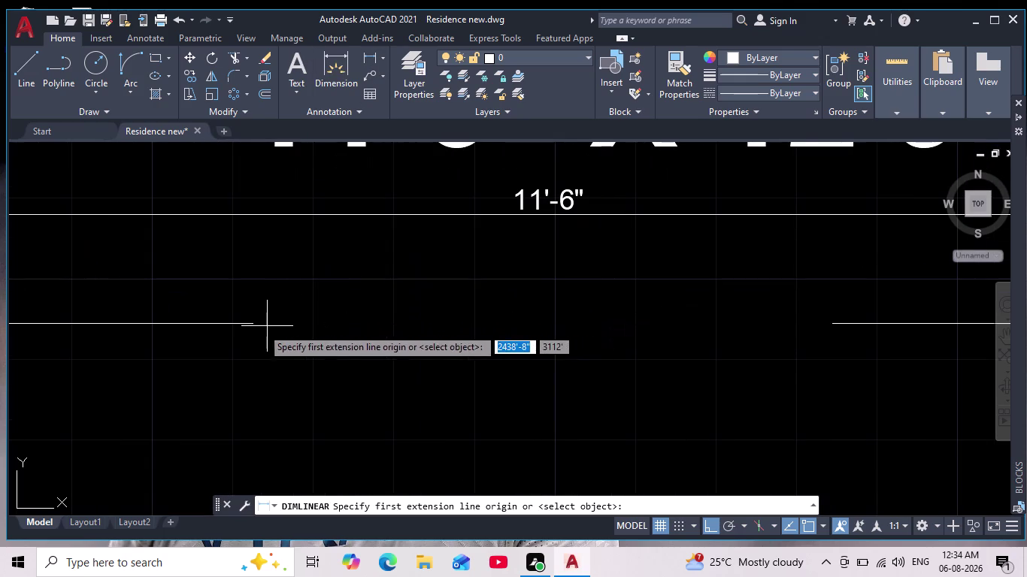
click(250, 327)
click(827, 329)
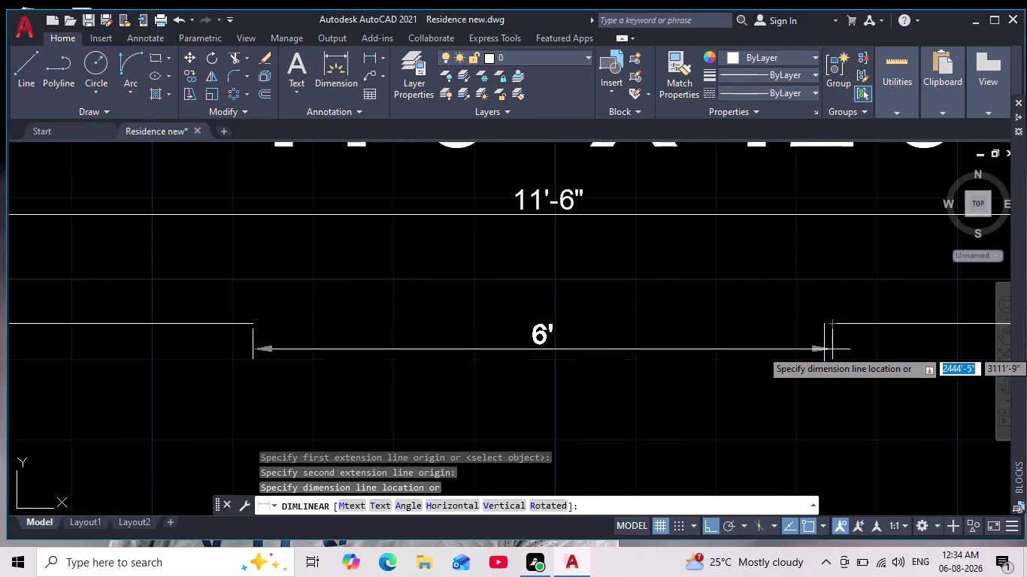
click(822, 363)
key(Escape)
Erase the 11'-6" dimension above the lobby front wall.
middle_drag(683, 298, 694, 349)
scroll(down, 3)
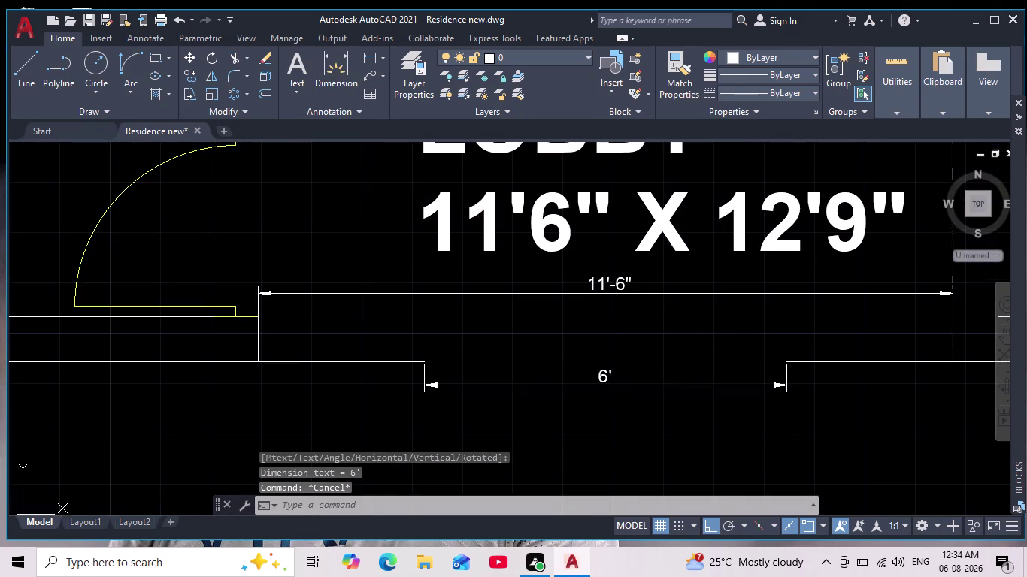
drag(696, 336, 668, 315)
click(512, 263)
key(Delete)
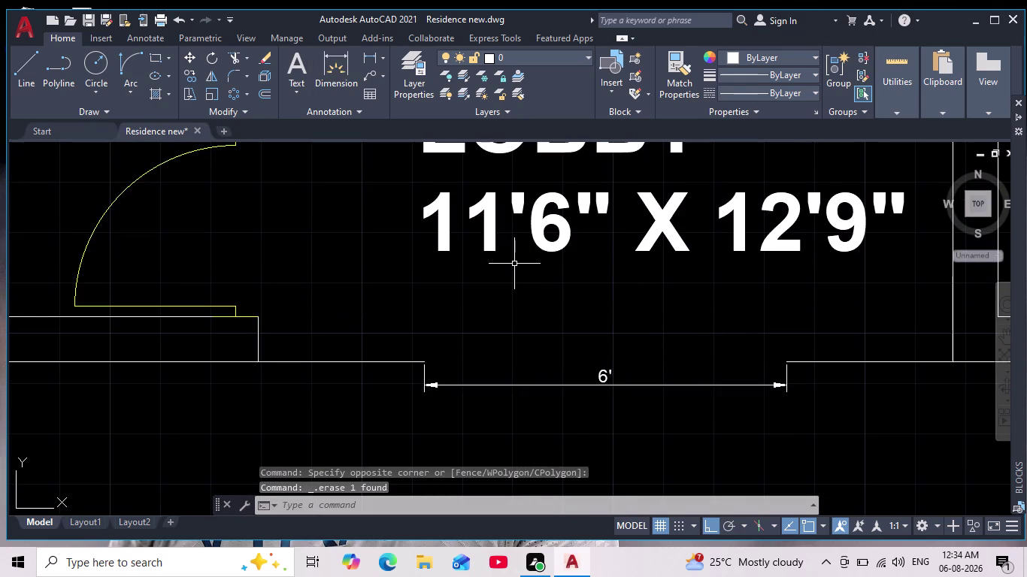
Erase the 6' dimension across the entrance opening.
scroll(down, 3)
scroll(up, 3)
middle_drag(499, 328, 536, 330)
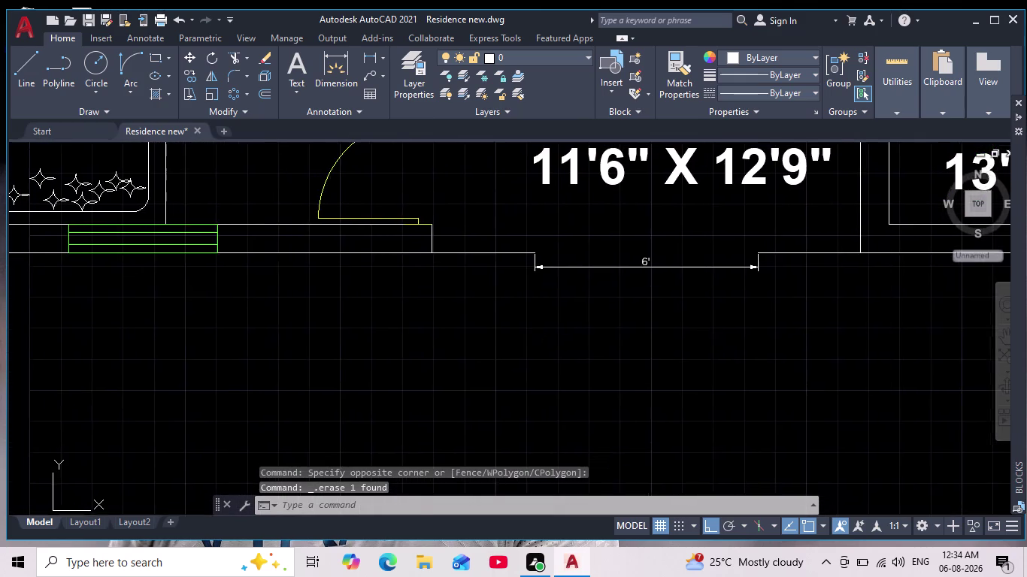
scroll(down, 3)
click(627, 294)
click(600, 275)
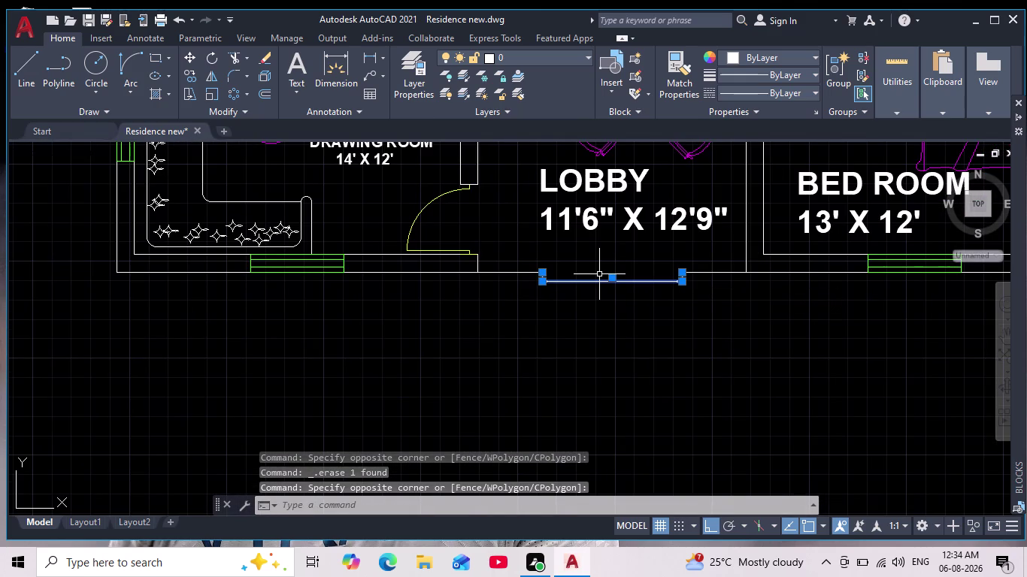
key(Delete)
Draw the left 1'-deep ledge outline from the front wall's left corner to the entrance opening.
scroll(down, 3)
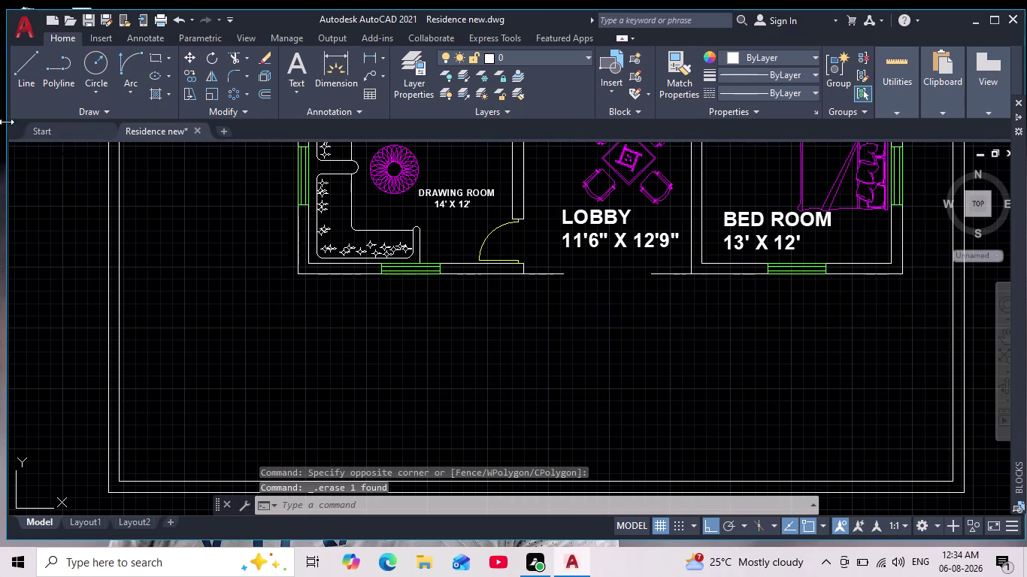
click(31, 66)
scroll(up, 3)
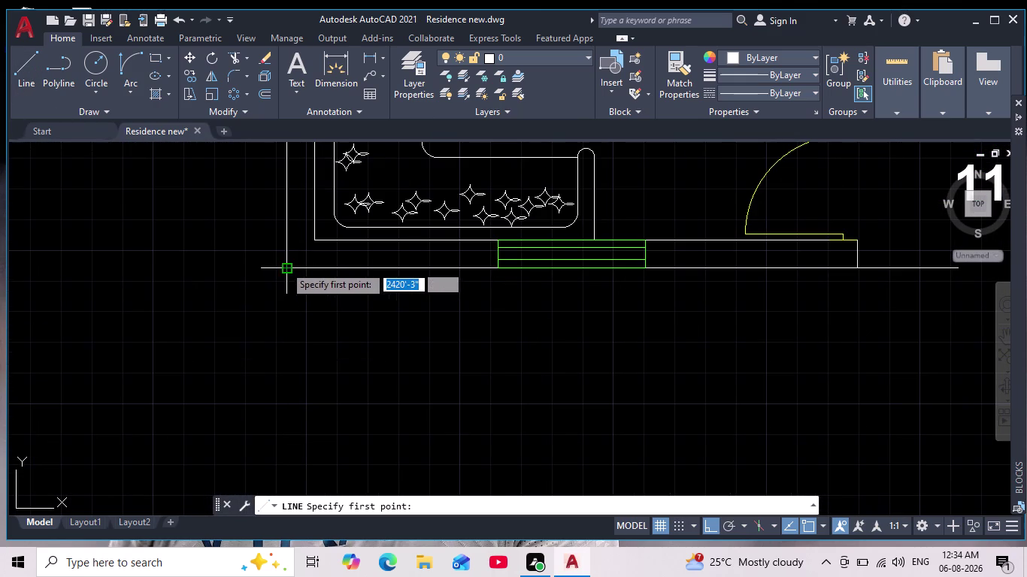
click(285, 268)
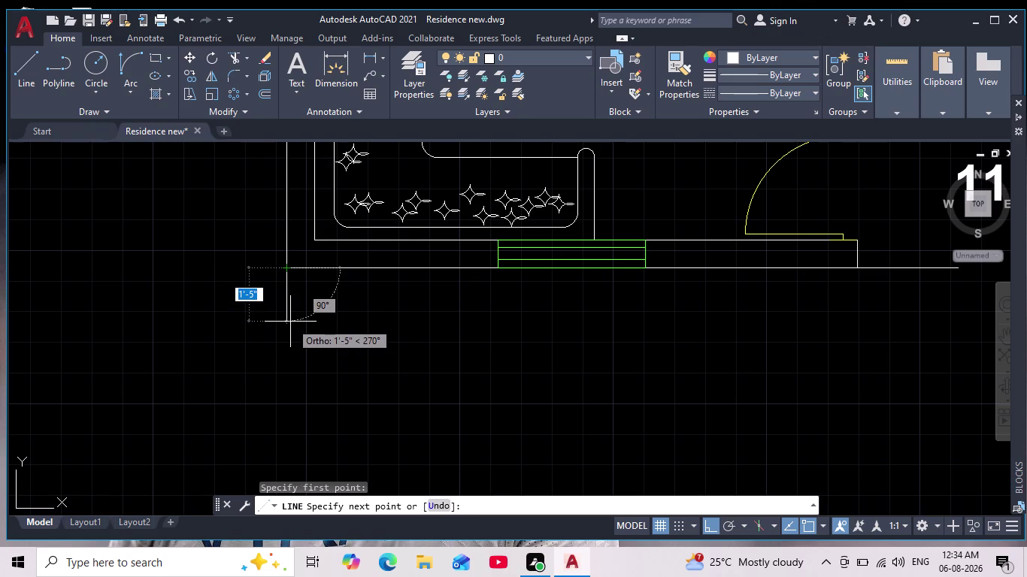
text(1')
key(Return)
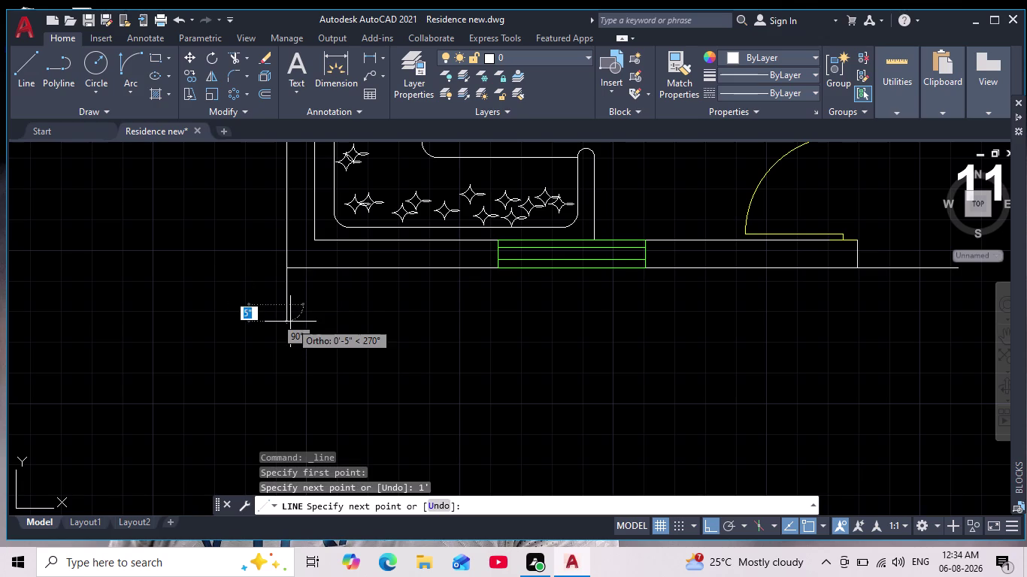
scroll(down, 3)
middle_drag(615, 303, 423, 318)
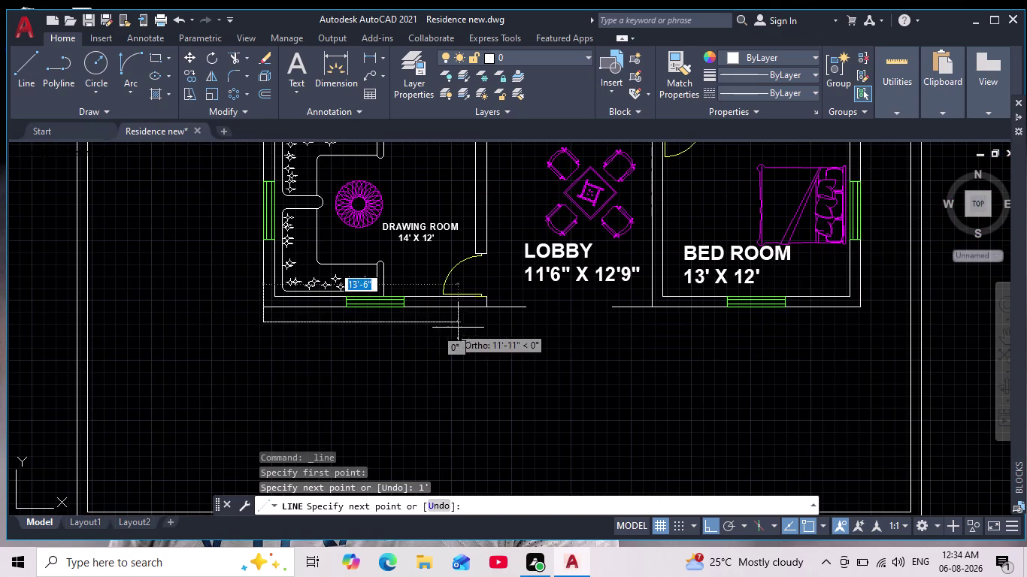
scroll(up, 3)
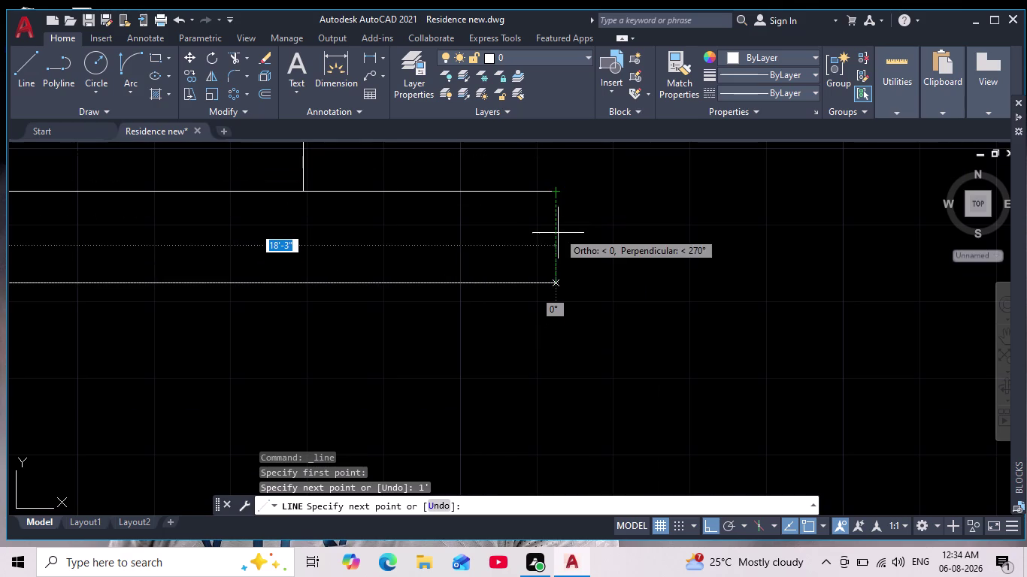
click(558, 280)
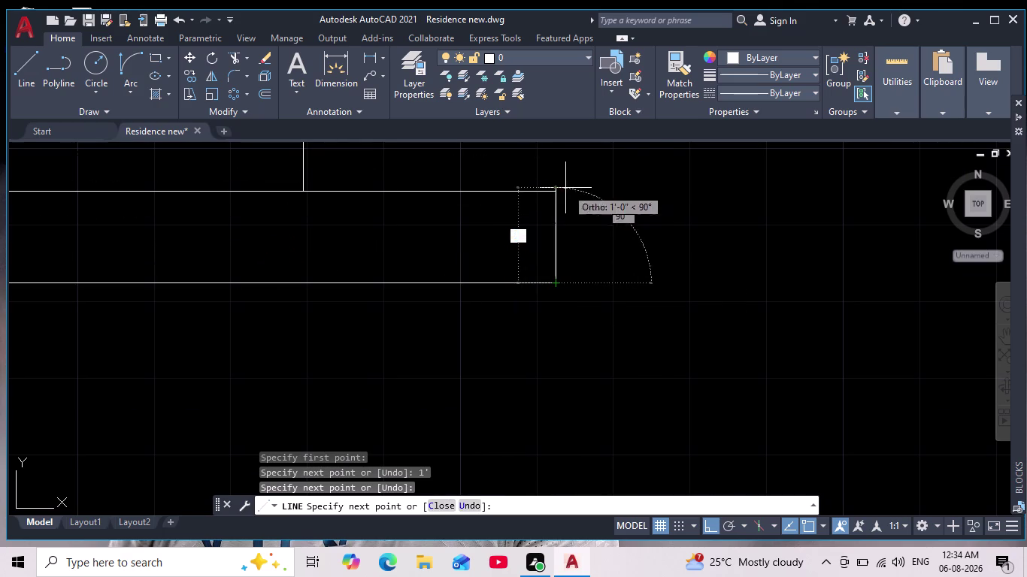
click(555, 190)
key(Escape)
Draw the matching 1'-deep ledge outline on the bedroom front wall, right of the entrance.
scroll(down, 3)
middle_drag(643, 285, 397, 303)
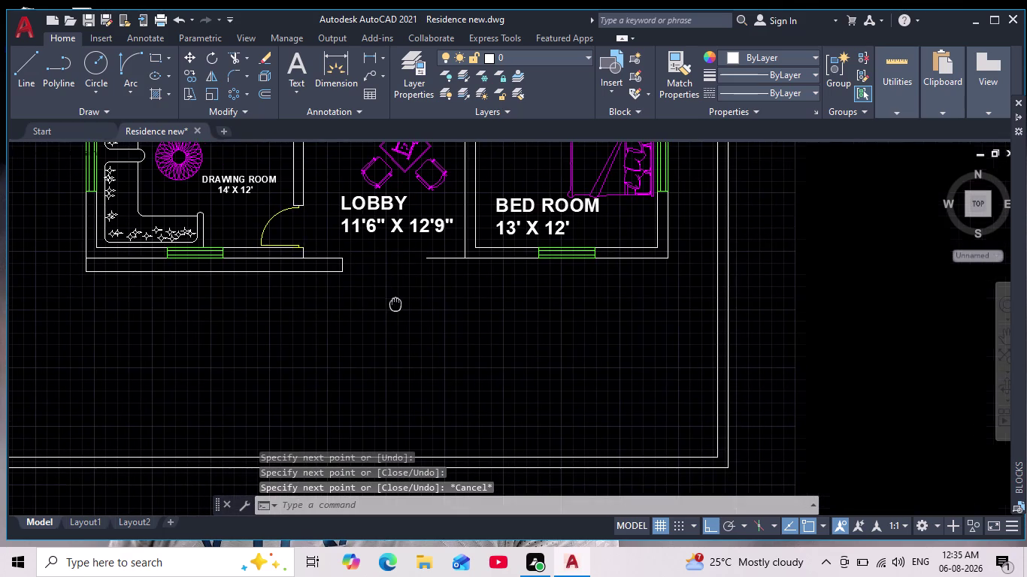
click(31, 67)
scroll(up, 3)
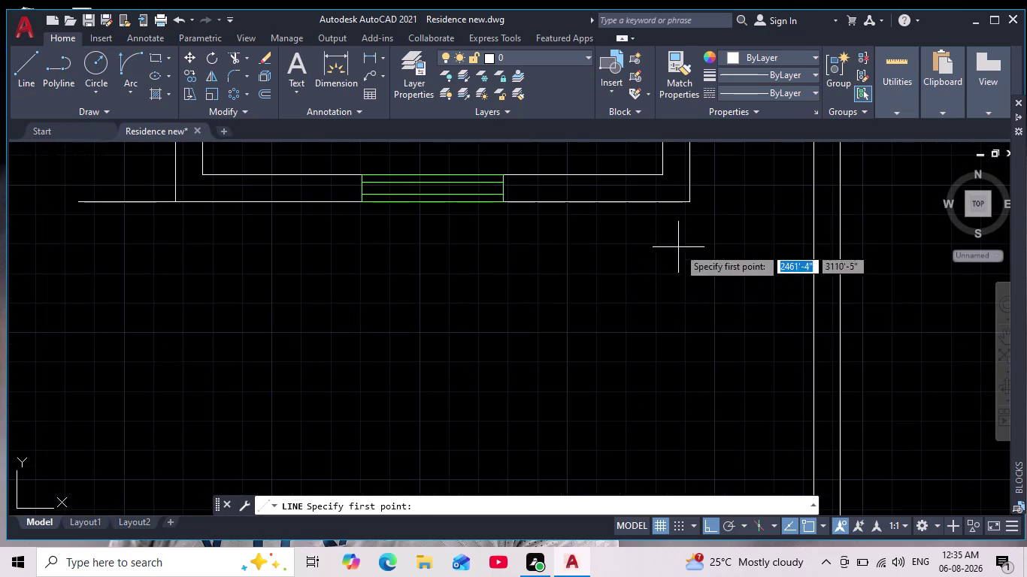
drag(685, 204, 686, 259)
text(1)
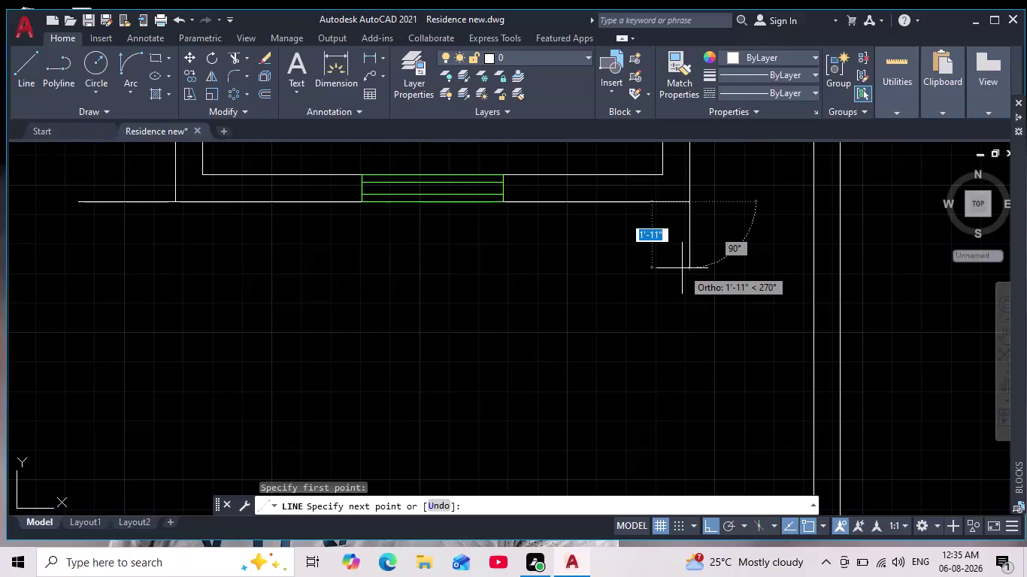
text(')
key(Return)
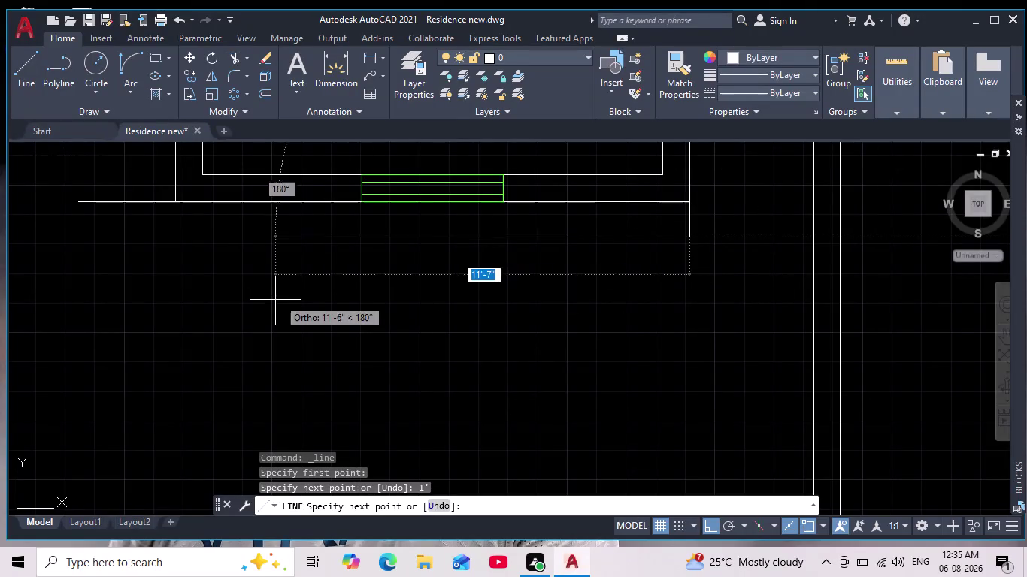
middle_drag(275, 303, 532, 360)
scroll(down, 3)
scroll(up, 3)
middle_drag(378, 318, 595, 376)
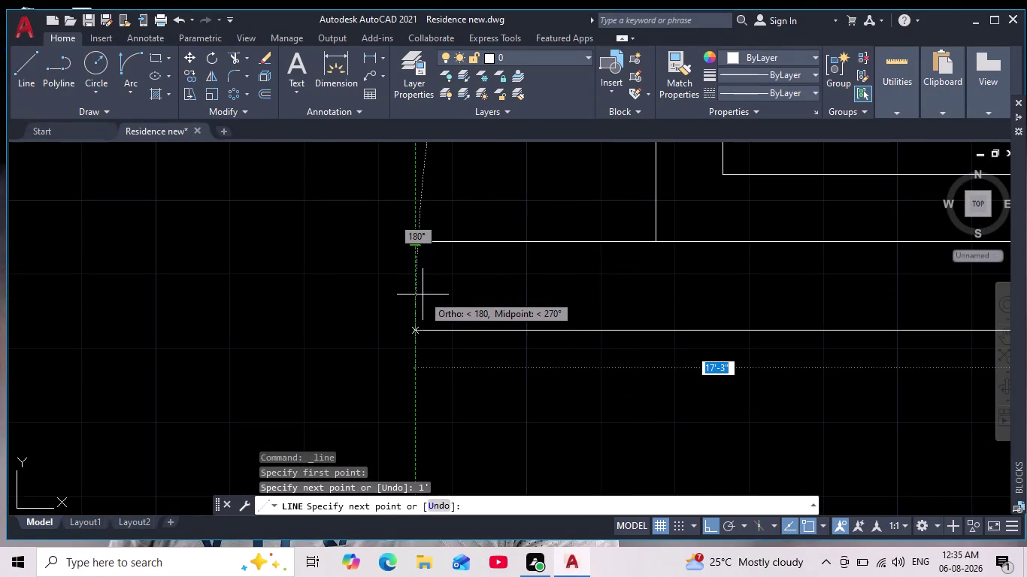
click(416, 328)
click(412, 240)
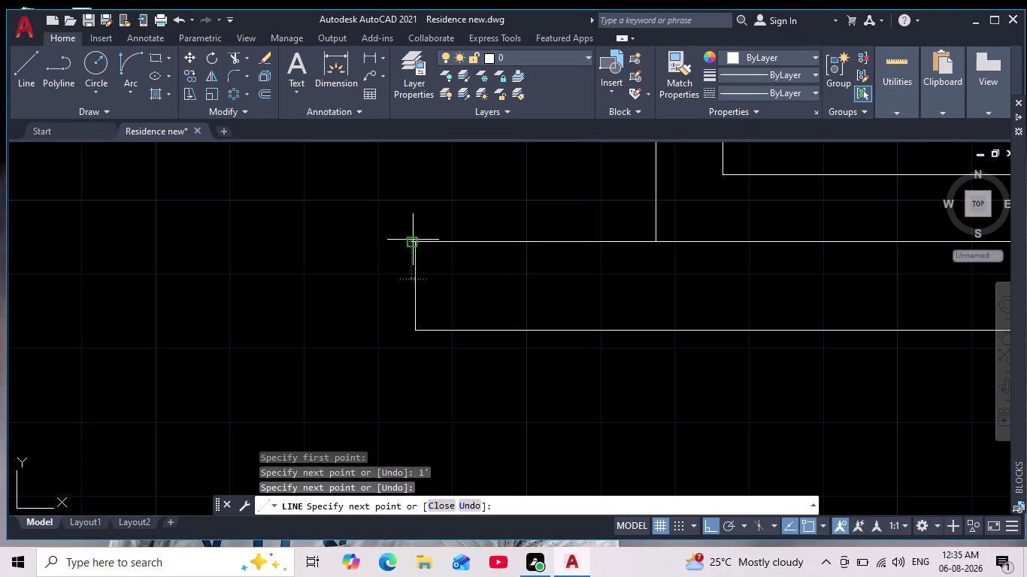
key(Escape)
scroll(down, 3)
scroll(down, 3)
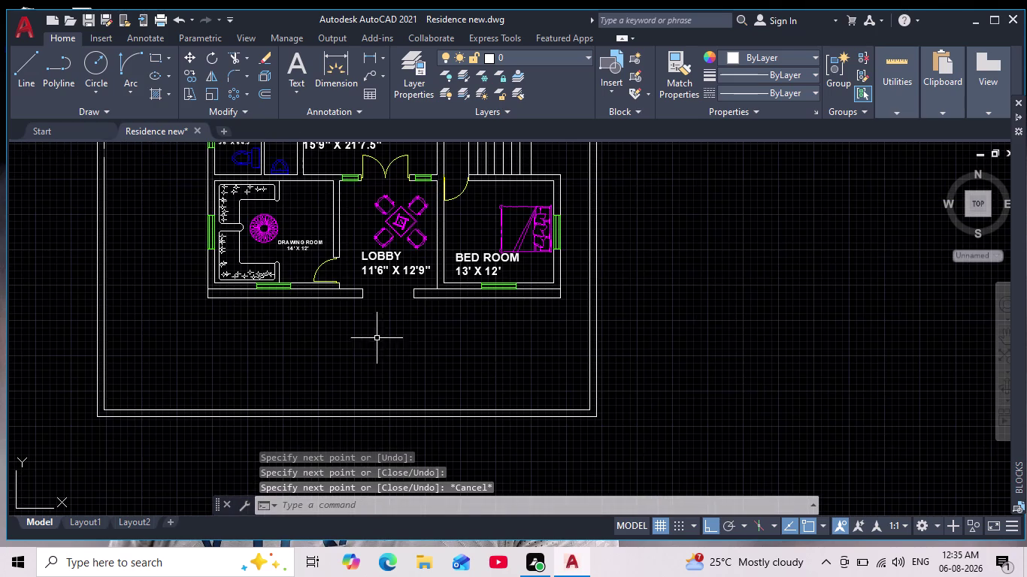
scroll(down, 3)
middle_drag(431, 325, 438, 340)
scroll(down, 3)
scroll(up, 3)
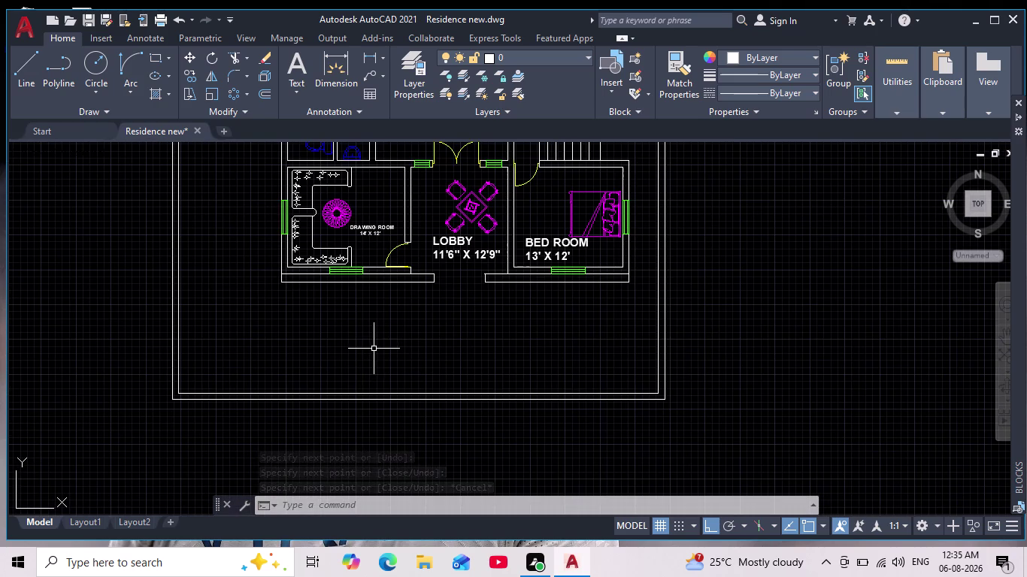
scroll(up, 3)
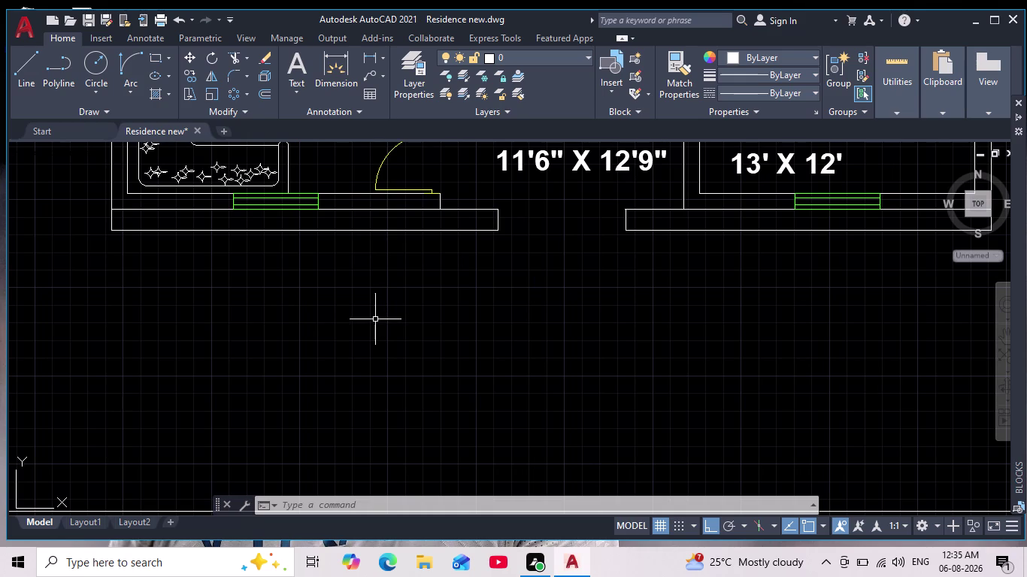
scroll(down, 3)
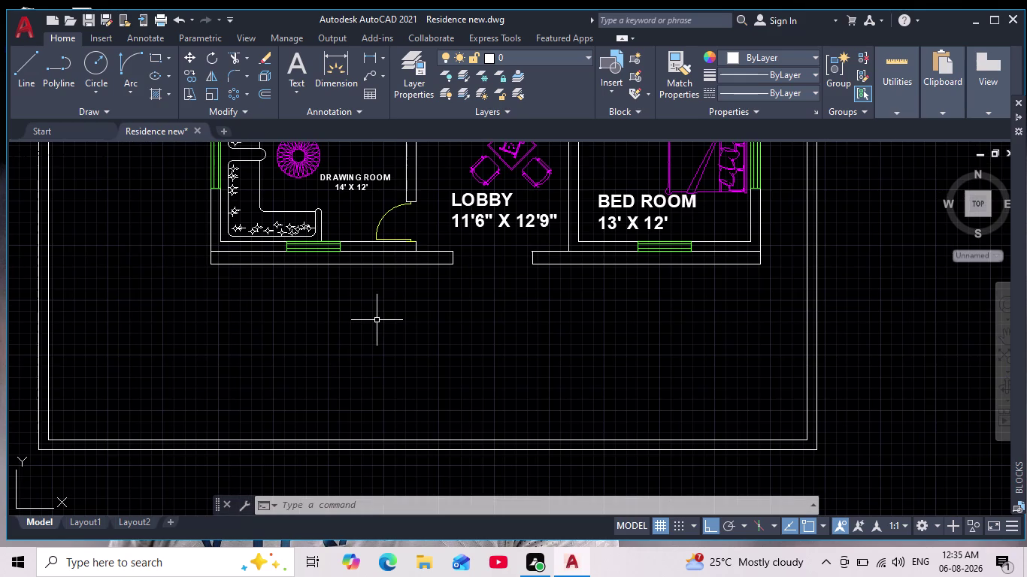
scroll(down, 3)
scroll(up, 3)
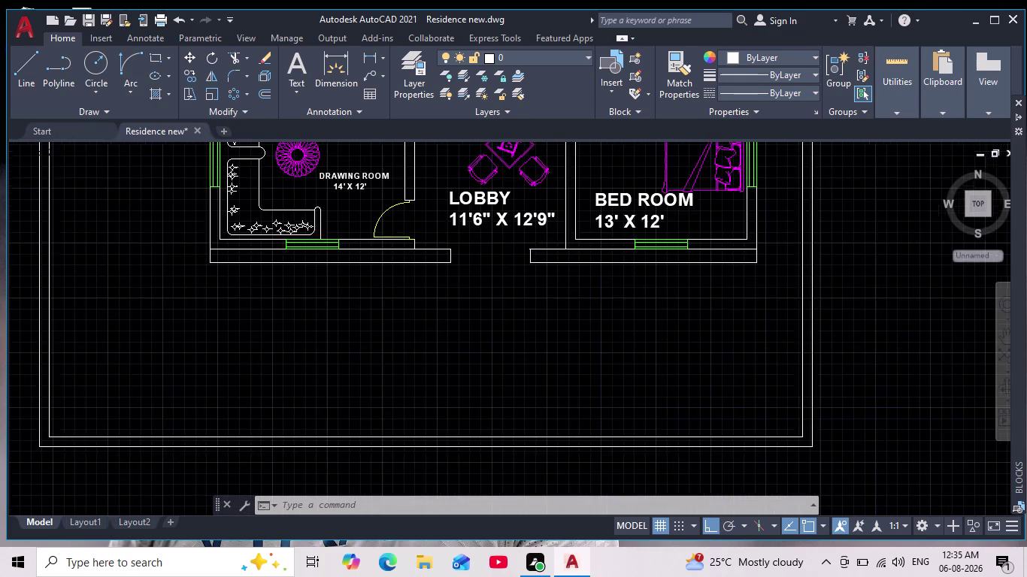
Delete the bottom edges of the left and right ledge outlines.
click(391, 251)
click(382, 264)
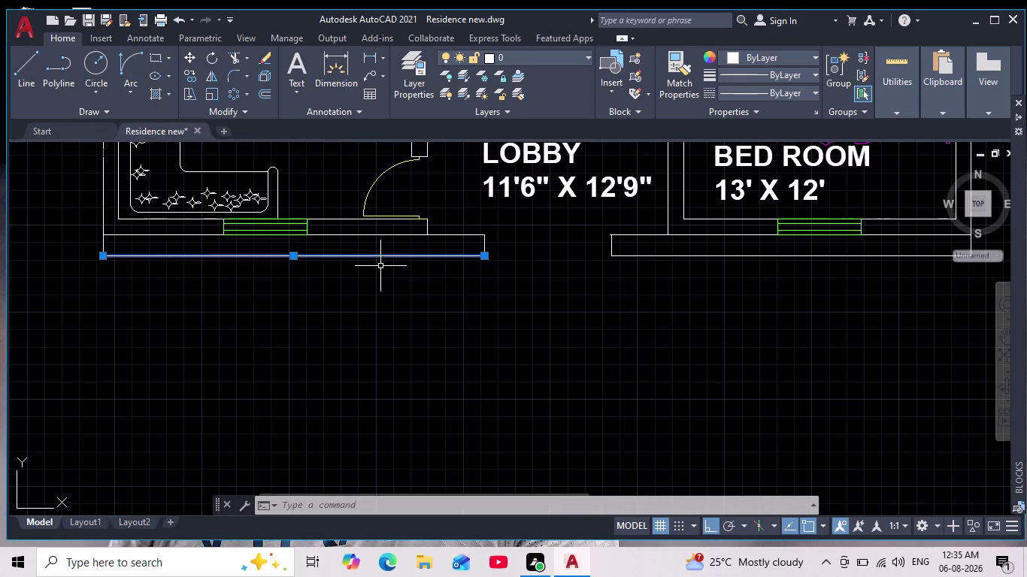
click(795, 254)
click(787, 270)
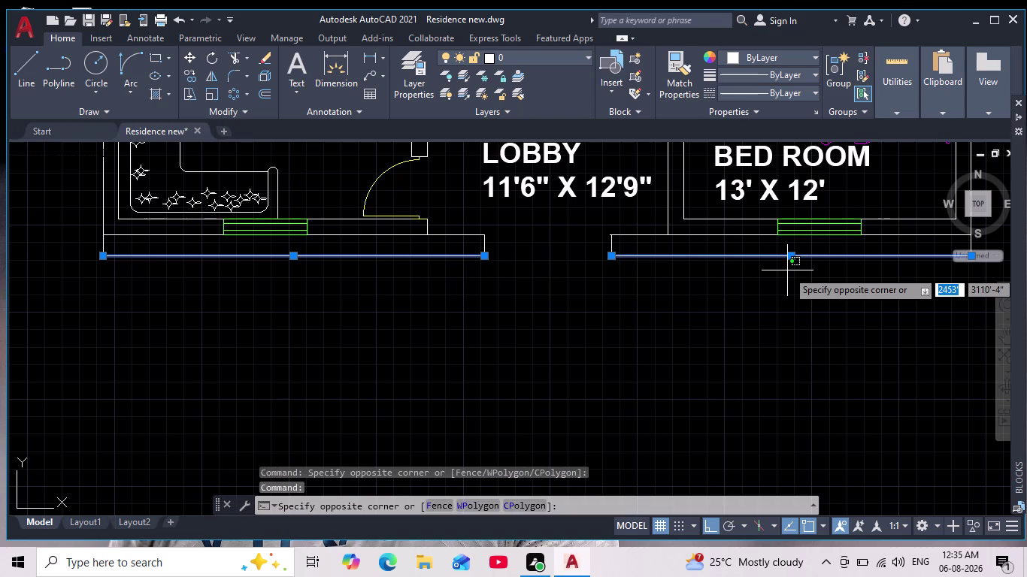
key(Delete)
key(Delete)
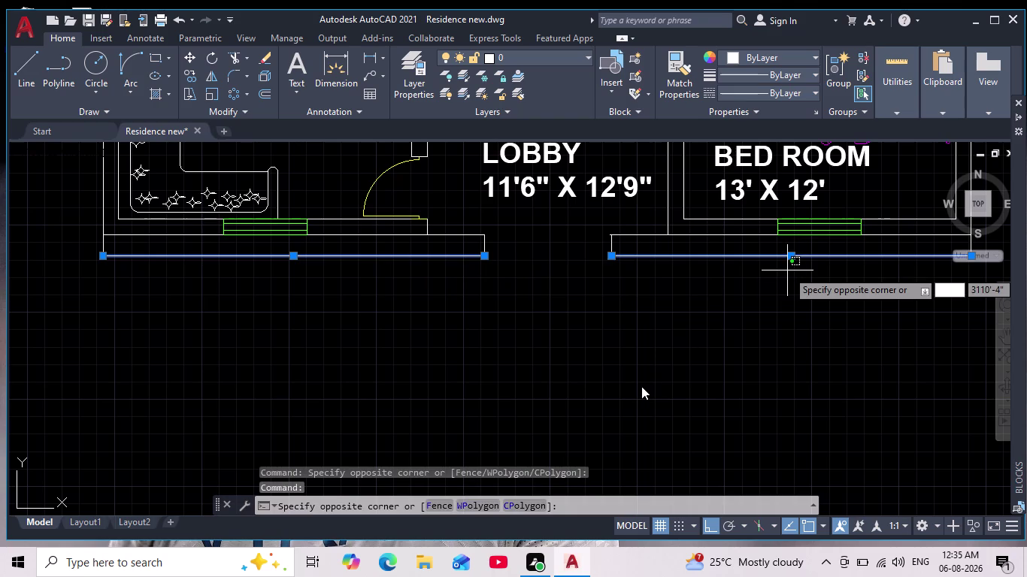
key(Escape)
key(Delete)
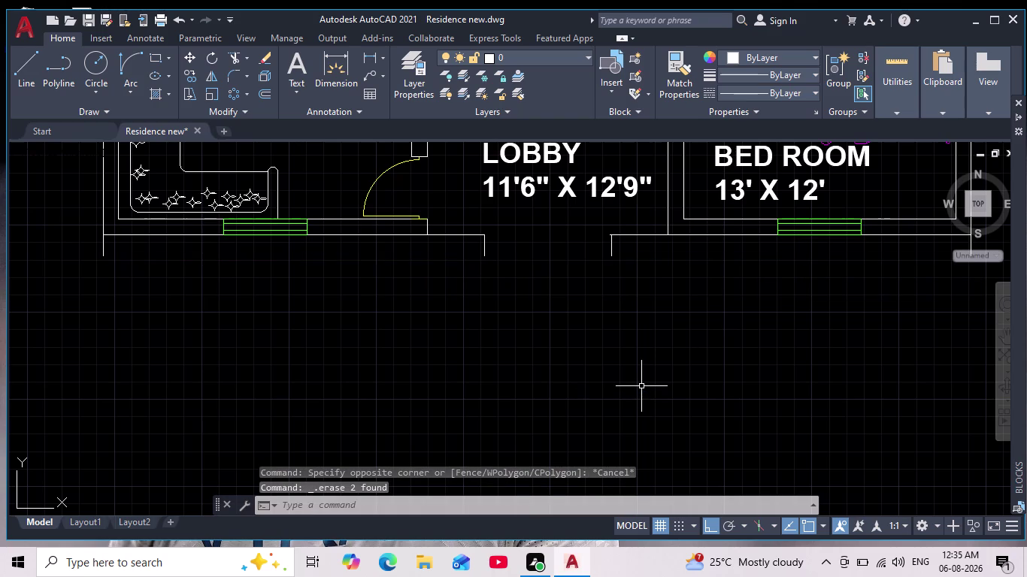
Draw a 1' vertical stub down from the front wall's left end near the drawing room.
click(21, 68)
scroll(up, 3)
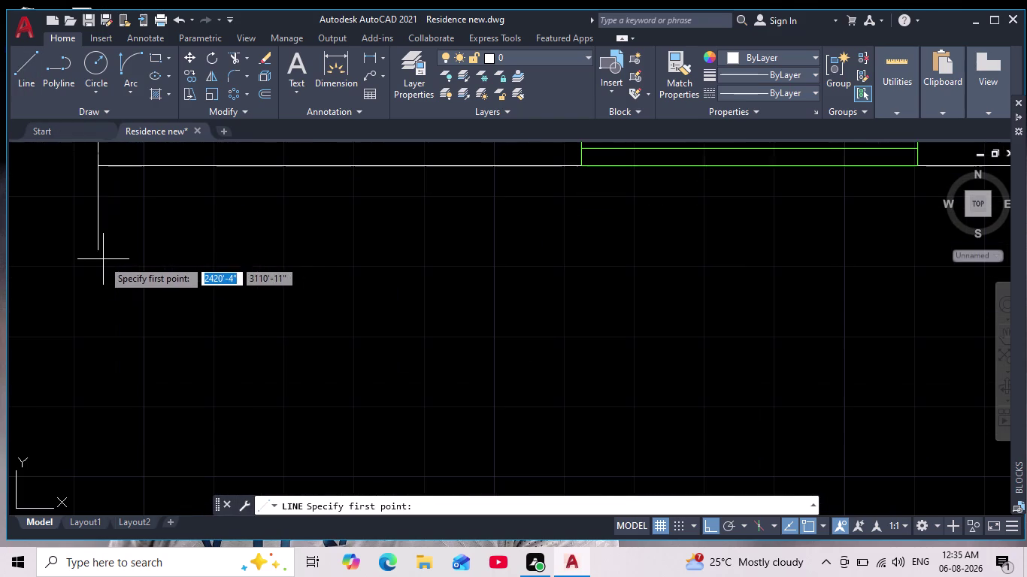
click(99, 253)
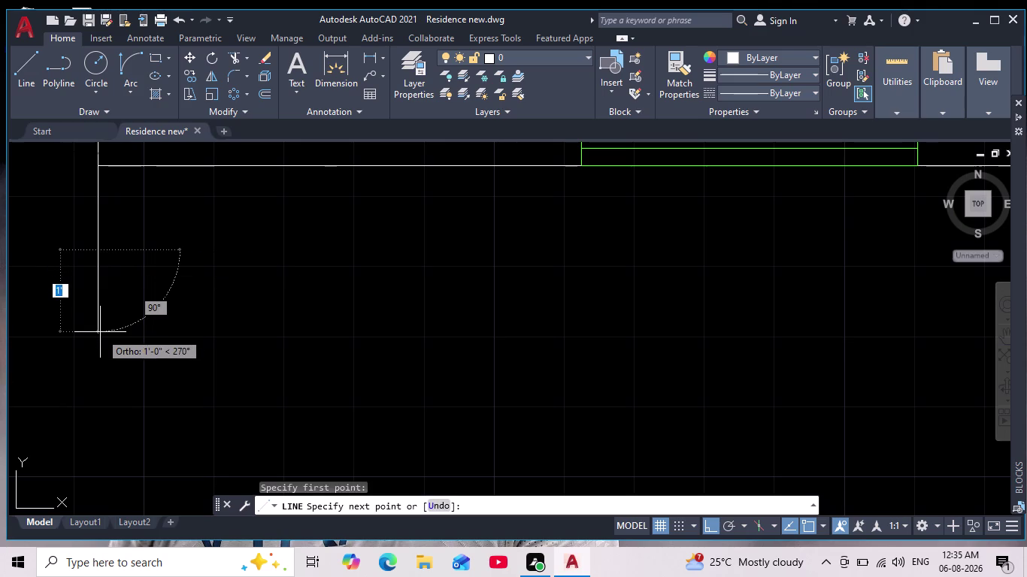
text(1')
key(Return)
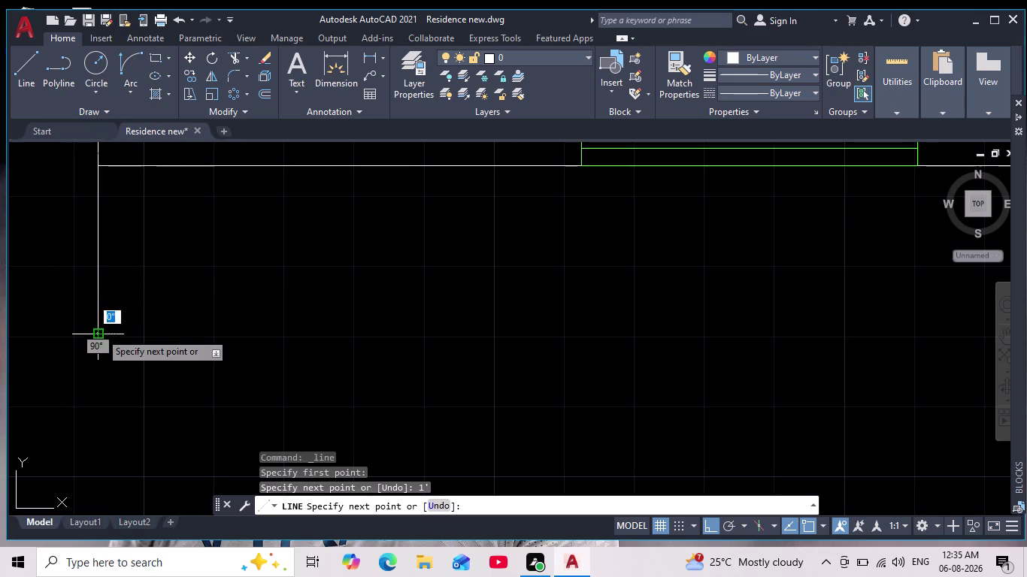
scroll(down, 3)
middle_drag(690, 333, 595, 349)
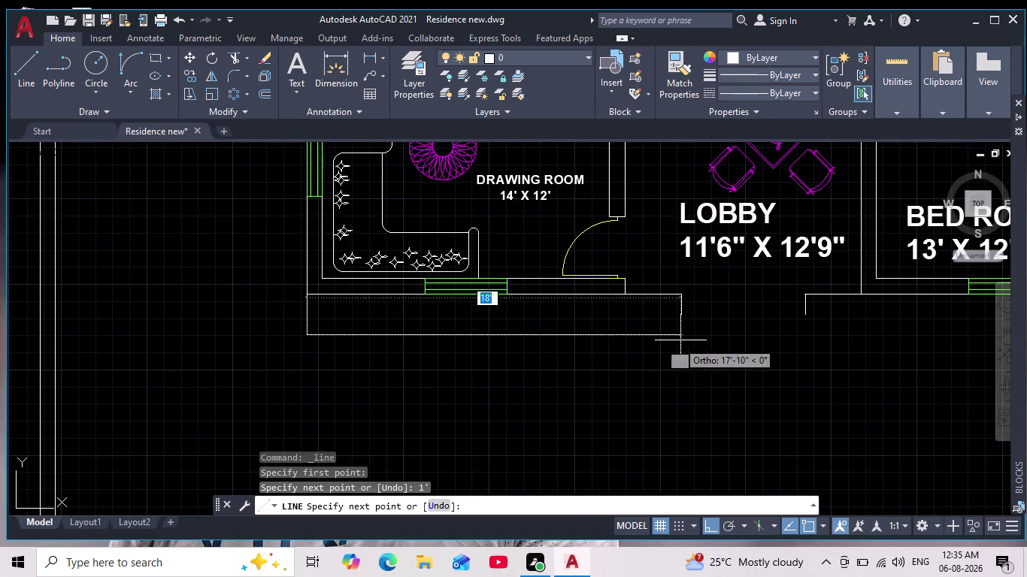
scroll(up, 3)
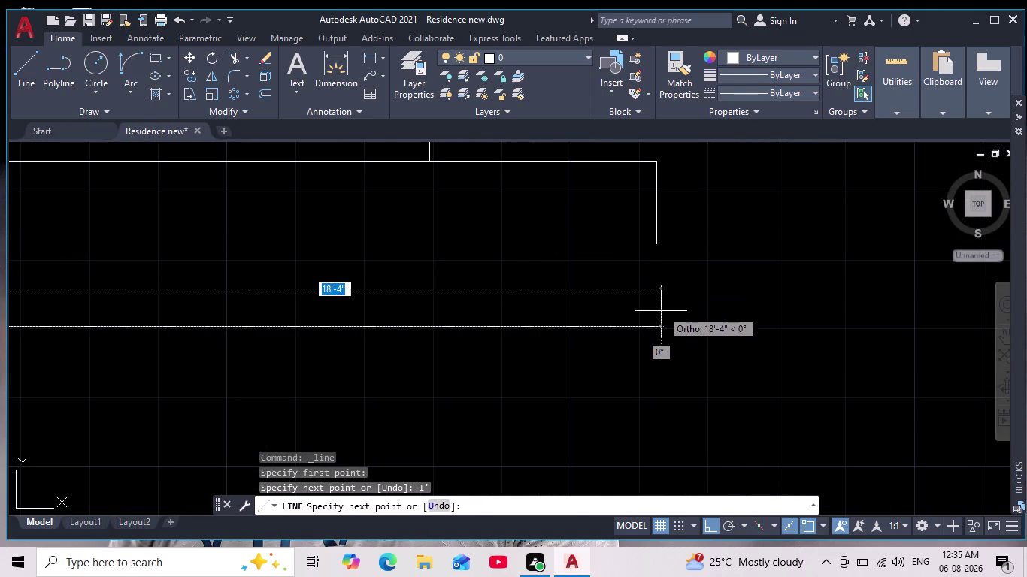
click(661, 329)
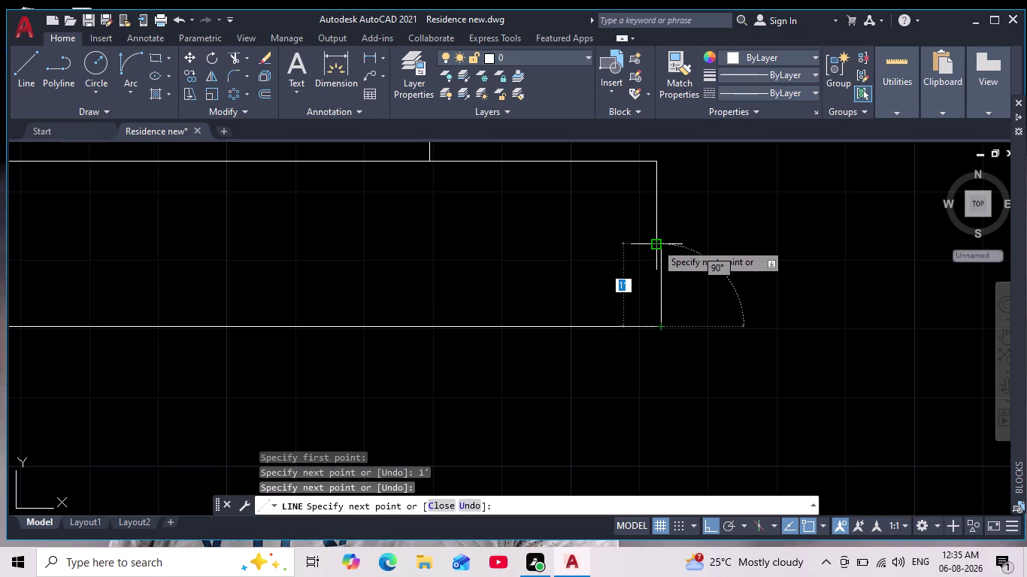
key(ctrl+z)
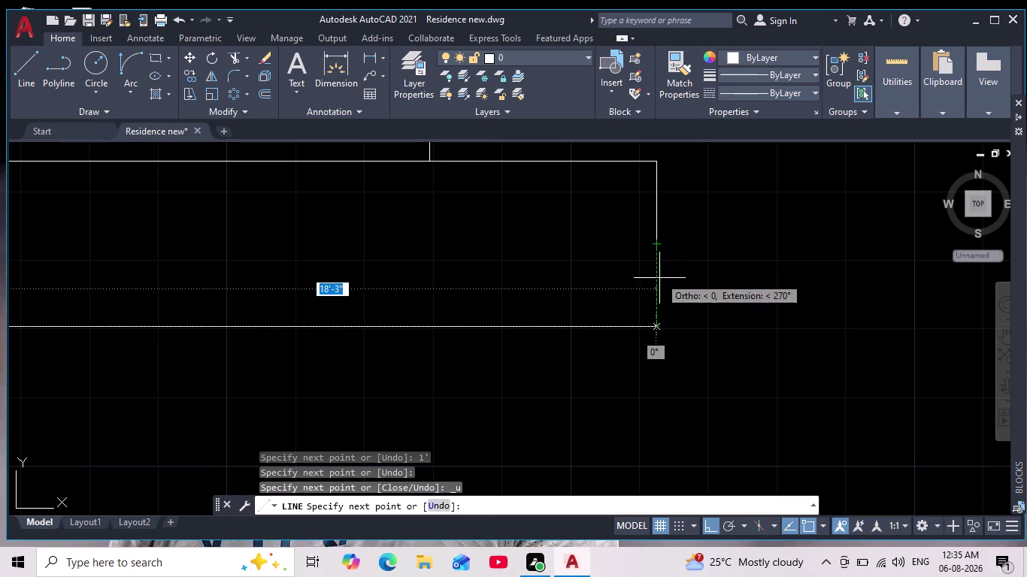
click(656, 328)
click(652, 242)
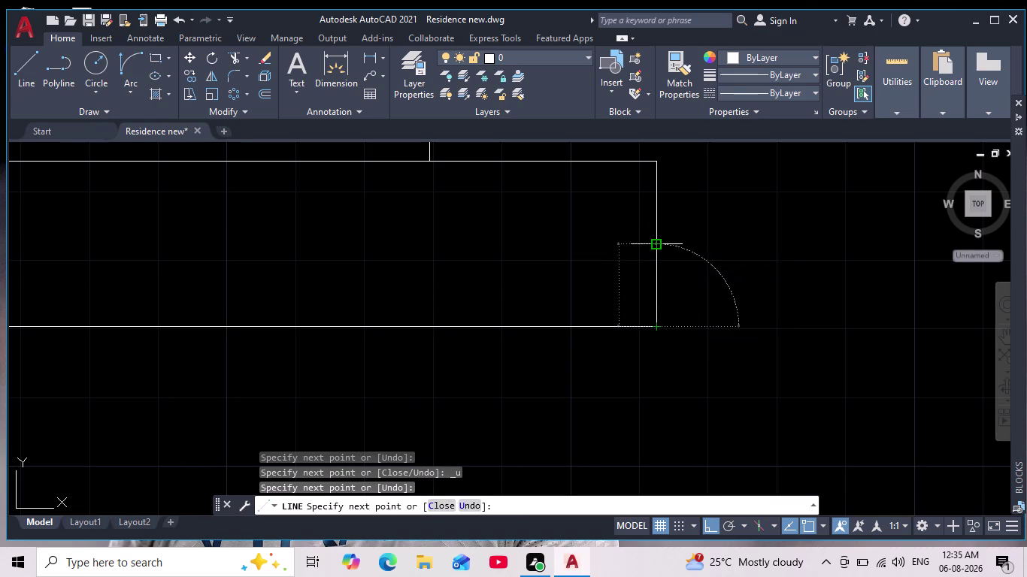
key(space)
Draw 1' vertical stubs down from the lobby and bed room front wall ends.
scroll(down, 3)
middle_drag(702, 276, 445, 290)
scroll(up, 3)
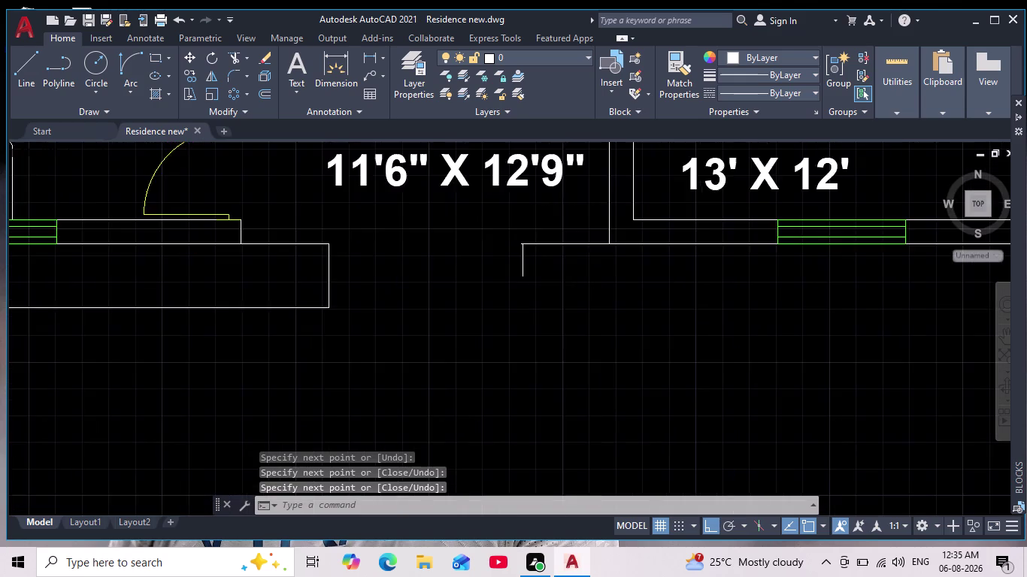
key(space)
click(497, 274)
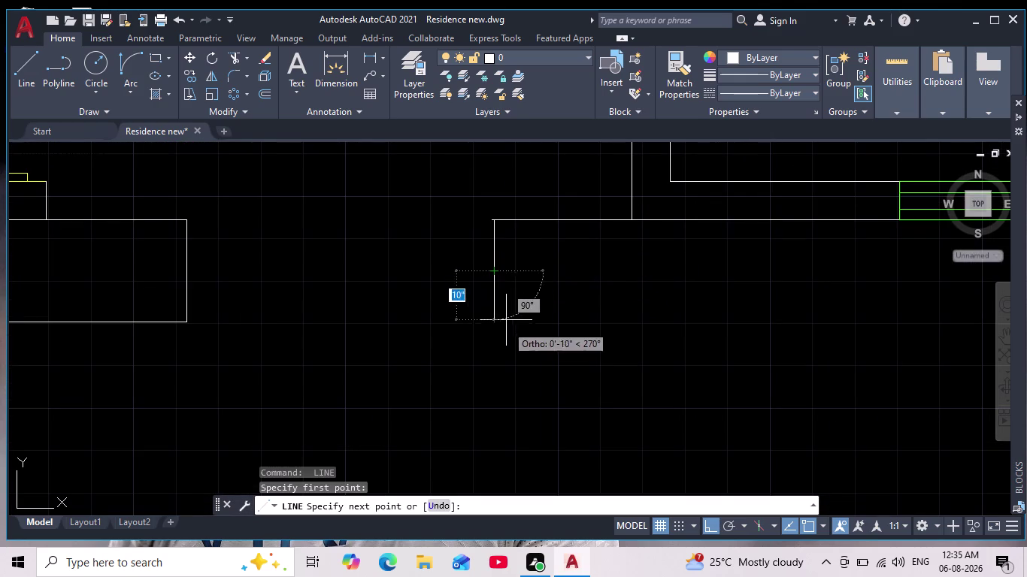
text(1')
key(Return)
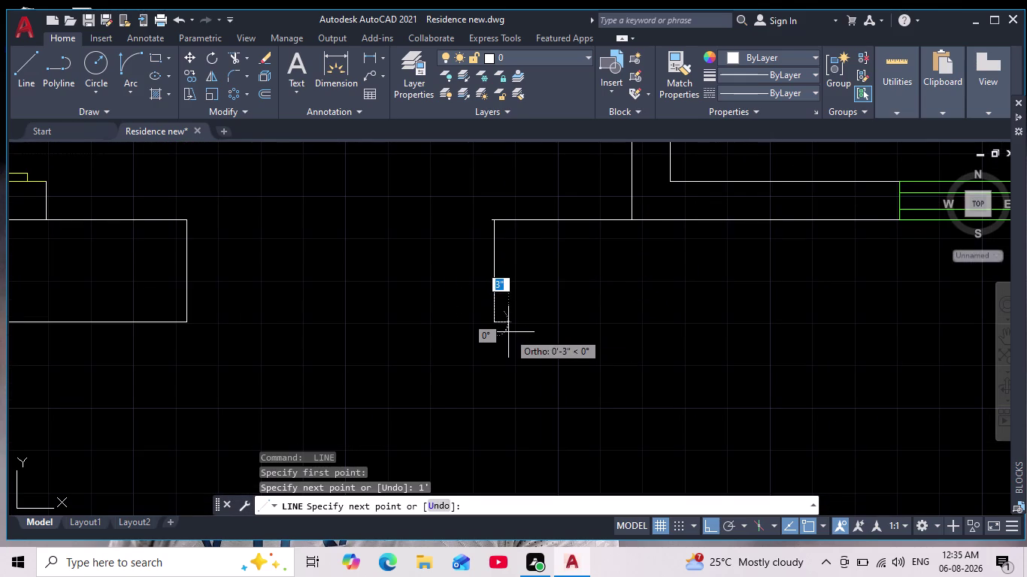
scroll(down, 3)
middle_drag(790, 309, 361, 292)
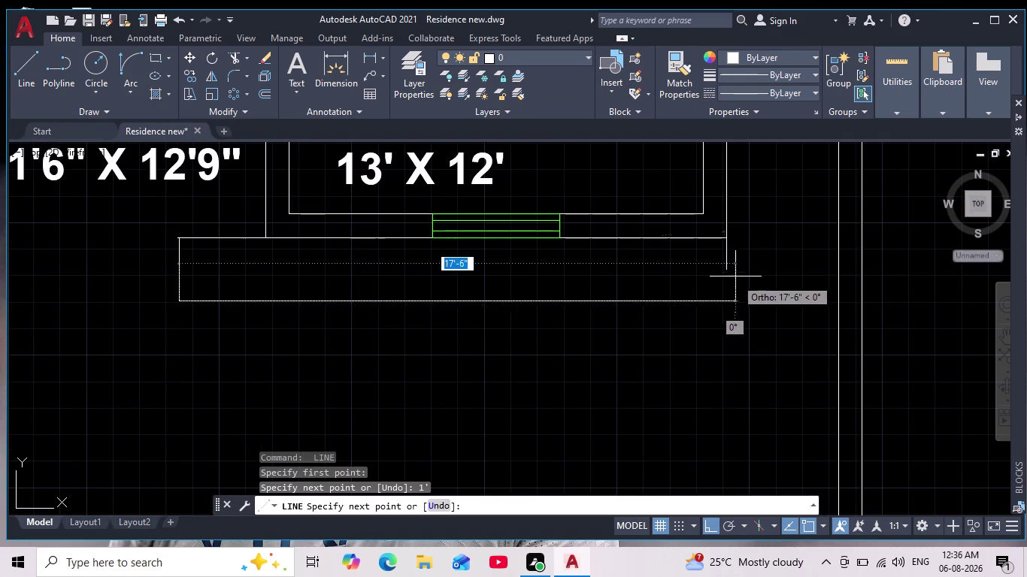
click(727, 303)
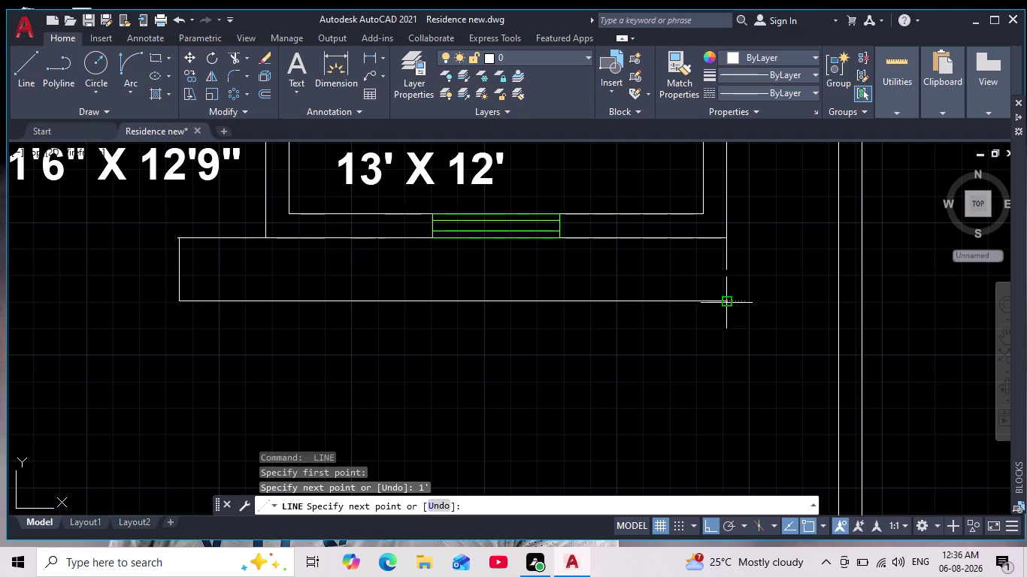
click(727, 268)
key(Escape)
scroll(down, 3)
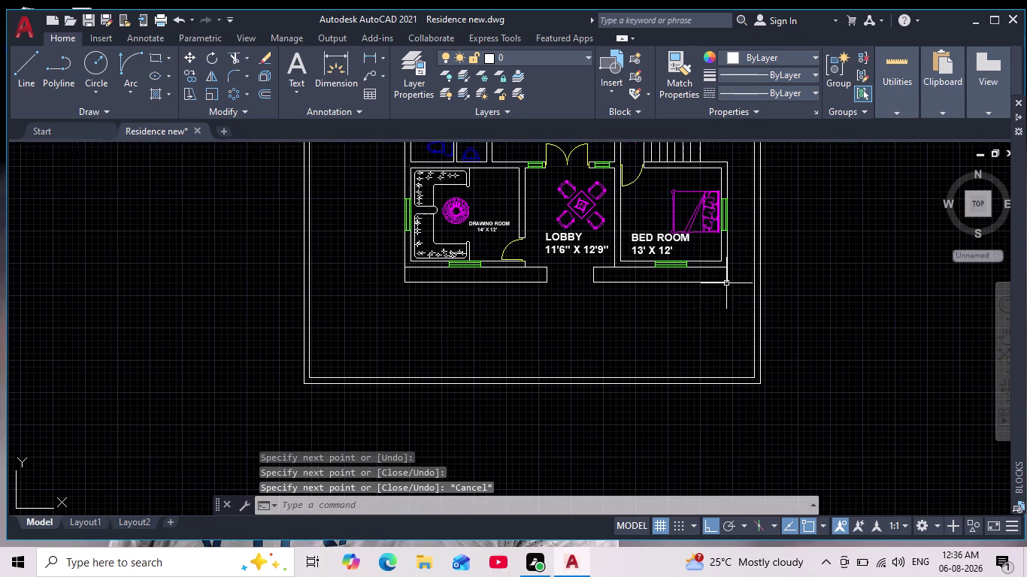
middle_drag(711, 310, 630, 369)
scroll(down, 3)
scroll(up, 3)
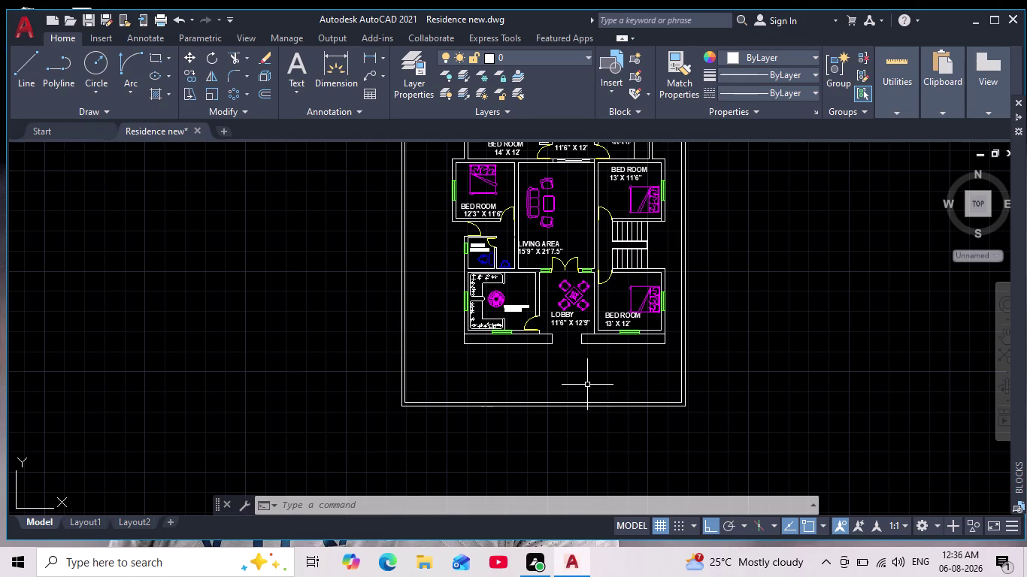
scroll(up, 3)
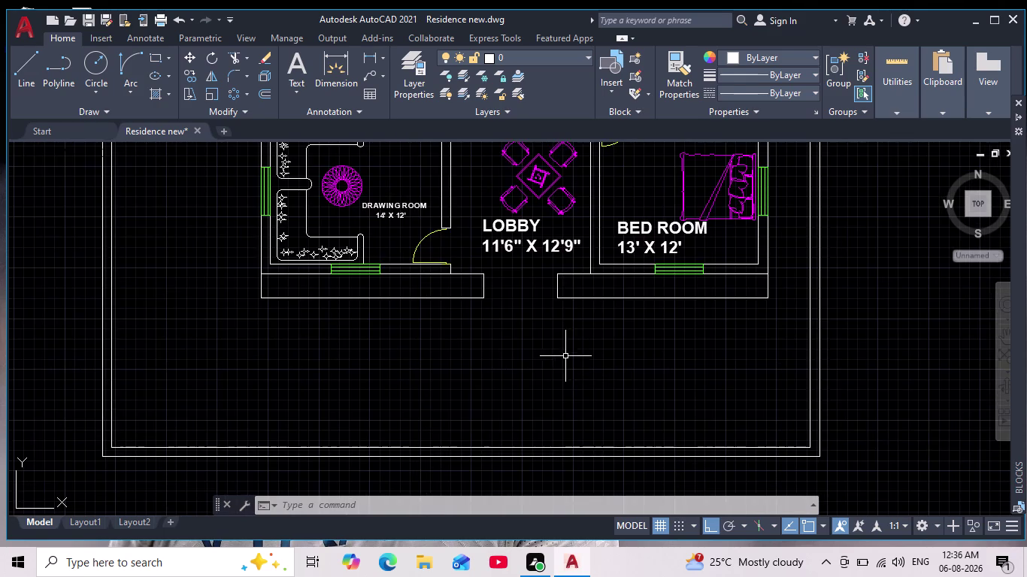
scroll(down, 3)
scroll(down, 3)
middle_drag(558, 365, 525, 406)
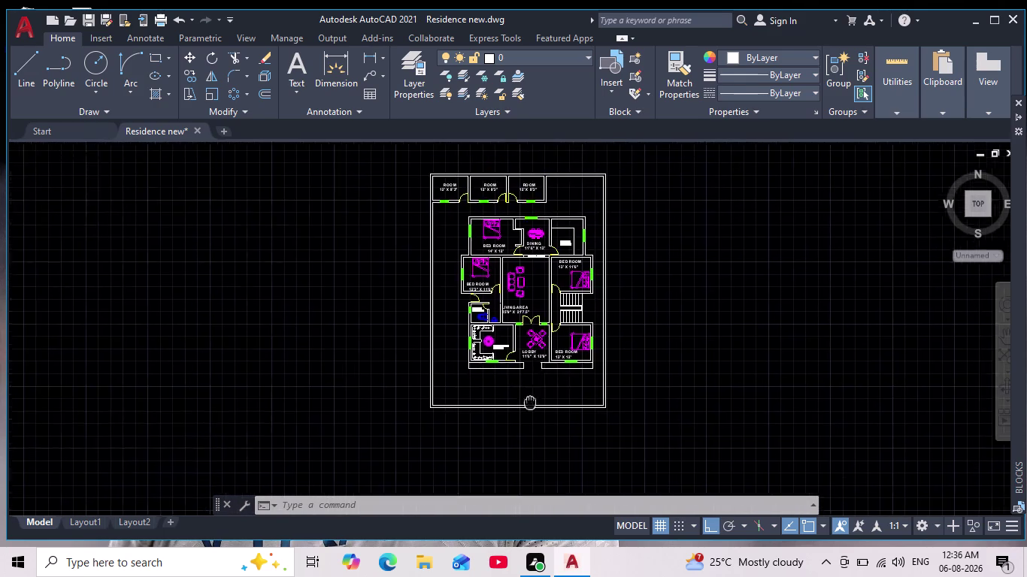
middle_drag(526, 406, 506, 428)
scroll(down, 3)
scroll(up, 3)
scroll(up, 3)
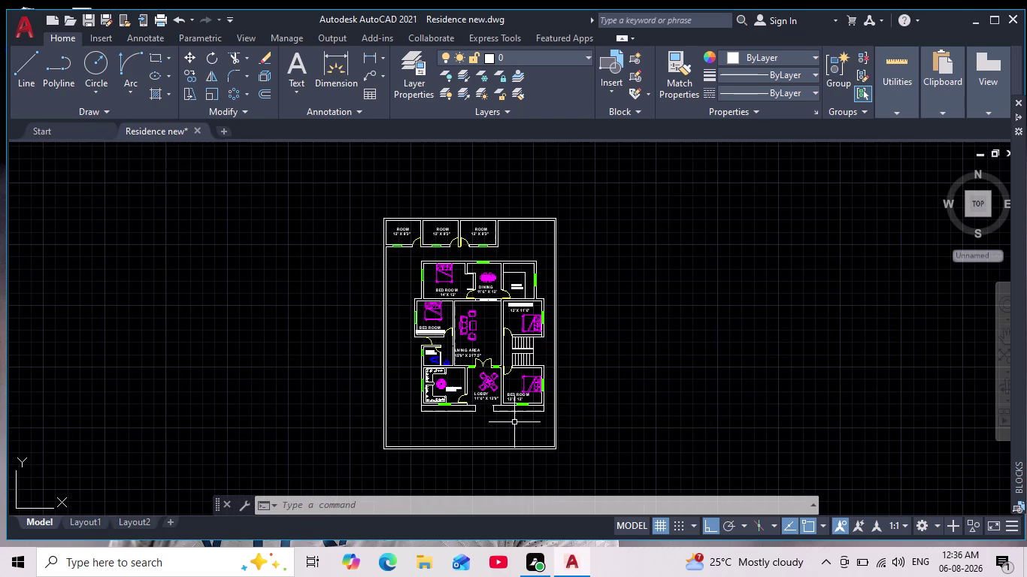
scroll(up, 3)
middle_drag(515, 423, 525, 380)
scroll(down, 3)
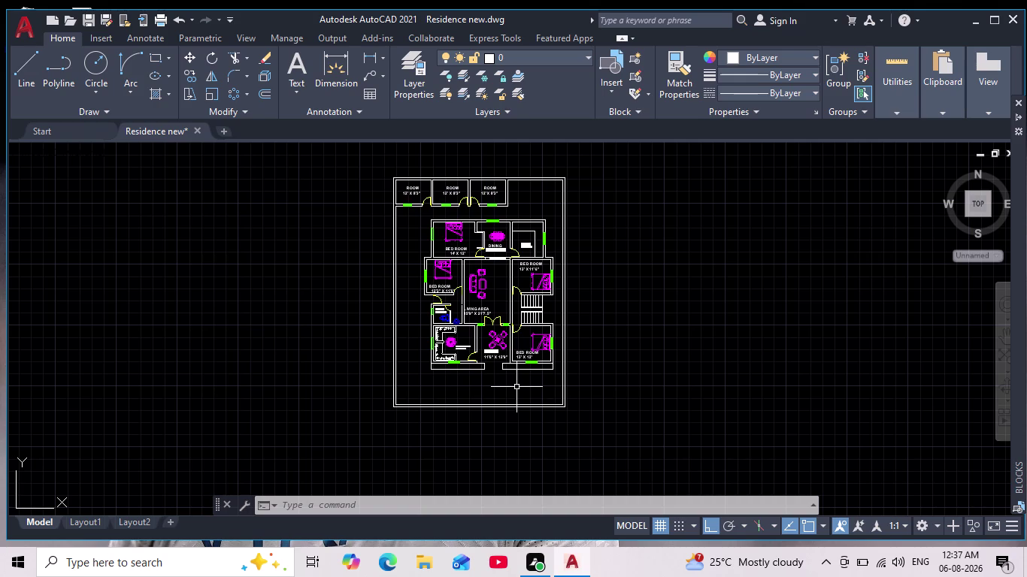
scroll(down, 3)
scroll(up, 3)
scroll(up, 3)
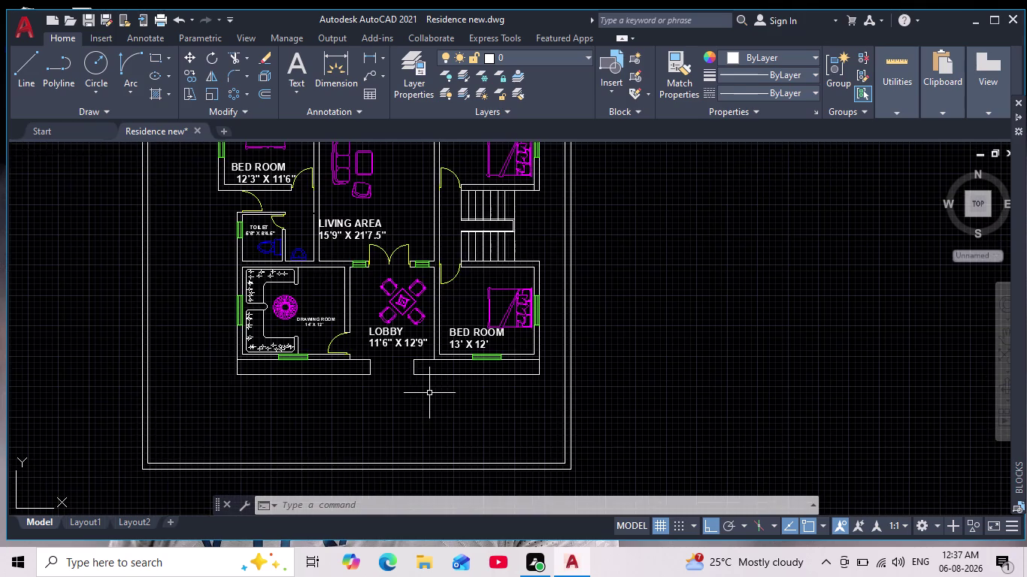
middle_drag(435, 400, 485, 386)
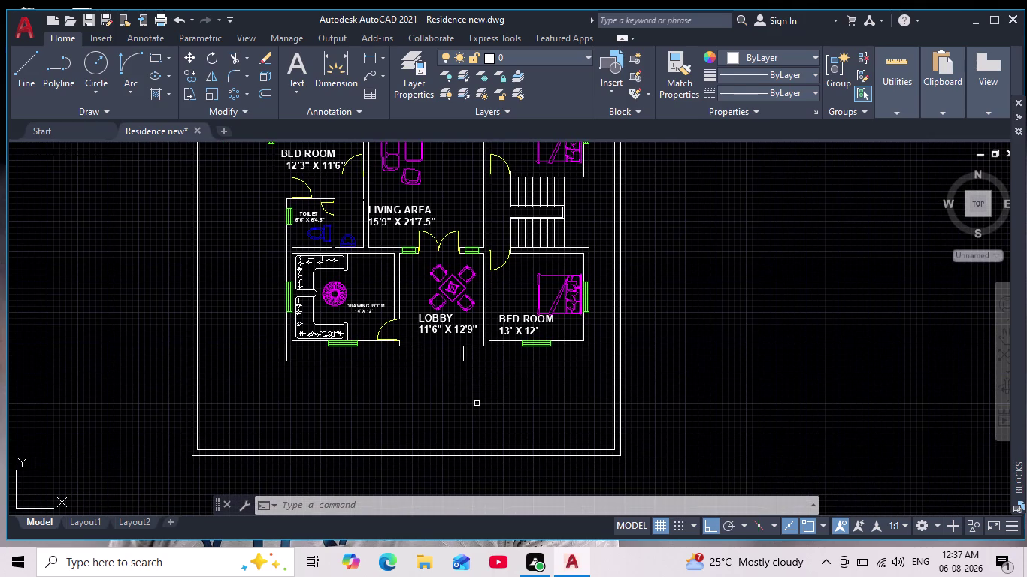
scroll(down, 3)
scroll(up, 3)
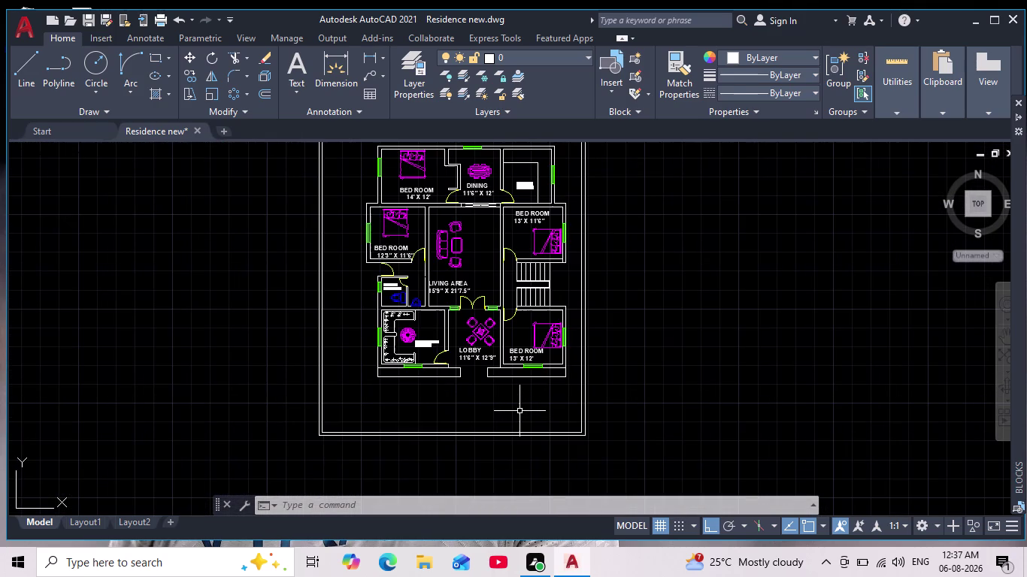
scroll(down, 3)
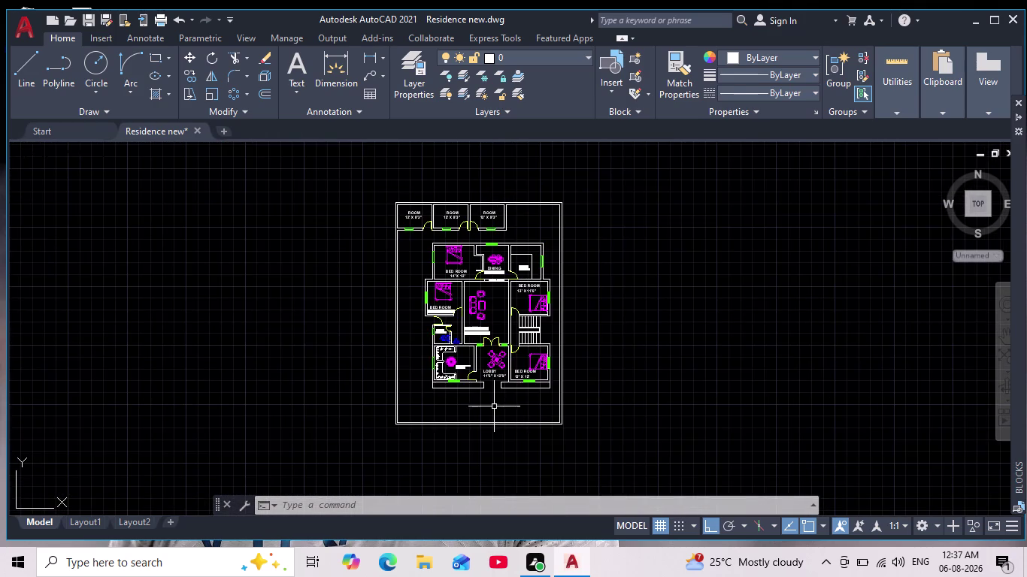
middle_drag(493, 413, 478, 452)
scroll(up, 3)
middle_drag(479, 459, 495, 389)
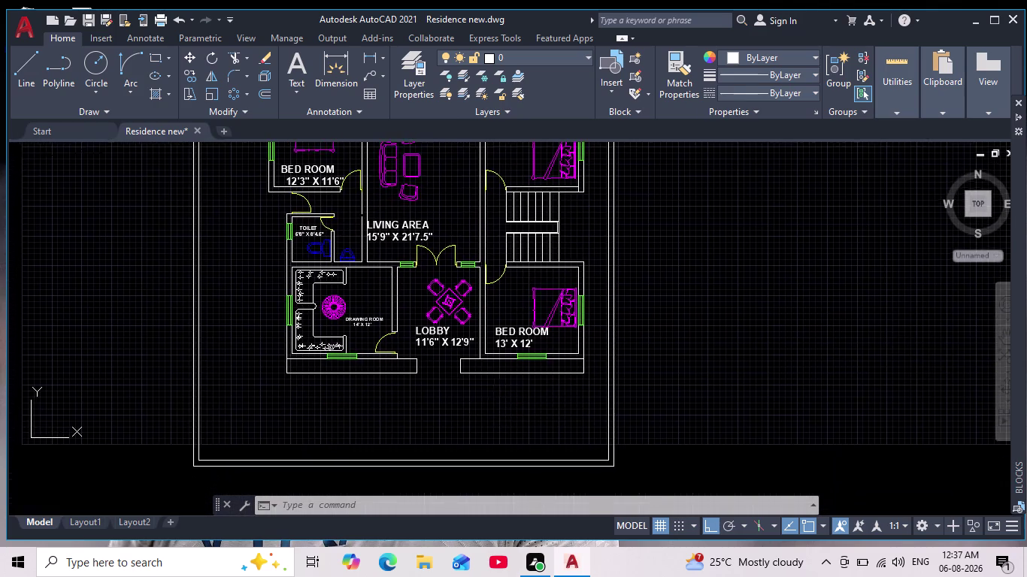
middle_drag(495, 388, 494, 387)
scroll(down, 3)
Try moving the LIVING AREA label to the right, then cancel the move.
scroll(up, 3)
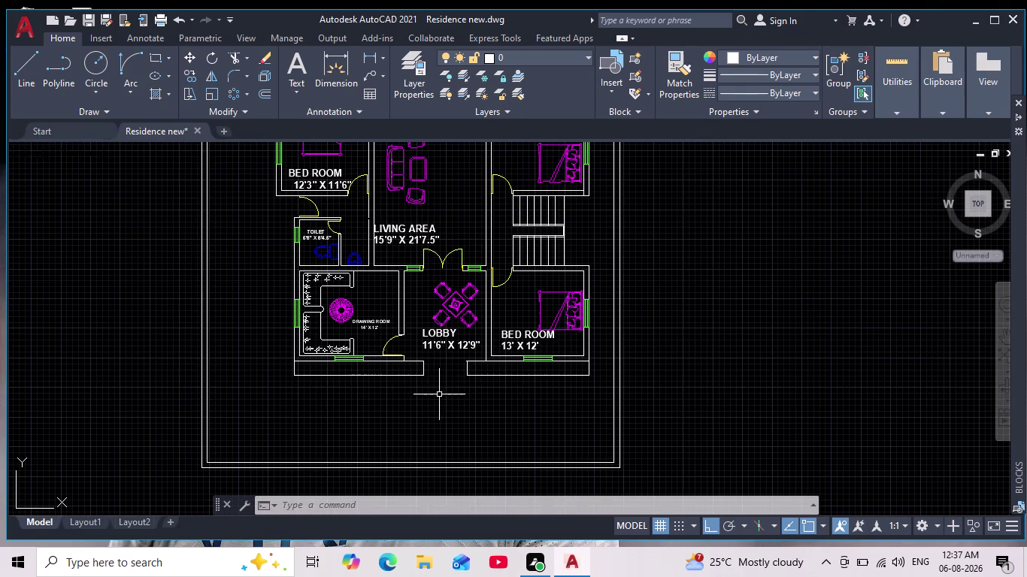
click(414, 232)
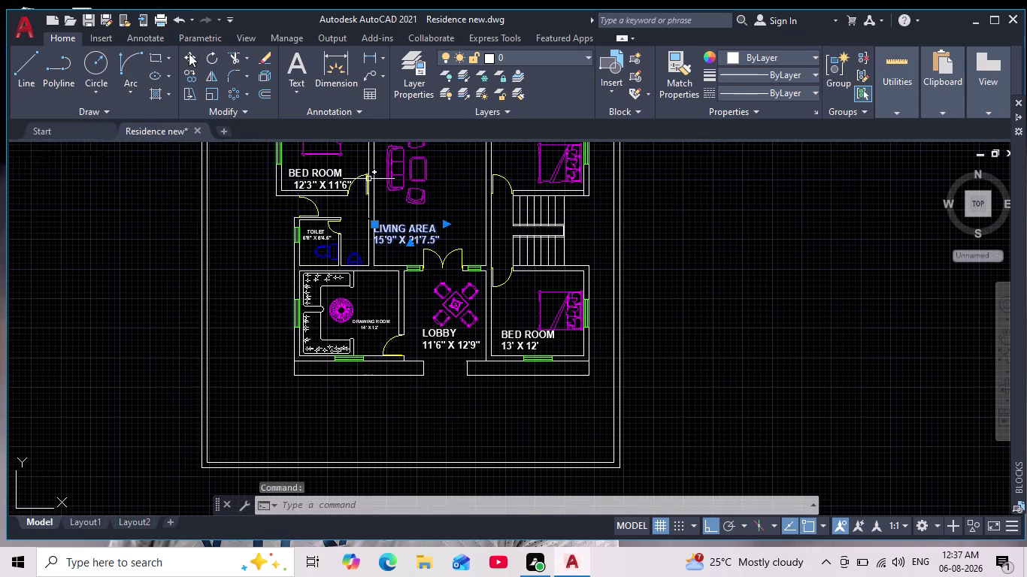
click(187, 59)
click(398, 227)
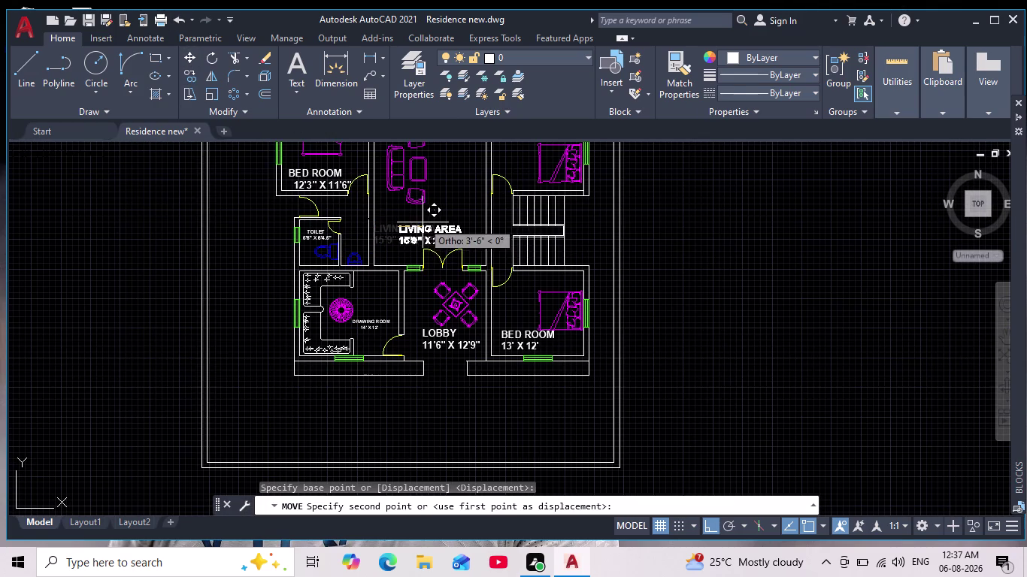
click(422, 220)
scroll(down, 3)
scroll(up, 3)
middle_drag(460, 381, 453, 452)
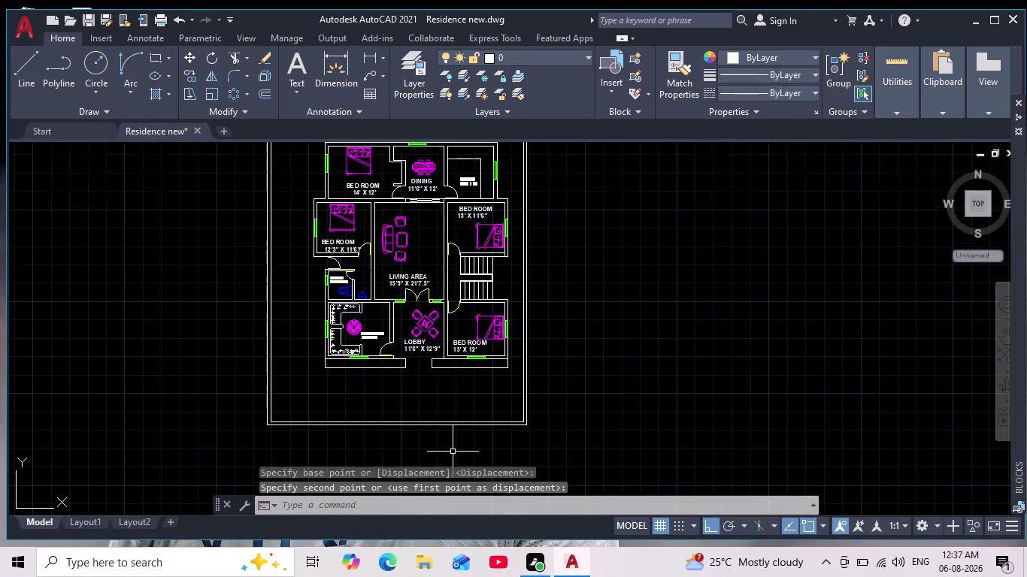
middle_drag(446, 386, 465, 330)
scroll(down, 3)
scroll(up, 3)
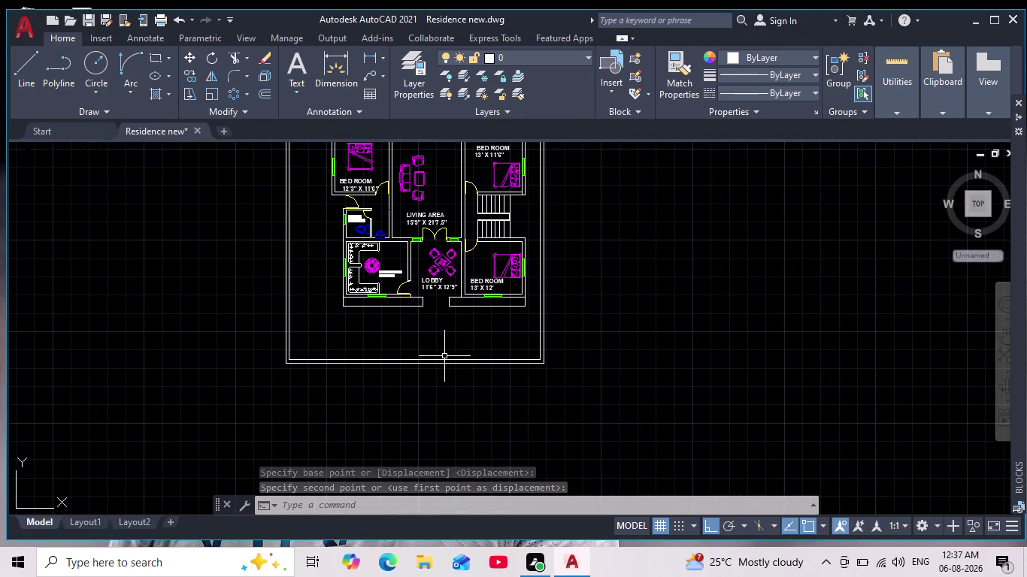
middle_drag(439, 347, 412, 386)
key(Escape)
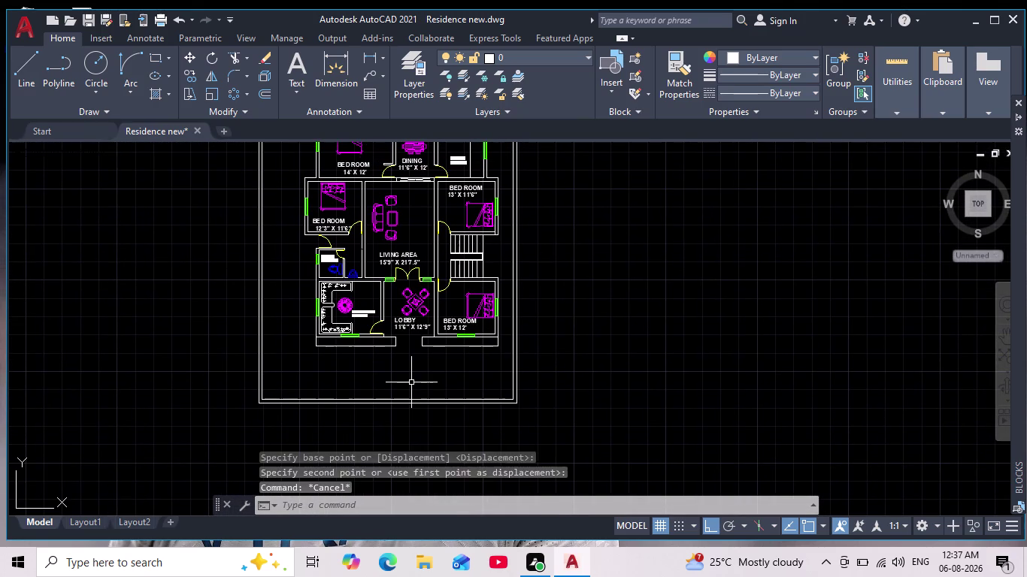
key(Escape)
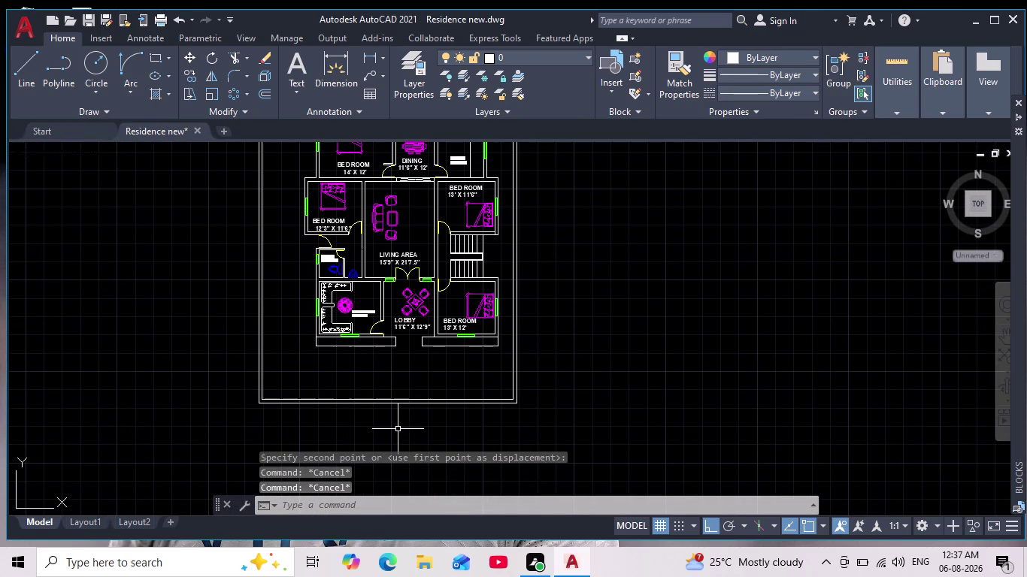
click(39, 59)
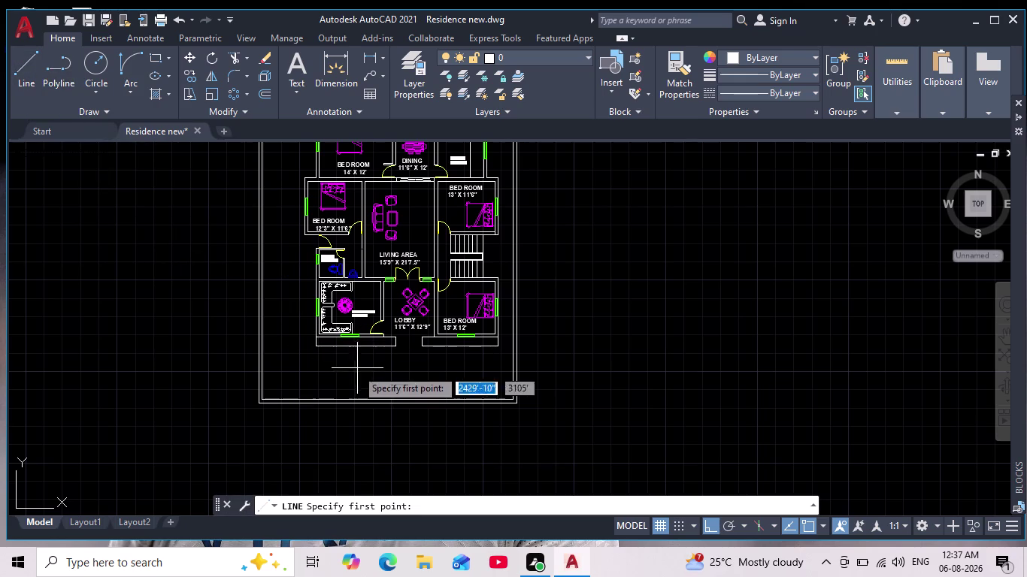
Draw a 3' vertical line down from the lobby wall corner, replacing a 1' attempt.
scroll(up, 3)
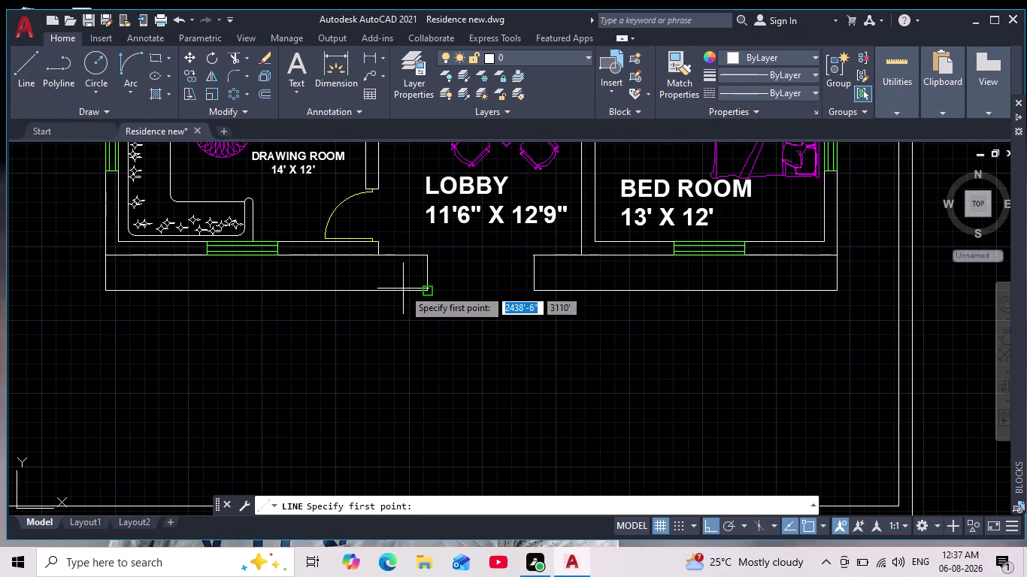
click(376, 296)
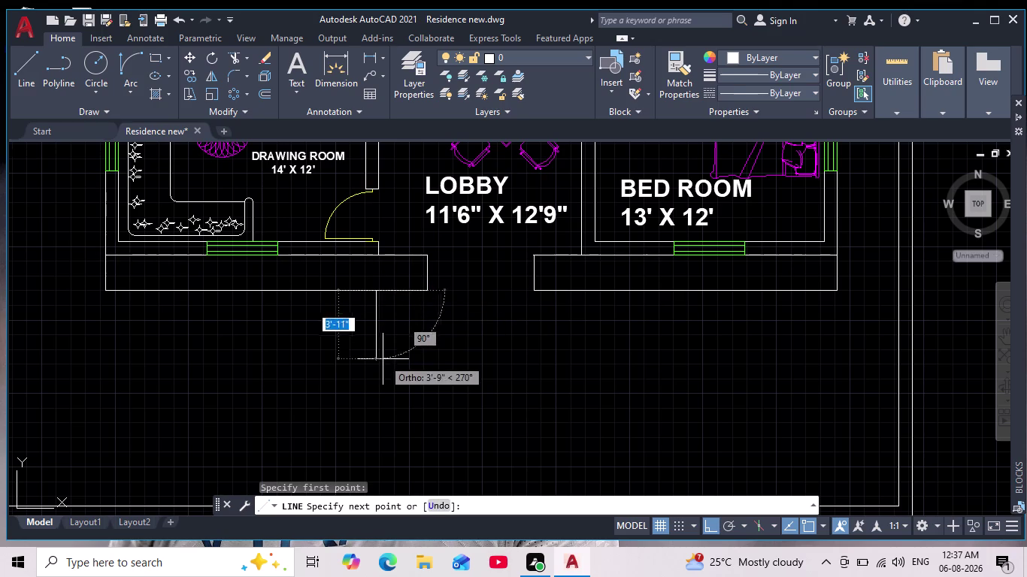
text(1')
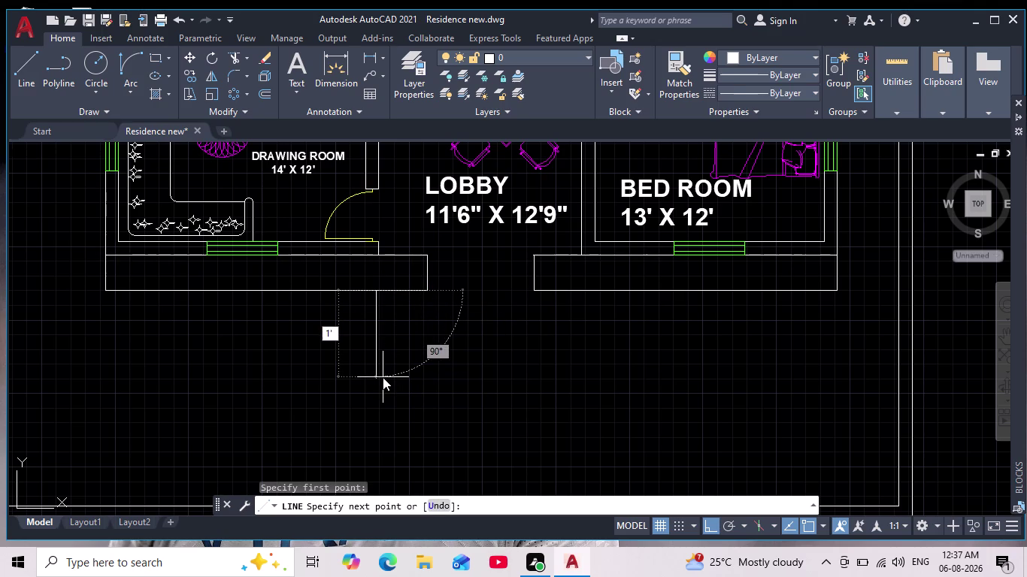
key(Return)
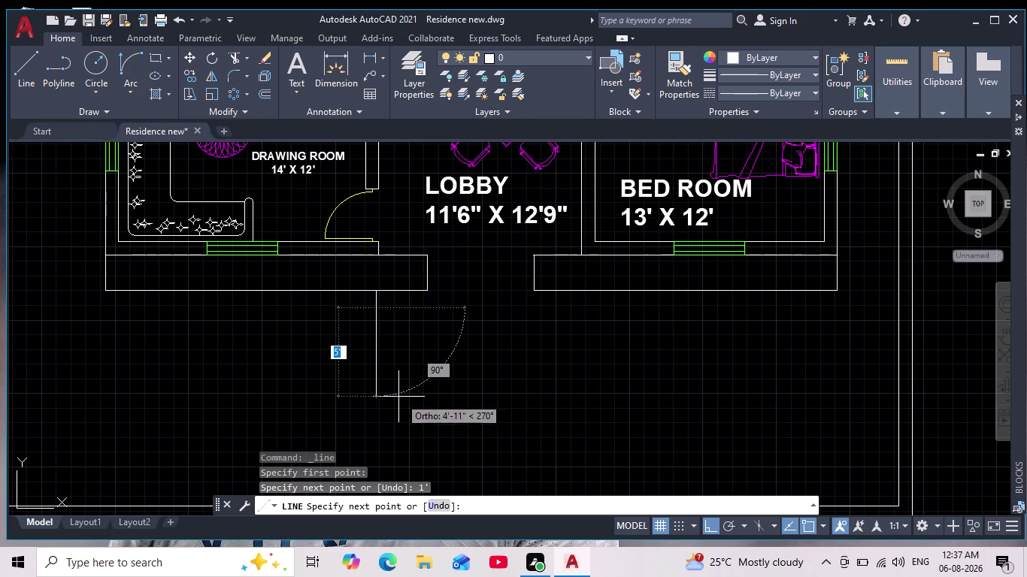
key(ctrl+z)
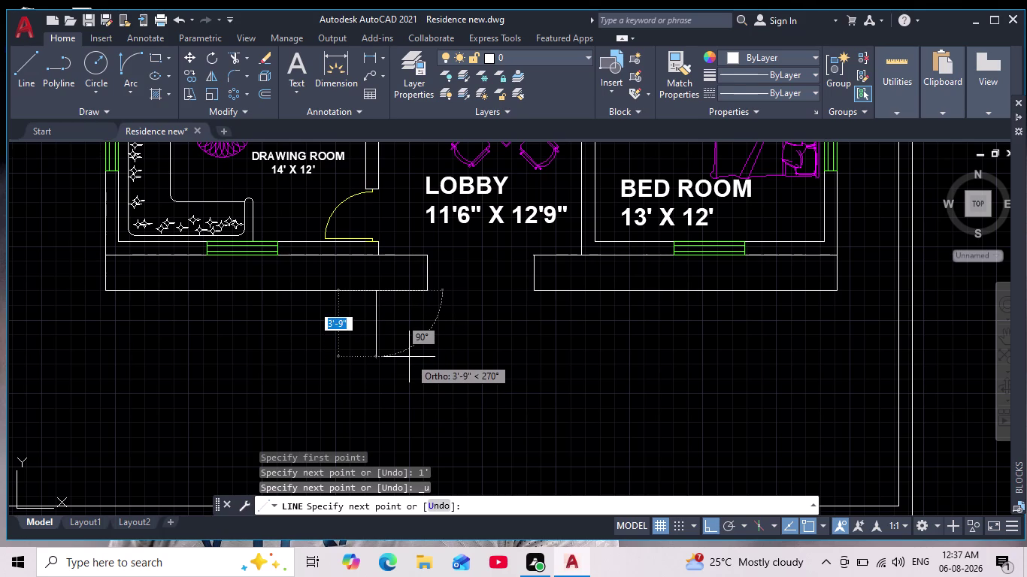
text(3')
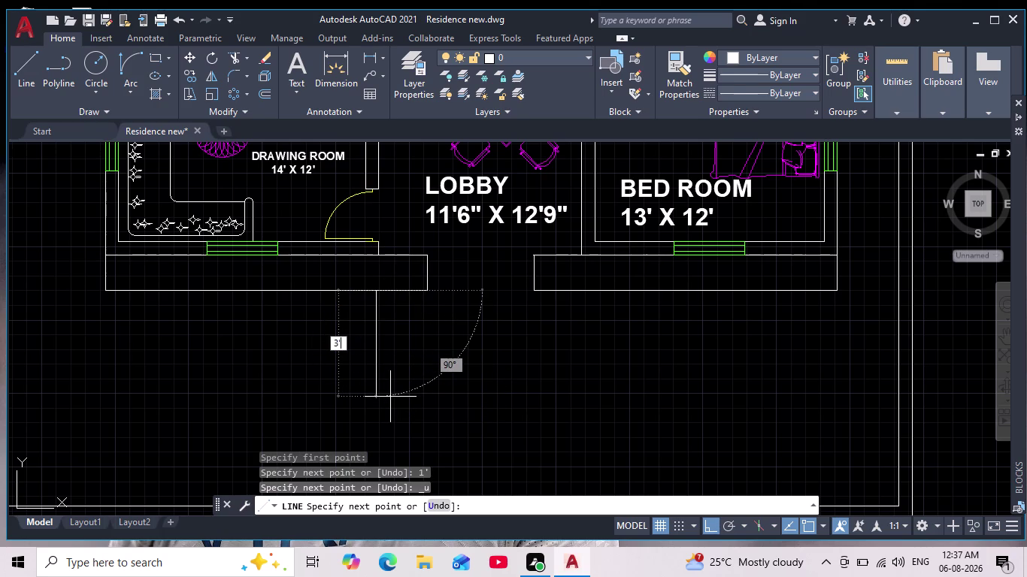
key(Return)
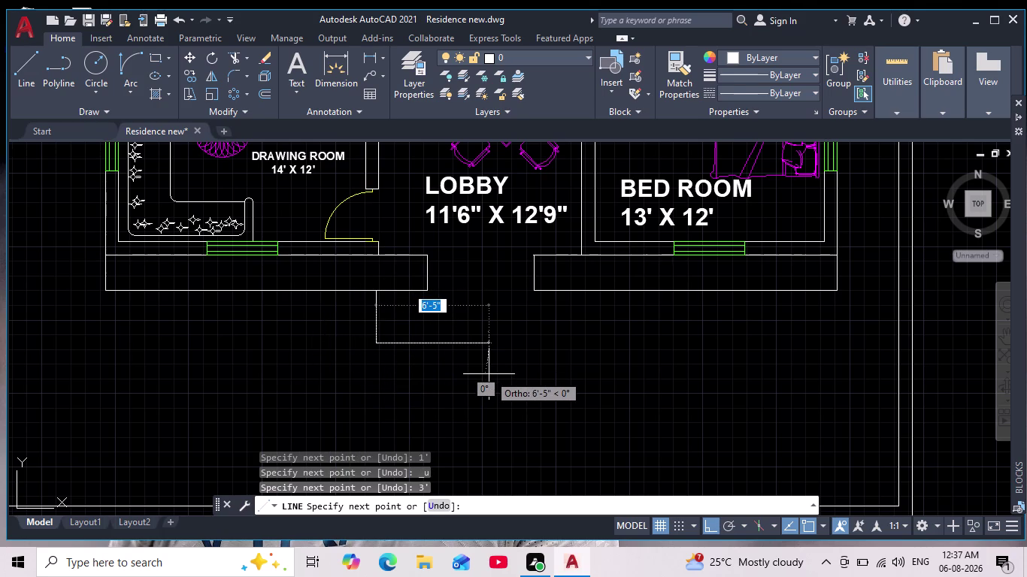
key(Escape)
Copy the vertical line to the left as a trial, then undo the copy.
scroll(up, 3)
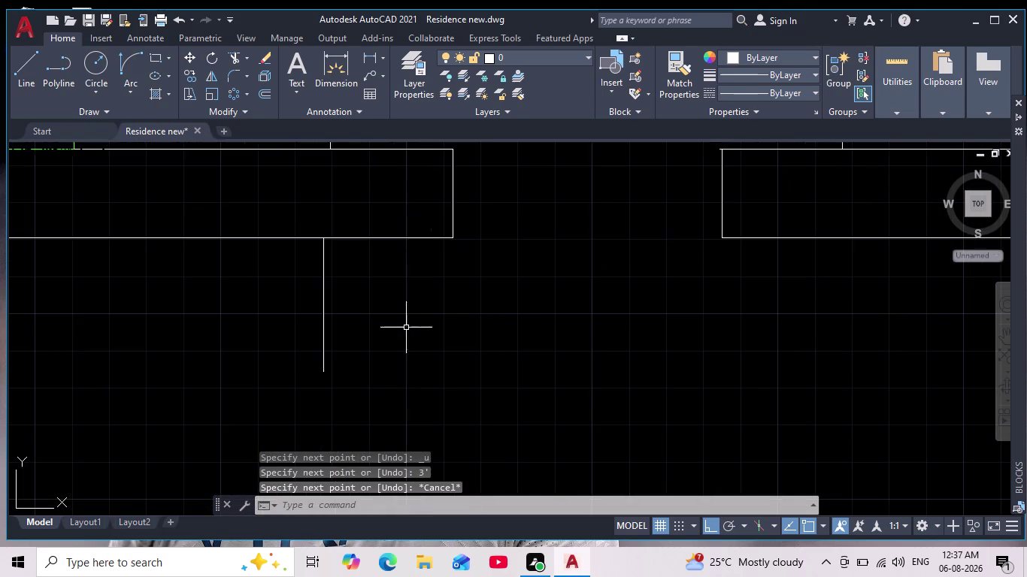
drag(399, 322, 318, 319)
click(260, 346)
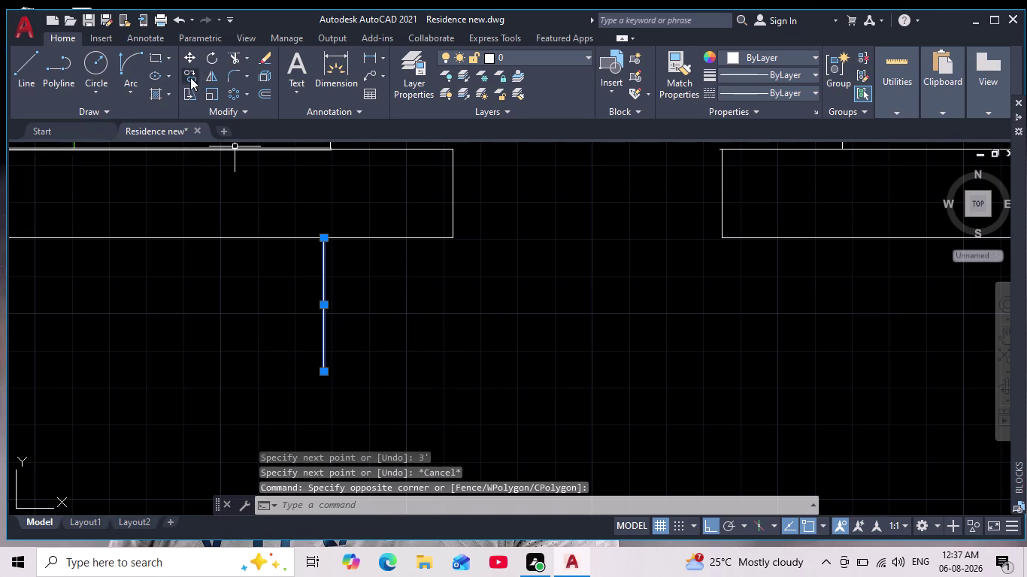
click(190, 77)
middle_drag(304, 337, 313, 338)
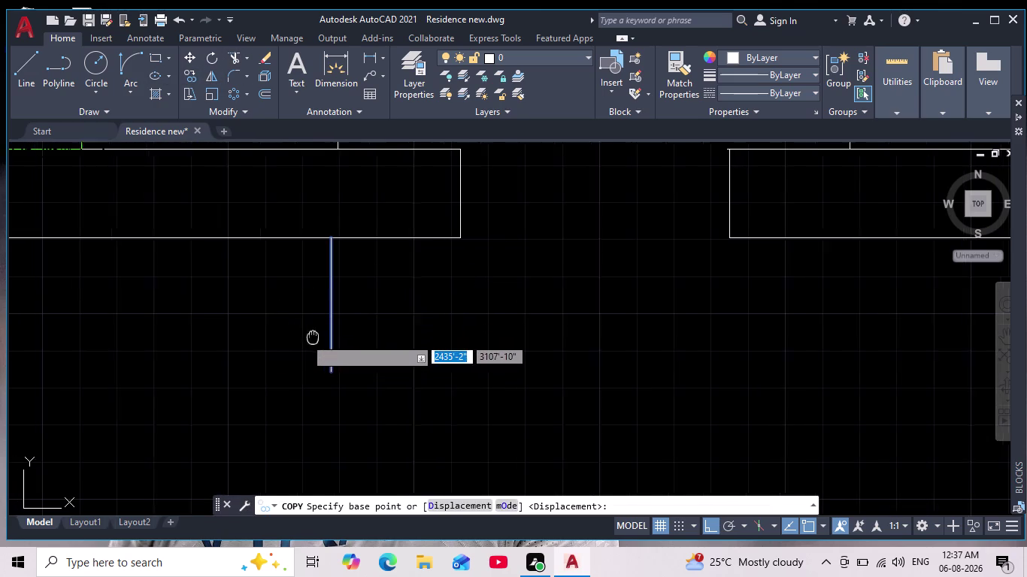
middle_drag(313, 338, 368, 343)
scroll(down, 3)
click(383, 365)
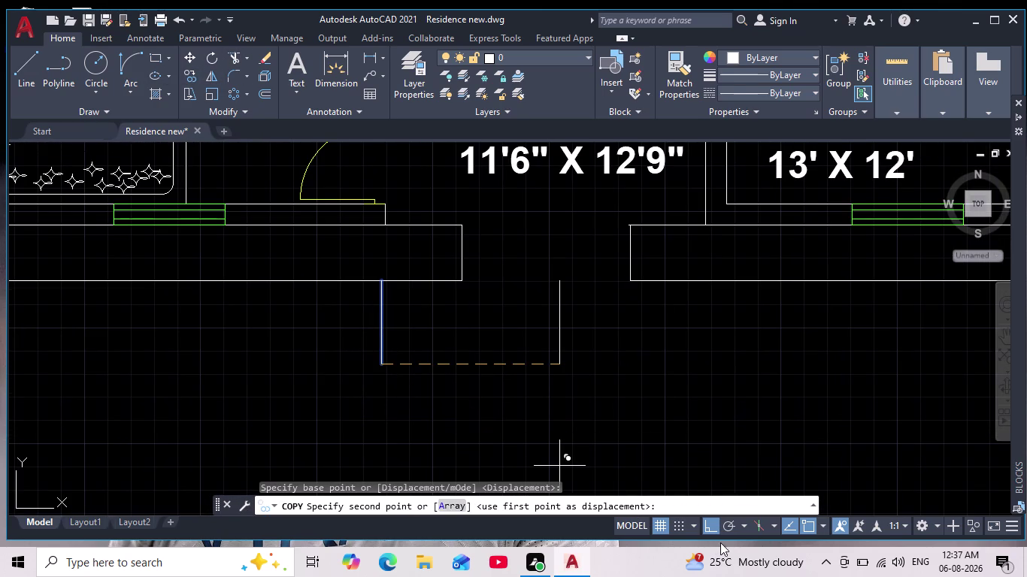
click(327, 369)
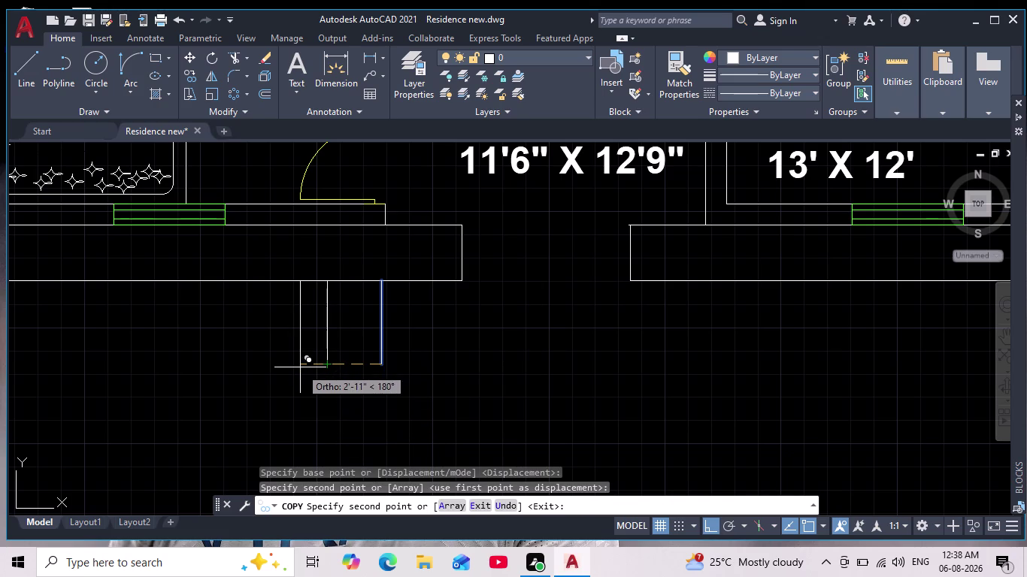
key(ctrl+z)
key(Escape)
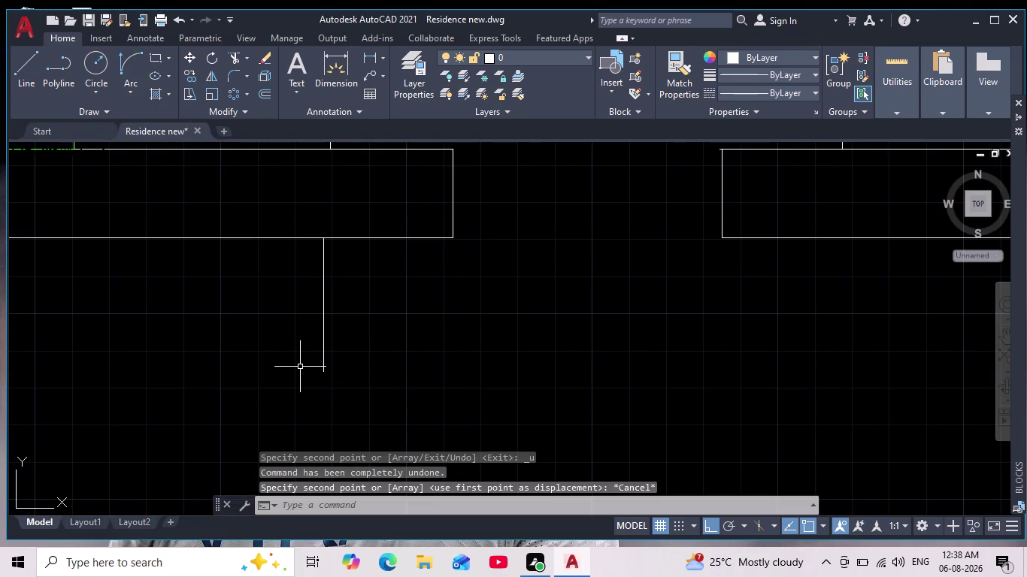
click(407, 297)
key(Escape)
key(Escape)
key(o)
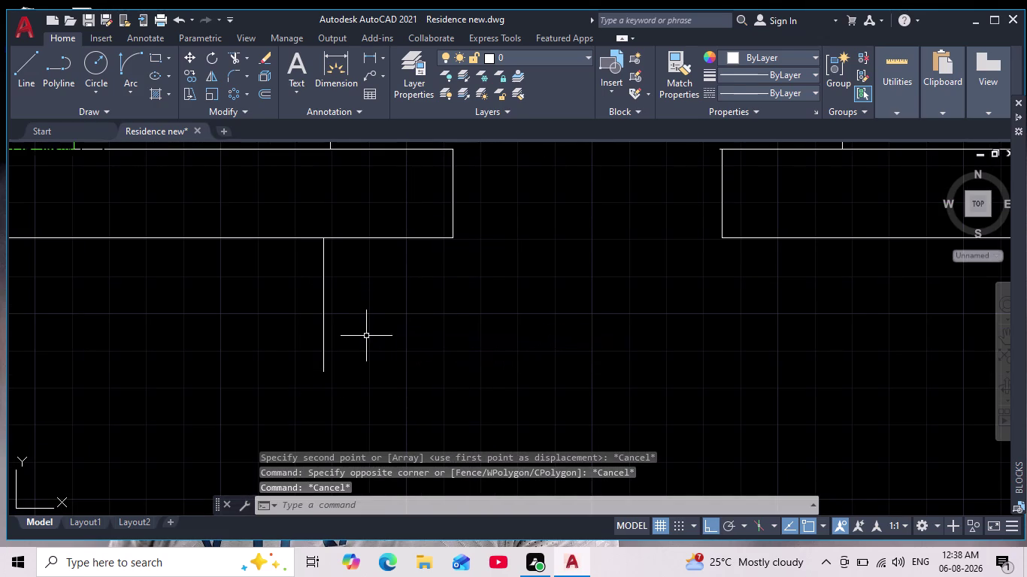
key(Return)
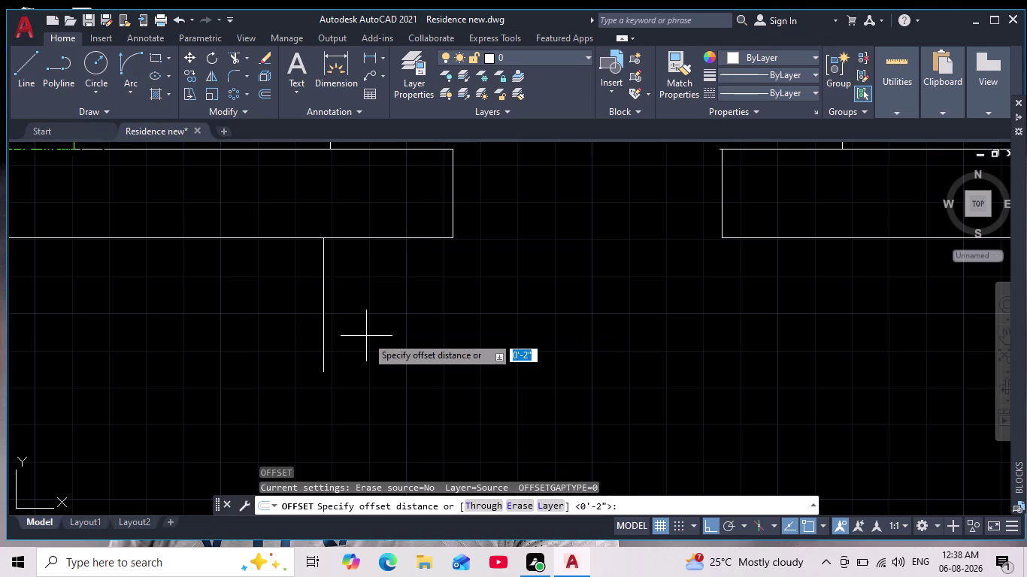
Offset the vertical line repeatedly leftward at 1' spacing to build the step lines.
key(1)
key(apostrophe)
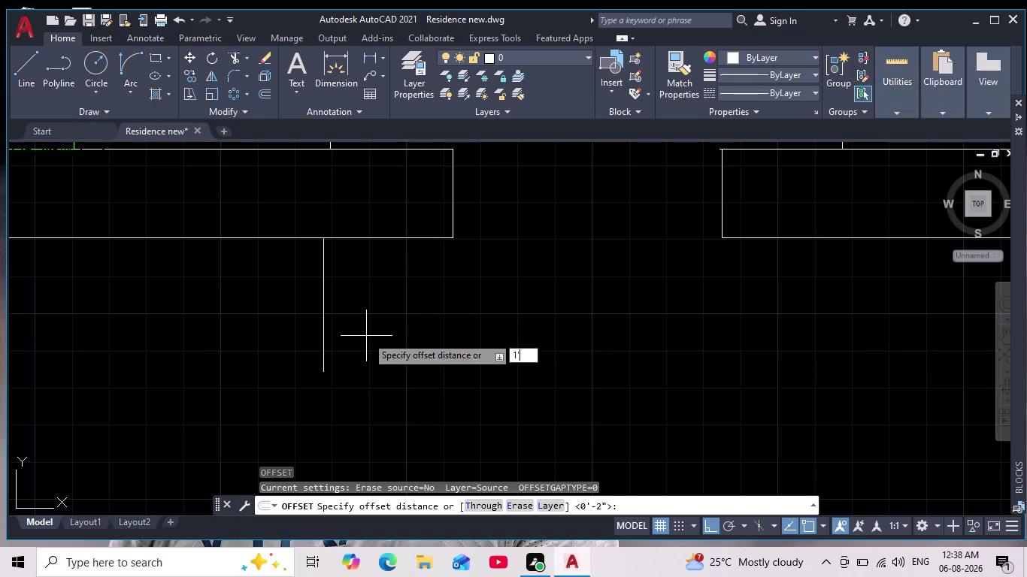
key(Return)
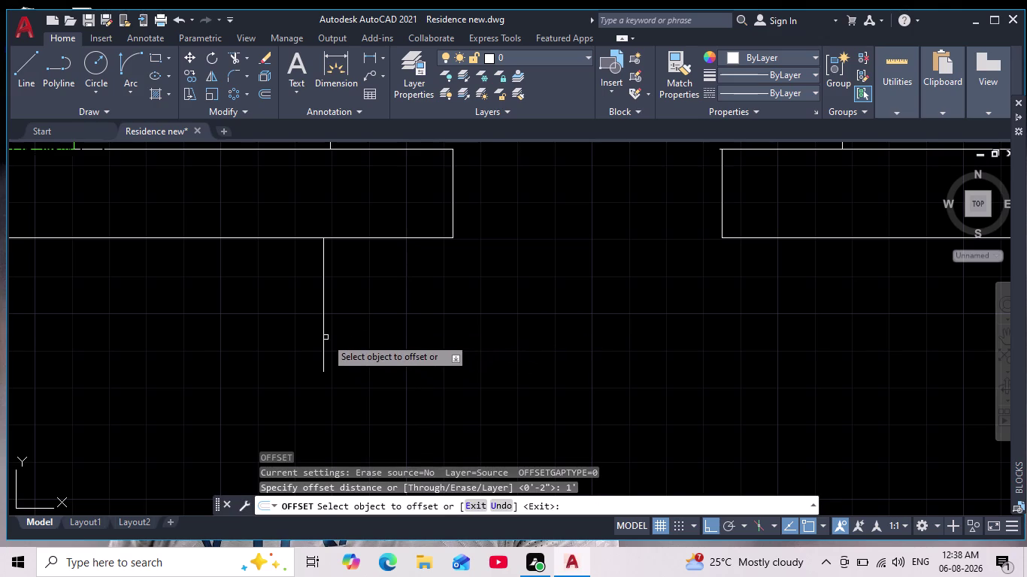
click(324, 335)
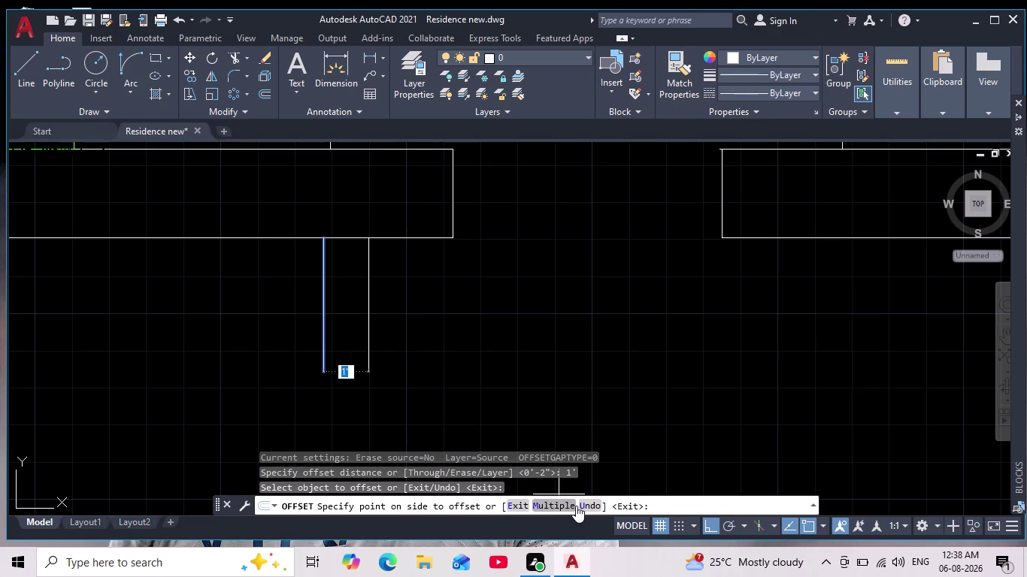
drag(559, 502, 553, 498)
click(272, 365)
click(213, 355)
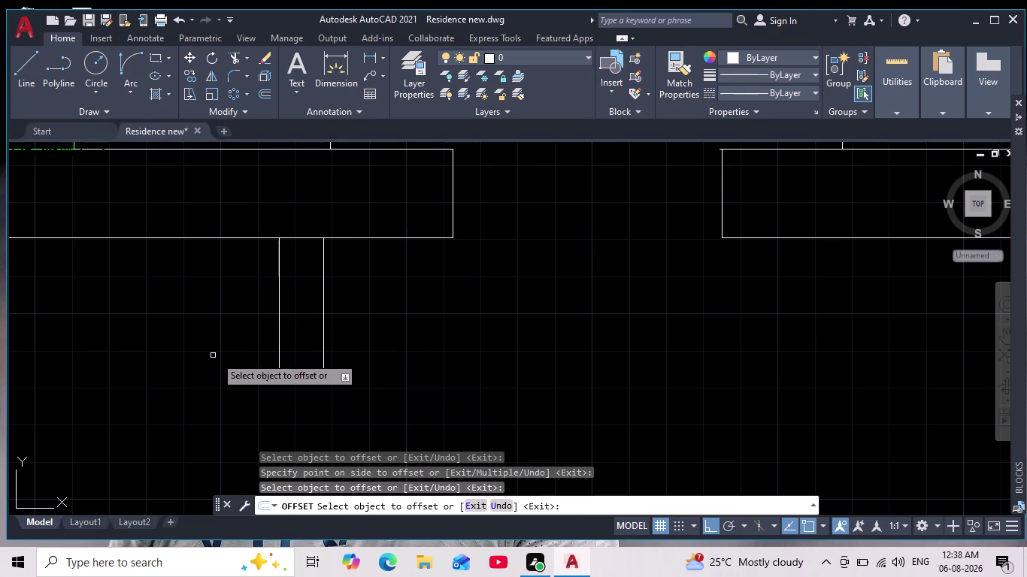
click(279, 356)
click(228, 353)
click(231, 342)
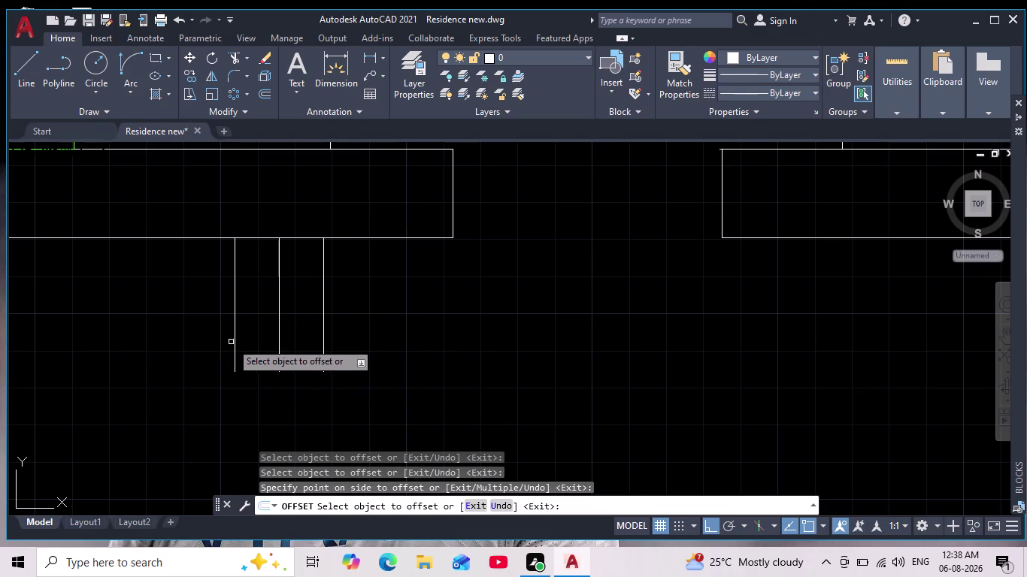
click(235, 345)
click(201, 346)
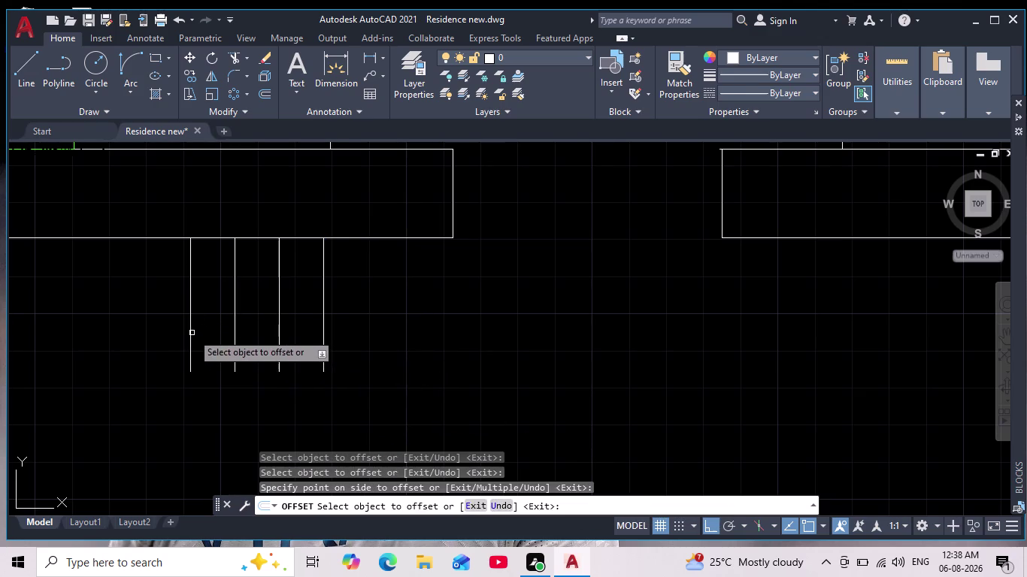
click(189, 328)
click(154, 330)
Cancel a trial line across the entrance gap and select the five step lines.
scroll(down, 3)
middle_drag(163, 385, 225, 373)
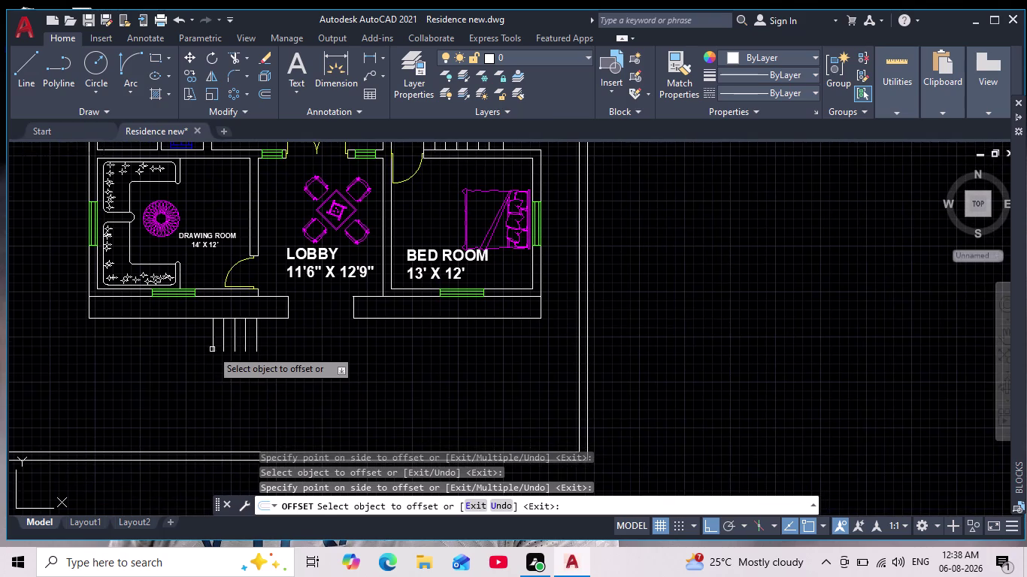
scroll(up, 3)
middle_drag(227, 349, 257, 336)
scroll(down, 3)
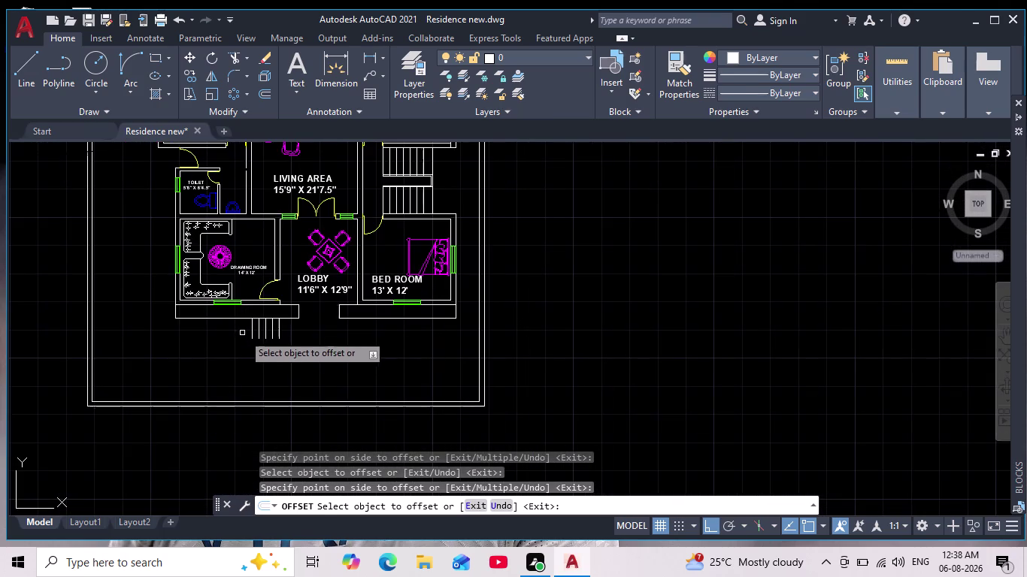
middle_drag(256, 340, 273, 341)
scroll(up, 3)
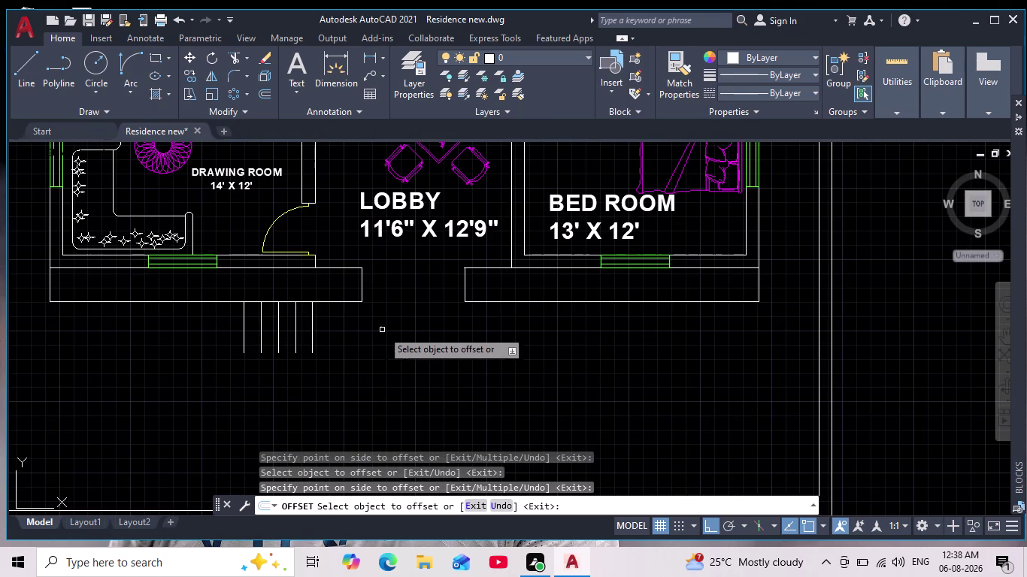
click(29, 76)
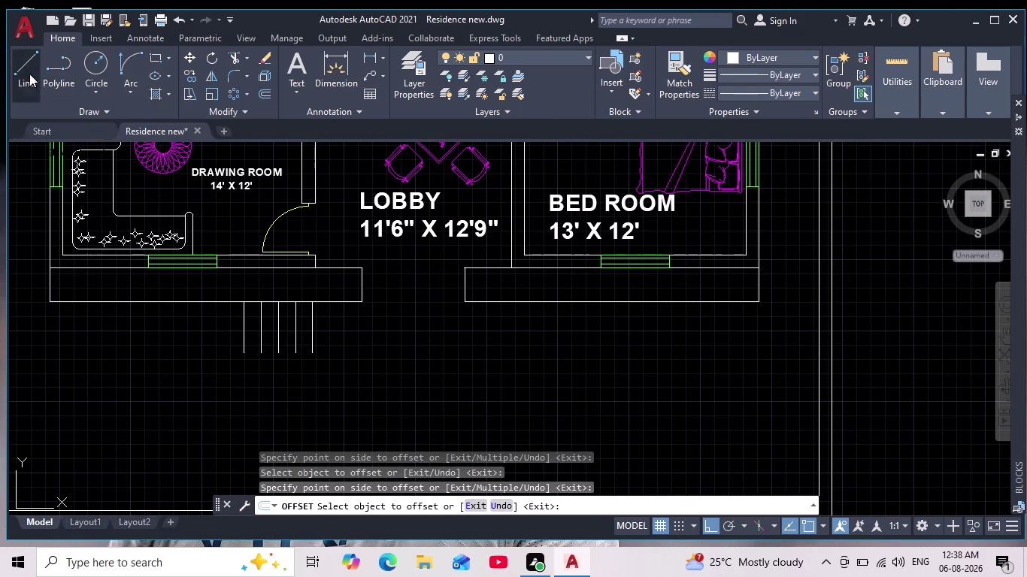
click(365, 302)
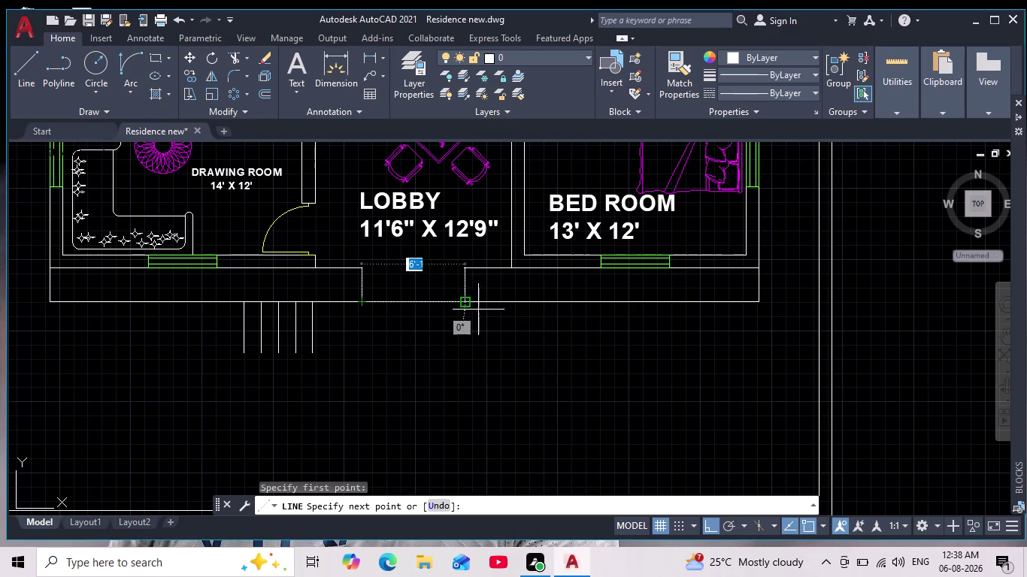
click(467, 304)
key(space)
drag(369, 320, 352, 326)
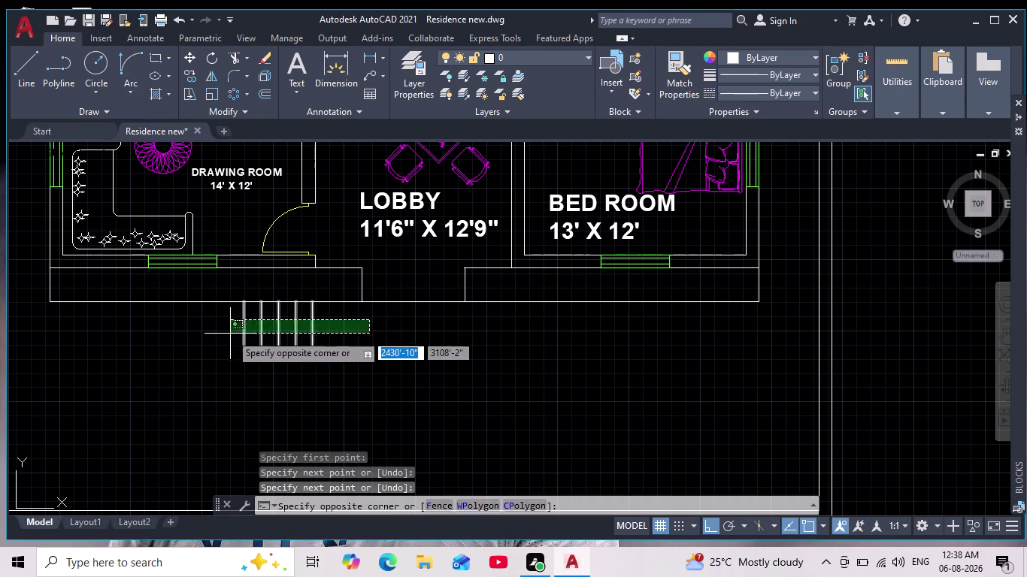
click(229, 337)
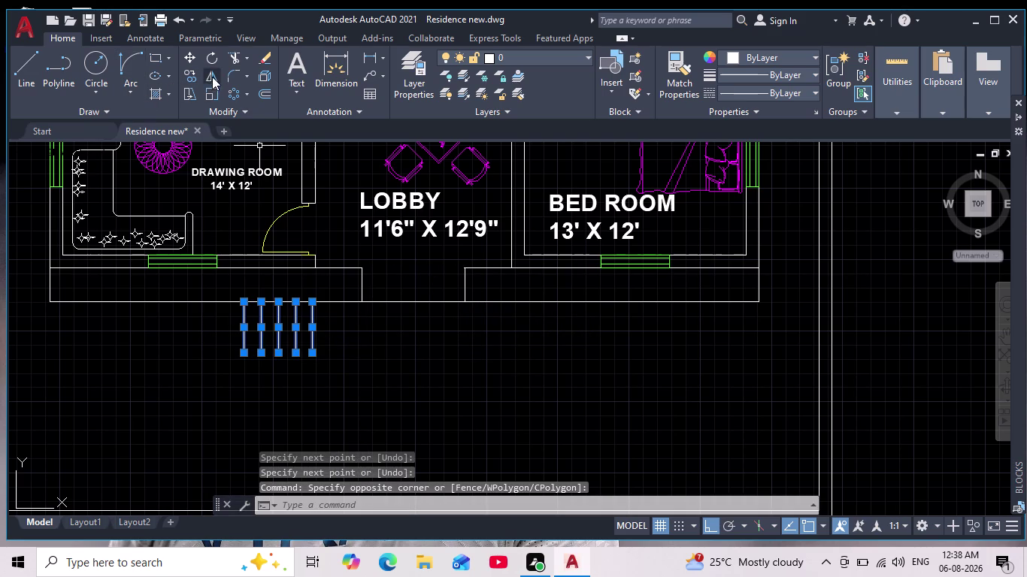
Mirror the five step lines about a vertical axis at the entrance centre, keeping the originals.
click(212, 77)
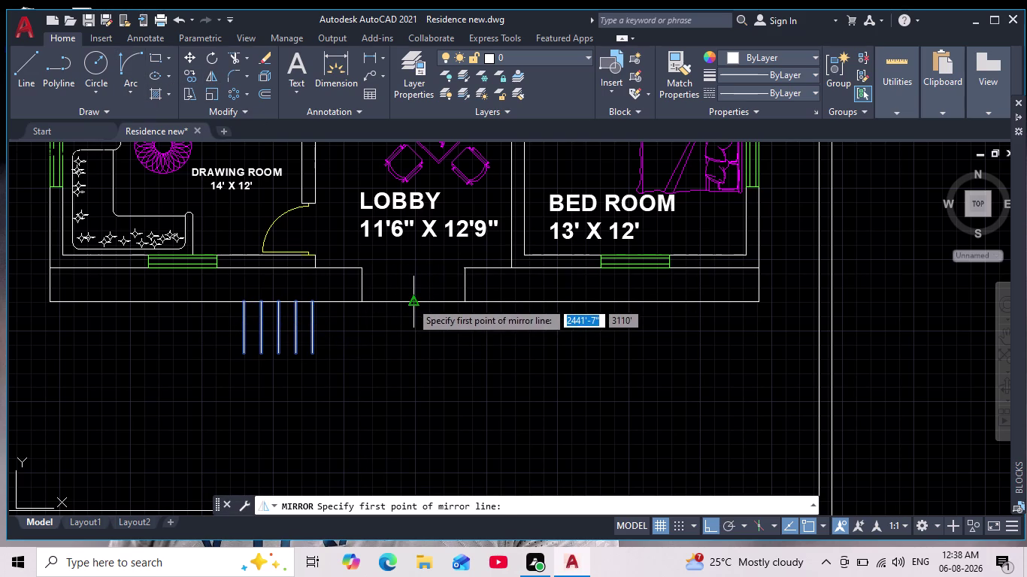
click(410, 301)
click(434, 404)
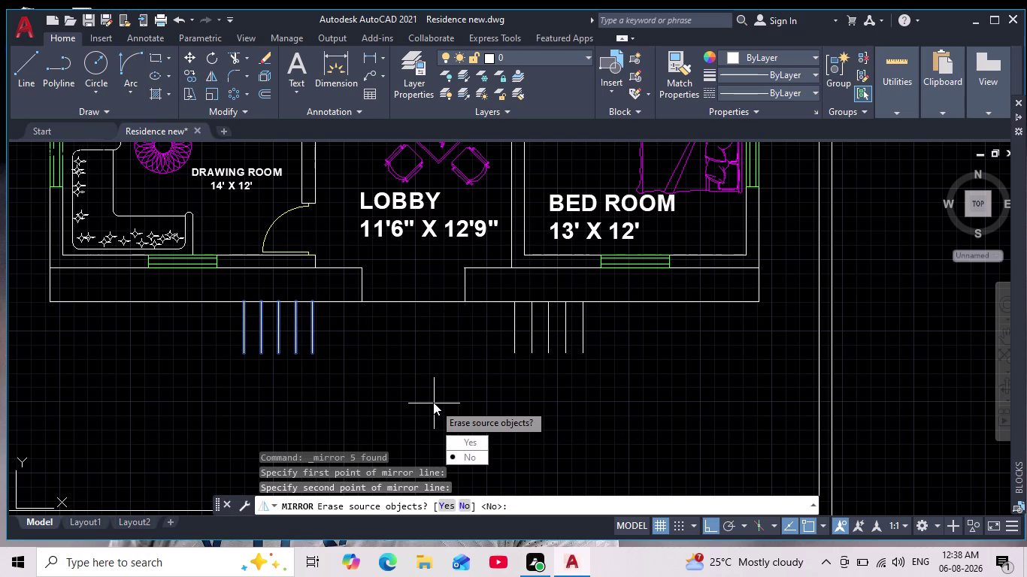
key(Return)
key(Escape)
key(Escape)
key(Escape)
key(Escape)
key(Escape)
scroll(down, 3)
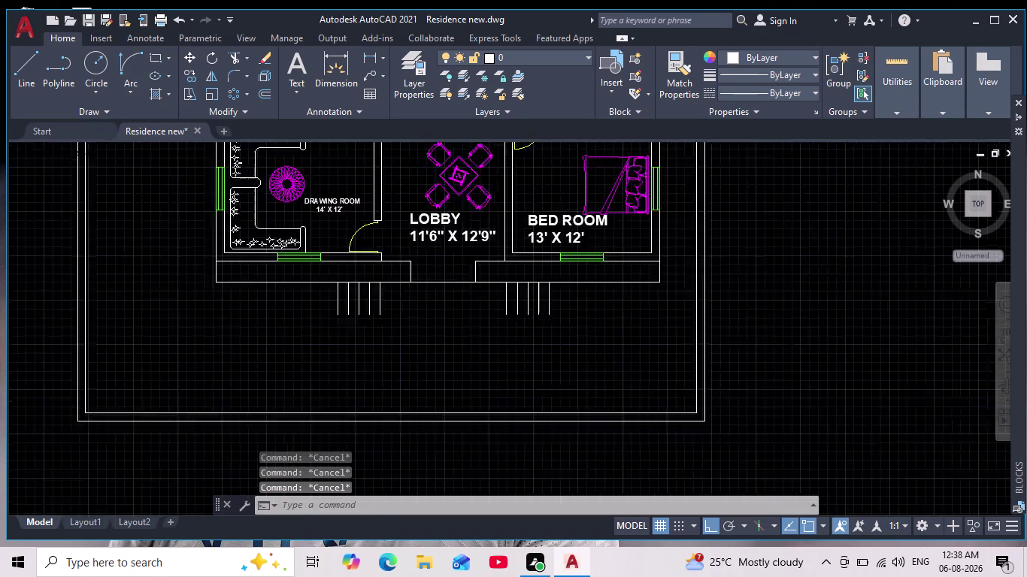
scroll(up, 3)
middle_drag(485, 283, 459, 325)
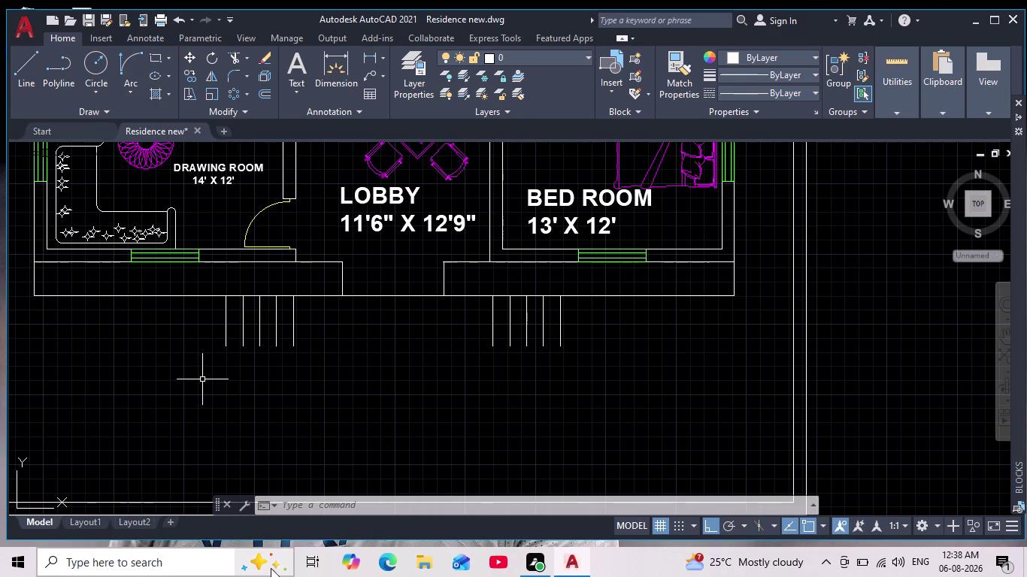
Draw a horizontal line joining the bottoms of both step-line sets.
click(27, 72)
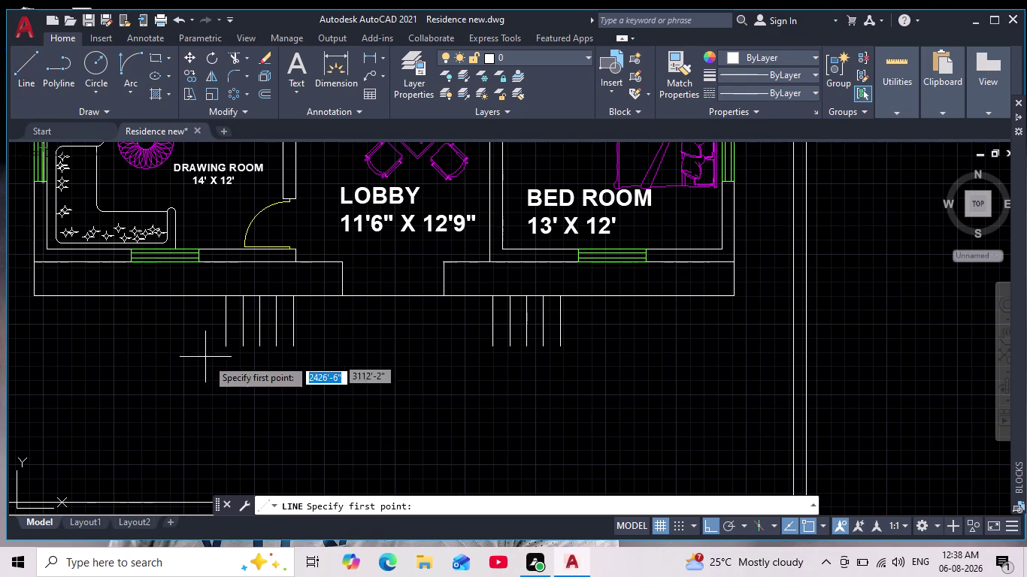
scroll(up, 3)
click(251, 324)
middle_drag(672, 319, 496, 367)
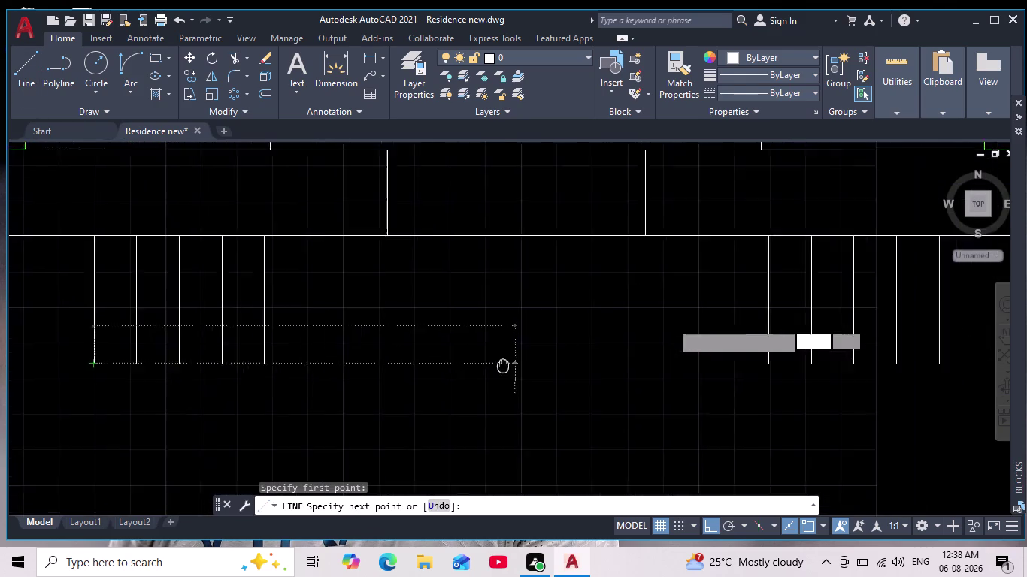
middle_drag(496, 367, 472, 378)
click(897, 377)
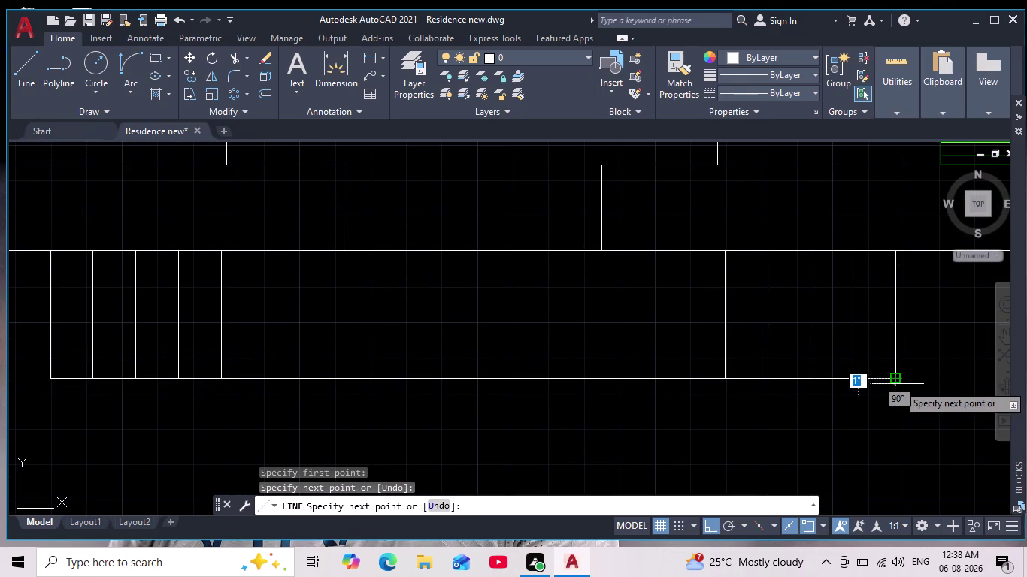
key(Escape)
Delete the short line spanning the lobby entrance.
scroll(down, 3)
middle_drag(889, 403, 672, 414)
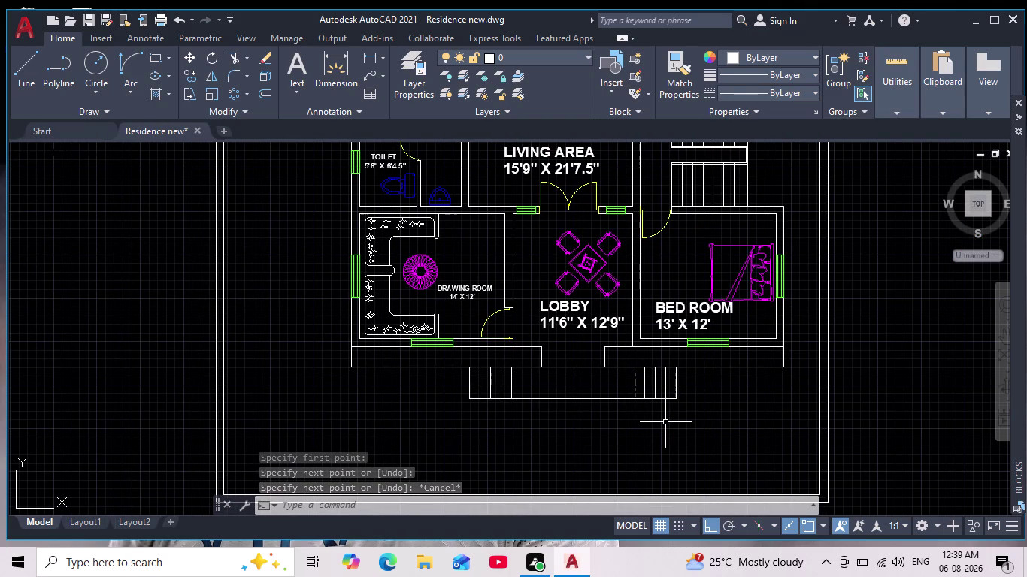
scroll(down, 3)
scroll(up, 3)
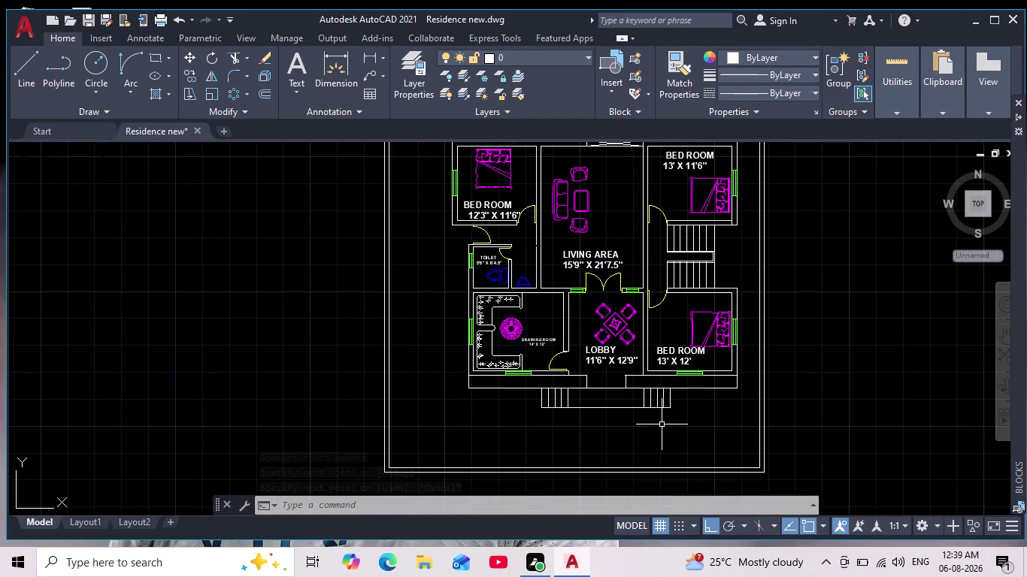
scroll(up, 3)
click(564, 382)
click(563, 377)
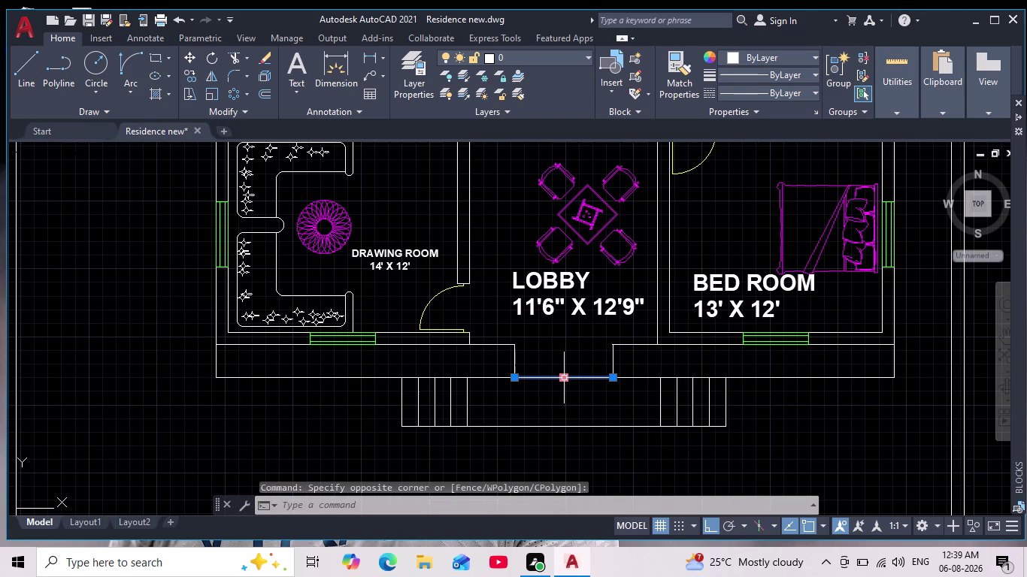
key(Delete)
scroll(down, 3)
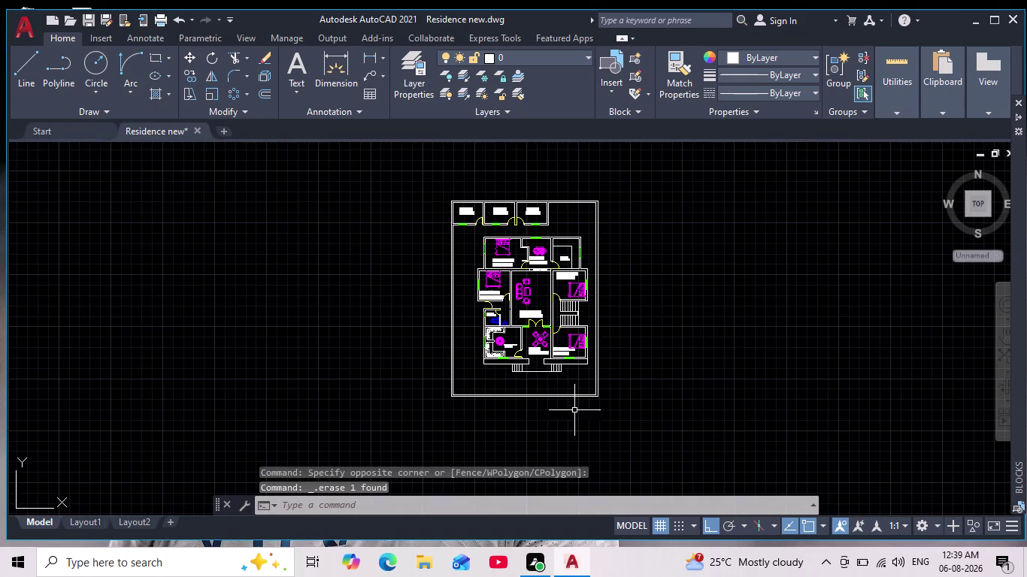
middle_drag(559, 413, 493, 416)
scroll(down, 3)
scroll(up, 3)
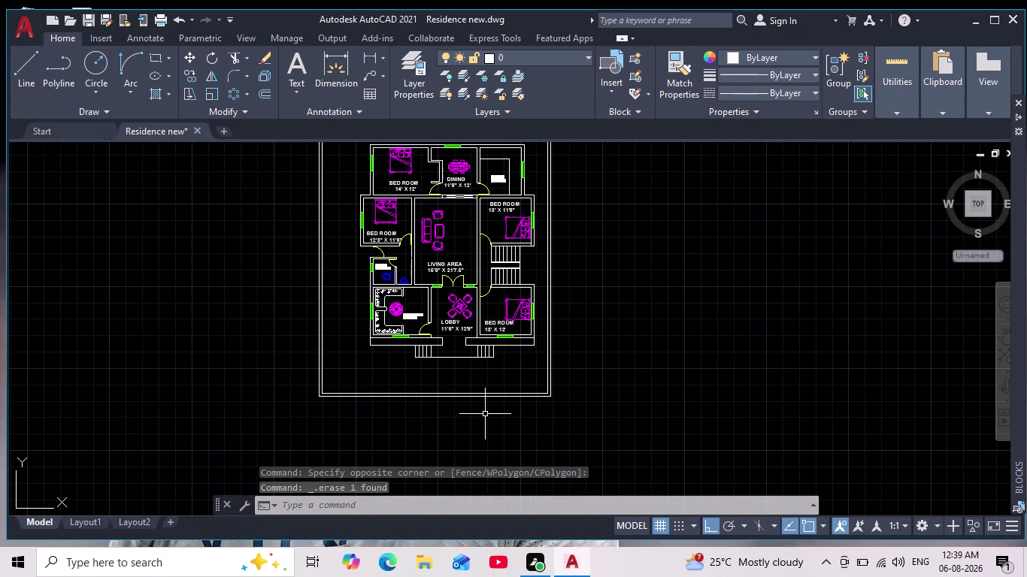
middle_drag(483, 373, 479, 319)
scroll(down, 3)
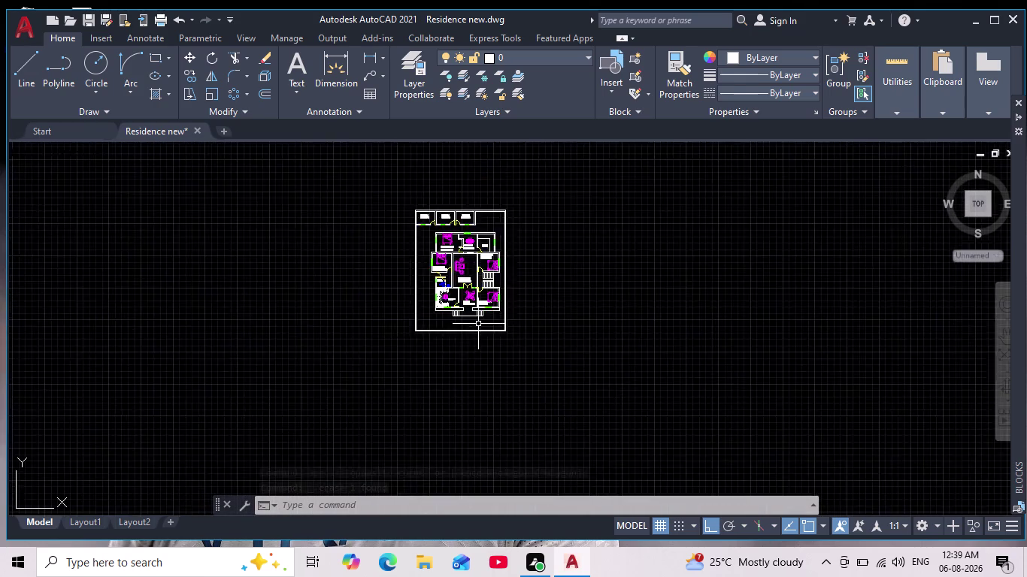
scroll(up, 3)
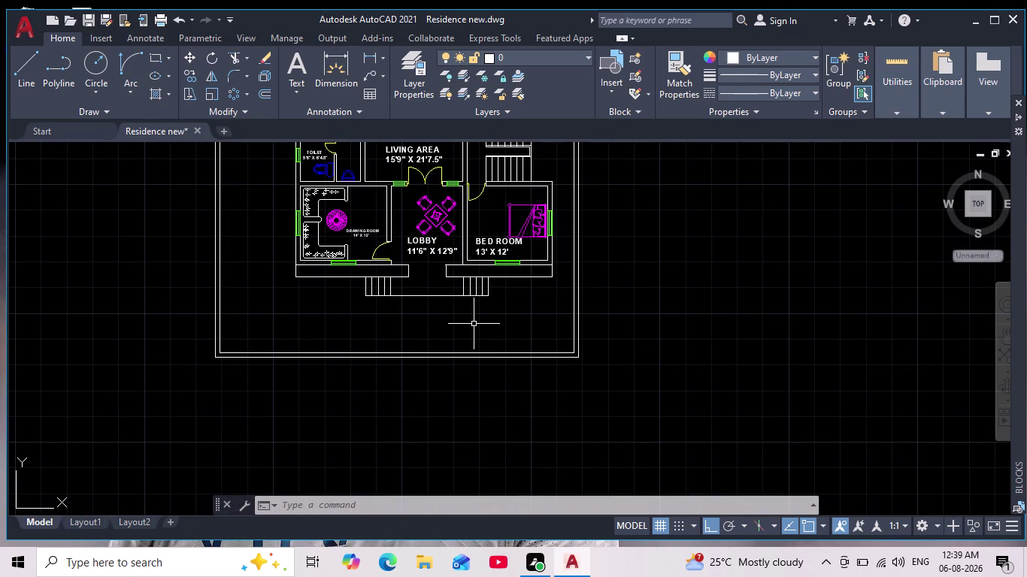
scroll(down, 3)
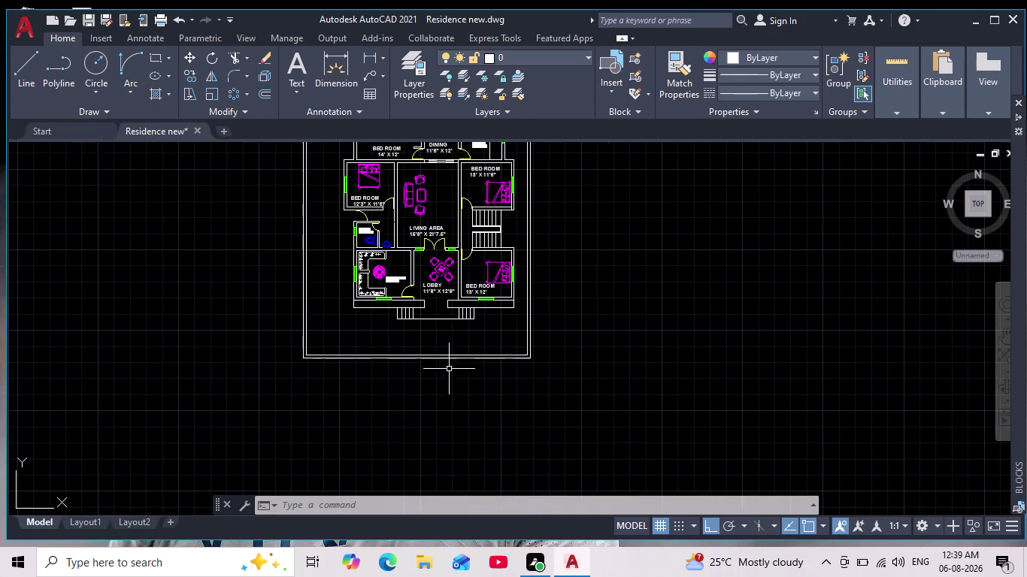
scroll(up, 3)
scroll(down, 3)
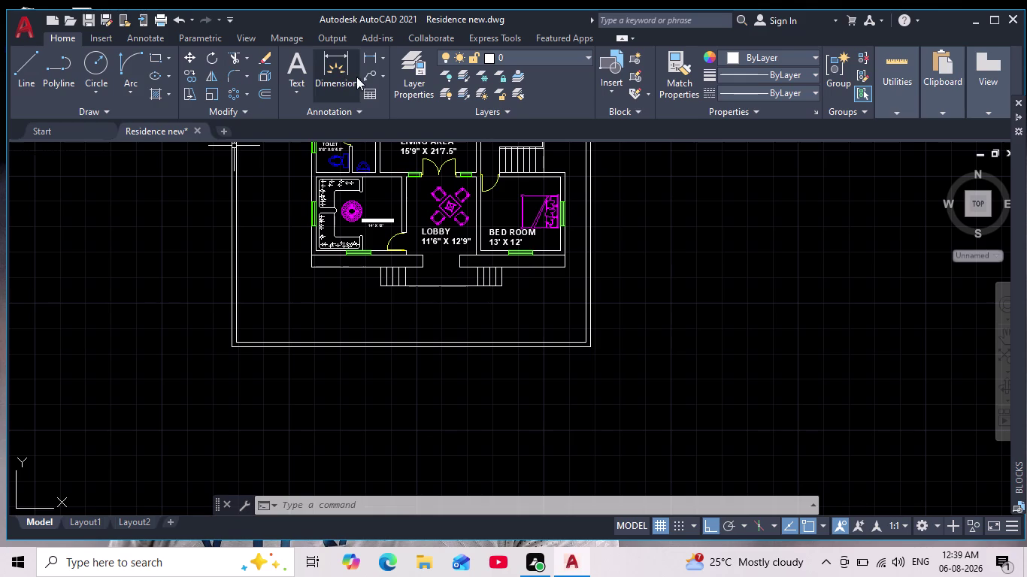
click(372, 60)
scroll(up, 3)
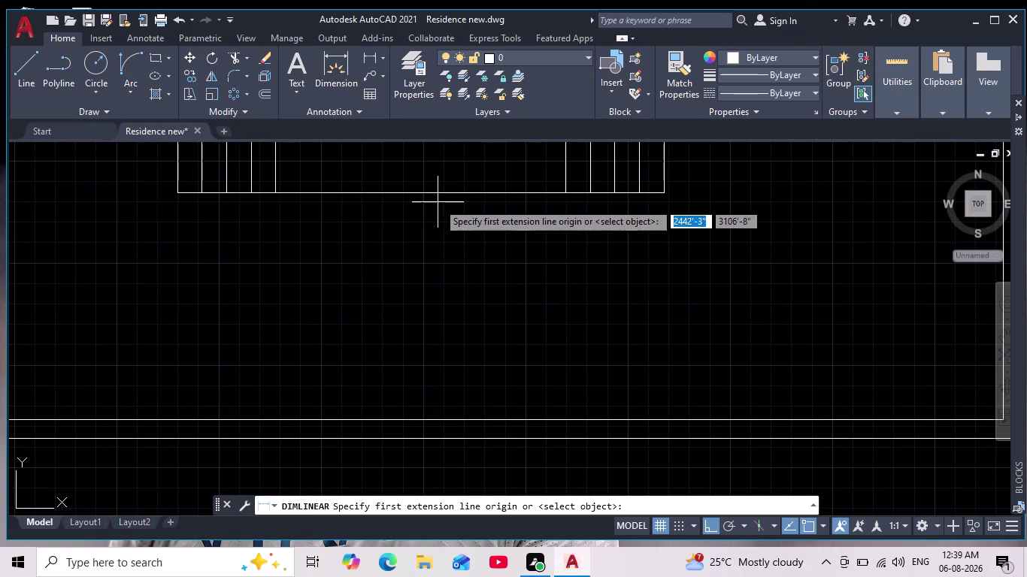
click(425, 195)
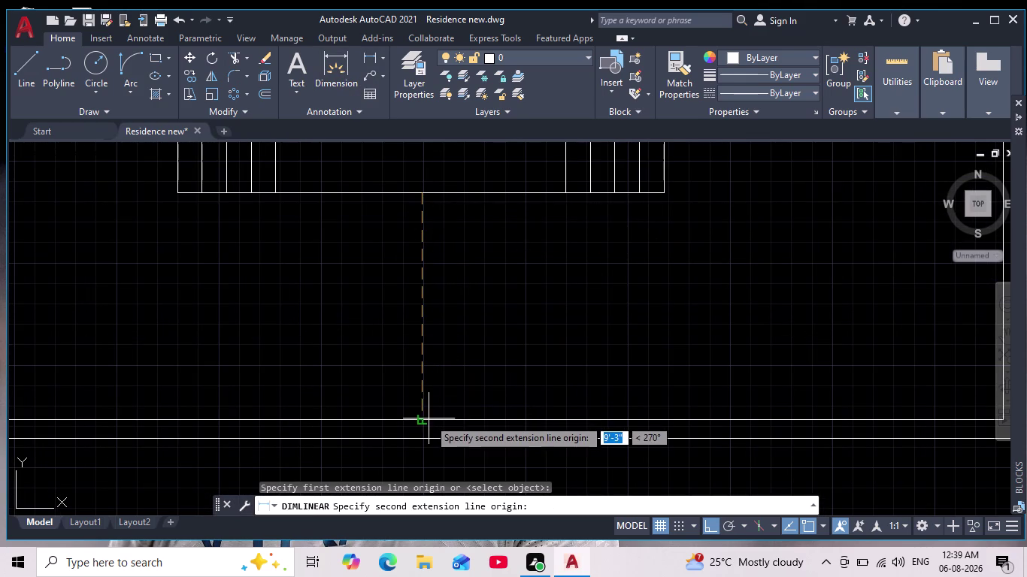
click(420, 418)
click(423, 403)
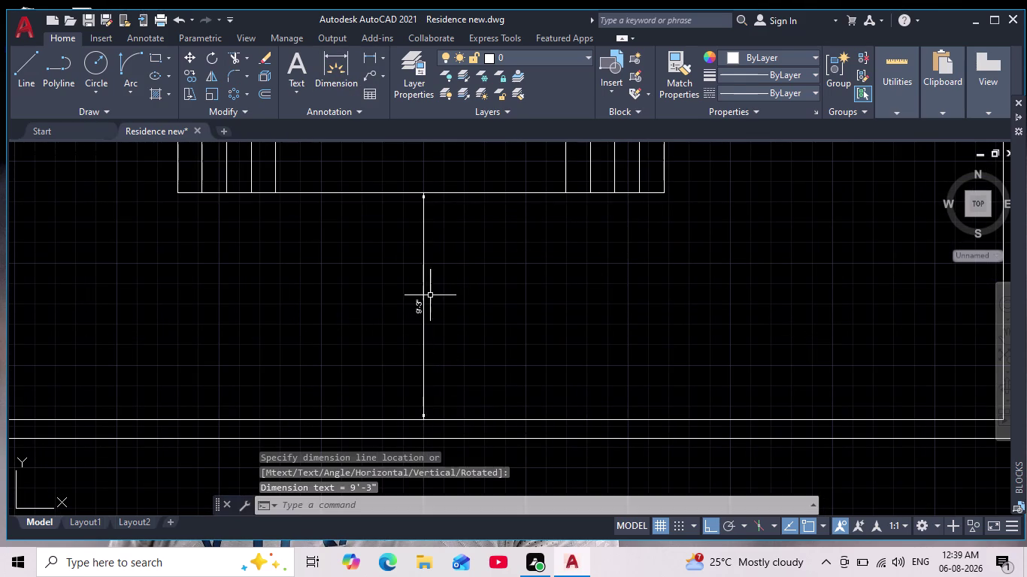
scroll(up, 3)
scroll(down, 3)
scroll(down, 3)
middle_click(447, 345)
scroll(up, 3)
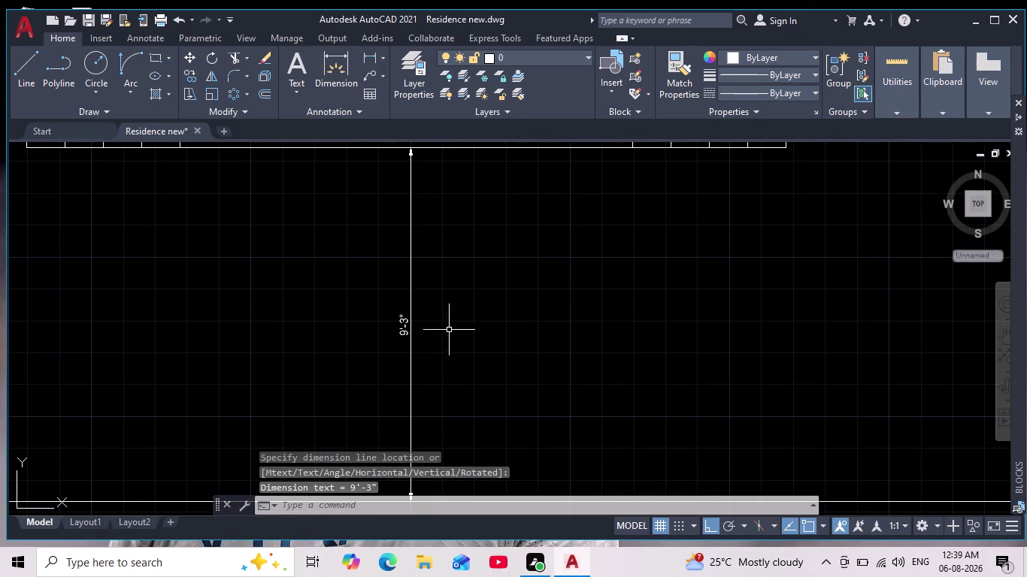
click(454, 321)
click(357, 353)
key(Print)
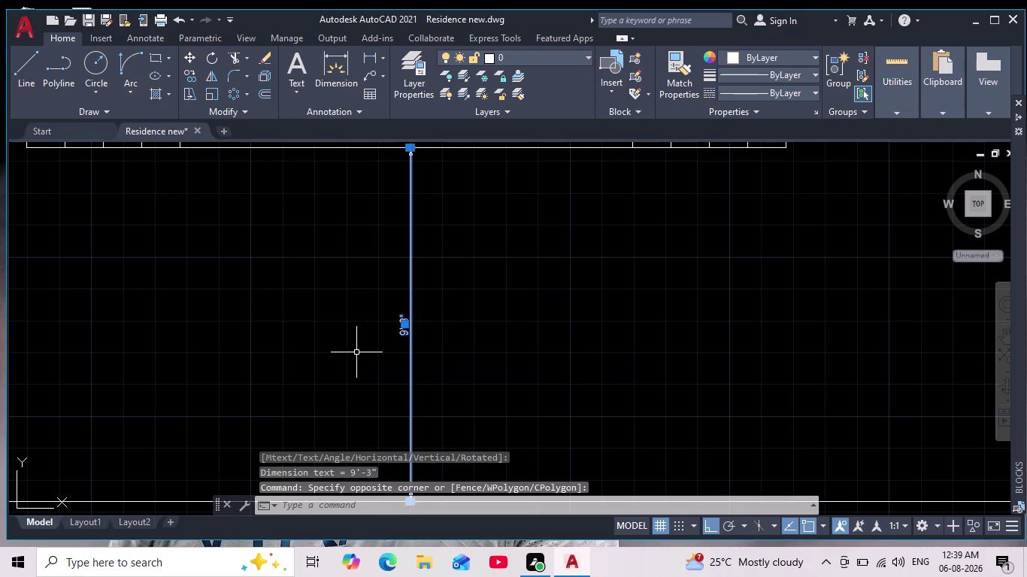
key(Delete)
key(Escape)
key(Escape)
scroll(down, 3)
middle_drag(224, 367, 328, 347)
scroll(up, 3)
key(Escape)
key(Escape)
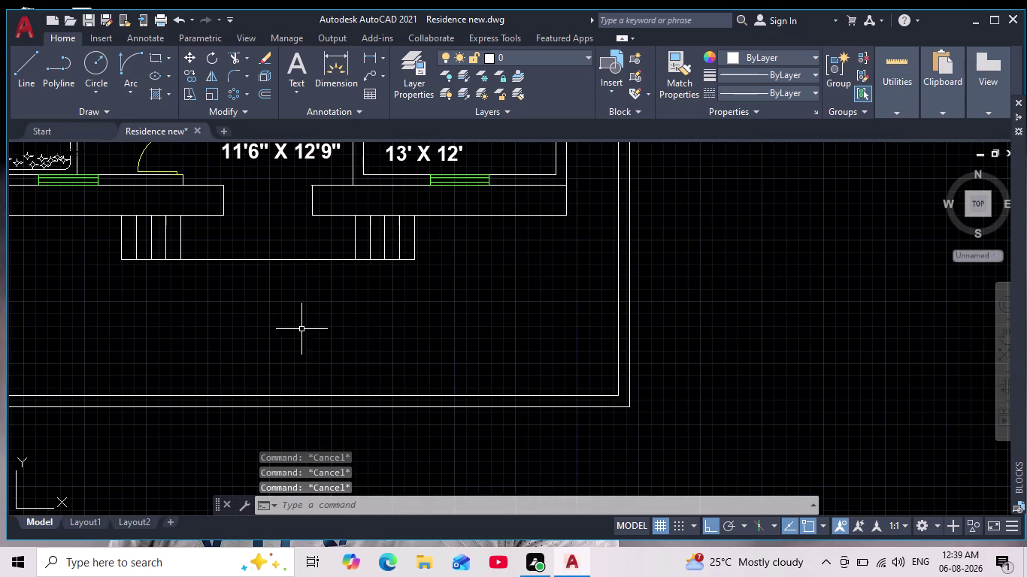
Enter 6'1.5" with no command running, then clear the unknown-command error.
key(0)
key(Return)
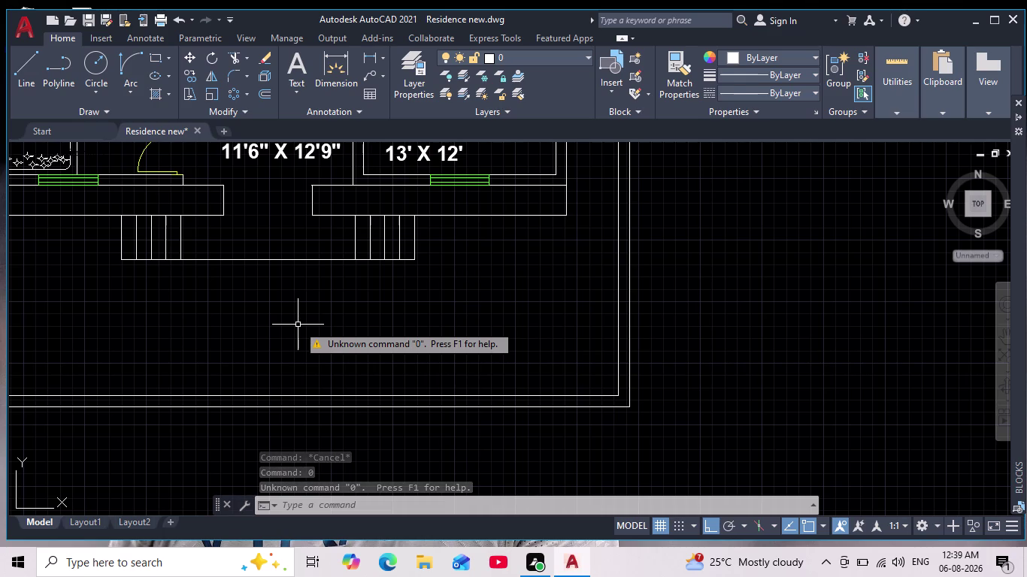
text(6')
text(1.)
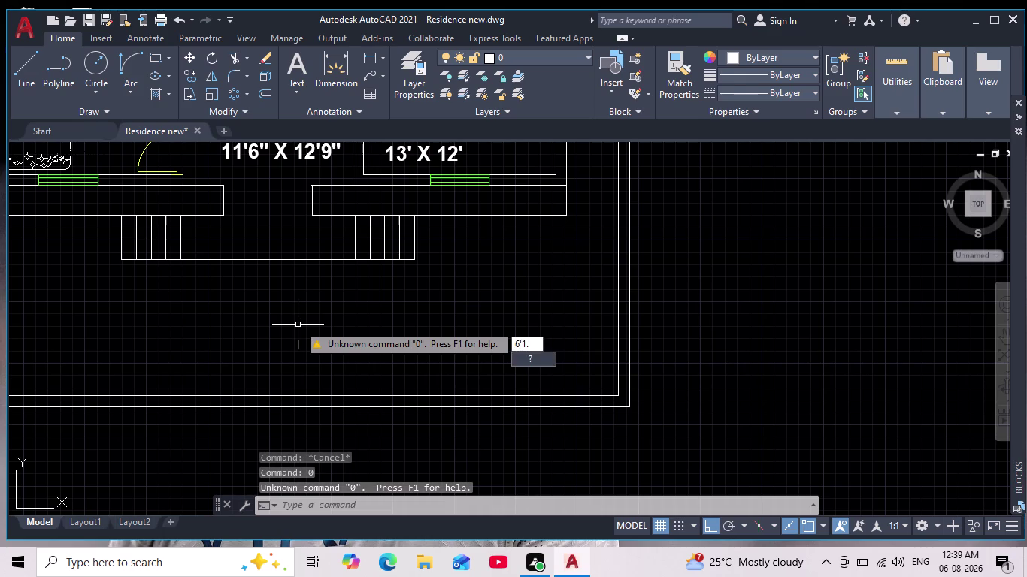
text(5")
key(Return)
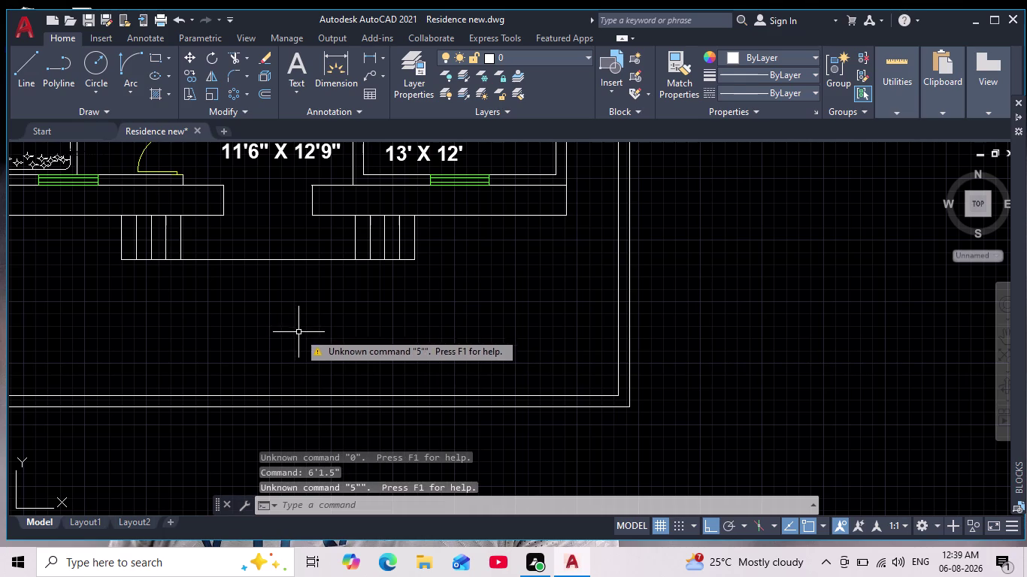
key(Escape)
key(Escape)
key(Escape)
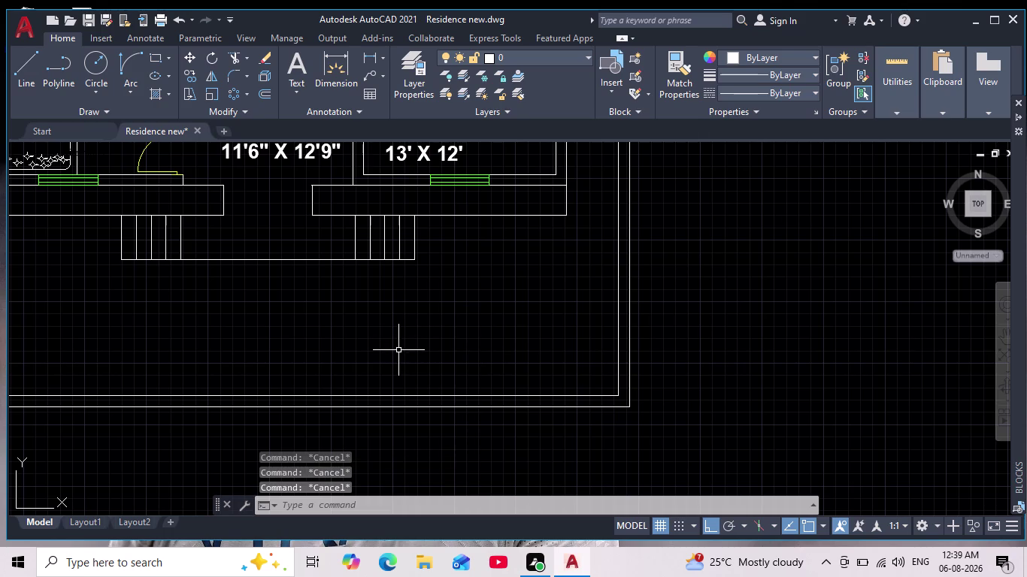
Offset the front steps' bottom line 6'1.5" downward.
key(Escape)
key(o)
key(Return)
text(6')
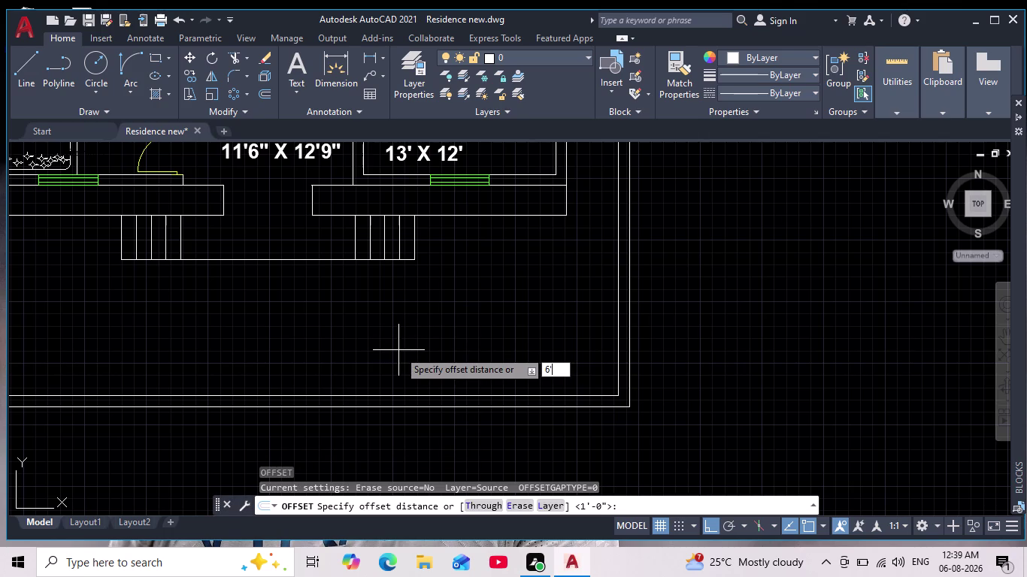
text(1.4)
key(BackSpace)
key(5)
key(BackSpace)
key(BackSpace)
text(.5)
key(shift+quotedbl)
key(Return)
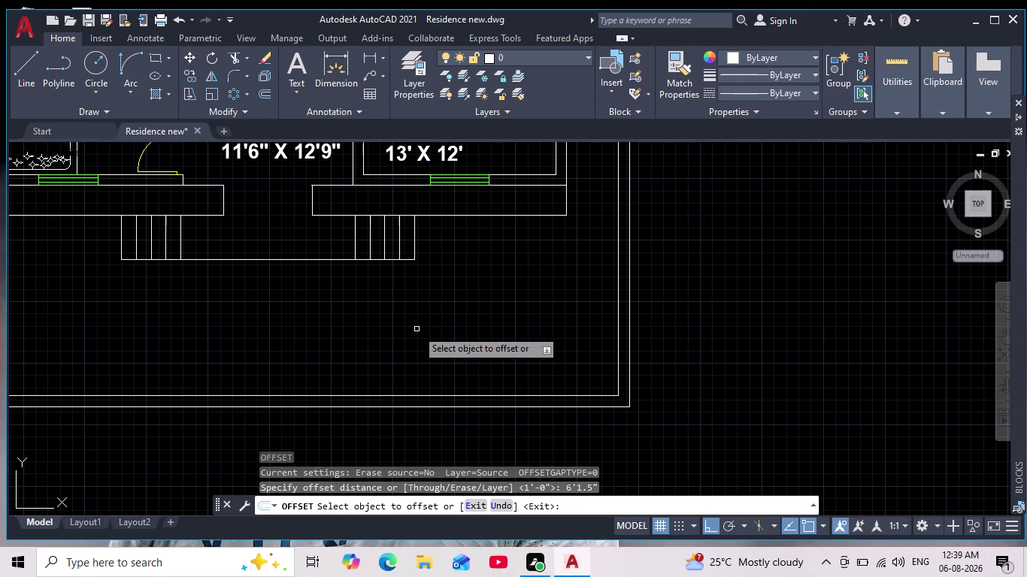
click(284, 259)
click(283, 314)
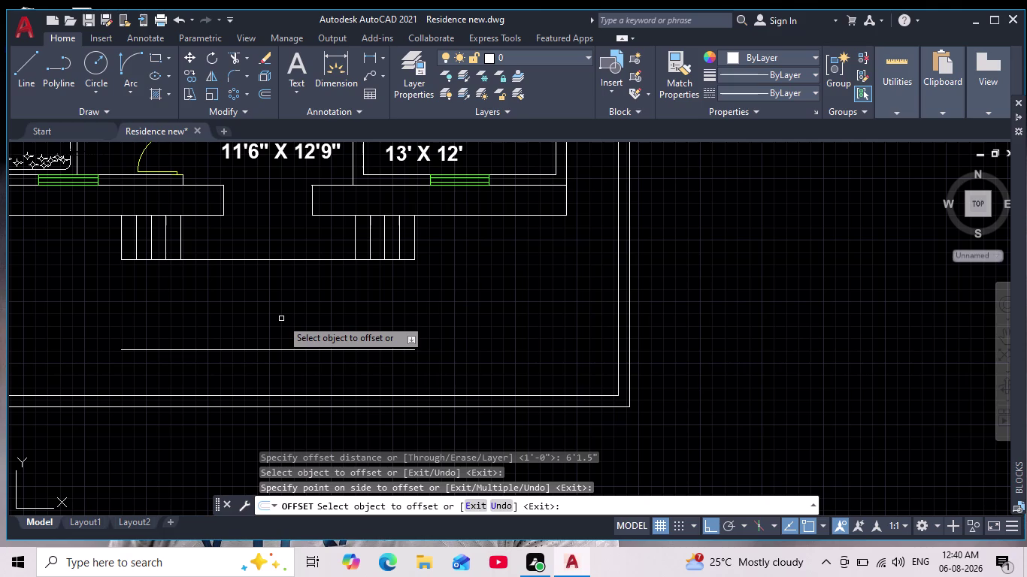
key(Return)
Offset the new line a further 9" downward.
key(Return)
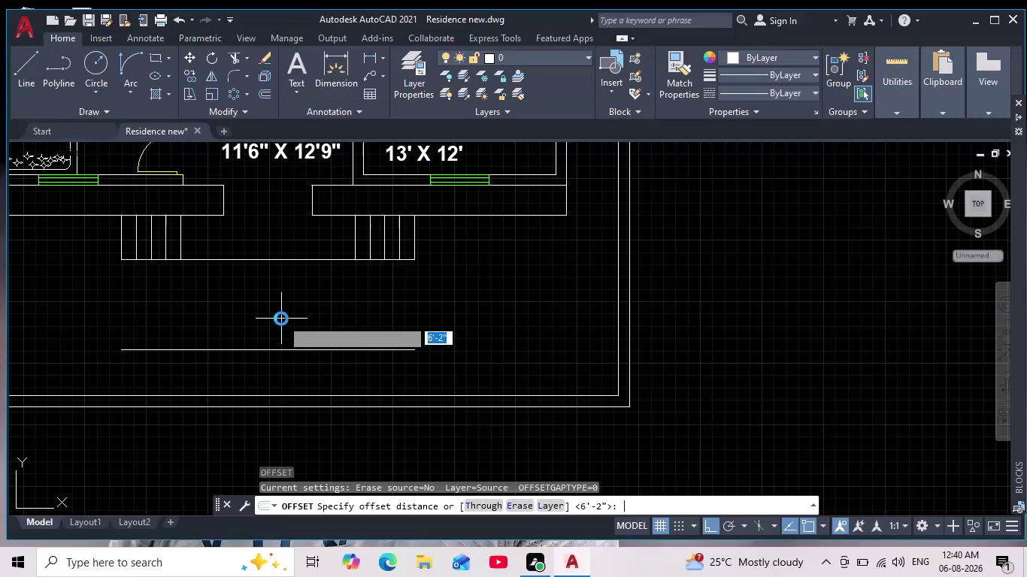
key(9)
key(Return)
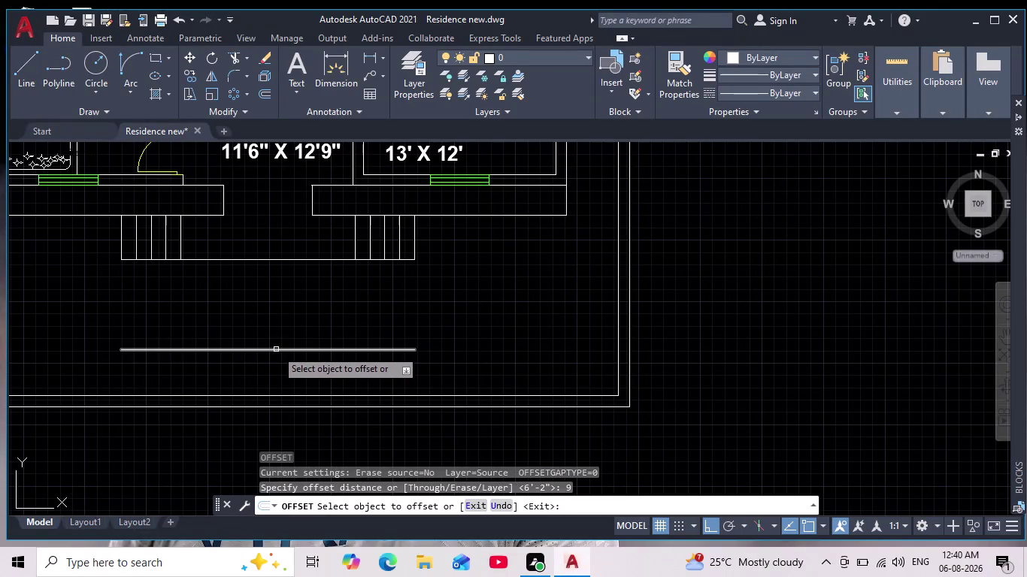
click(276, 351)
click(264, 376)
scroll(down, 3)
middle_drag(309, 377, 324, 379)
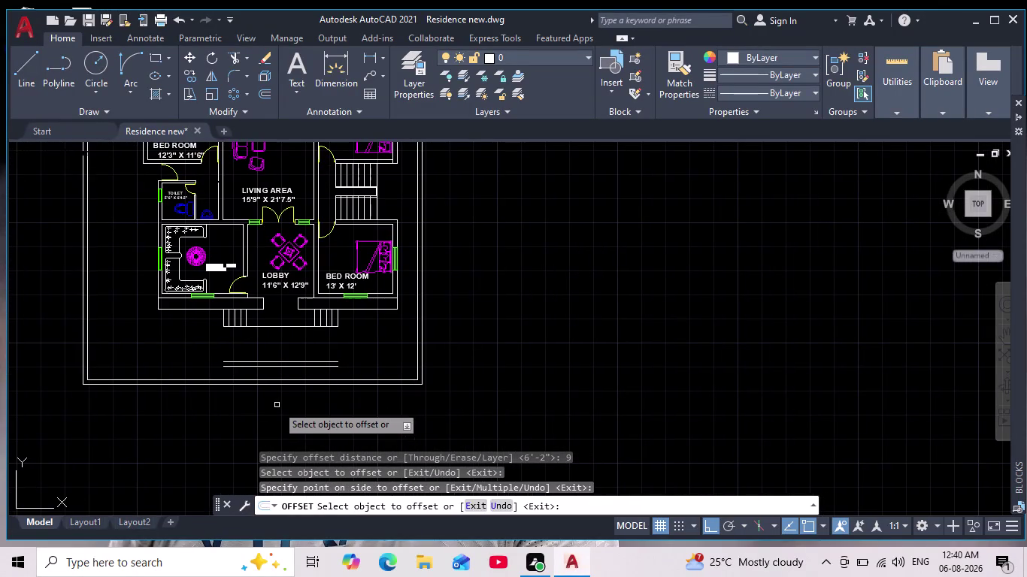
Start Extend (EX) and fence-extend both new lines toward the wall on one side.
key(Escape)
key(Escape)
key(Escape)
key(Escape)
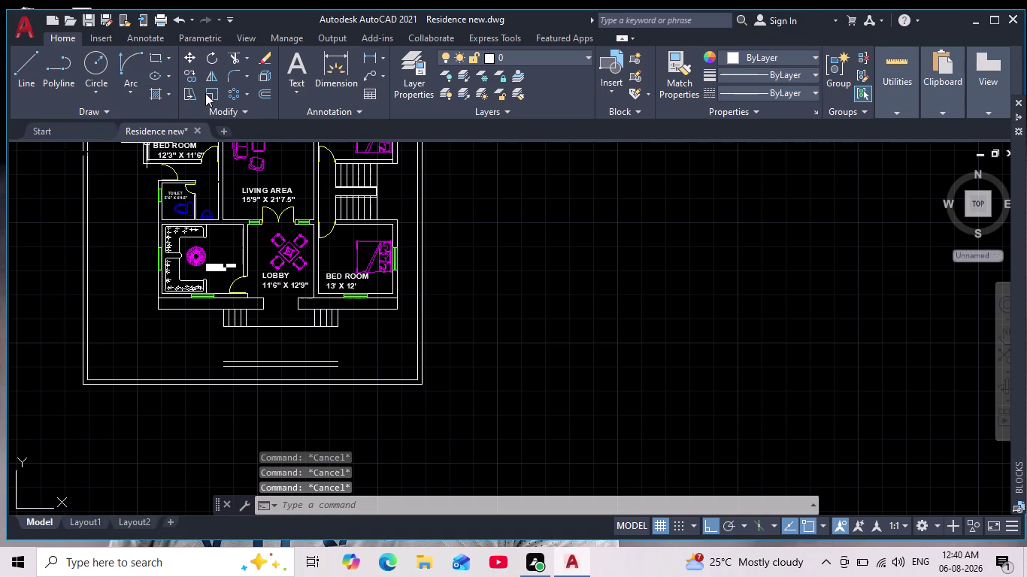
text(EX)
key(Return)
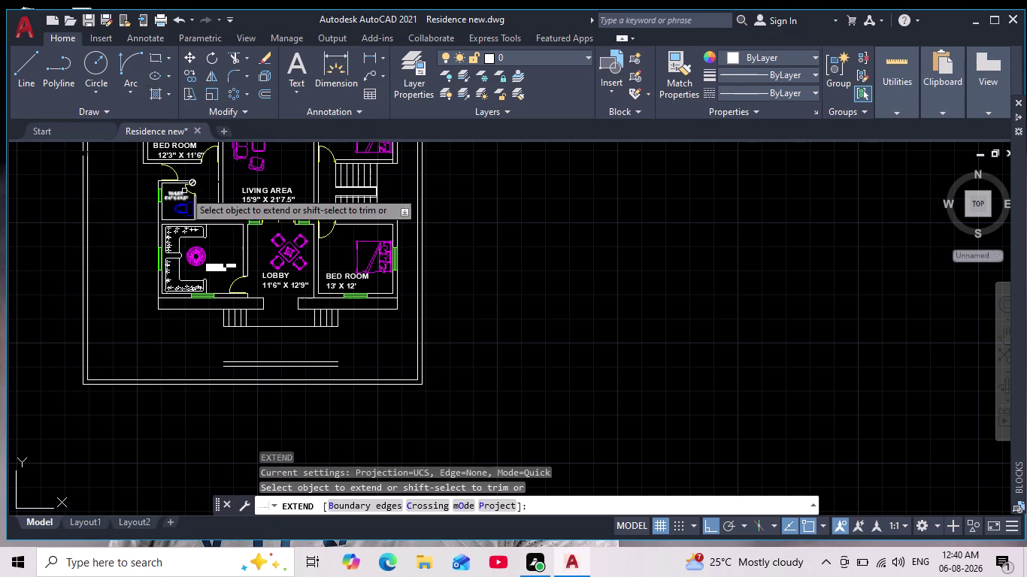
scroll(up, 3)
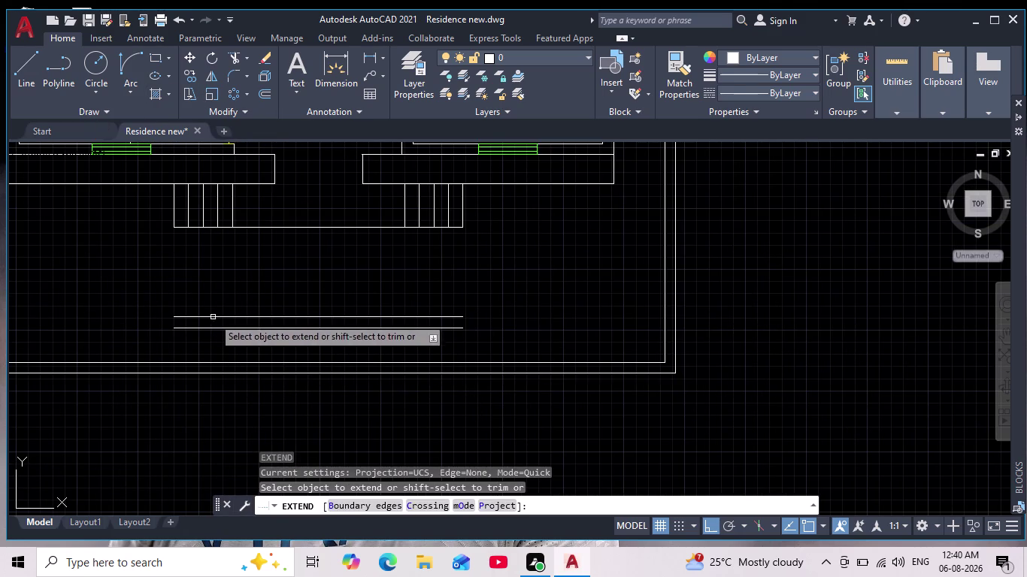
drag(213, 313, 221, 357)
Fence-extend the remaining ends of both lines to the compound wall.
scroll(down, 3)
middle_drag(254, 346, 366, 340)
drag(361, 321, 356, 356)
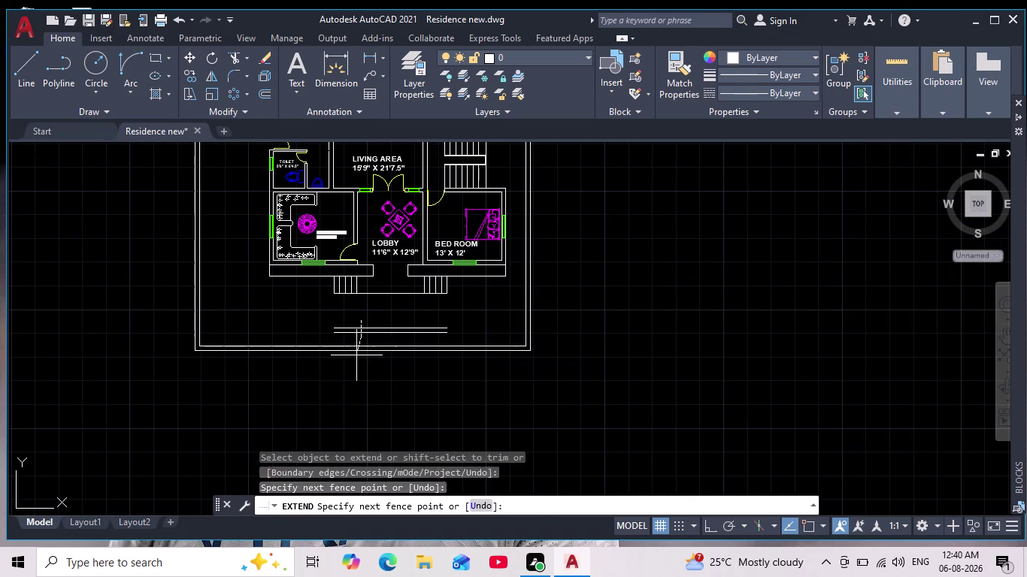
drag(356, 355, 353, 354)
drag(403, 318, 425, 351)
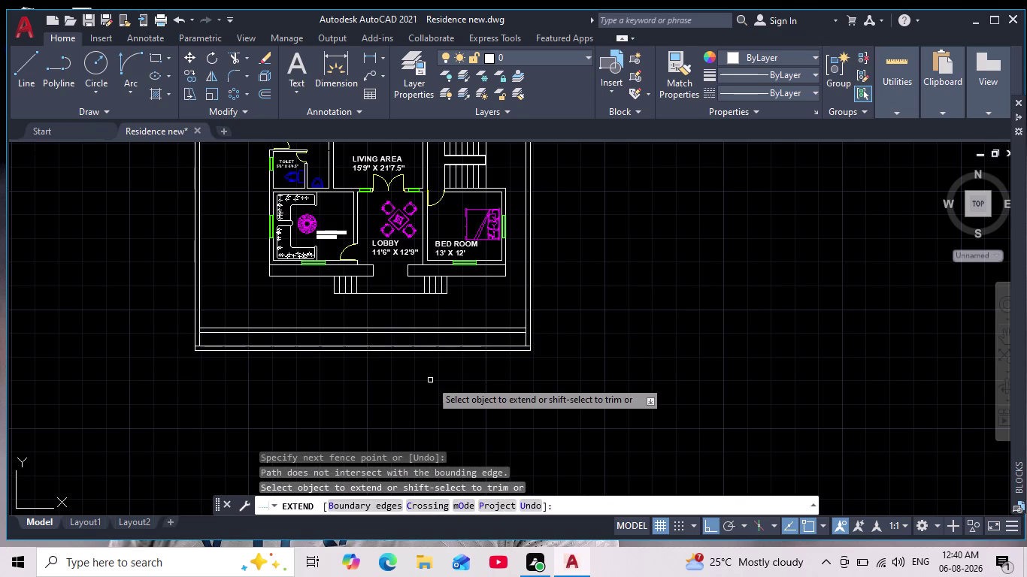
scroll(up, 3)
key(Escape)
key(Escape)
key(Escape)
key(Escape)
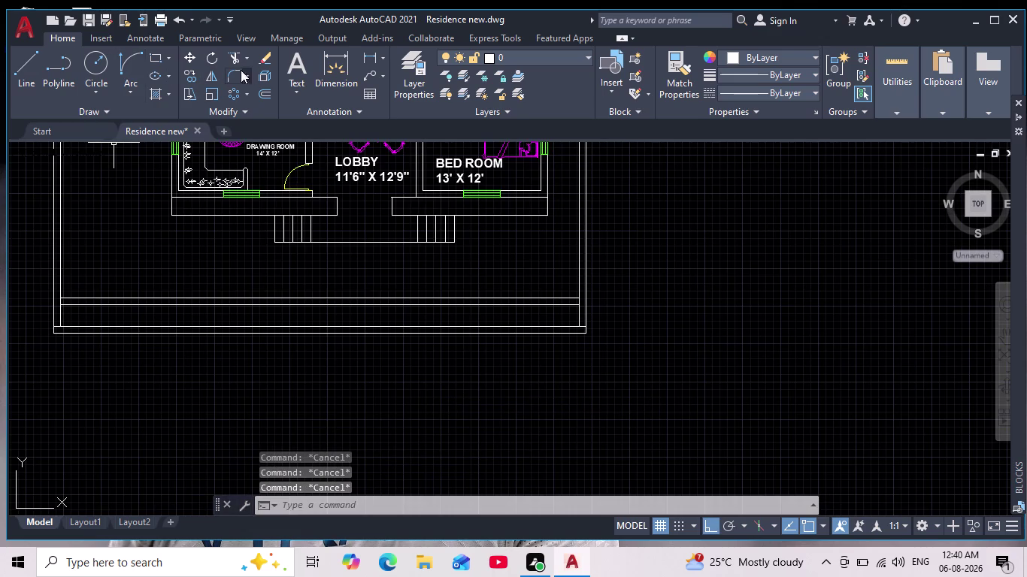
Try joining the bottom-left wall lines, then undo both changes.
click(230, 77)
click(55, 278)
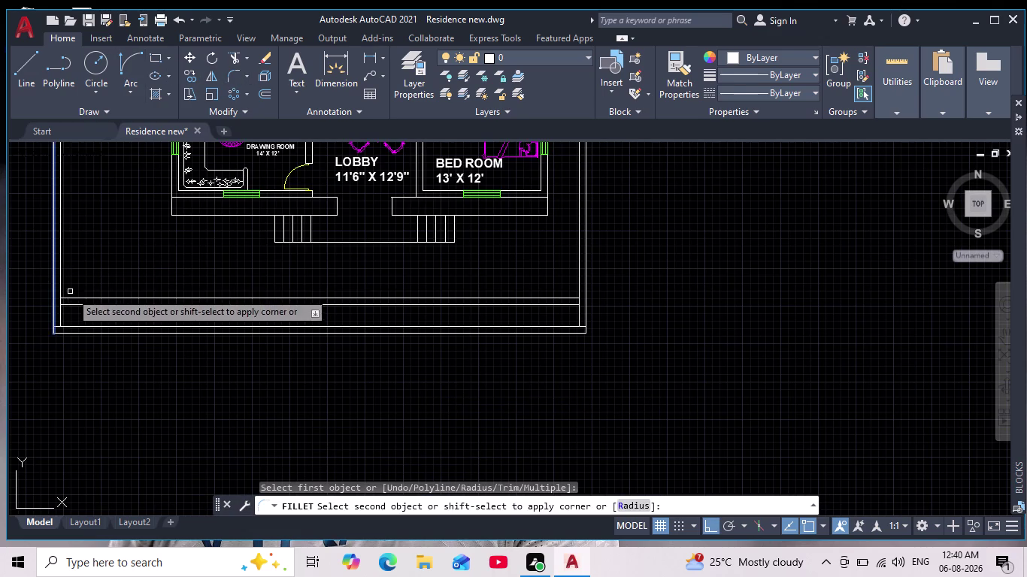
click(78, 305)
scroll(up, 3)
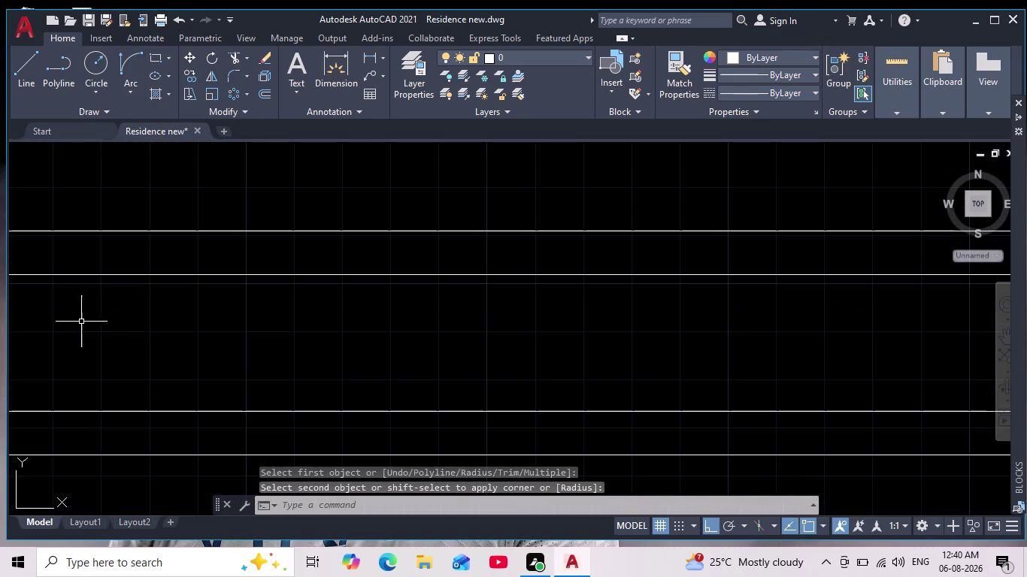
scroll(down, 3)
middle_drag(131, 332, 179, 337)
drag(63, 294, 59, 306)
click(51, 312)
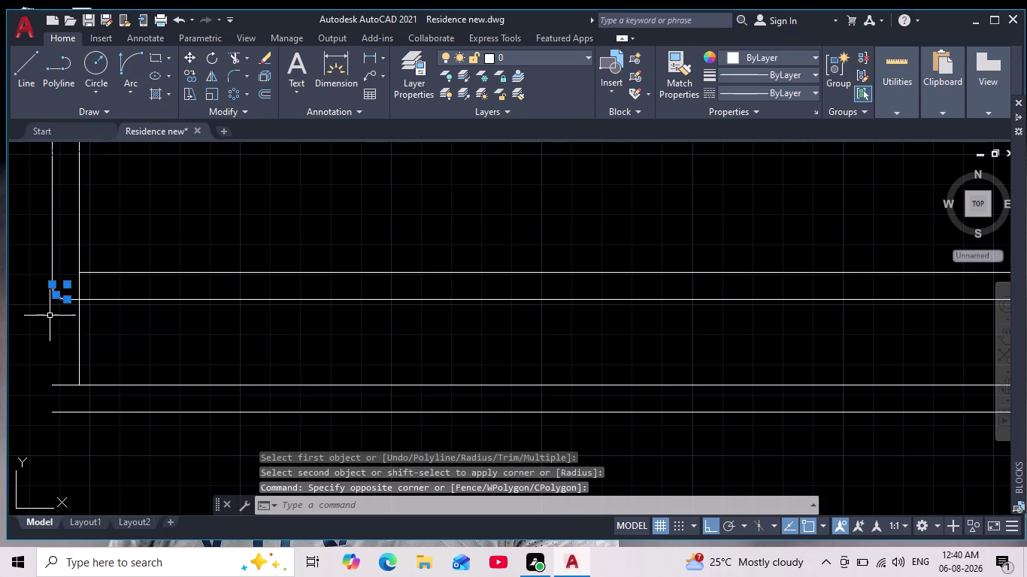
key(ctrl+z)
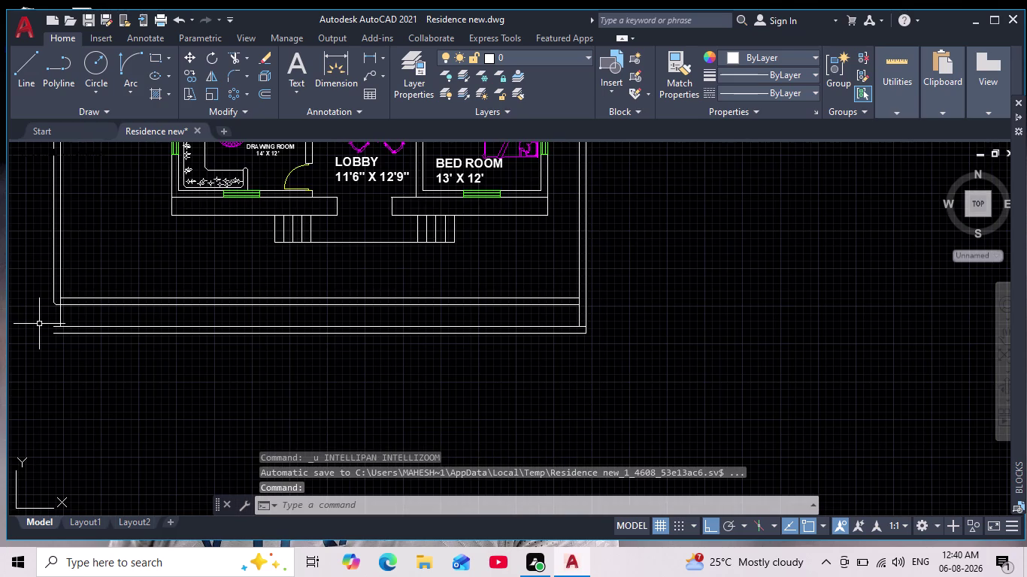
key(ctrl+z)
key(Escape)
key(Escape)
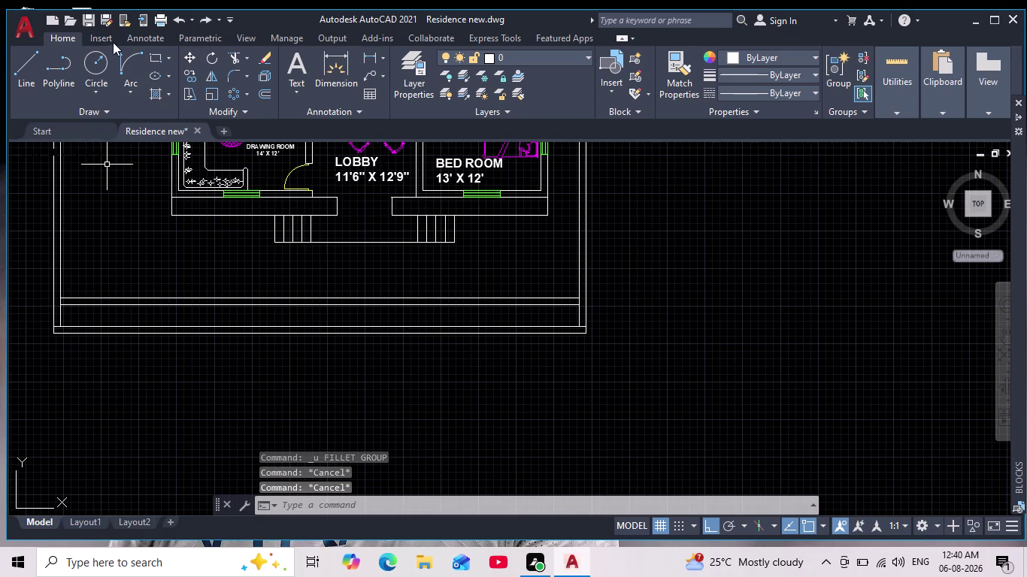
Set the fillet radius to 0 and square the bottom-left wall corners.
click(228, 74)
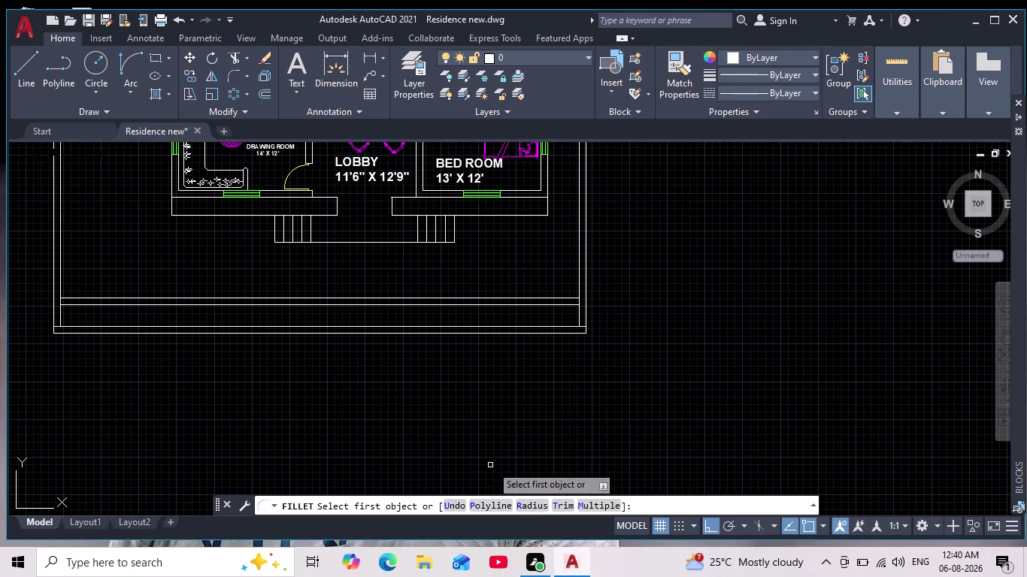
click(534, 482)
click(530, 506)
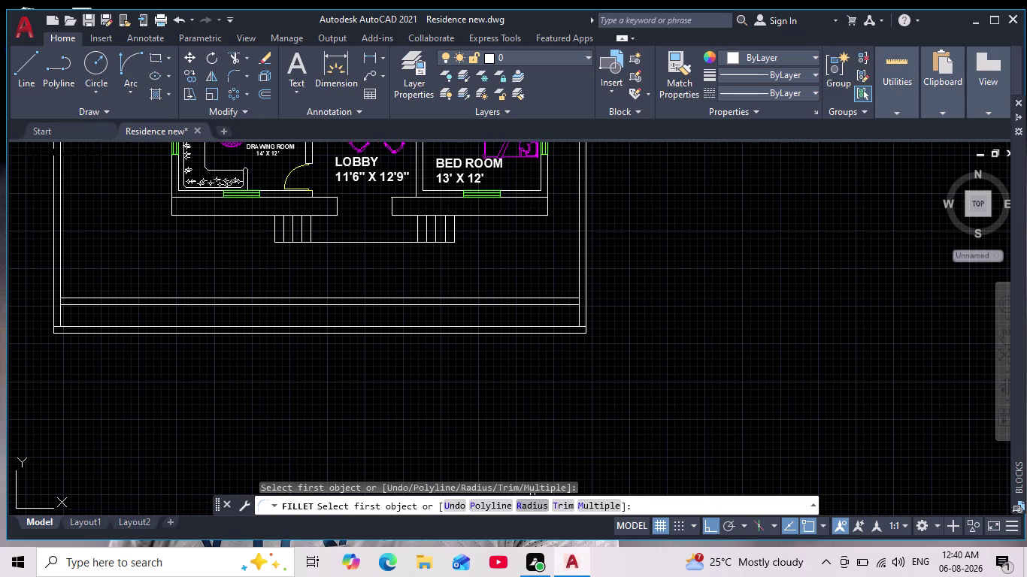
text(00)
key(Return)
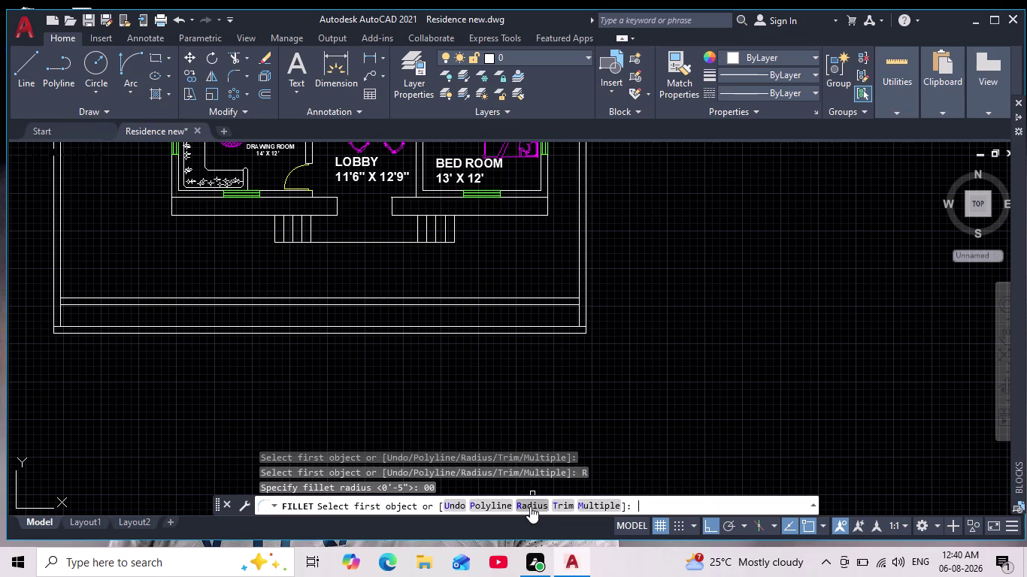
scroll(up, 3)
click(82, 320)
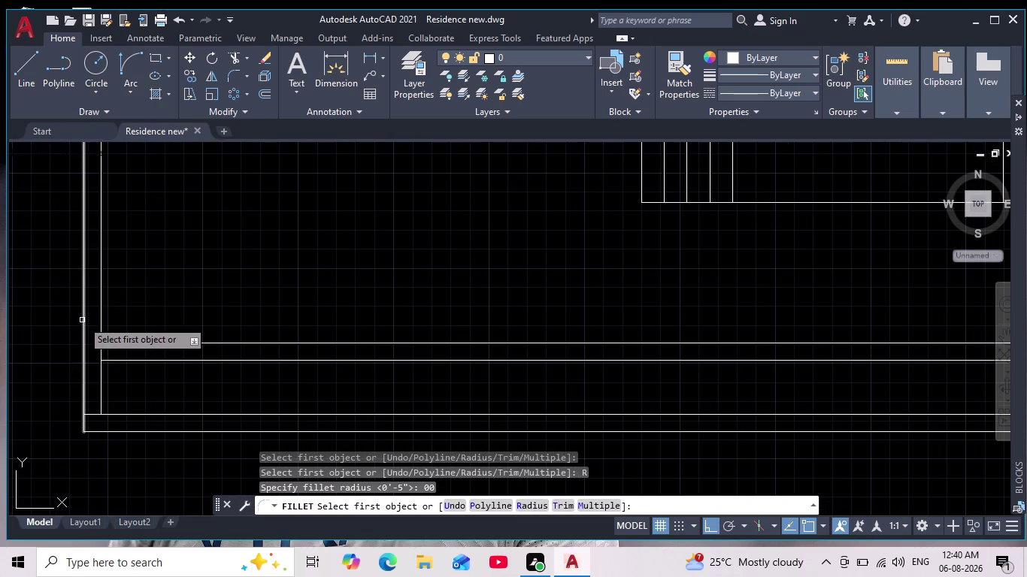
click(127, 360)
key(space)
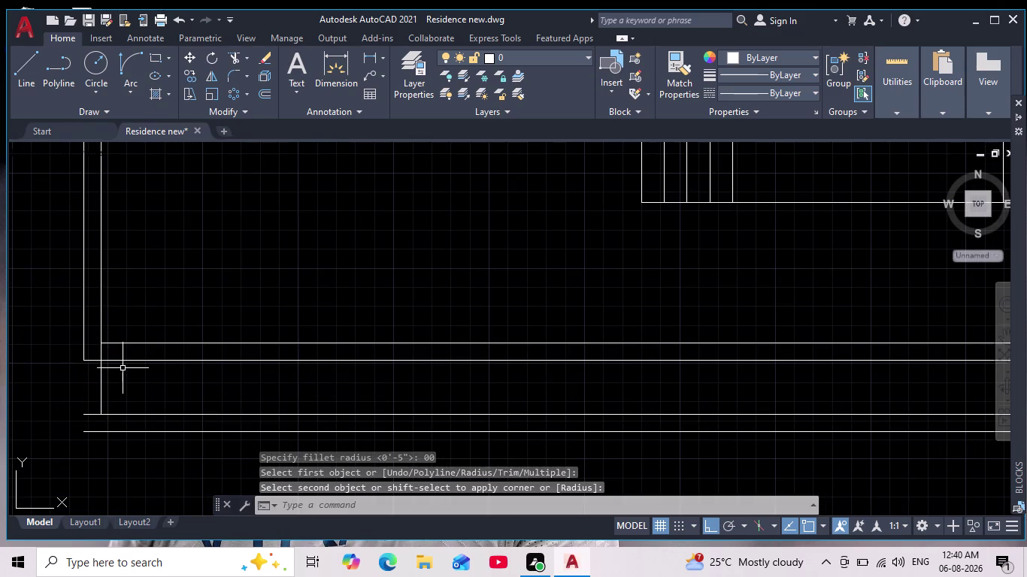
drag(100, 316, 103, 333)
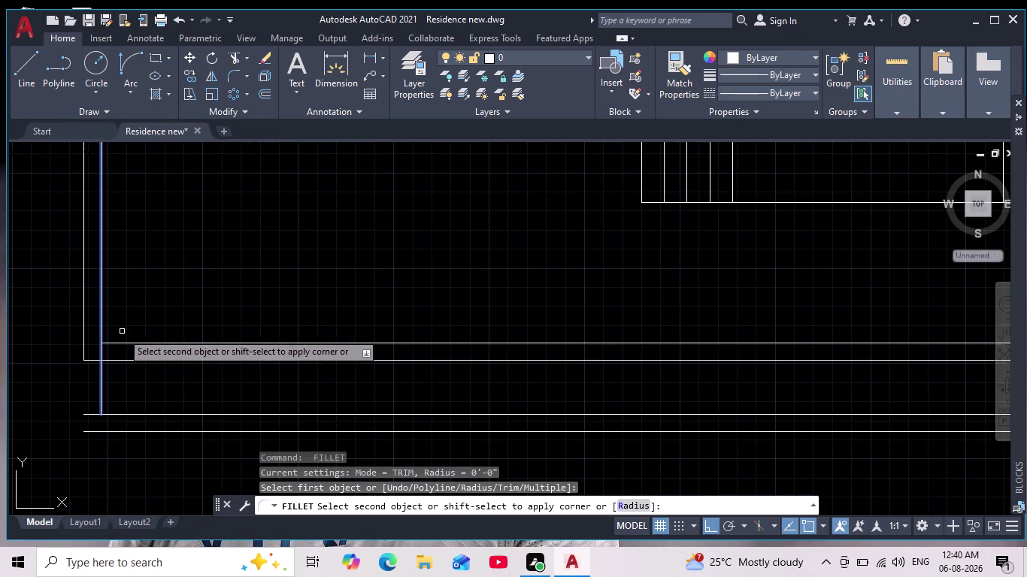
click(122, 346)
click(144, 342)
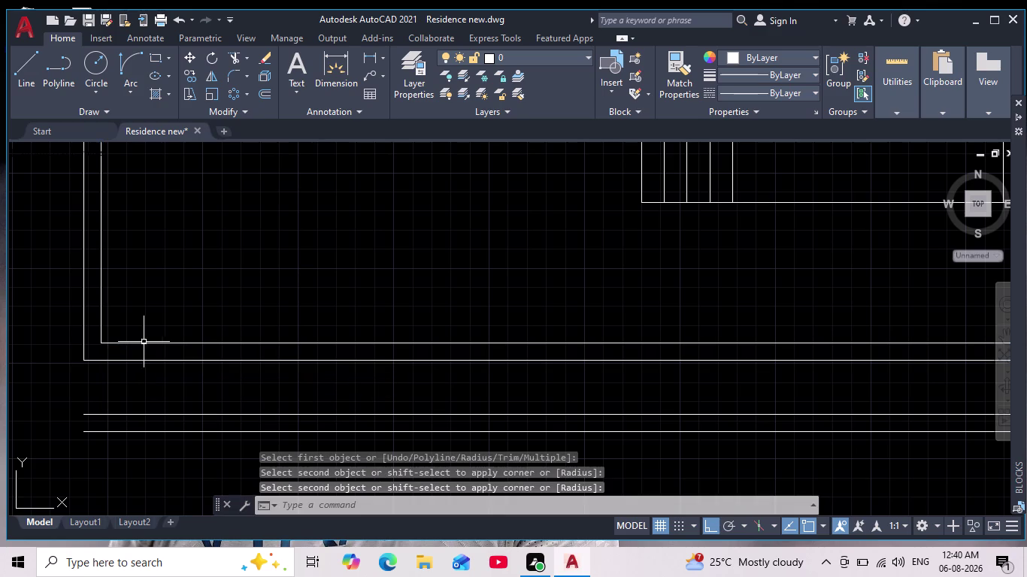
Square the inner and outer bottom-right wall corners with zero-radius fillets.
middle_drag(169, 397, 122, 386)
scroll(down, 3)
scroll(up, 3)
key(space)
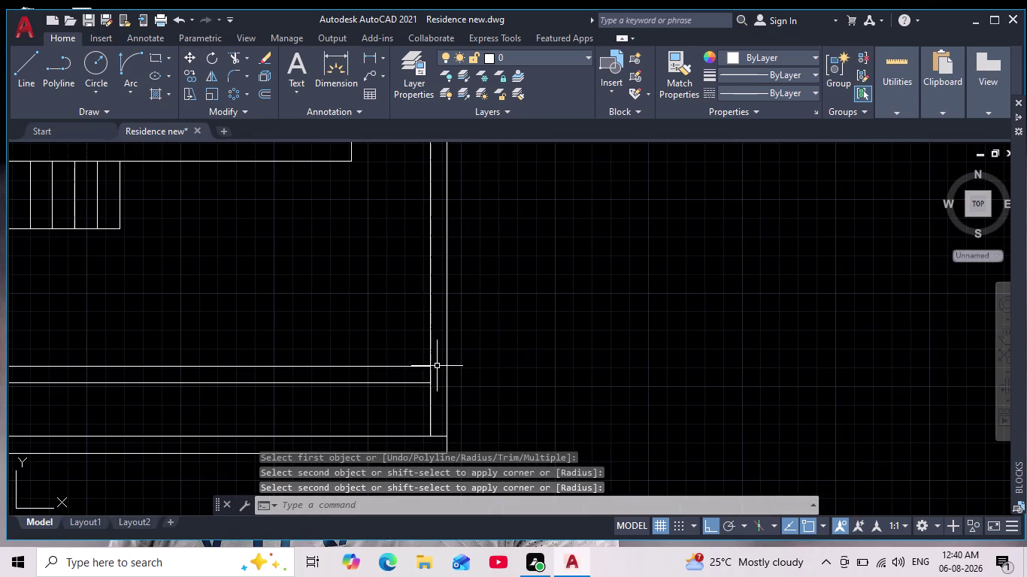
click(429, 343)
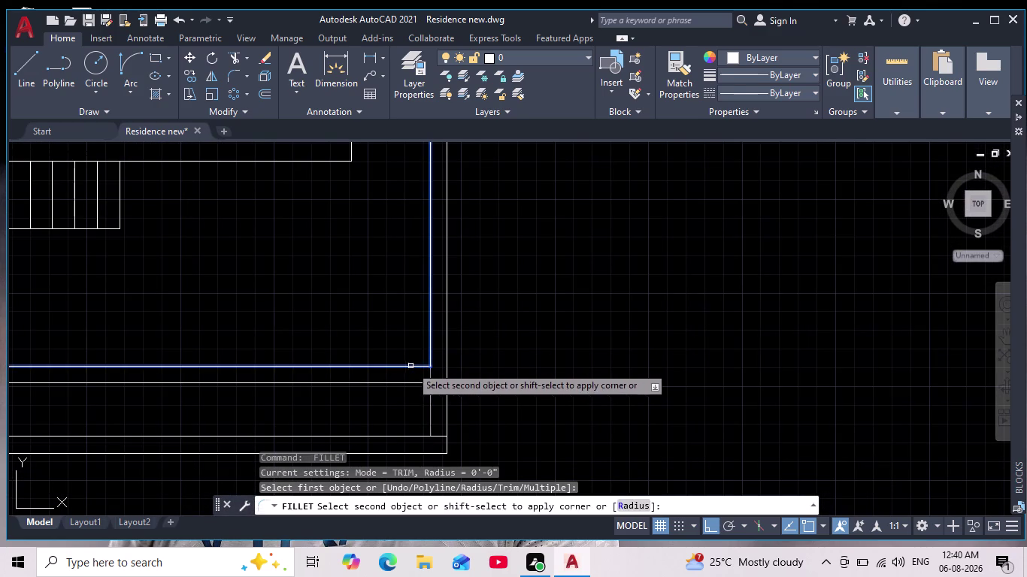
click(409, 366)
key(space)
click(447, 340)
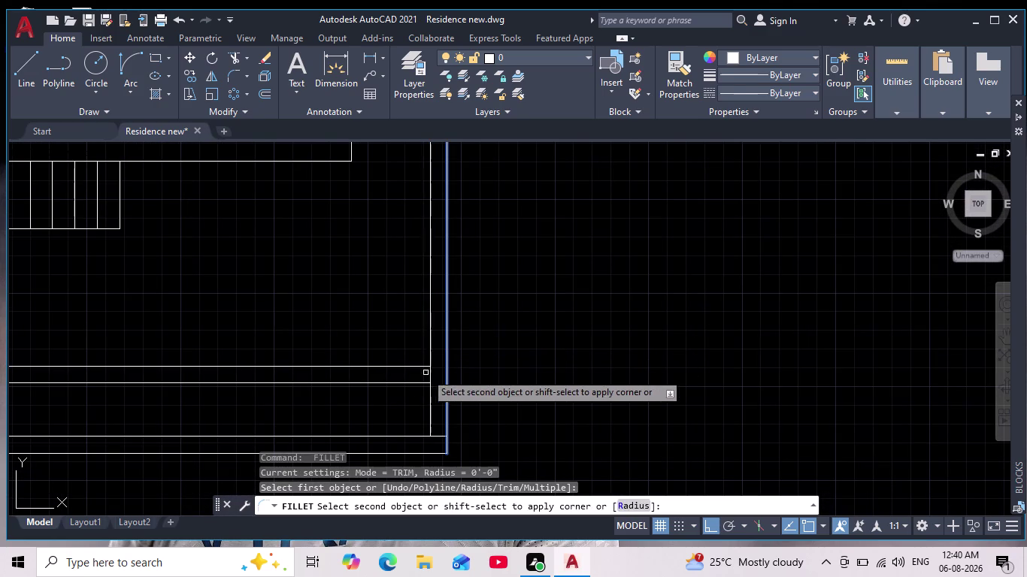
click(403, 382)
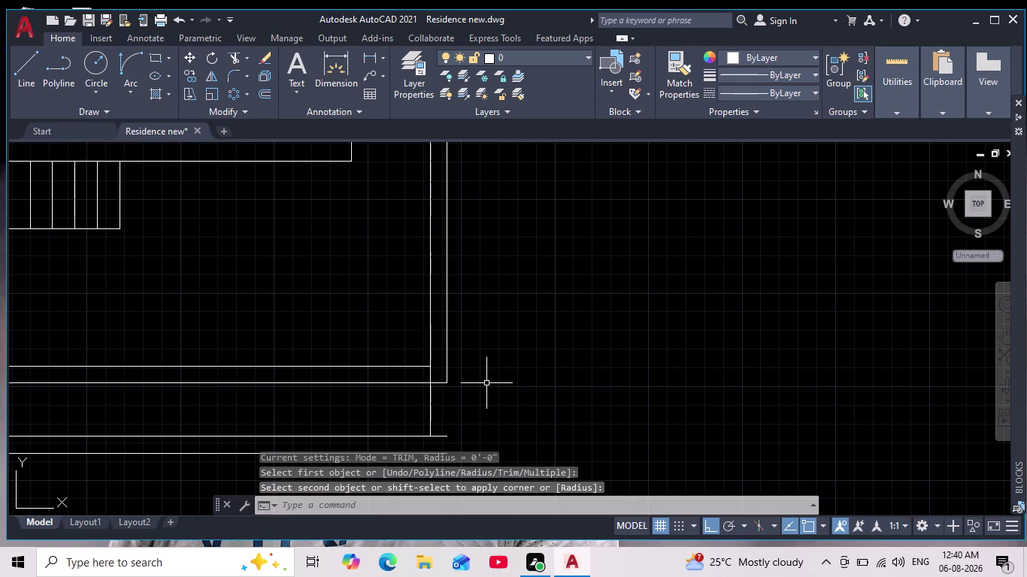
Make a selection at the front of the house, then cancel it.
middle_drag(578, 383, 618, 348)
scroll(down, 3)
key(Escape)
key(Escape)
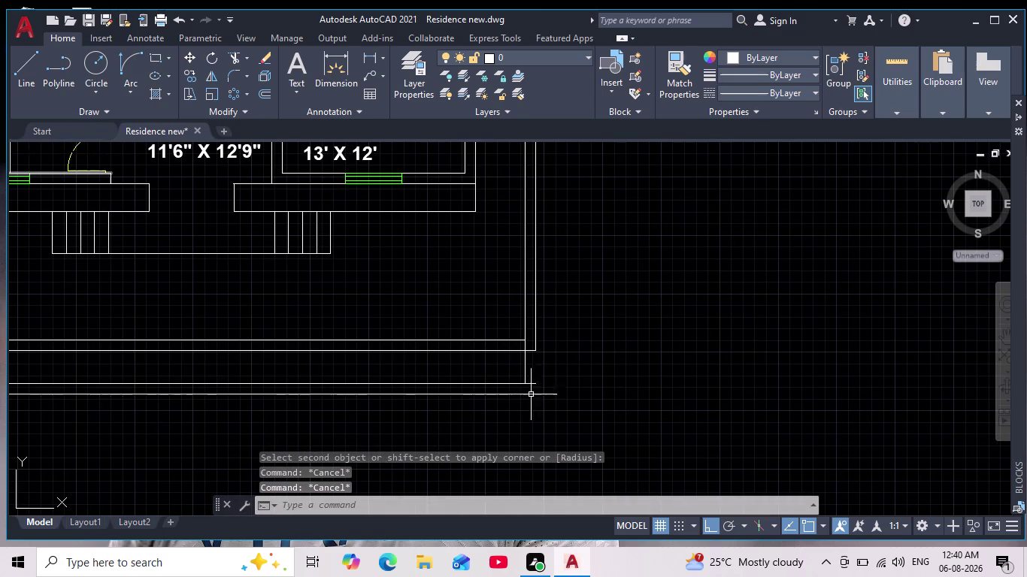
drag(554, 370, 544, 383)
click(499, 401)
key(Escape)
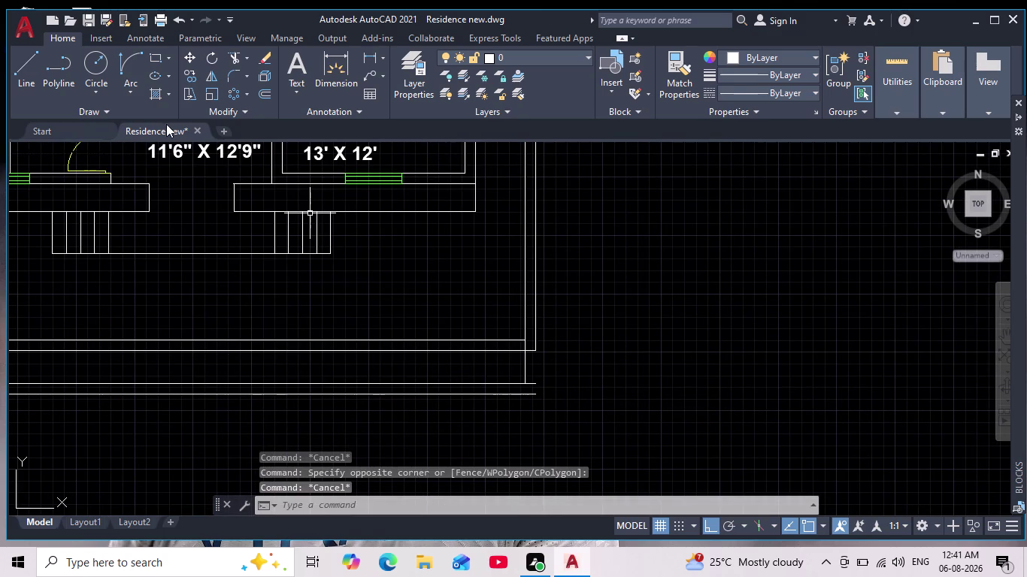
click(234, 58)
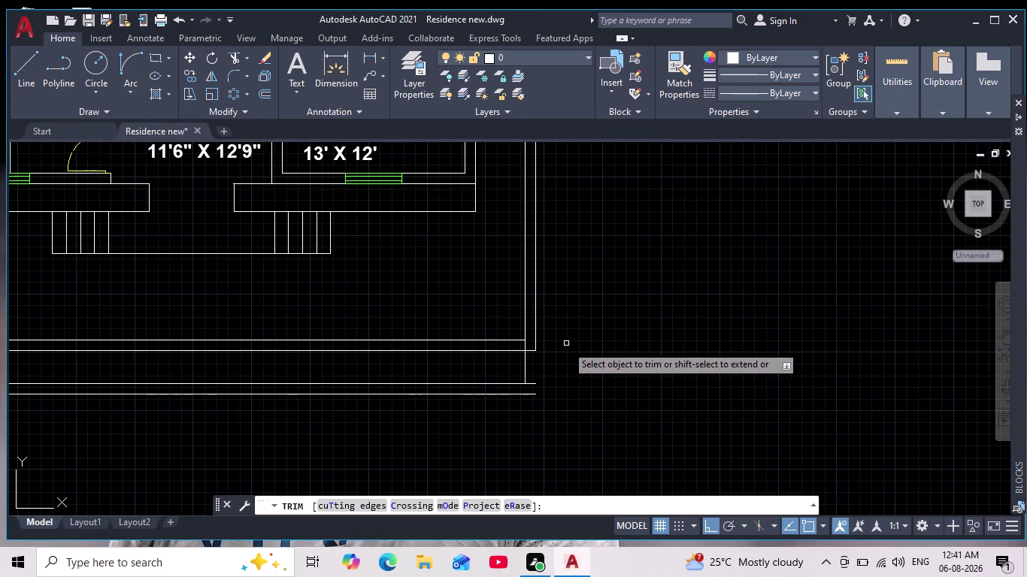
Fence-trim the stray line ends below the compound wall, leaving its clean bottom edge.
drag(553, 366, 525, 373)
drag(492, 369, 551, 365)
scroll(down, 3)
middle_drag(549, 392, 558, 395)
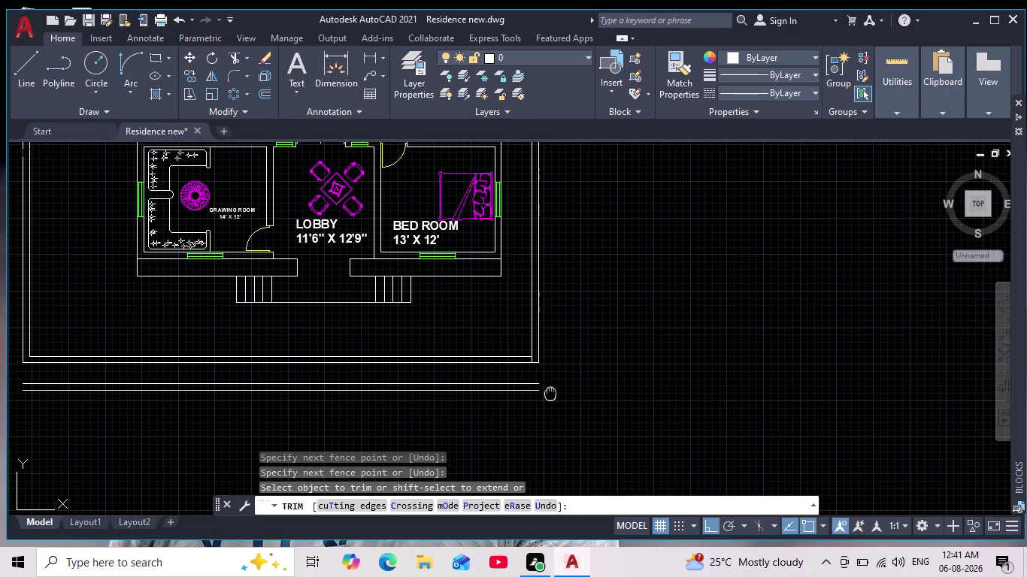
middle_drag(558, 395, 576, 385)
scroll(up, 3)
drag(351, 363, 411, 410)
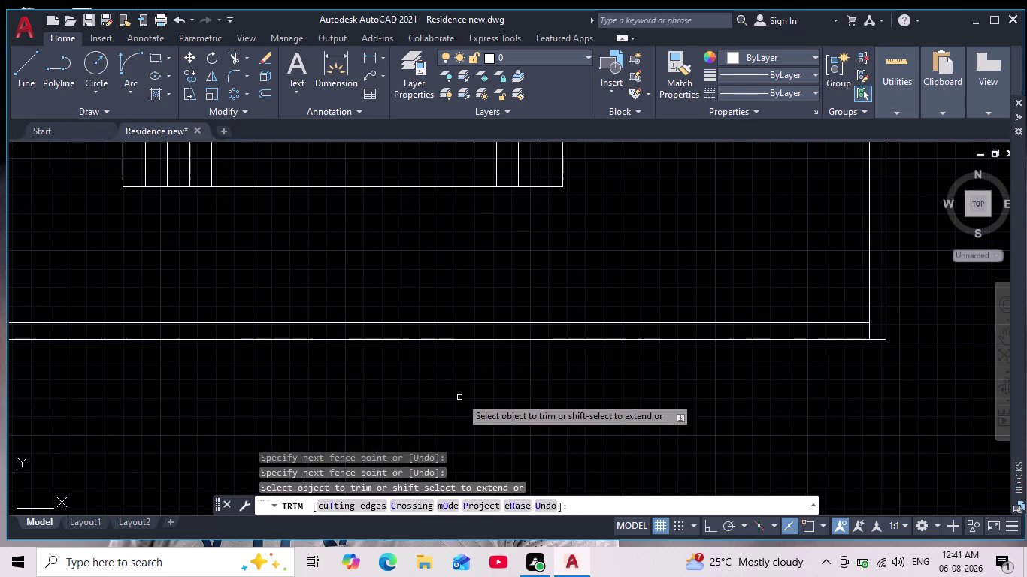
scroll(down, 3)
key(Escape)
key(Escape)
key(Escape)
key(Escape)
key(Escape)
Pan and zoom across the plan to review the front rooms and the wall's bottom-left corner.
scroll(down, 3)
scroll(up, 3)
middle_drag(645, 348, 636, 358)
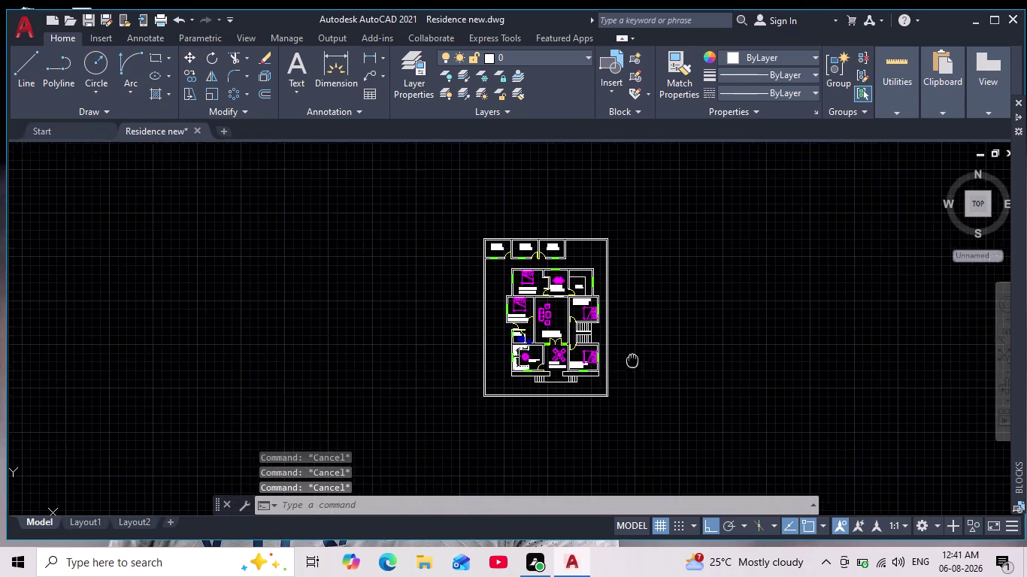
middle_drag(637, 358, 603, 367)
scroll(up, 3)
middle_drag(607, 363, 657, 305)
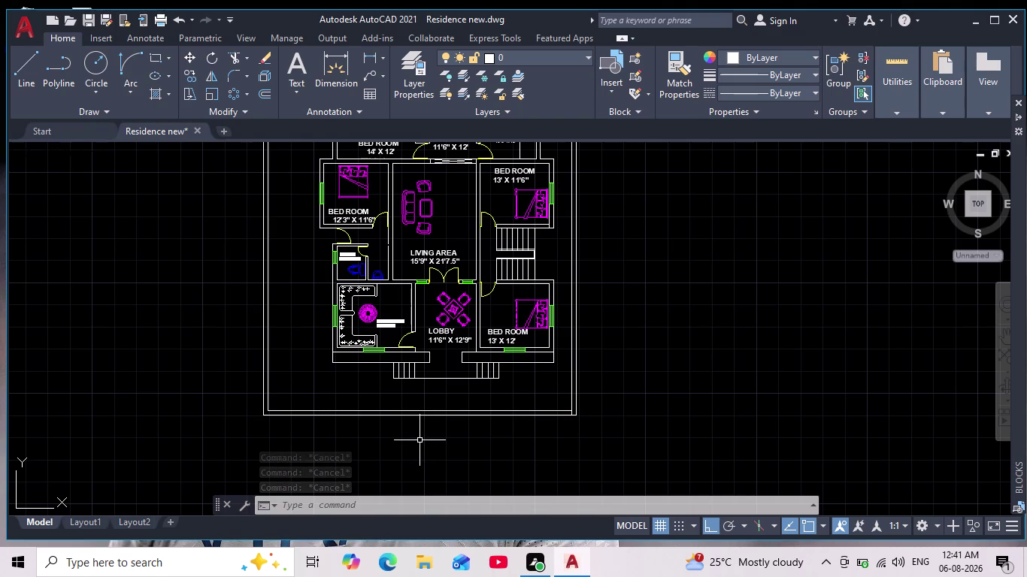
middle_drag(419, 440, 472, 418)
scroll(down, 3)
middle_drag(452, 438, 461, 470)
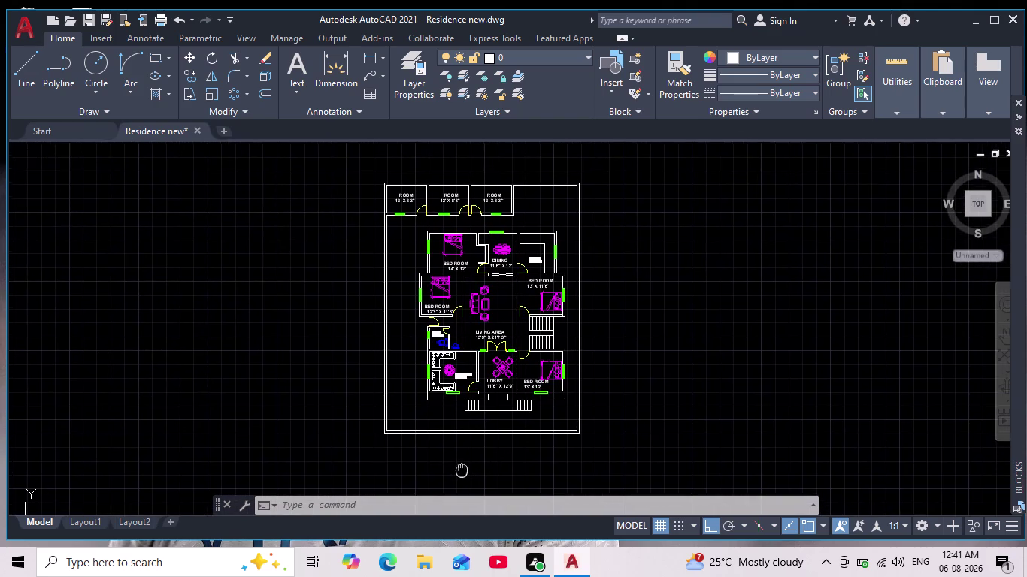
middle_drag(461, 470, 462, 468)
scroll(up, 3)
scroll(down, 3)
scroll(up, 3)
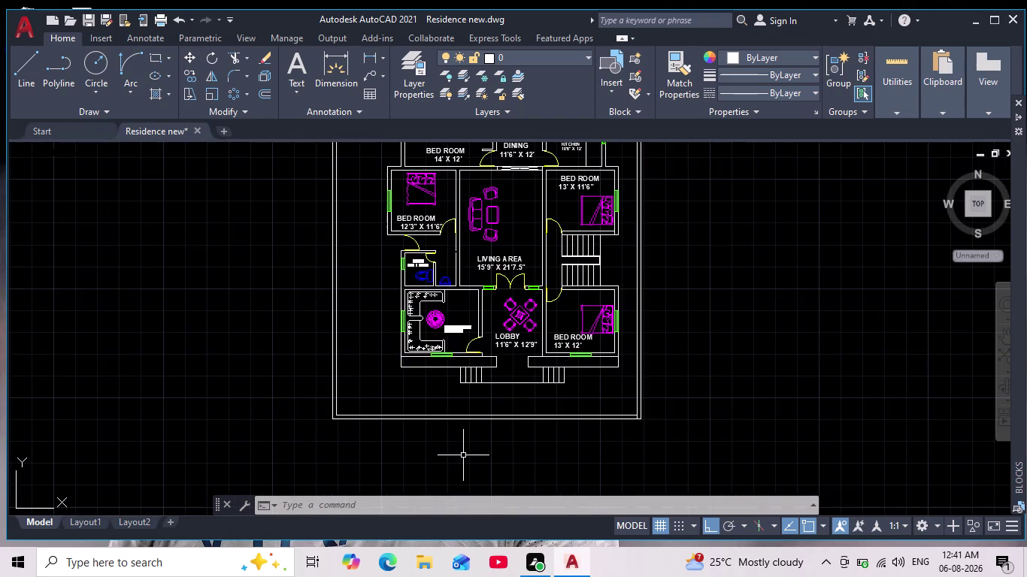
scroll(up, 3)
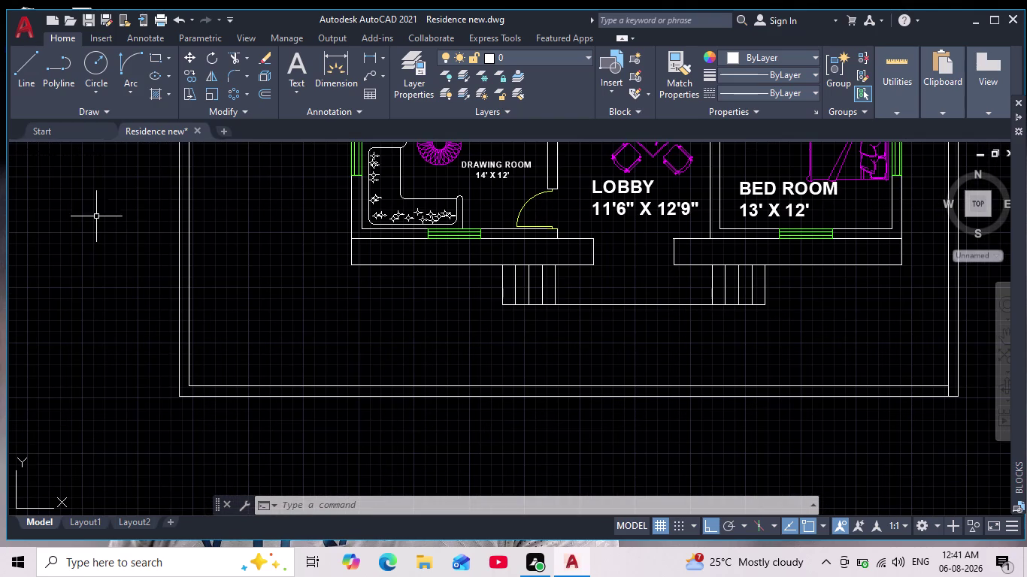
scroll(down, 3)
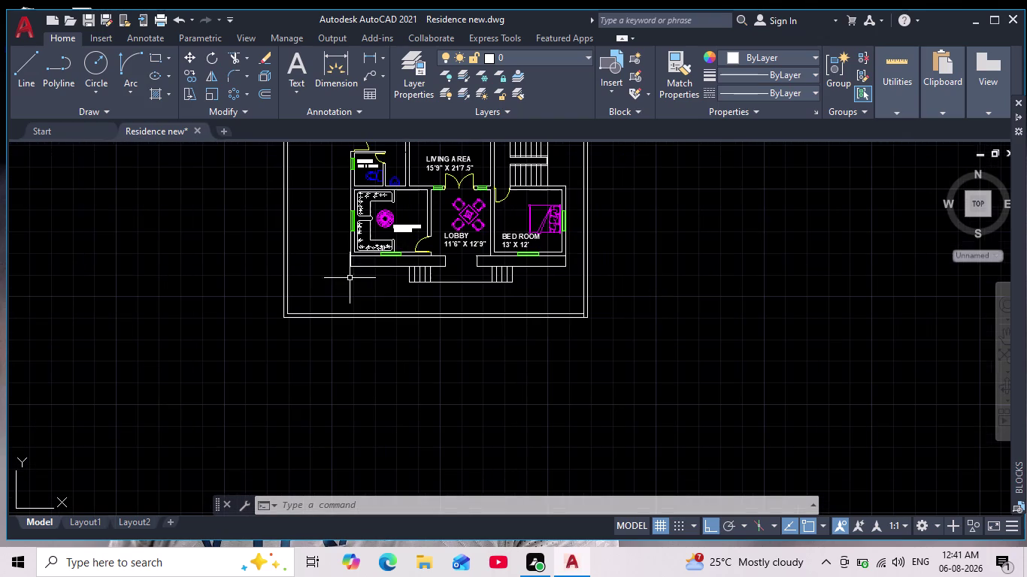
middle_drag(400, 280, 393, 350)
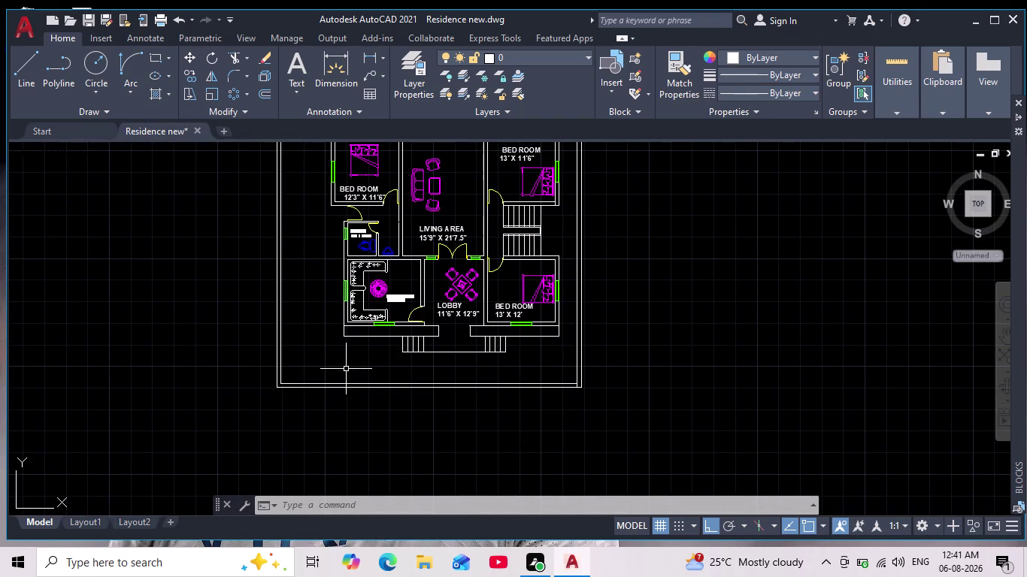
middle_drag(336, 378, 364, 355)
scroll(up, 3)
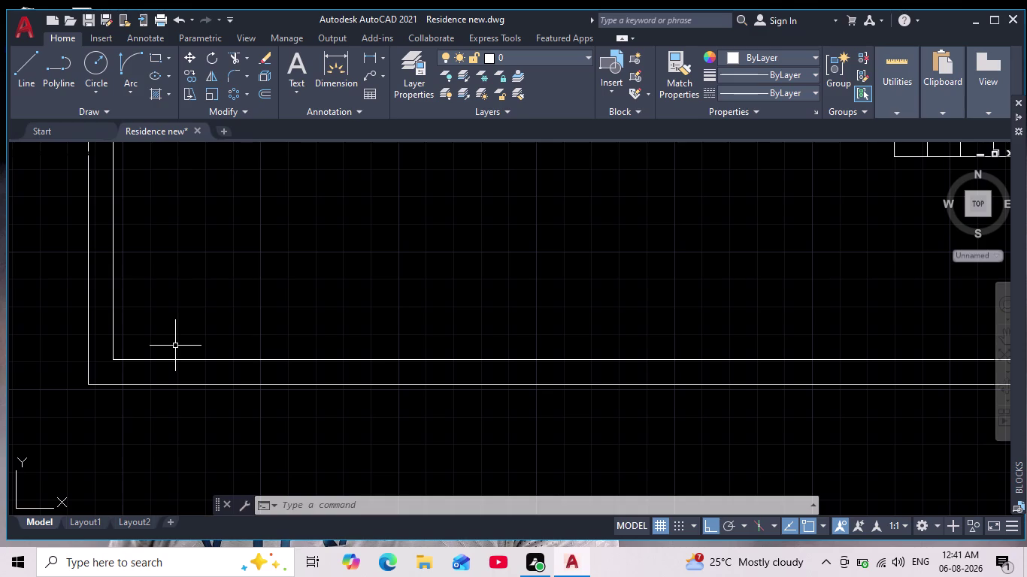
middle_drag(188, 353, 234, 344)
Try starting a line at a 6' offset, then undo and cancel it.
drag(28, 72, 36, 79)
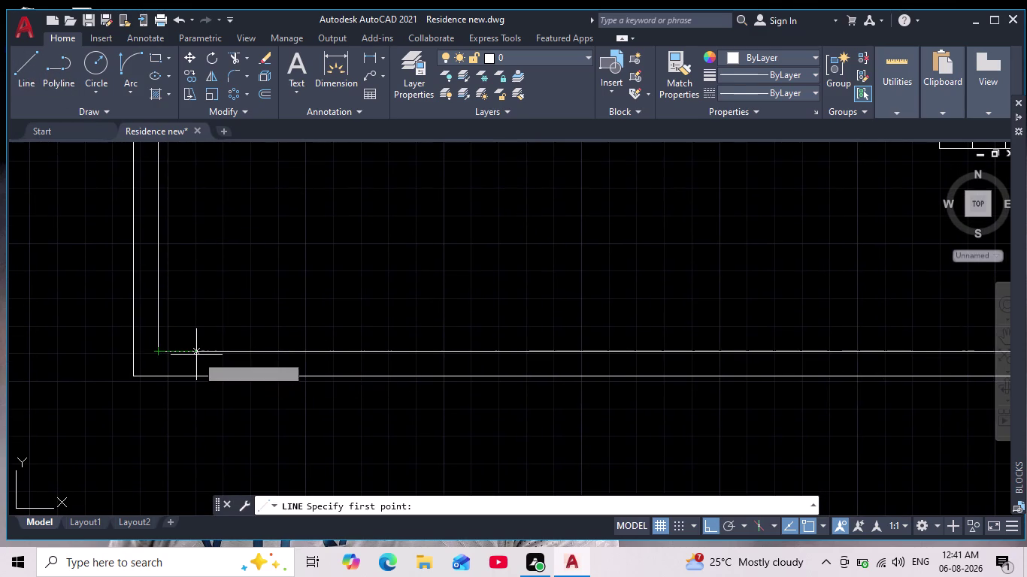
text(6')
key(Return)
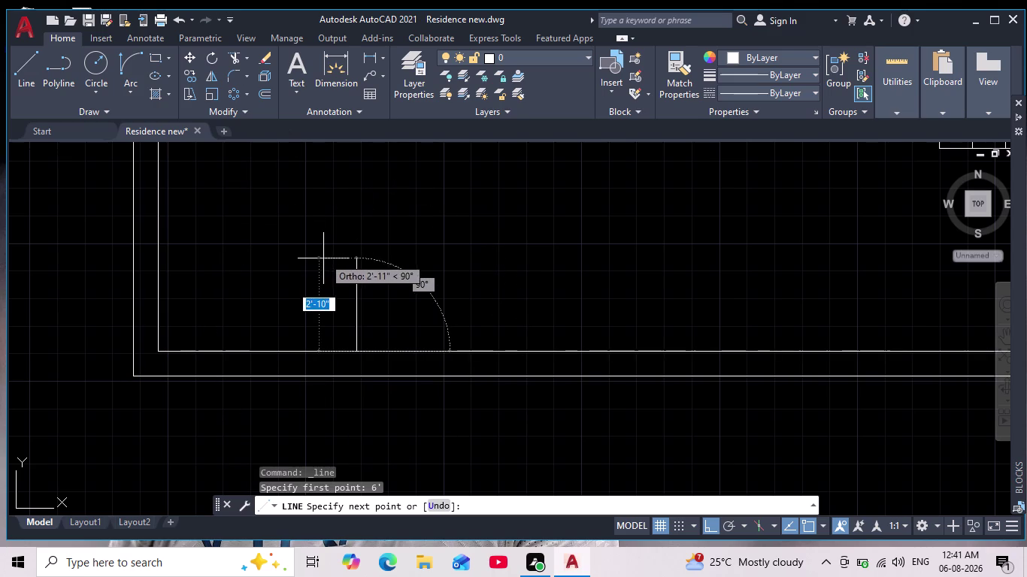
key(ctrl+z)
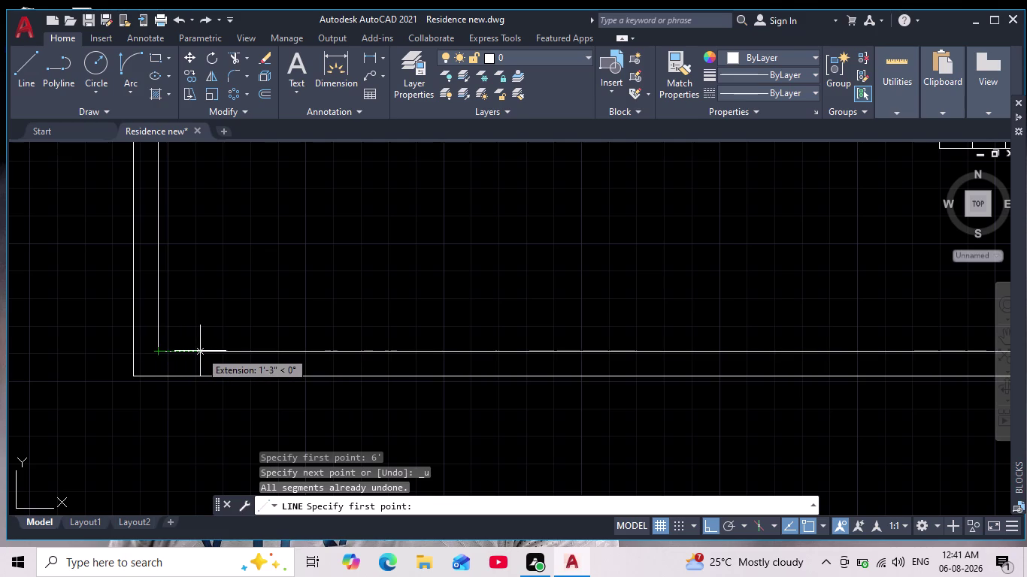
key(6)
key(Return)
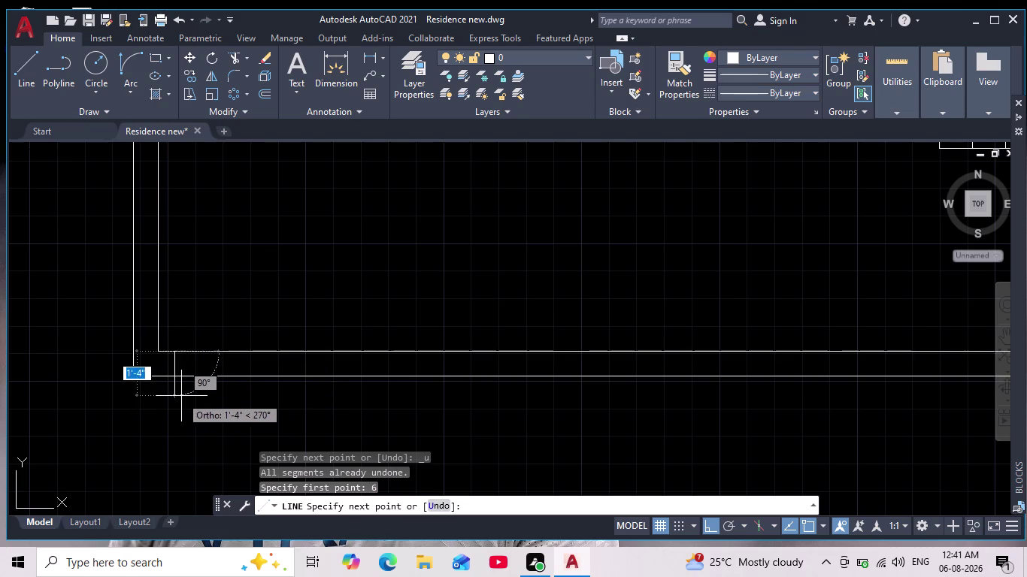
key(Escape)
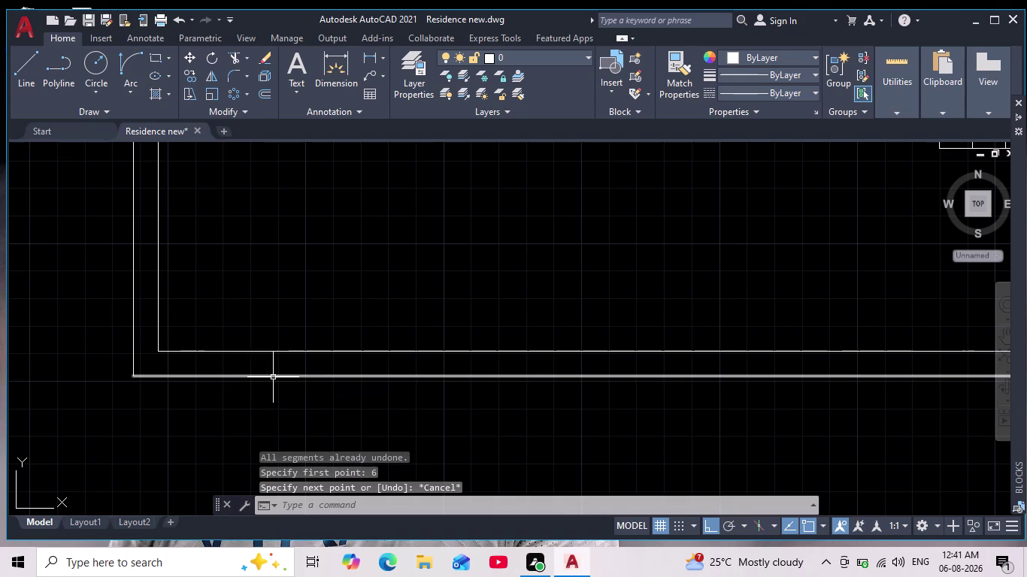
click(20, 72)
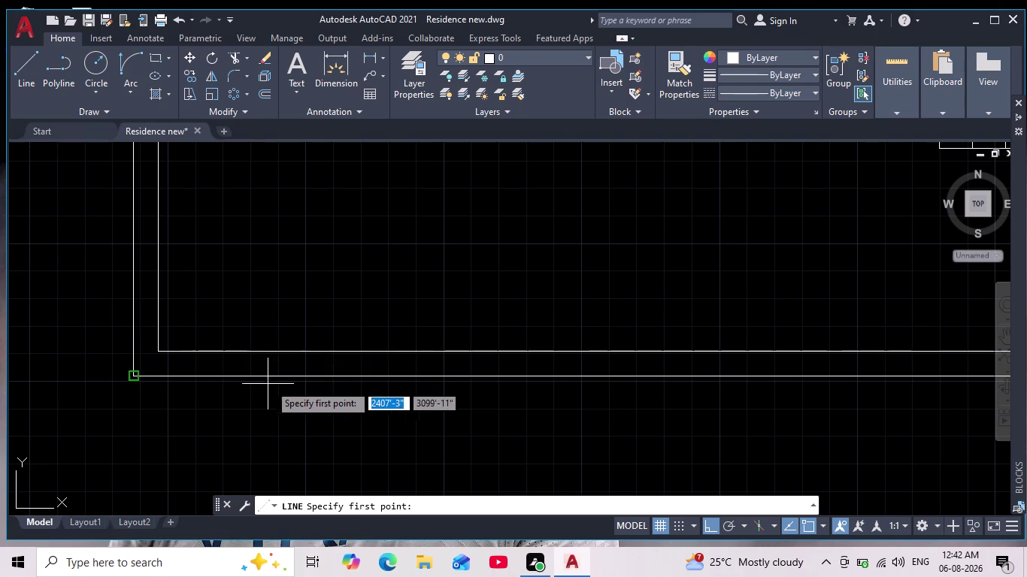
key(Escape)
key(Escape)
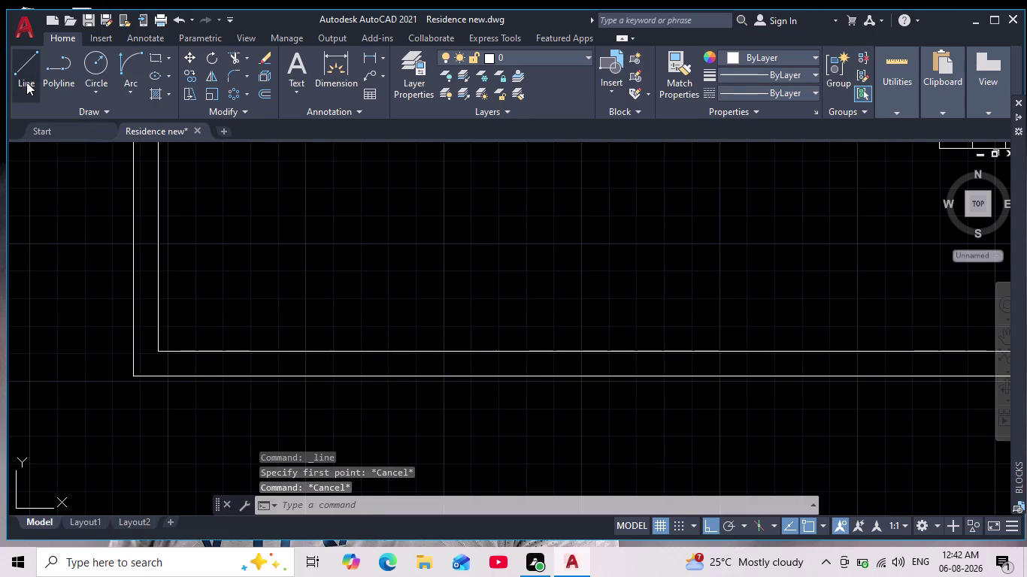
Draw a short line across the wall thickness 1' from the inner corner, then zoom out.
click(26, 82)
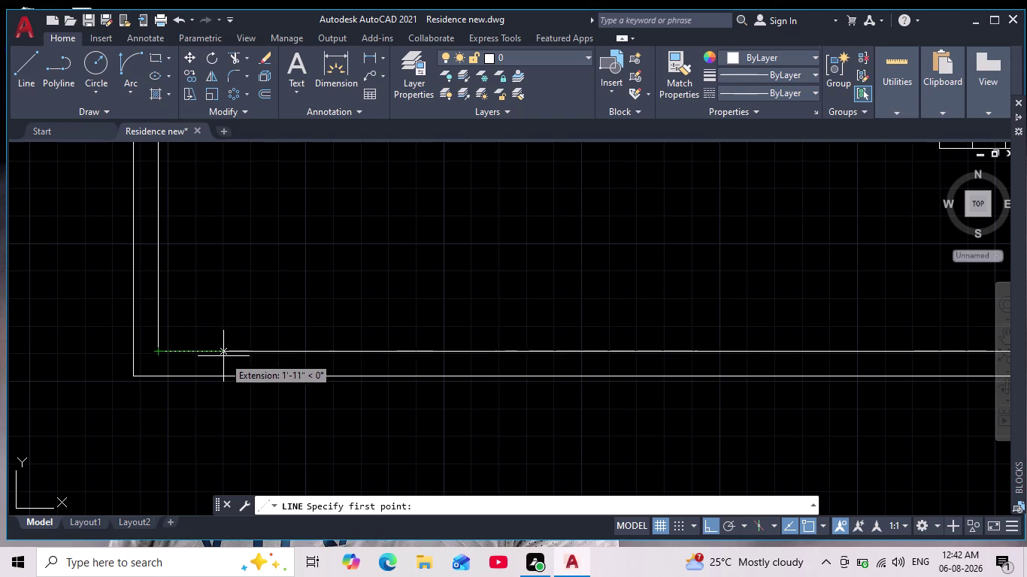
text(1')
key(Return)
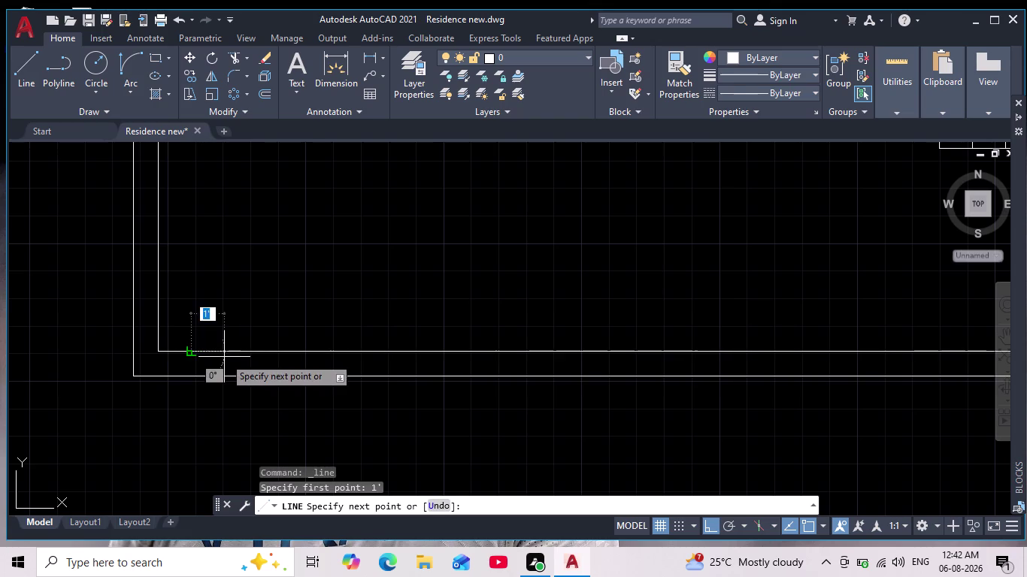
scroll(up, 3)
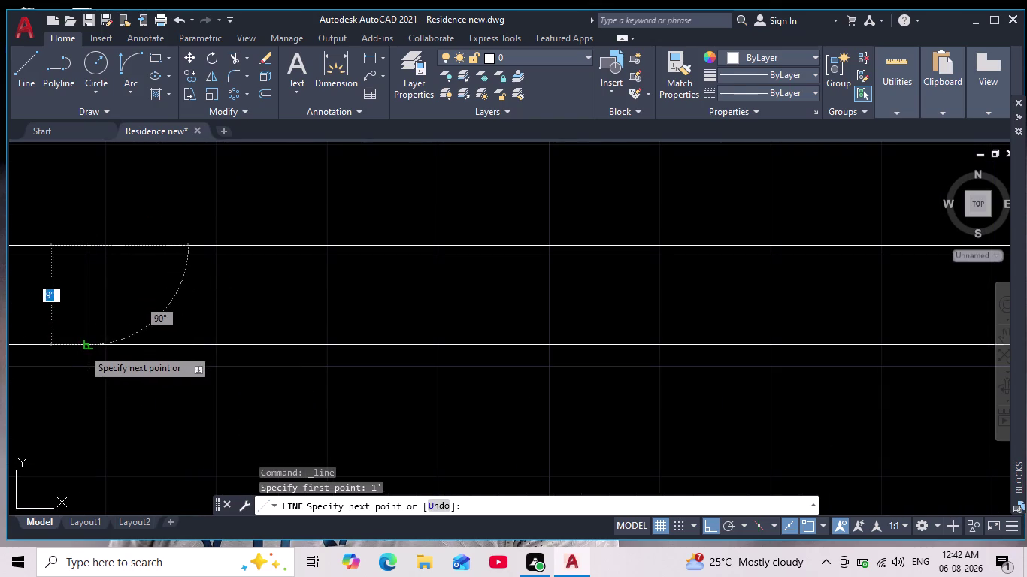
click(89, 342)
key(Escape)
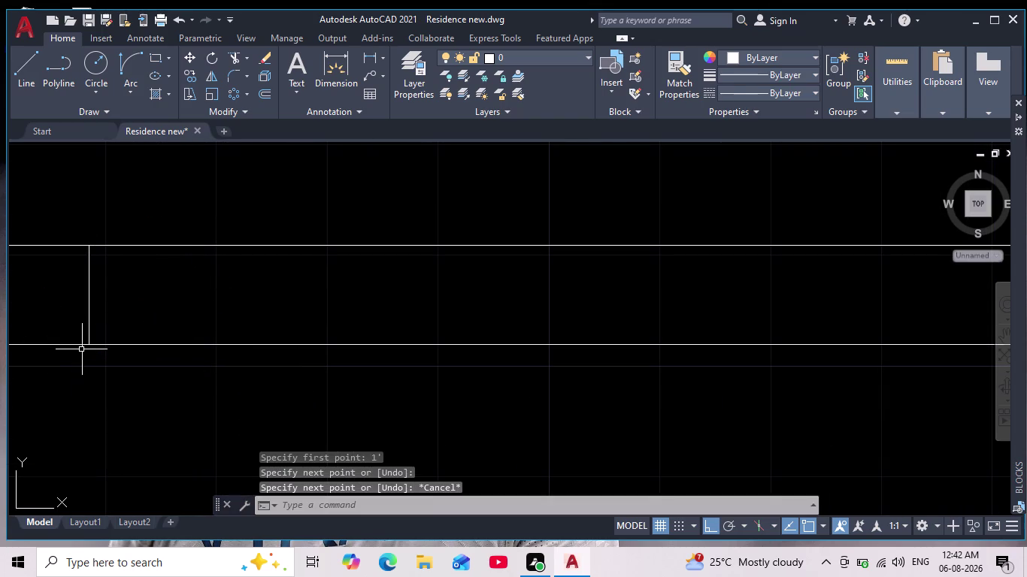
scroll(down, 3)
middle_drag(139, 384, 264, 364)
scroll(down, 3)
scroll(up, 3)
scroll(down, 3)
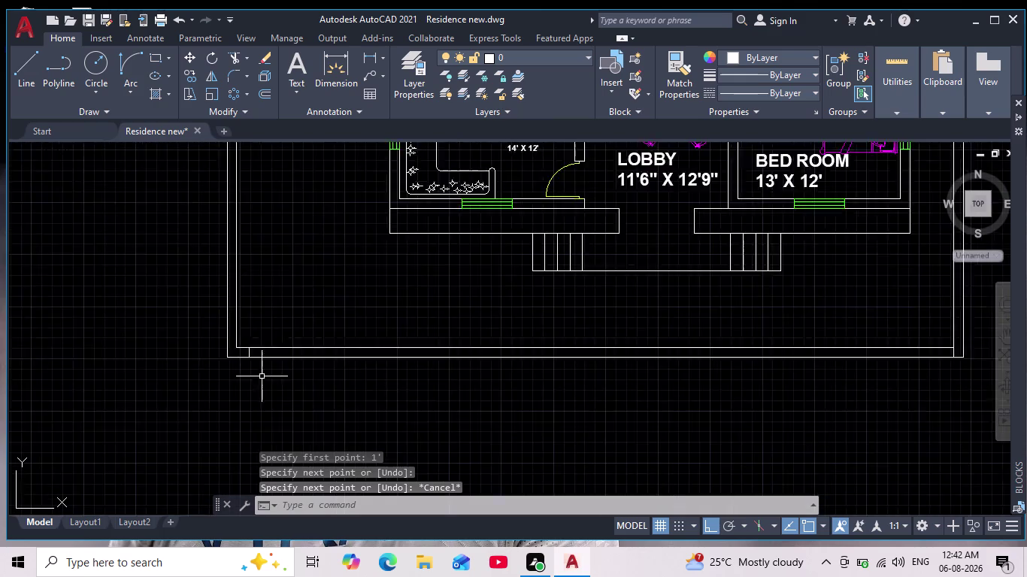
scroll(down, 3)
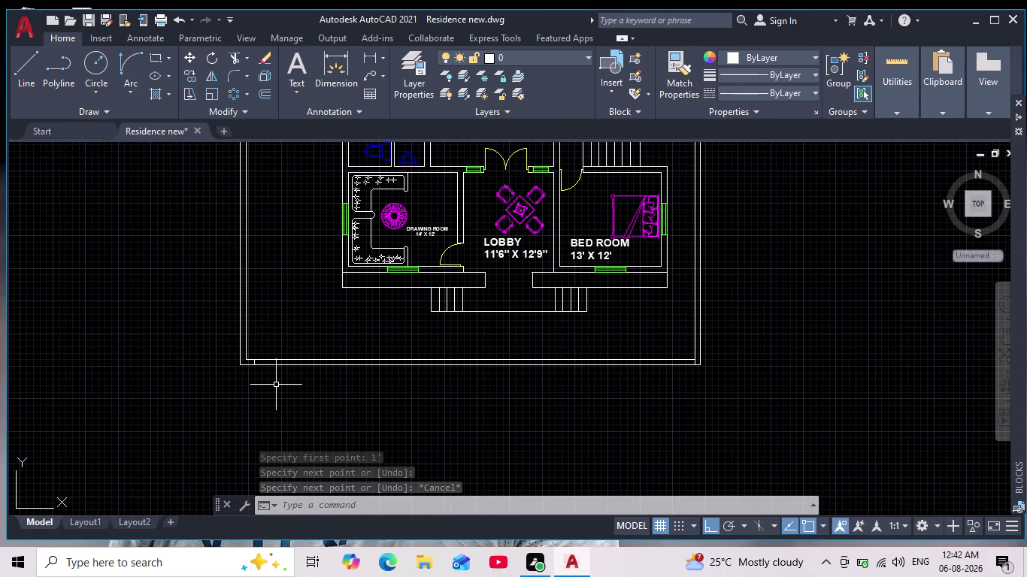
scroll(up, 3)
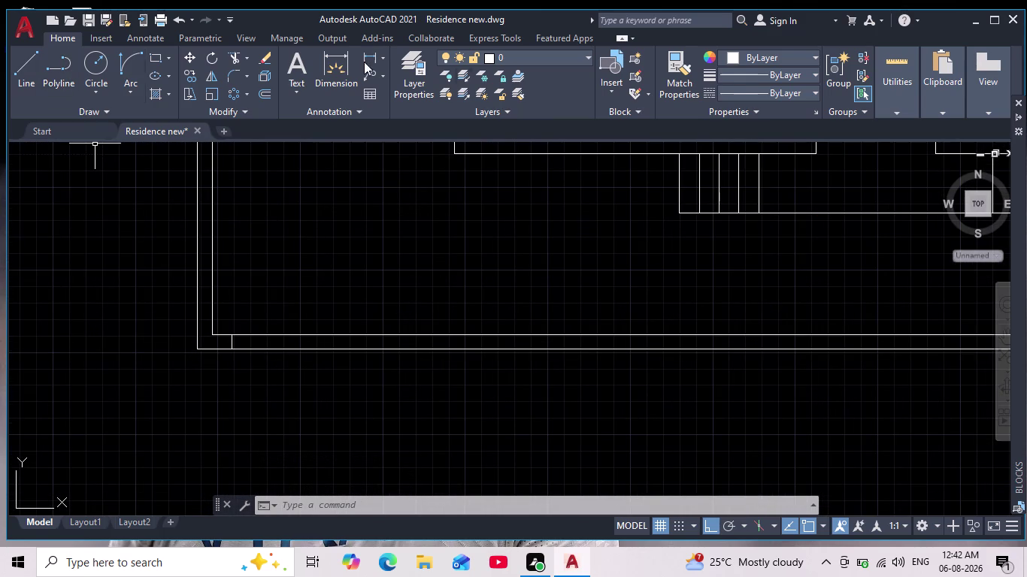
On the doors layer, draw gate line segments of 2, 3' and 2 from the marker.
click(542, 57)
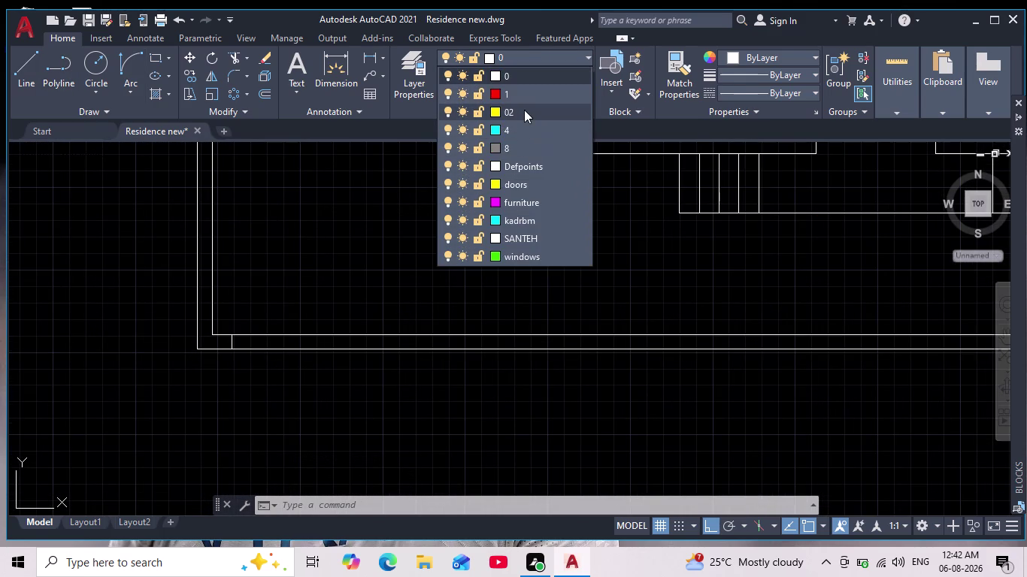
click(532, 181)
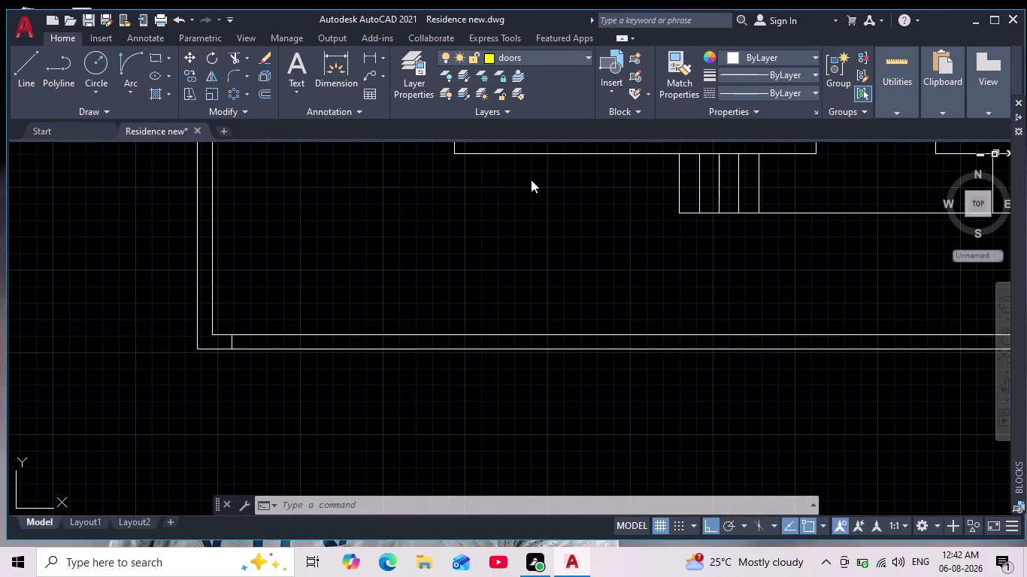
click(27, 69)
scroll(up, 3)
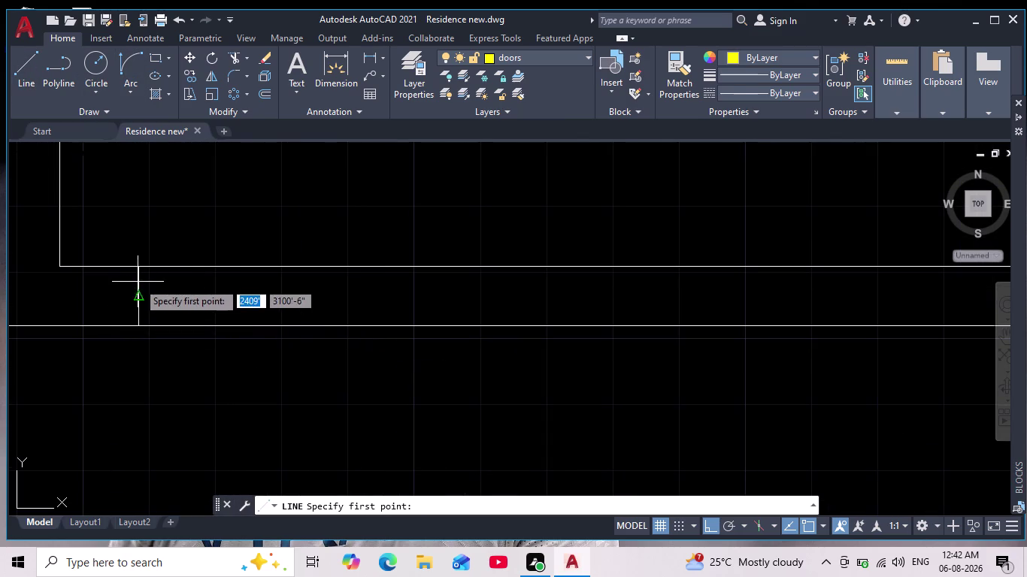
click(135, 296)
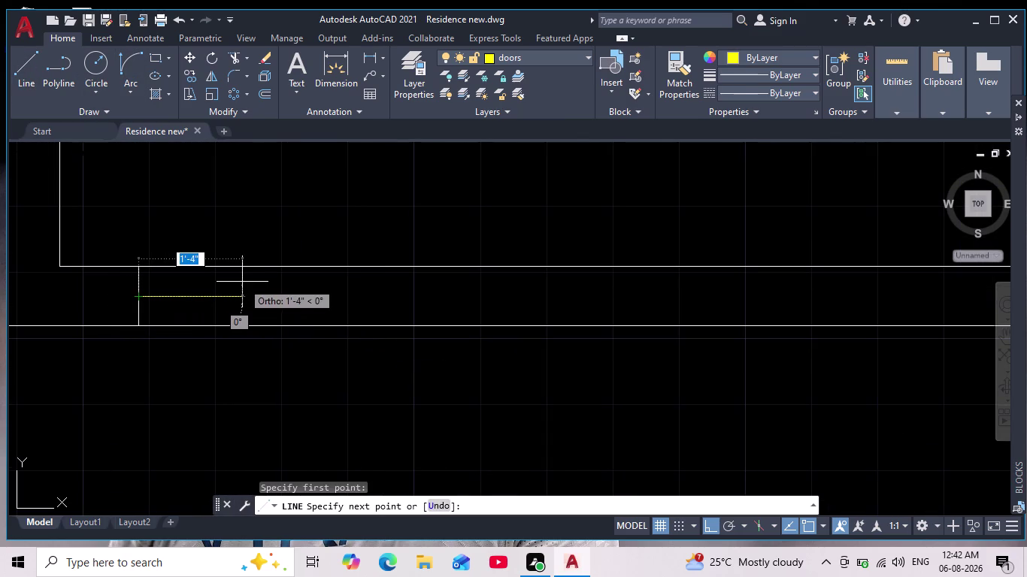
key(2)
key(Return)
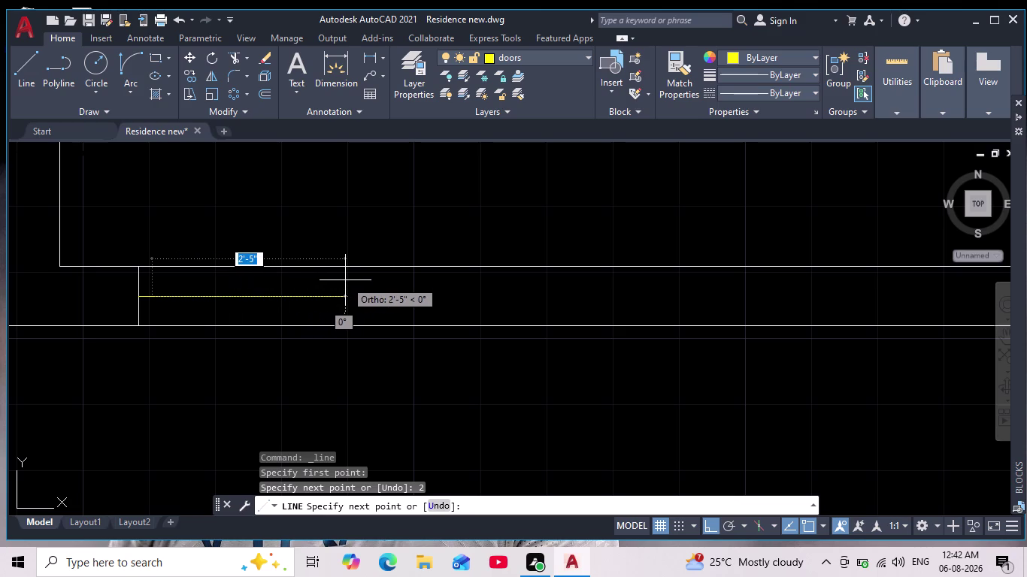
key(3)
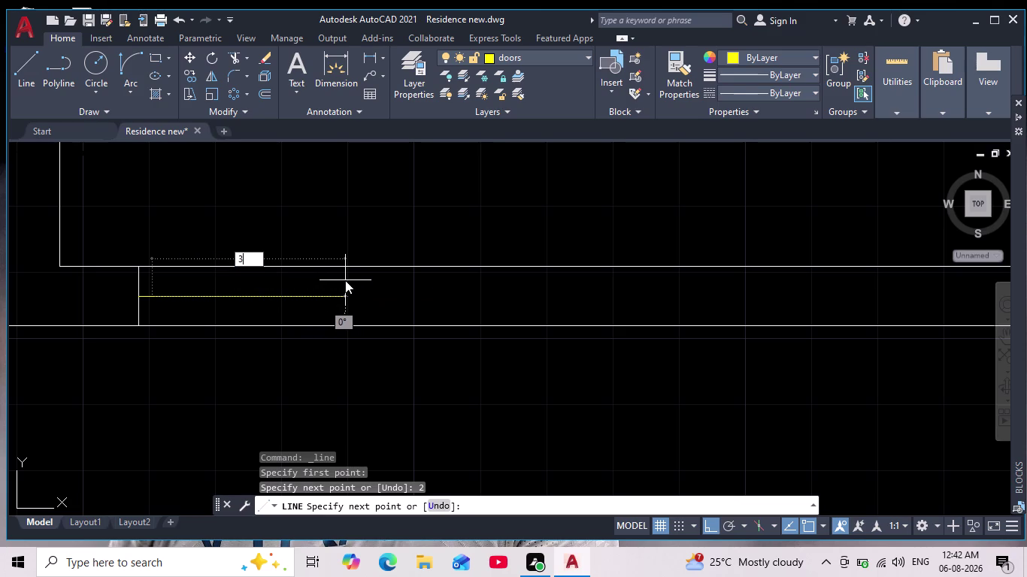
key(apostrophe)
key(Return)
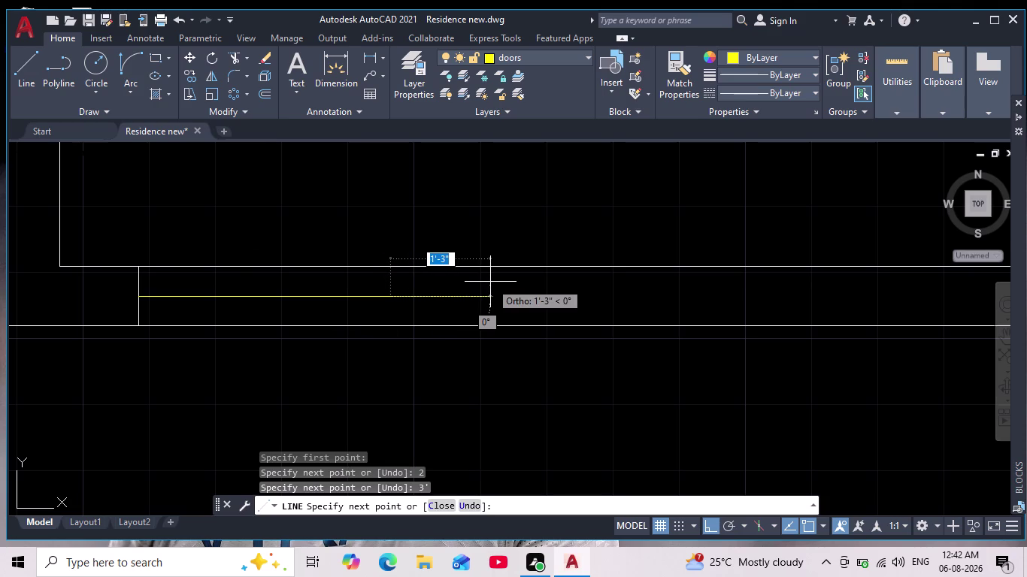
key(2)
key(Return)
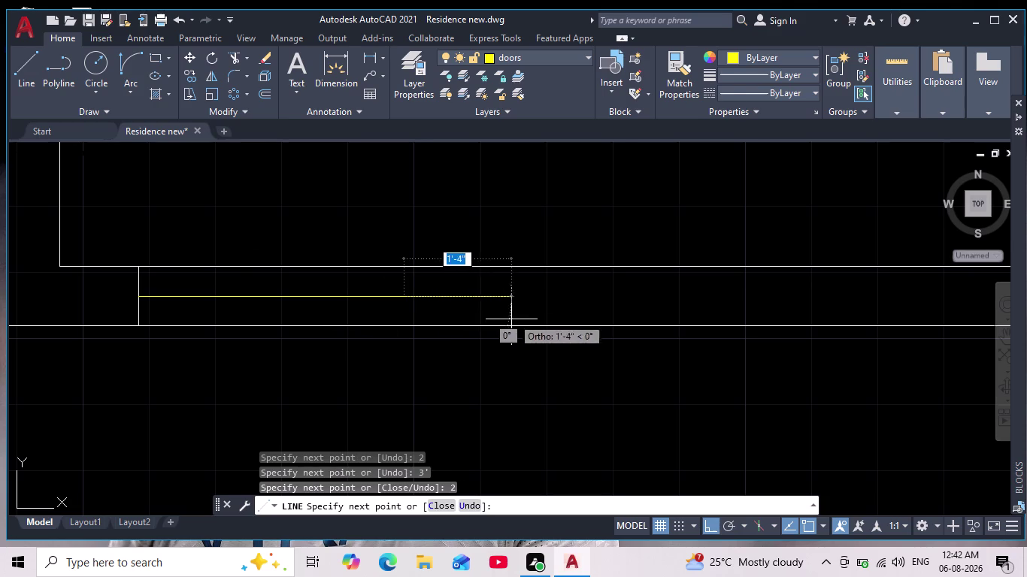
Close the gate outline with a line across to the inner wall edge.
scroll(up, 3)
scroll(up, 3)
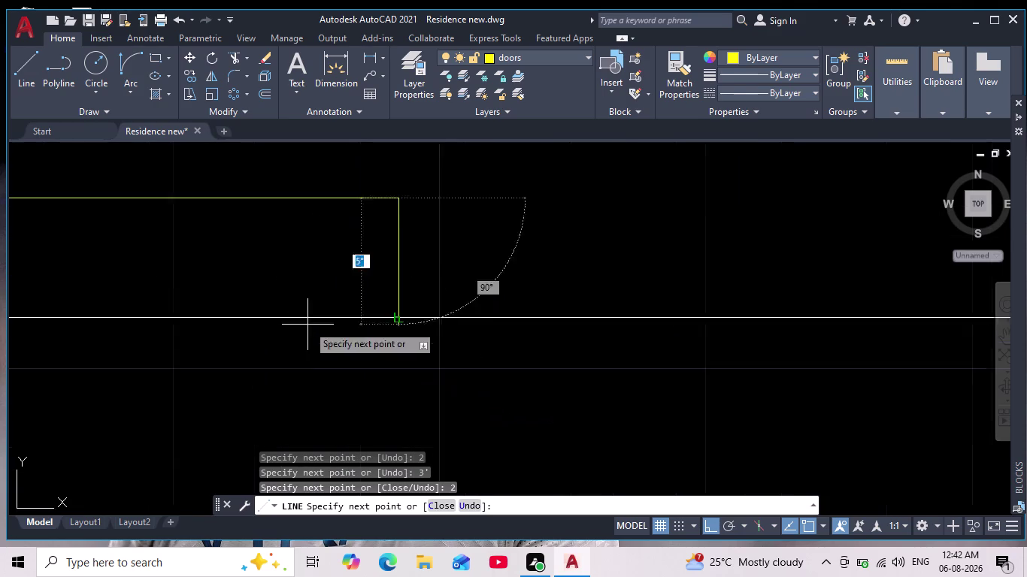
click(452, 311)
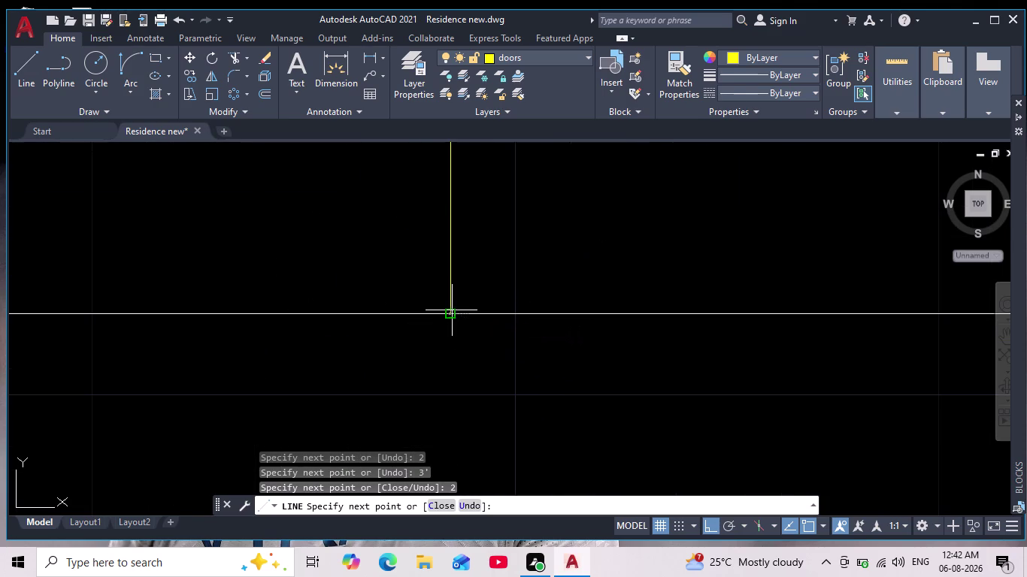
scroll(up, 3)
middle_drag(460, 274, 472, 415)
scroll(down, 3)
middle_drag(480, 266, 489, 368)
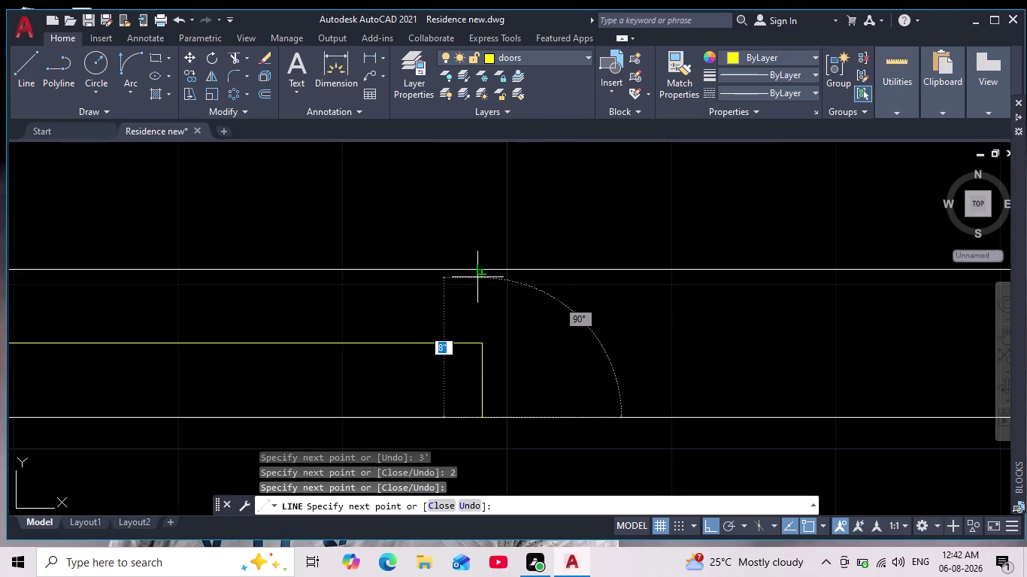
click(481, 273)
key(Escape)
scroll(down, 3)
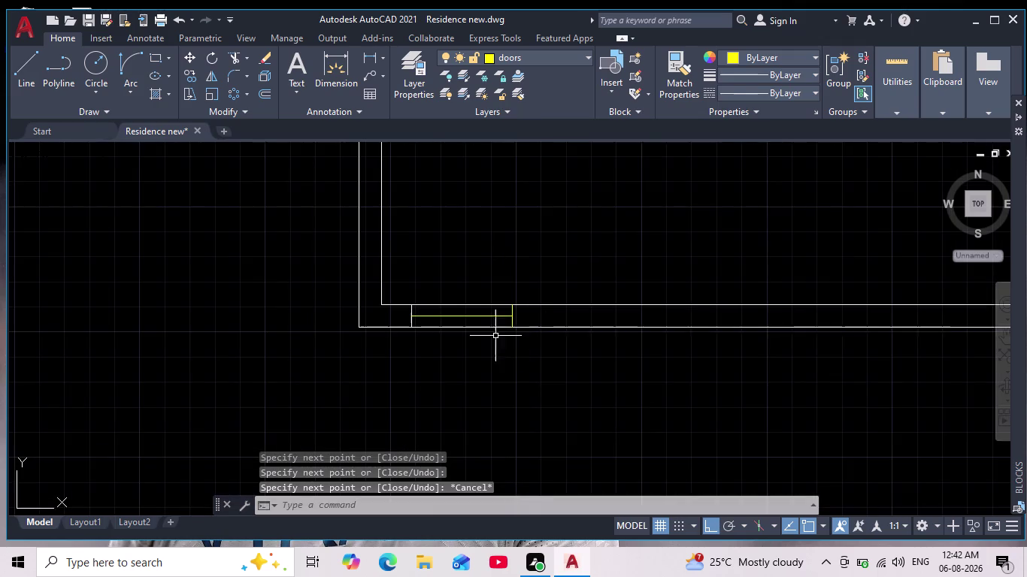
scroll(up, 3)
Window-select all the yellow gate line pieces and begin copying them.
click(434, 297)
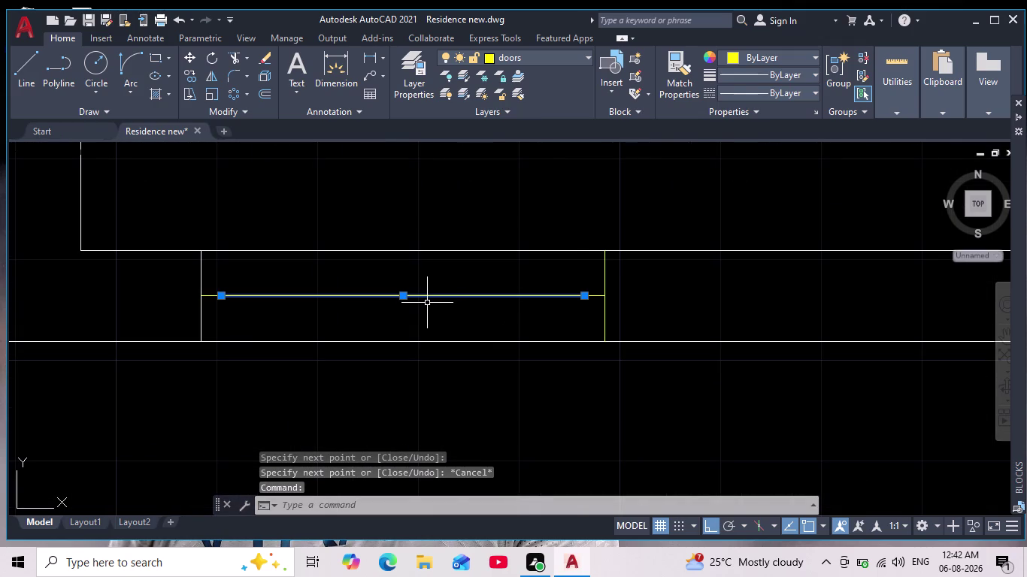
scroll(down, 3)
scroll(up, 3)
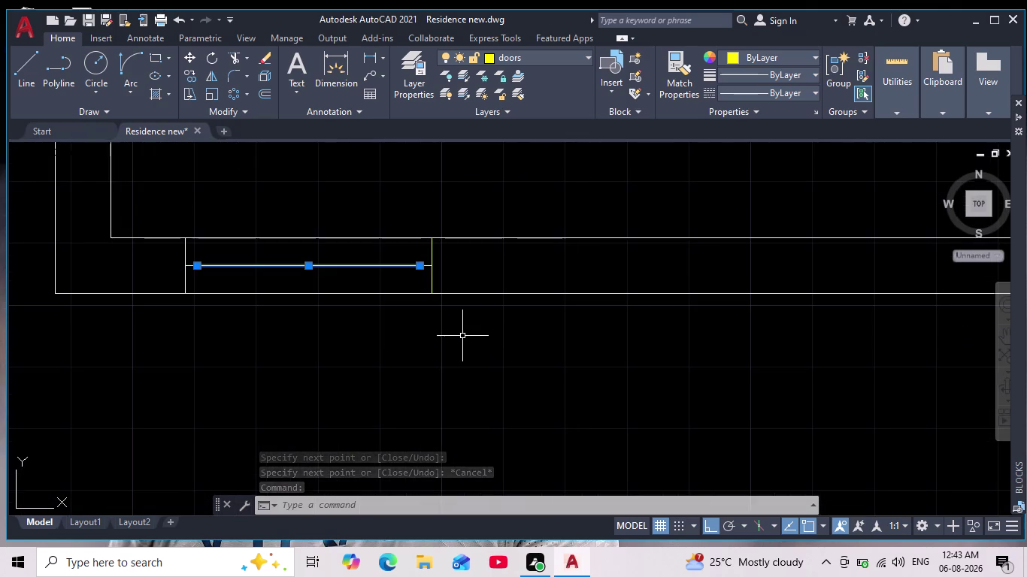
key(Escape)
key(Escape)
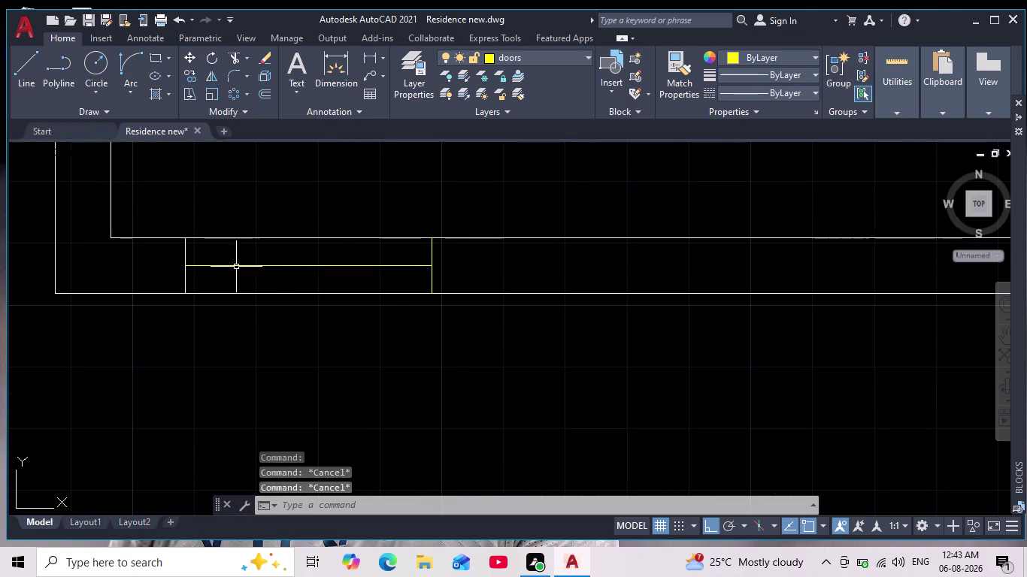
scroll(up, 3)
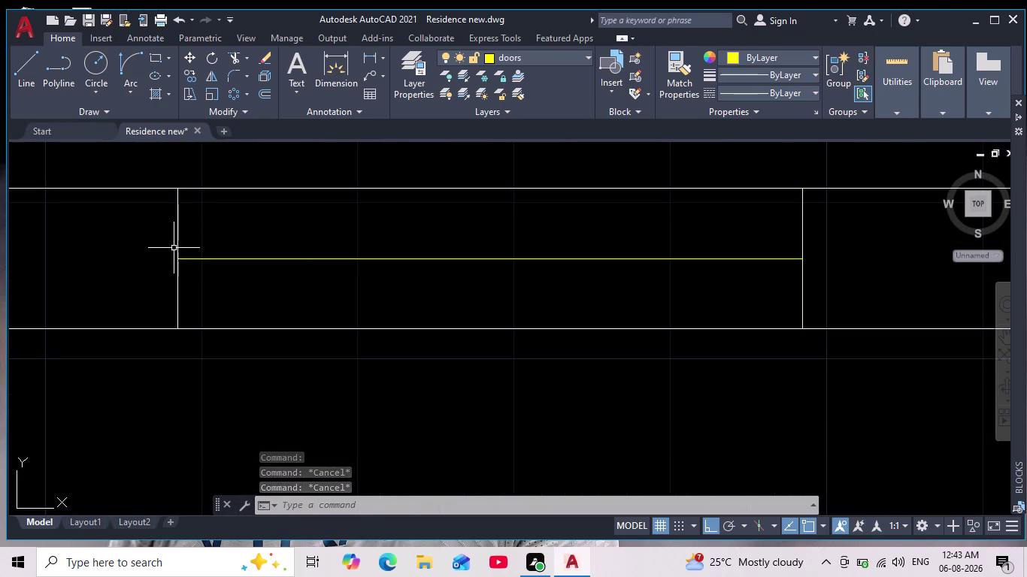
drag(156, 241, 159, 251)
click(831, 270)
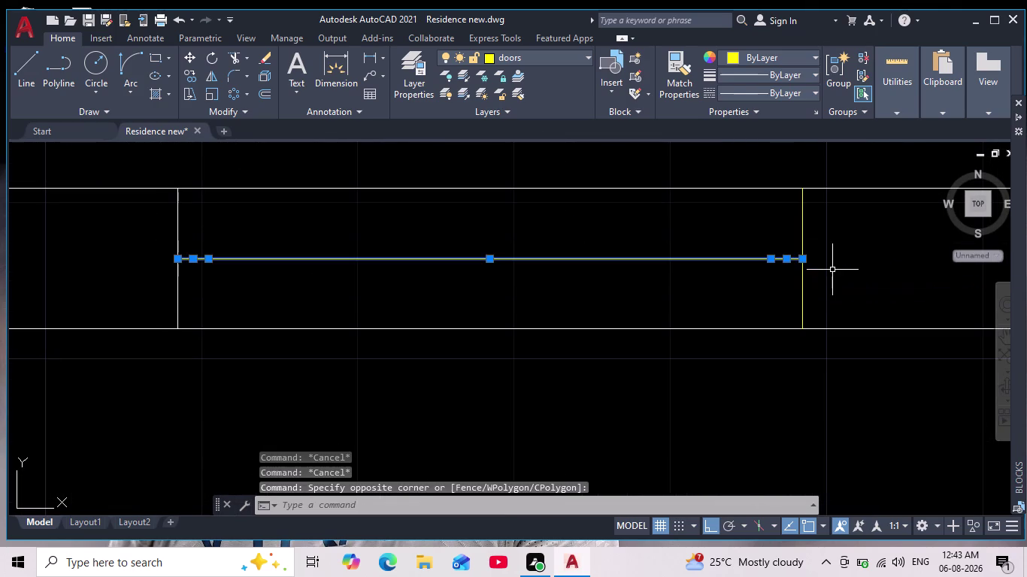
middle_drag(805, 280, 621, 308)
scroll(down, 3)
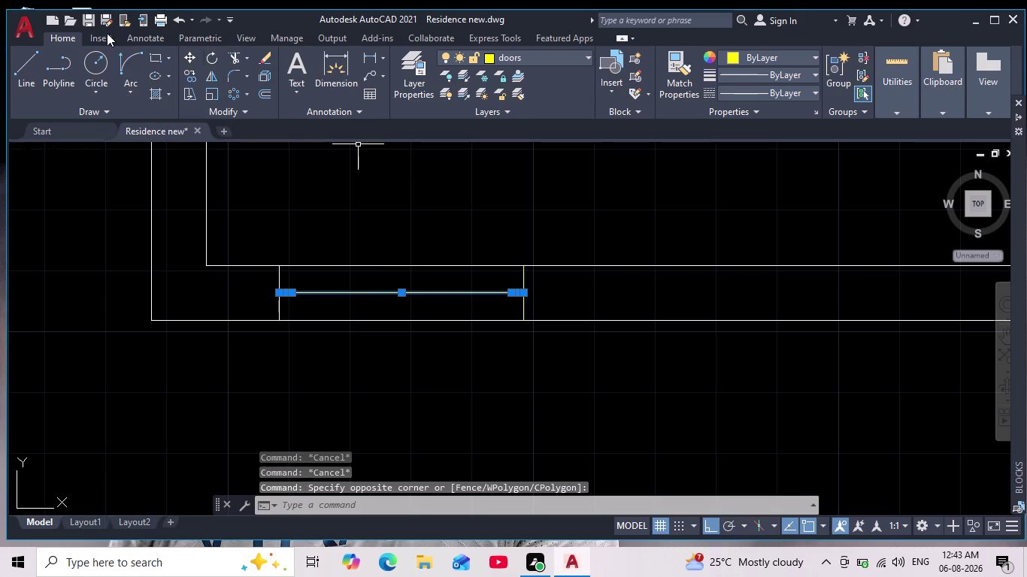
click(188, 78)
Copy the gate line from its end to a point further along the wall.
scroll(up, 3)
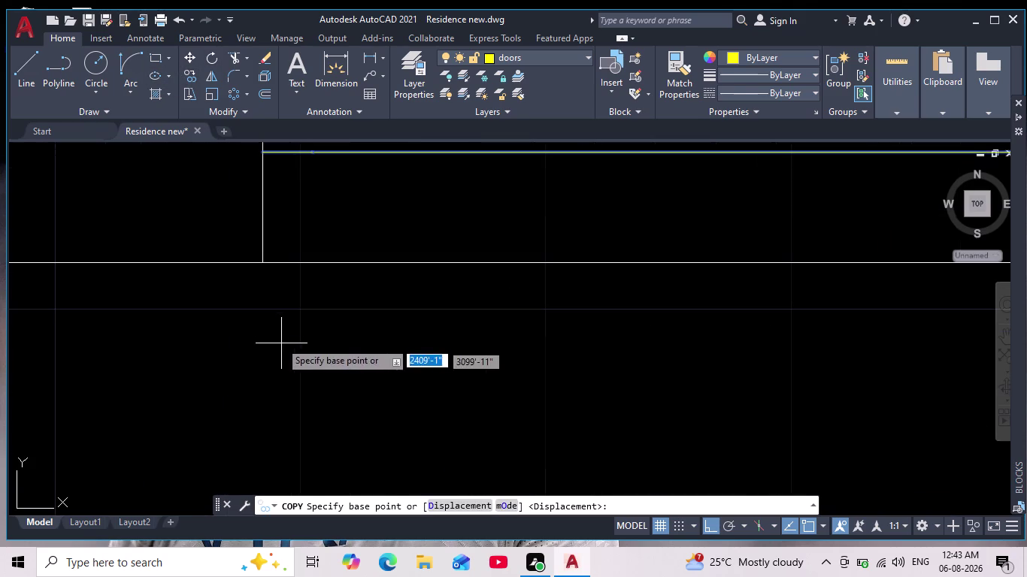
middle_drag(282, 226, 293, 315)
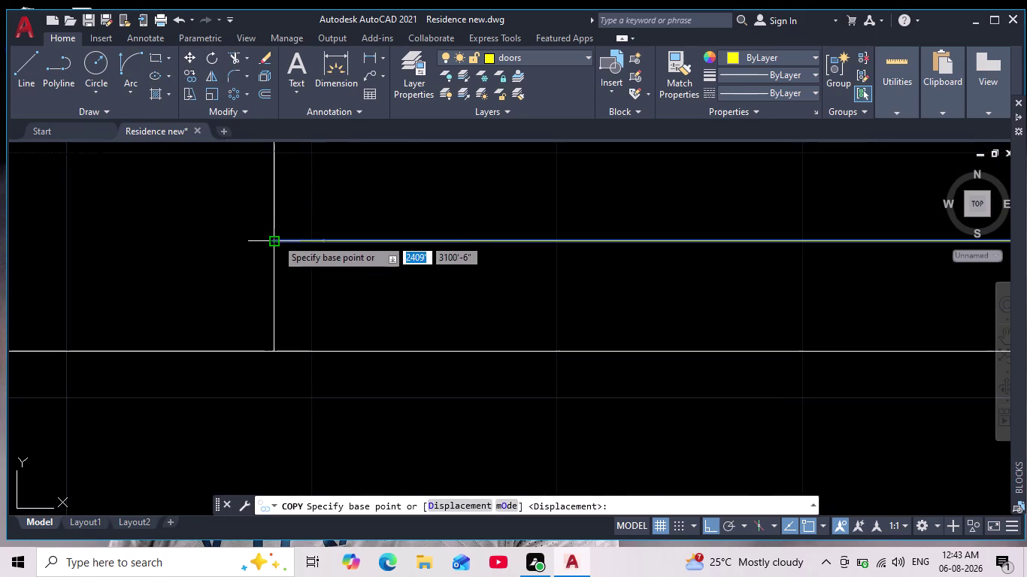
click(276, 239)
middle_drag(536, 261, 236, 356)
scroll(down, 3)
scroll(up, 3)
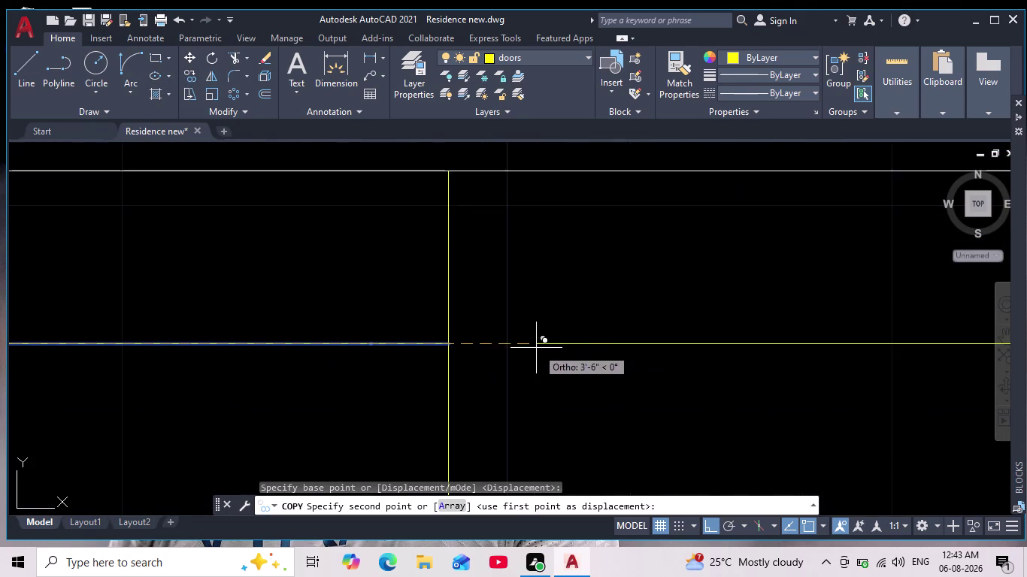
click(450, 343)
key(Escape)
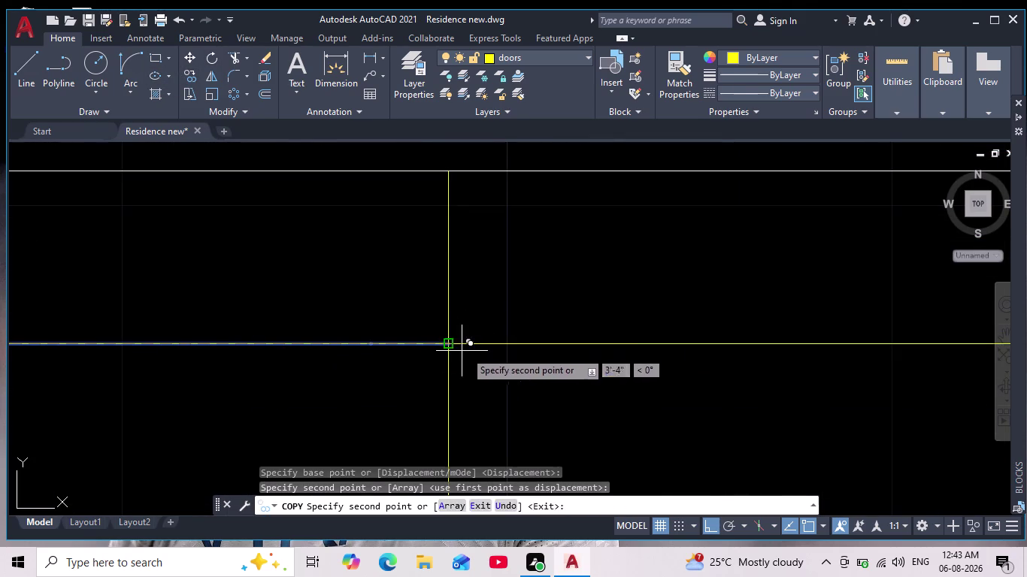
Select the copied gate leaf line in the opening.
scroll(down, 3)
scroll(down, 3)
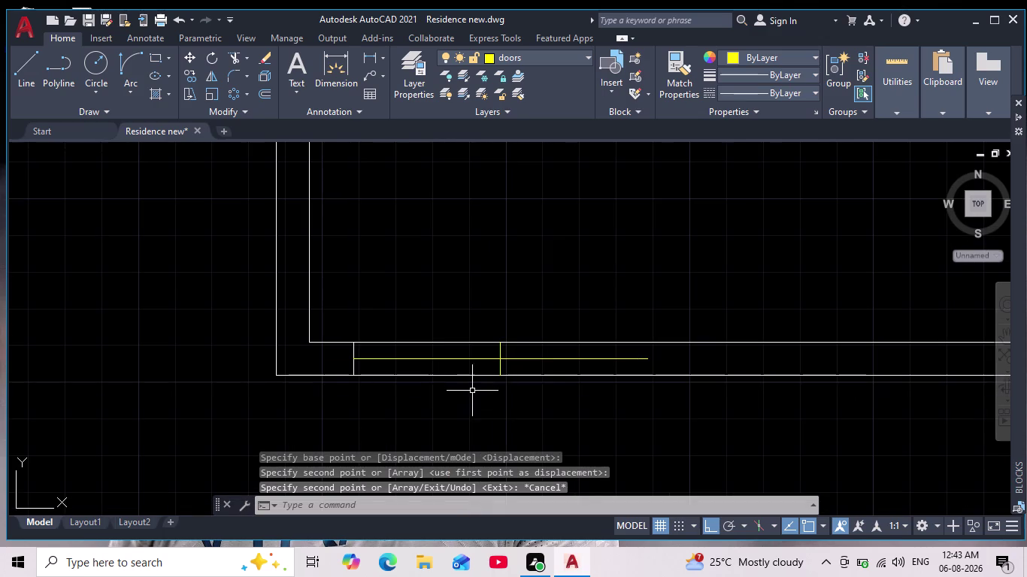
scroll(up, 3)
scroll(up, 3)
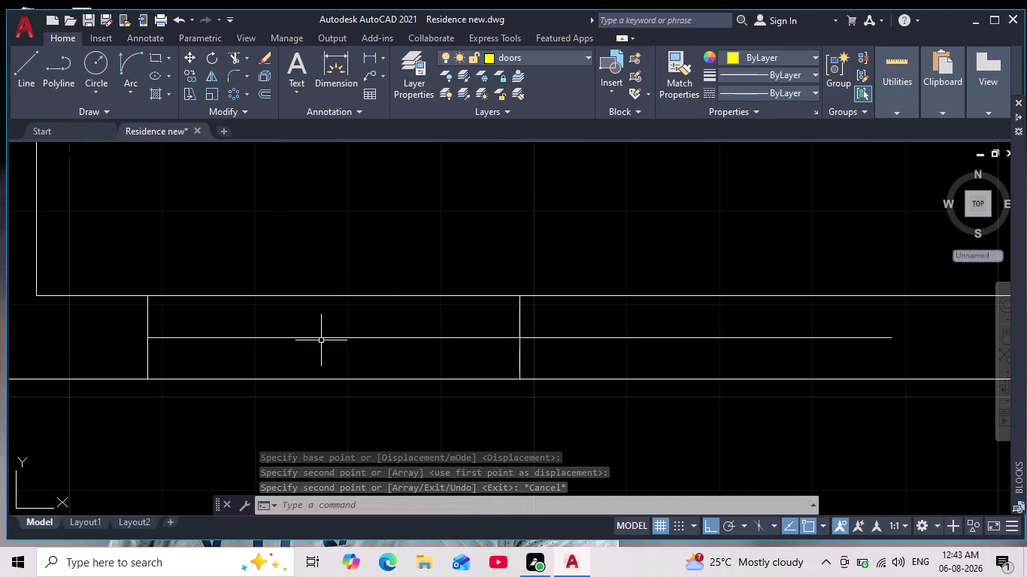
click(318, 335)
click(319, 349)
click(310, 334)
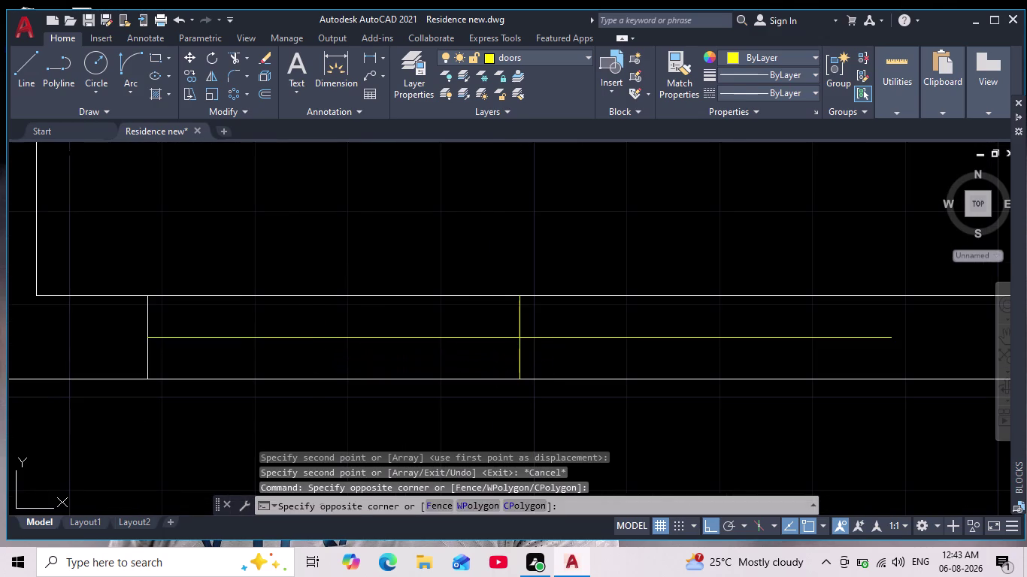
key(Escape)
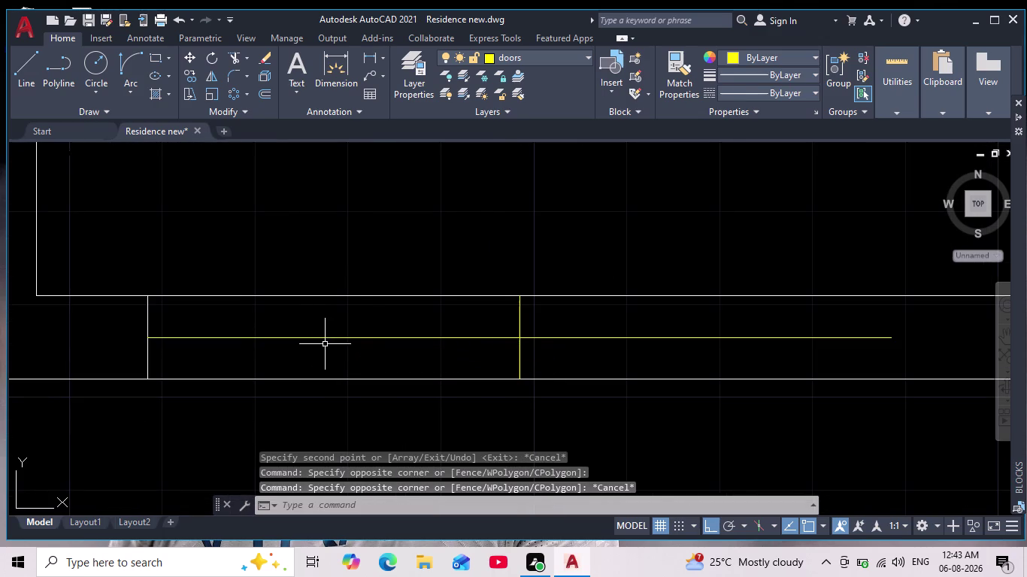
click(320, 338)
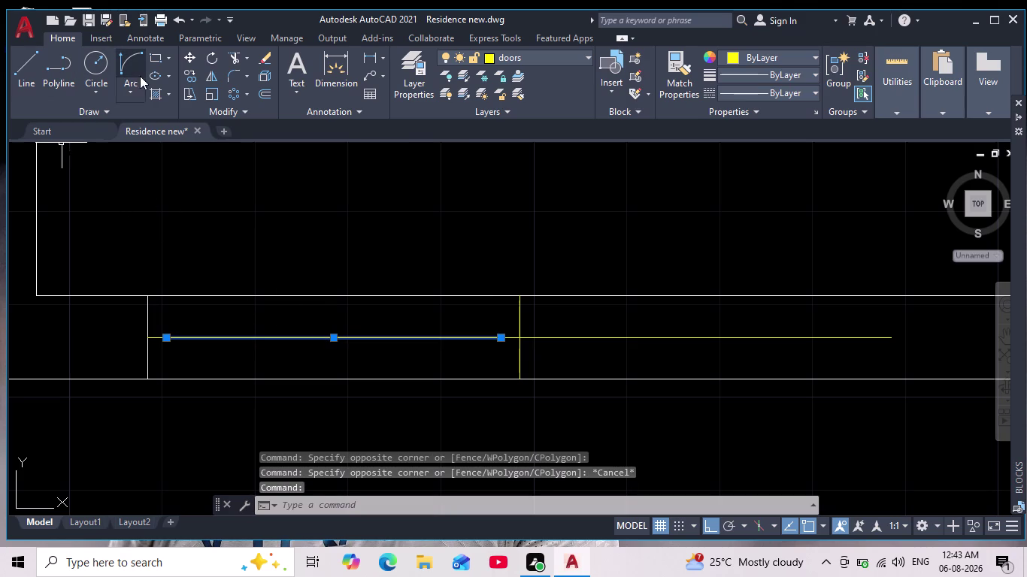
click(211, 60)
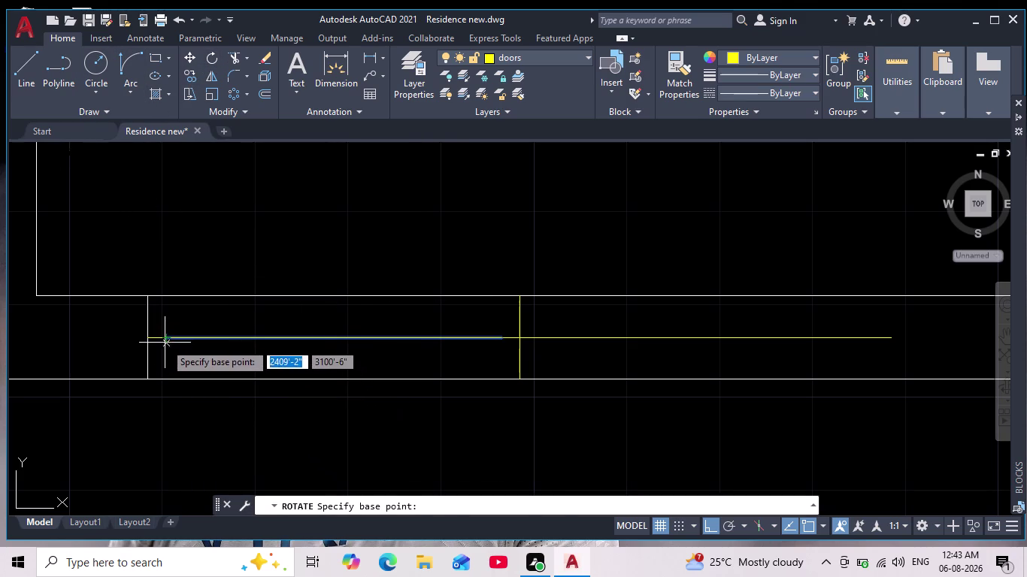
Rotate the left gate leaf line 90° upright about its left end.
click(164, 340)
click(139, 222)
scroll(down, 3)
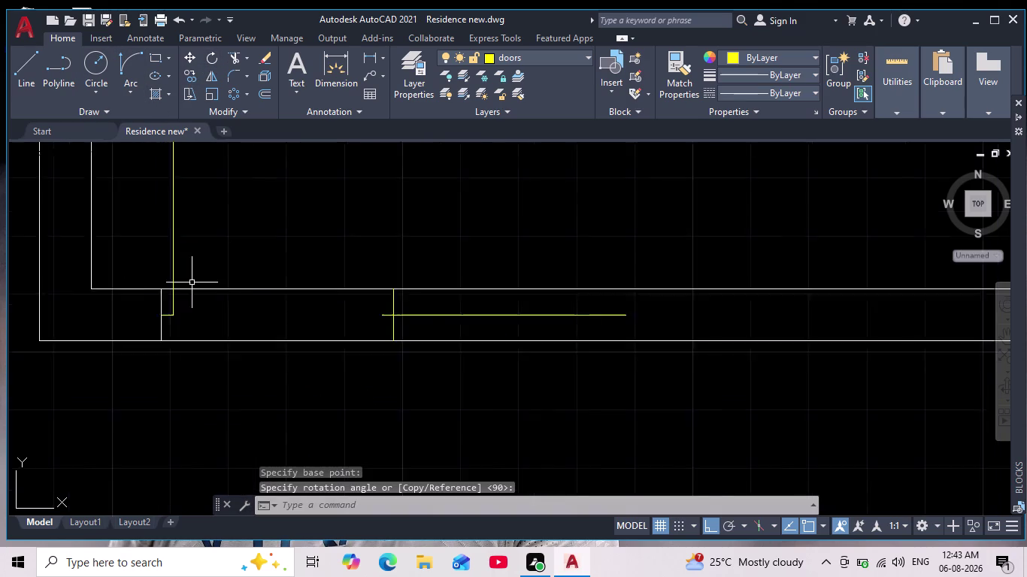
scroll(down, 3)
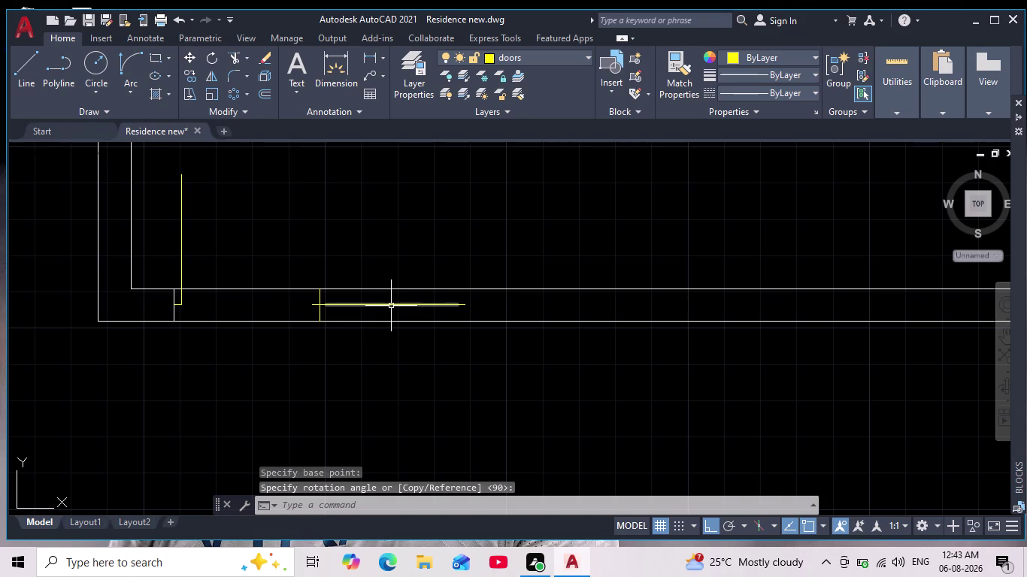
Rotate the right gate leaf line 90° upright about its outer end.
click(391, 306)
click(211, 56)
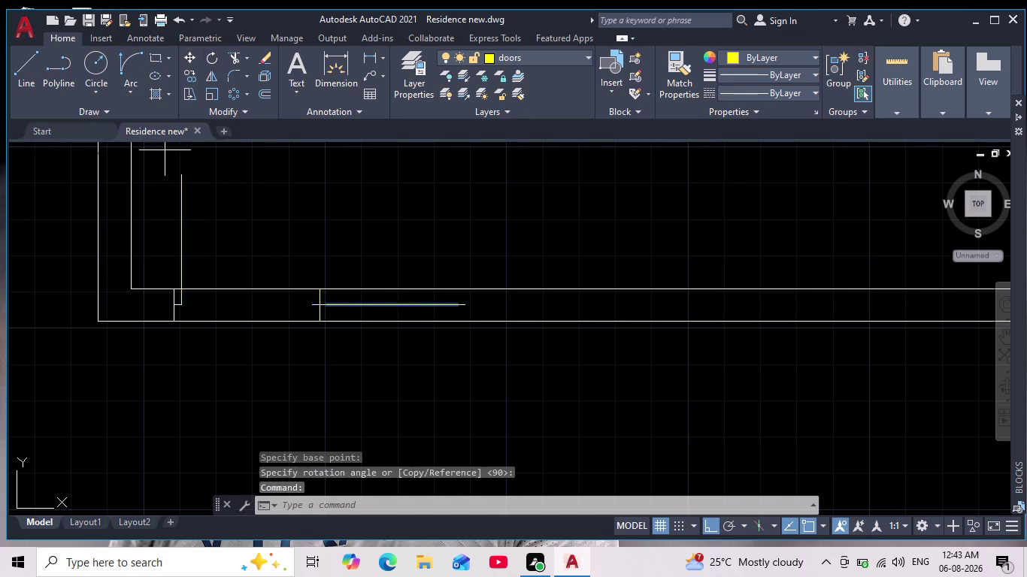
scroll(up, 3)
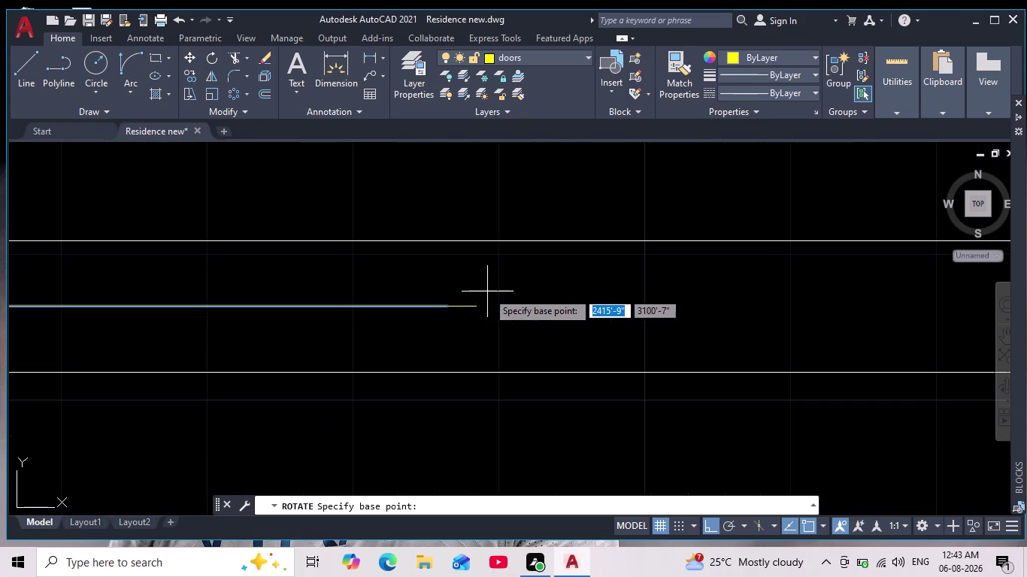
click(448, 305)
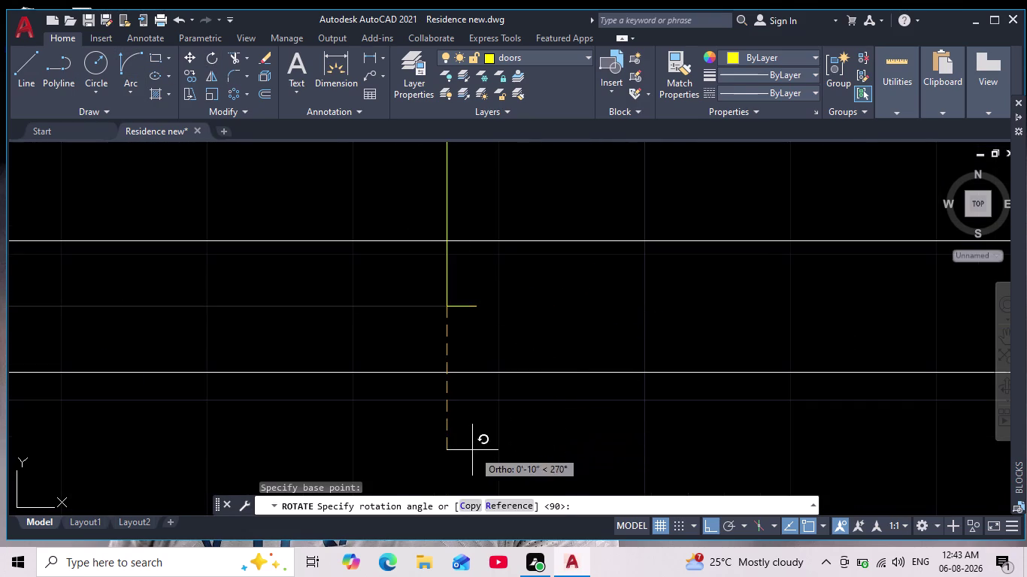
click(472, 451)
scroll(down, 3)
middle_drag(468, 439, 471, 388)
scroll(up, 3)
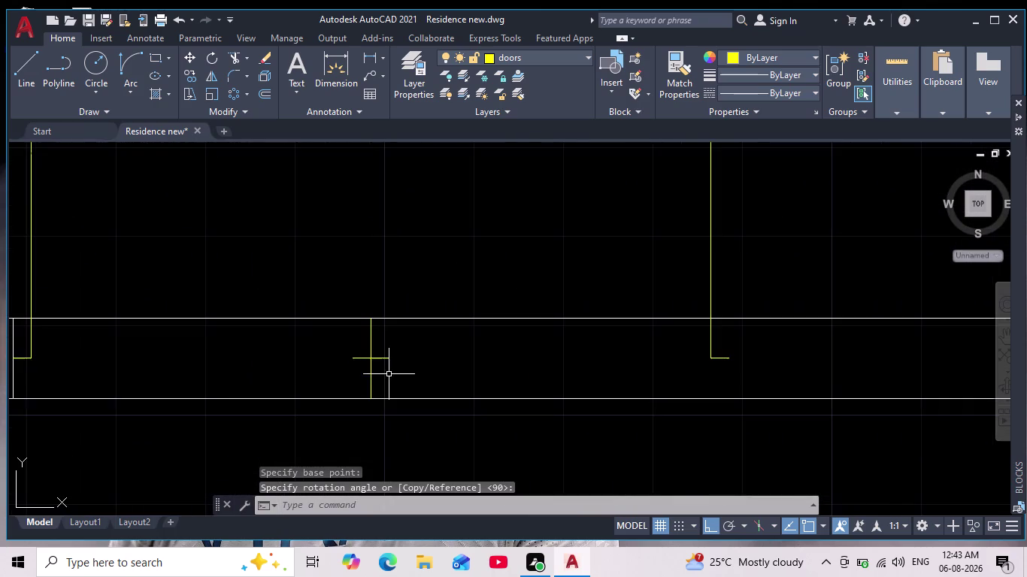
scroll(up, 3)
Fence-trim the leftover line pieces inside the gate opening.
click(448, 333)
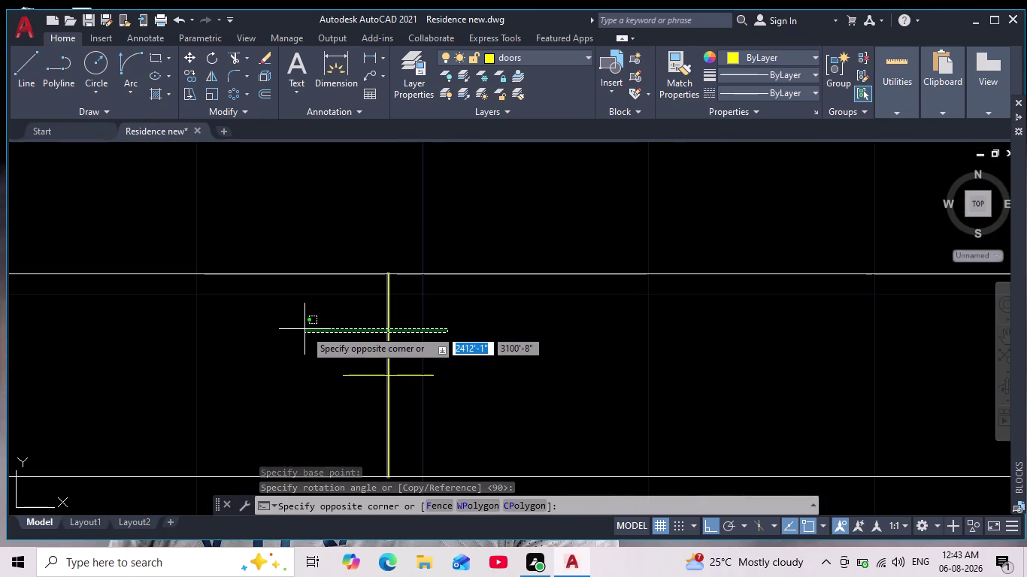
click(326, 329)
key(Escape)
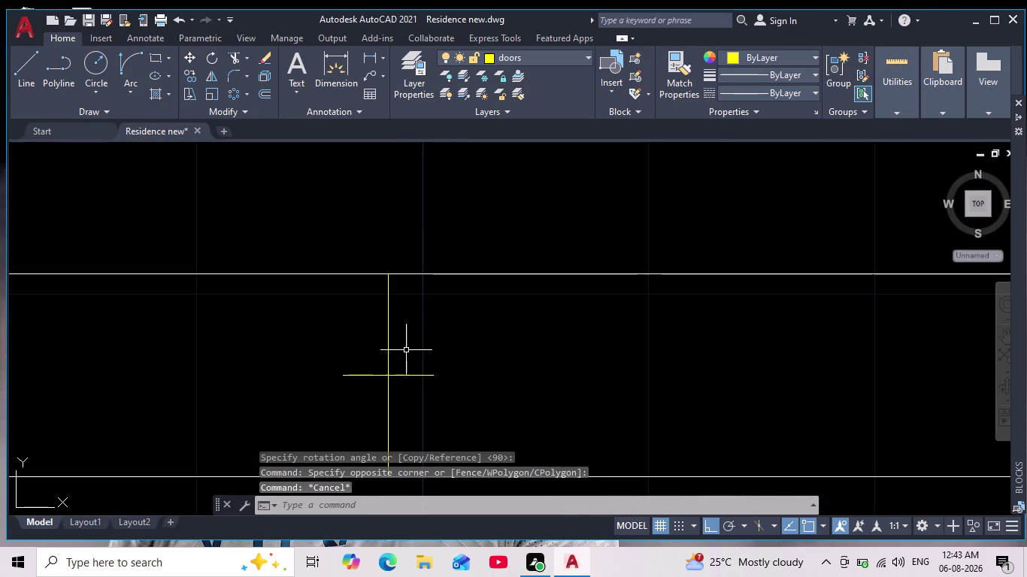
click(388, 336)
key(Escape)
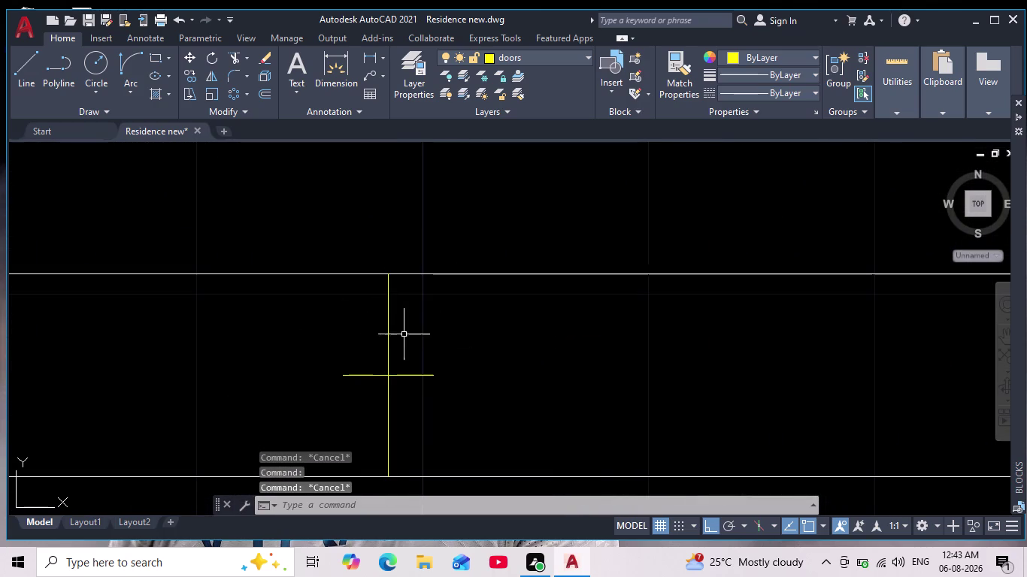
click(235, 57)
drag(425, 315, 333, 316)
scroll(down, 3)
scroll(down, 3)
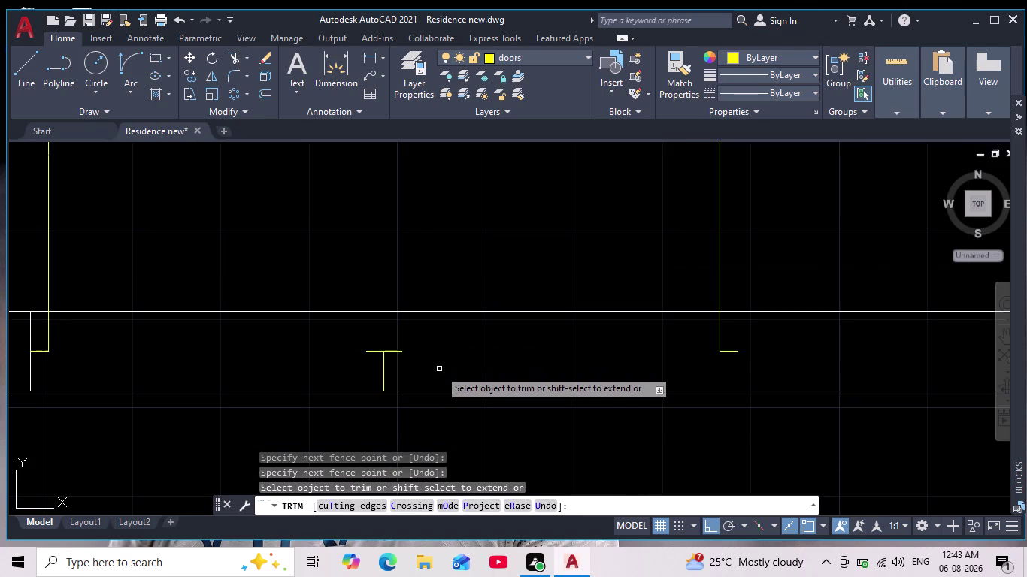
scroll(up, 3)
middle_drag(430, 377, 429, 402)
scroll(down, 3)
key(Escape)
key(Escape)
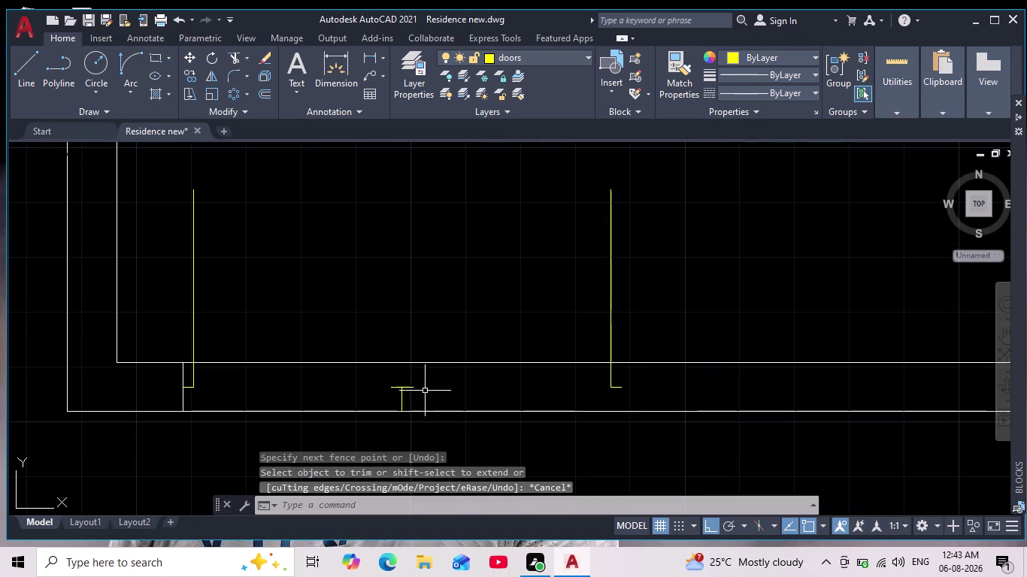
click(127, 71)
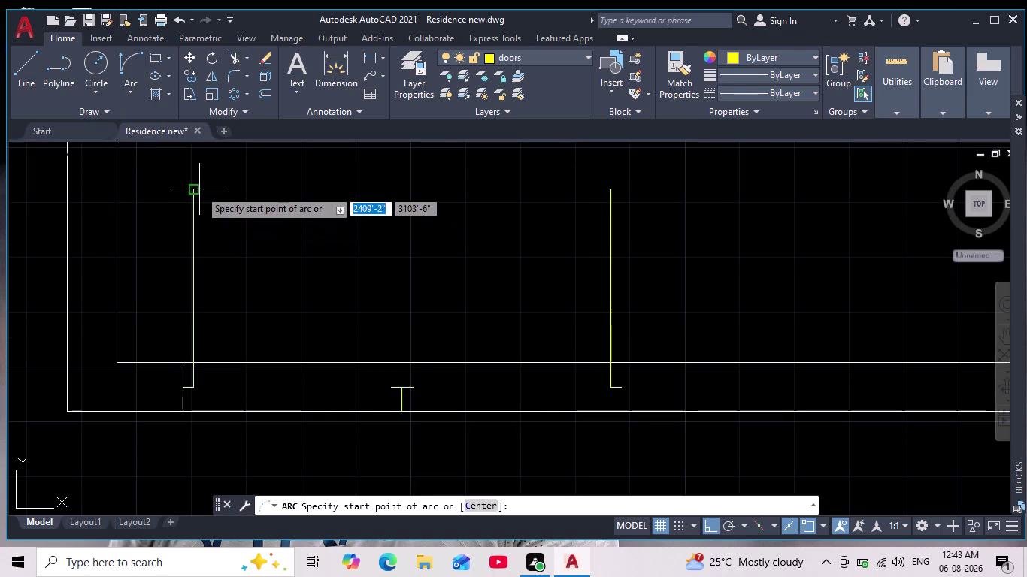
Draw the left leaf's swing arc from its top to the gate's centre post.
click(199, 190)
scroll(up, 3)
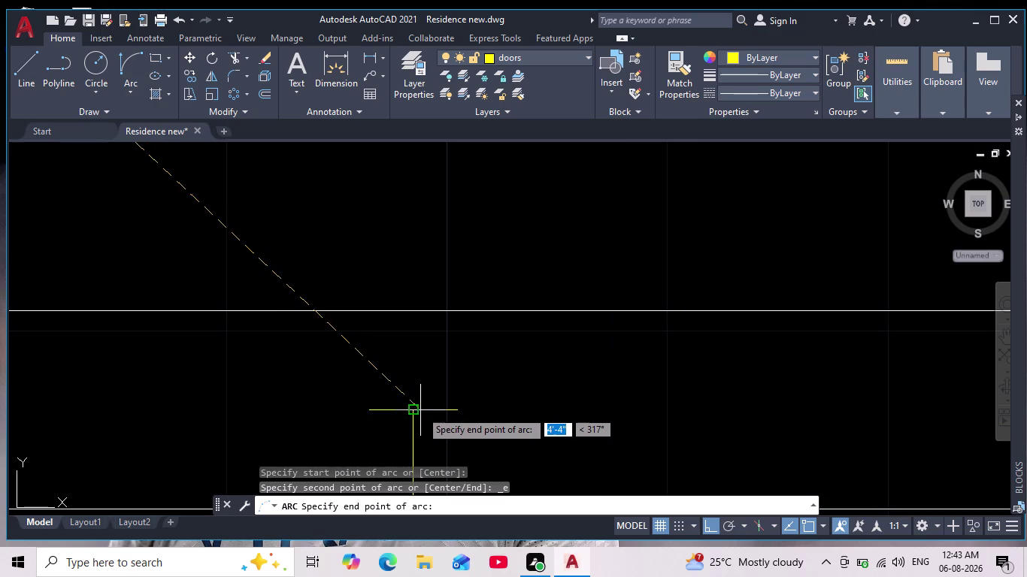
click(412, 411)
click(495, 267)
scroll(down, 3)
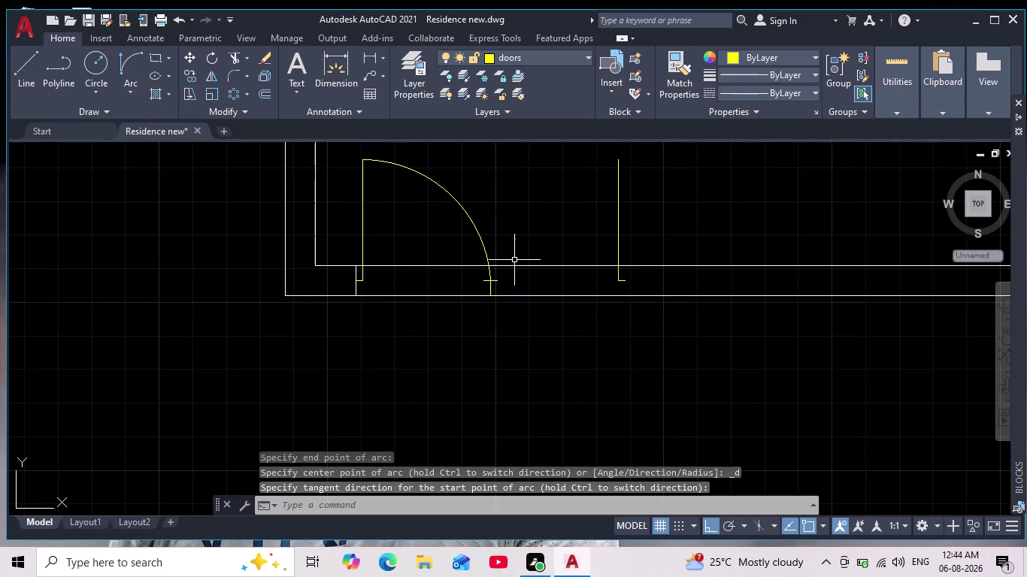
middle_drag(512, 263, 449, 305)
Start an arc for the right leaf, cancel the misplaced attempt, and reframe both leaves.
key(space)
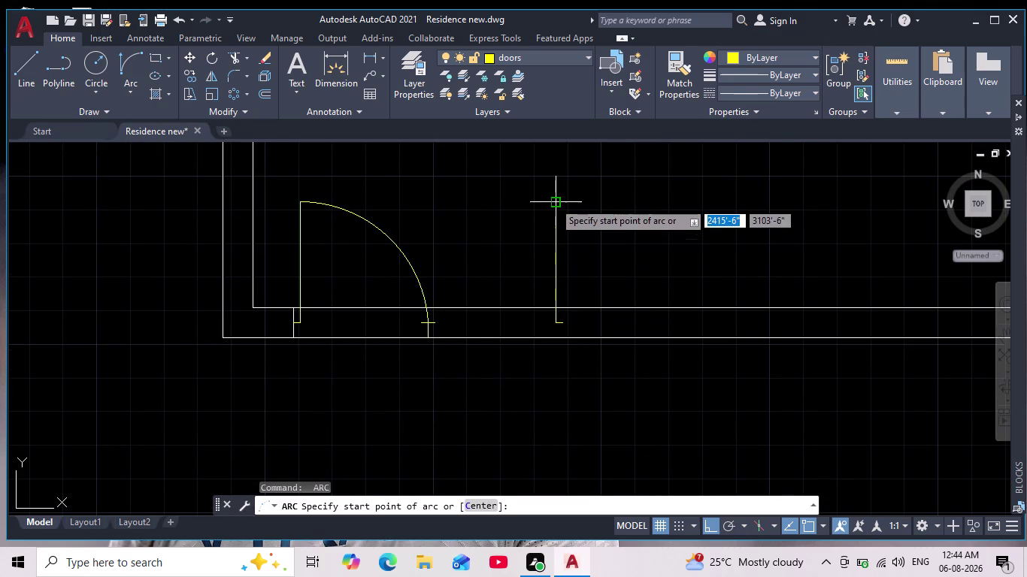
click(553, 202)
scroll(up, 3)
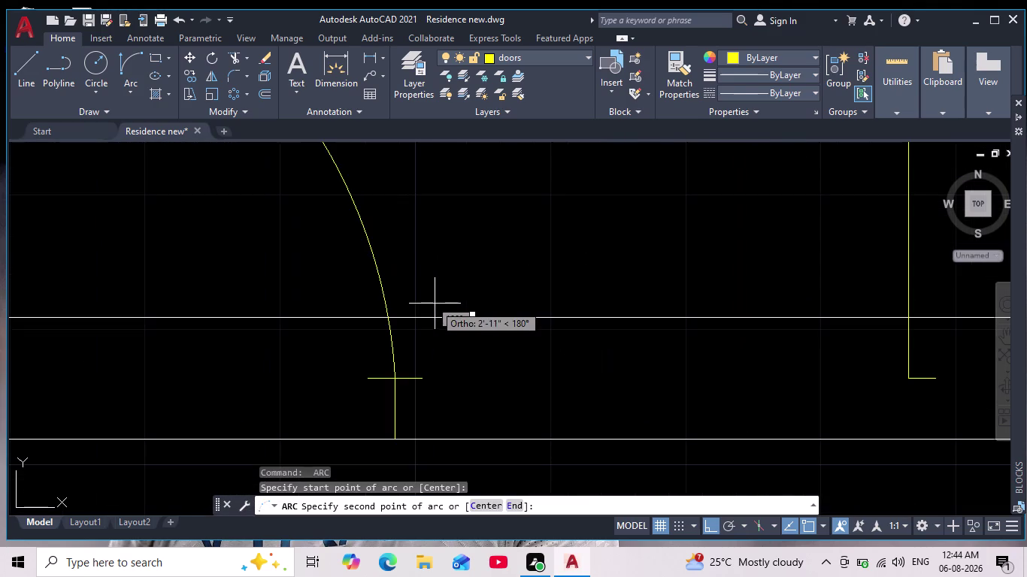
key(Escape)
key(Escape)
click(128, 72)
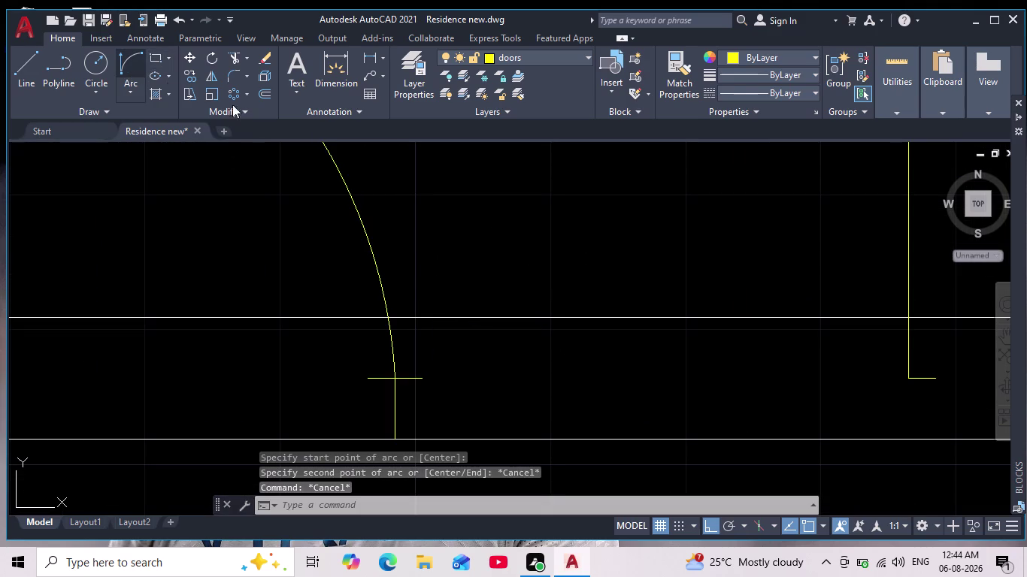
scroll(down, 3)
middle_drag(531, 227, 448, 288)
scroll(down, 3)
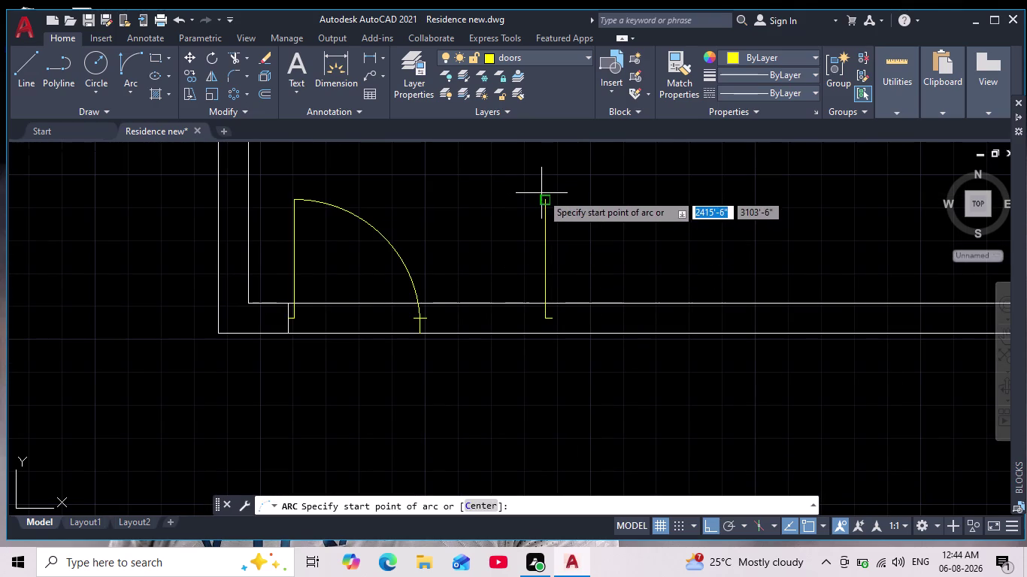
Draw the right leaf's swing arc from its top down to the centre post.
click(544, 198)
scroll(up, 3)
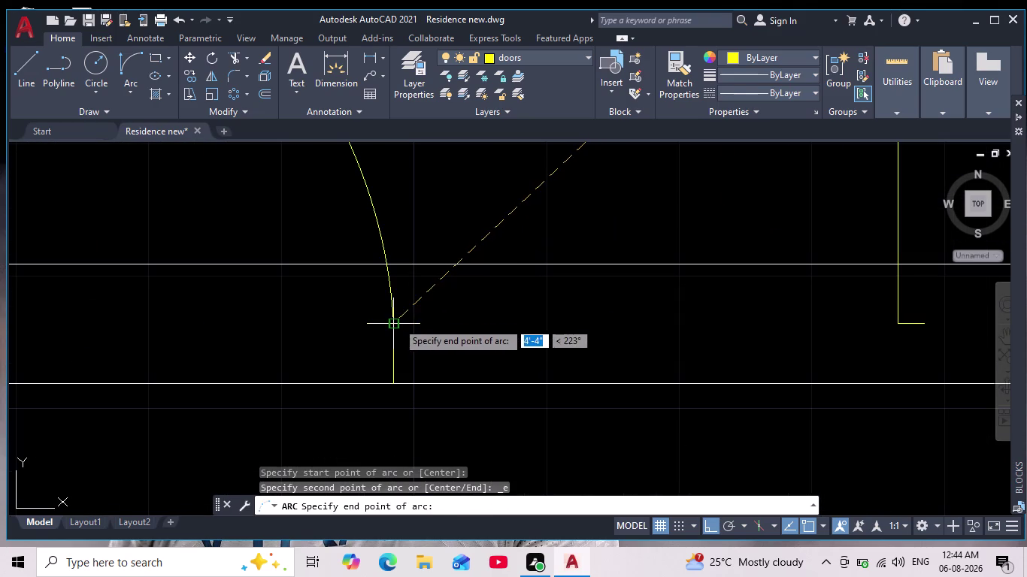
click(396, 325)
click(259, 217)
scroll(down, 3)
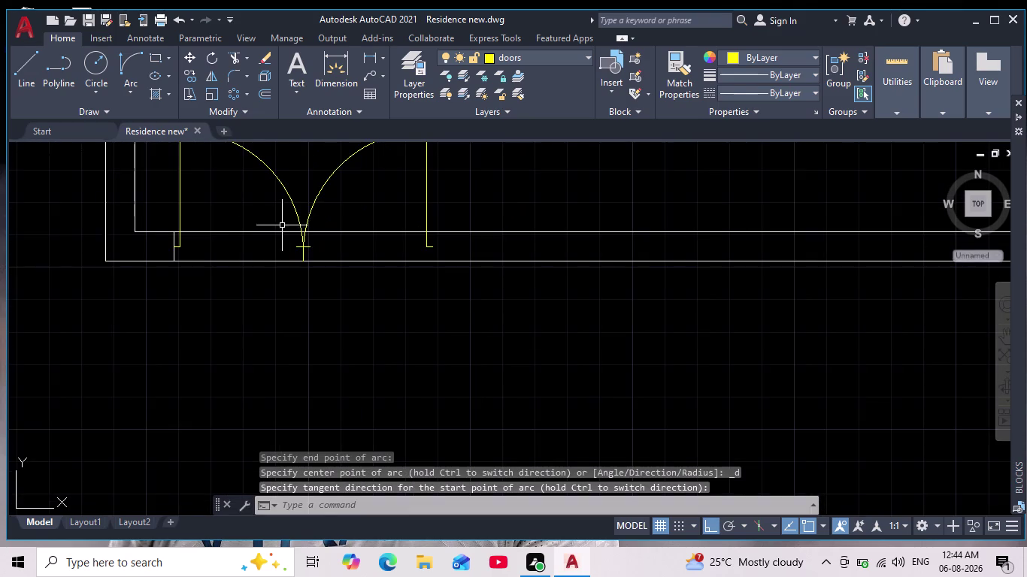
middle_drag(286, 225, 375, 300)
scroll(down, 3)
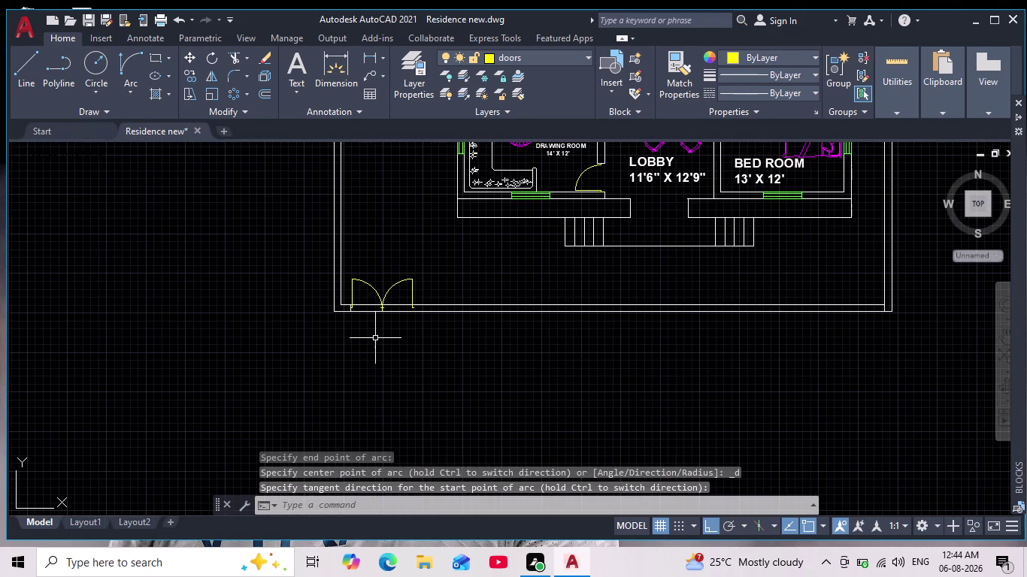
scroll(up, 3)
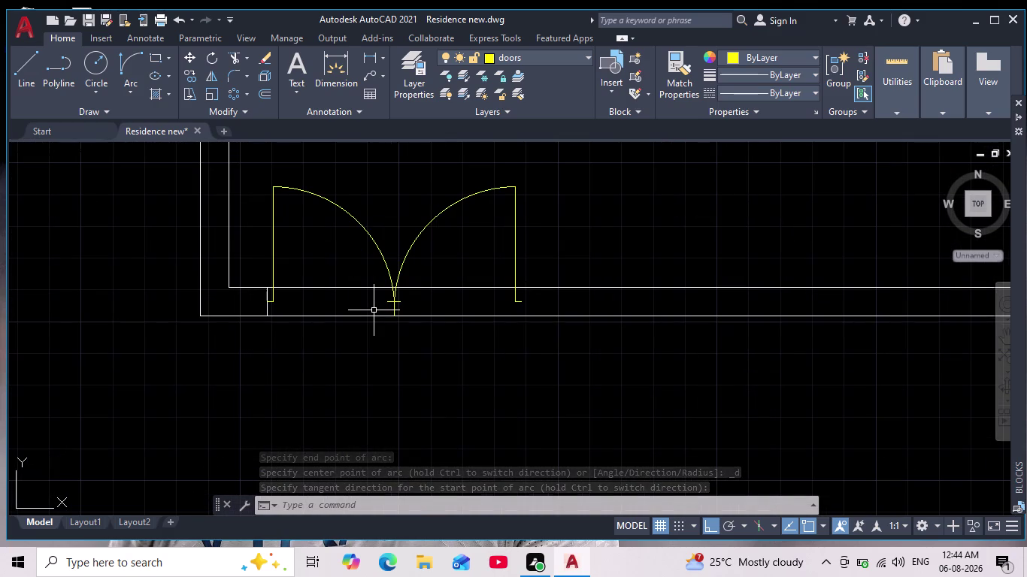
scroll(up, 3)
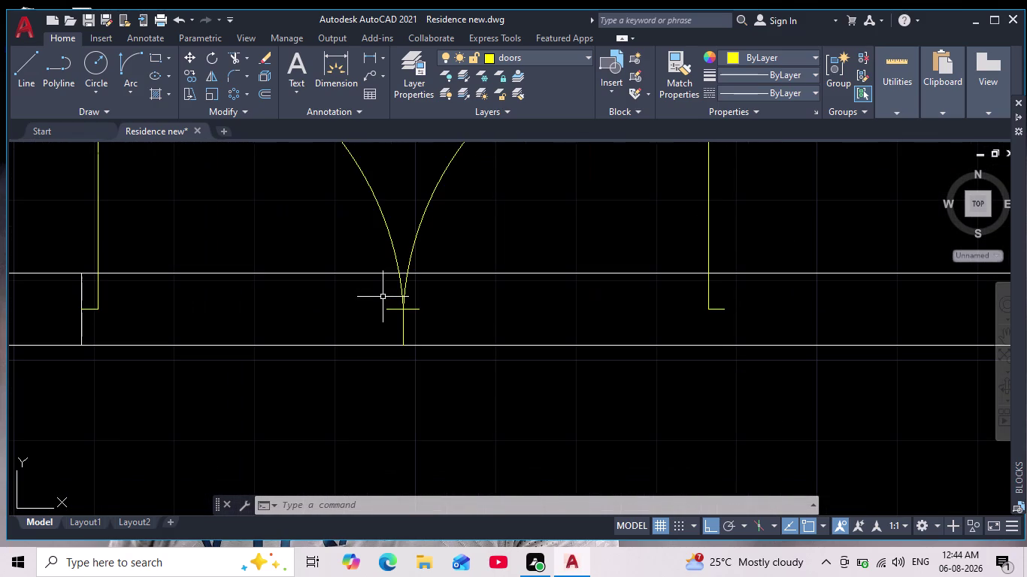
scroll(up, 3)
Delete the leftover stub lines at the gate centre.
drag(428, 302, 432, 313)
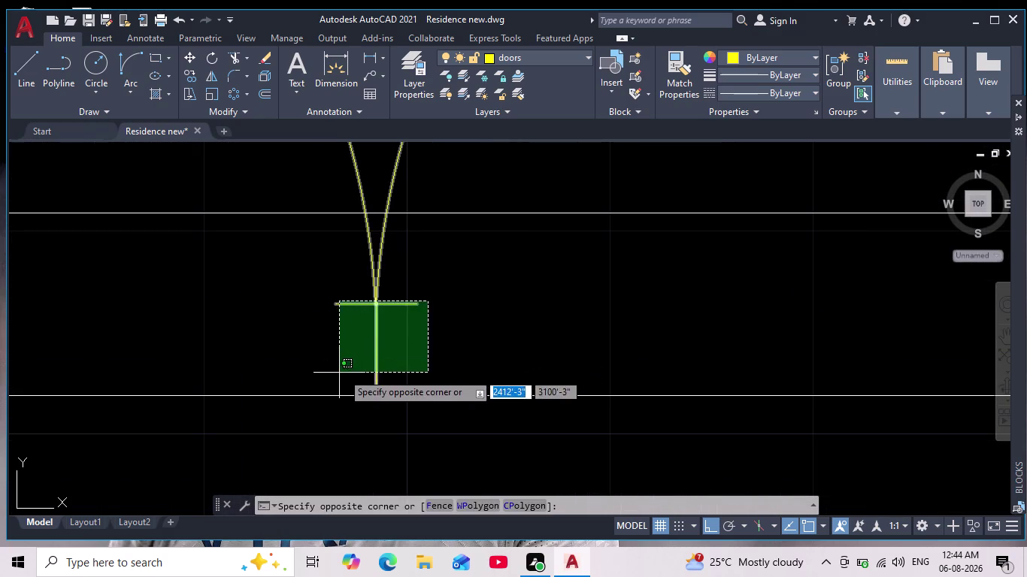
key(Escape)
click(399, 352)
click(361, 358)
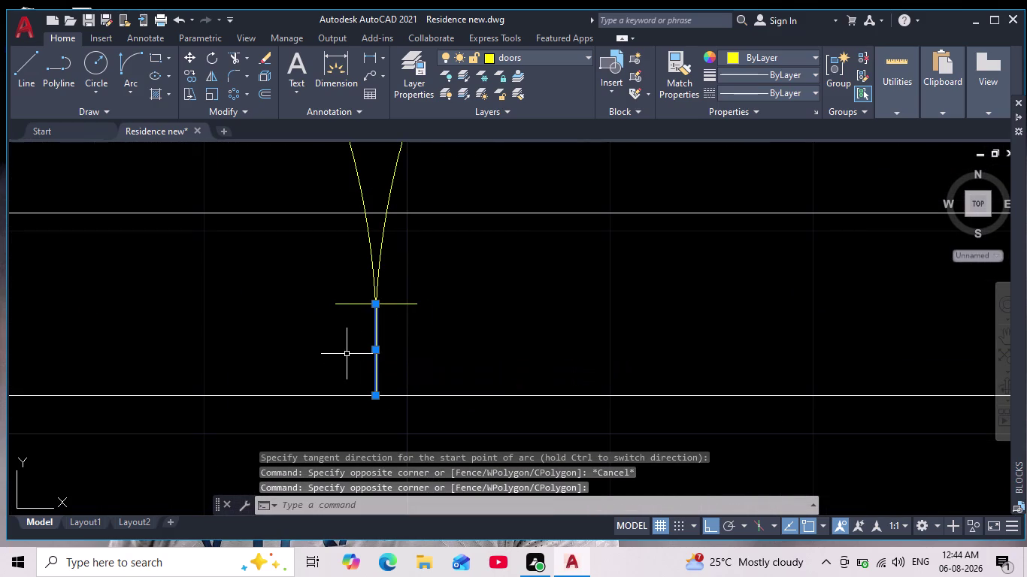
key(Delete)
Delete the short crossbar and the stray line beside the gate.
drag(409, 271, 418, 300)
click(419, 320)
click(406, 319)
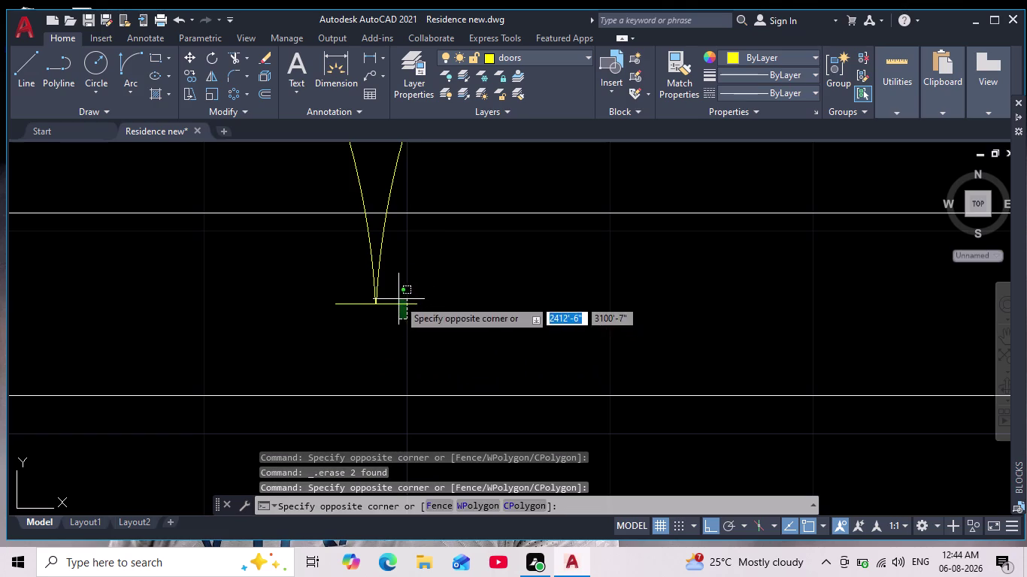
click(398, 299)
key(Delete)
scroll(up, 3)
drag(373, 318, 358, 308)
click(277, 256)
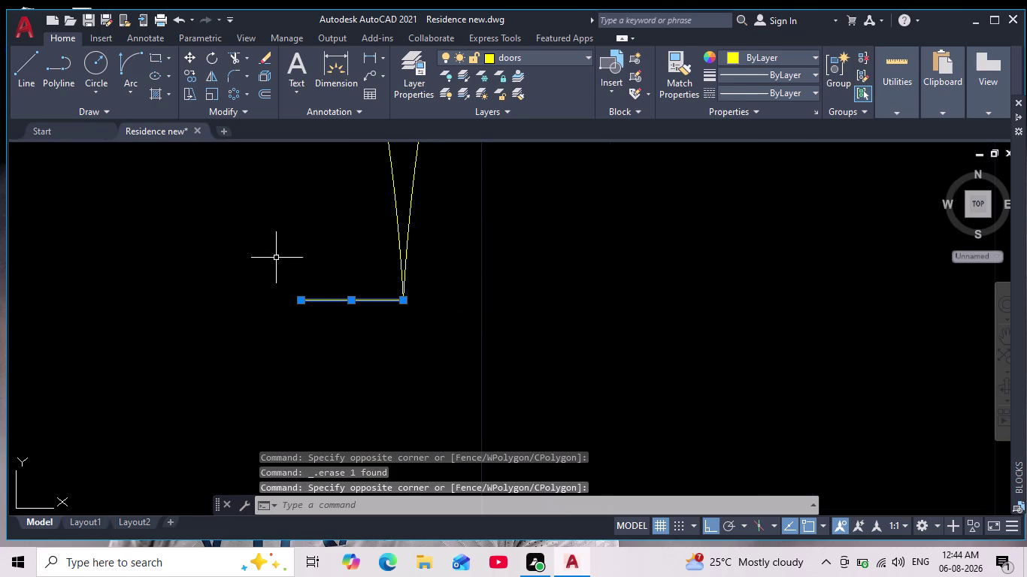
key(Delete)
scroll(down, 3)
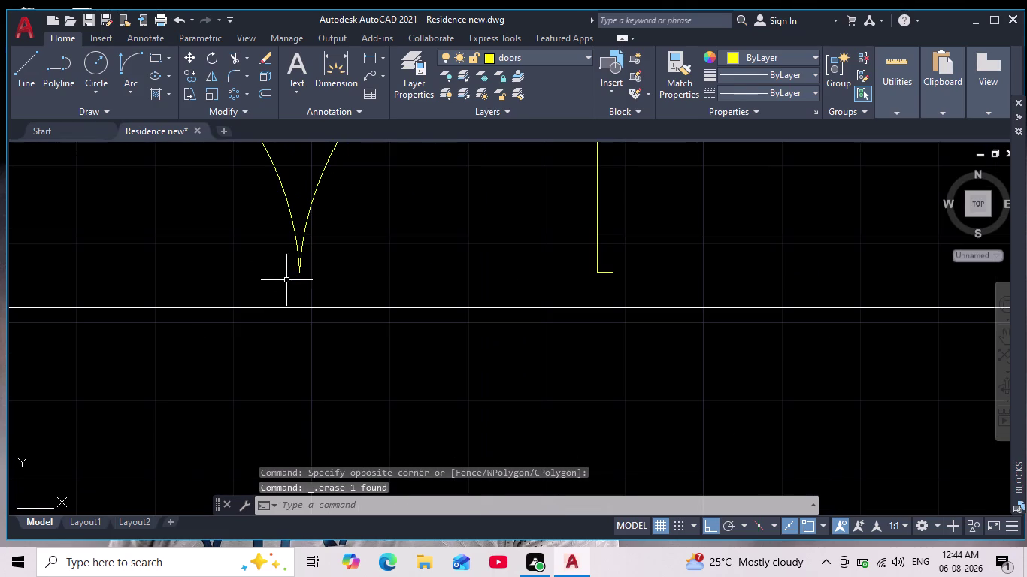
Try a fence trim across the wall lines, undo it, then make layer 0 current.
click(236, 60)
scroll(down, 3)
middle_drag(257, 288, 336, 291)
drag(266, 240, 292, 323)
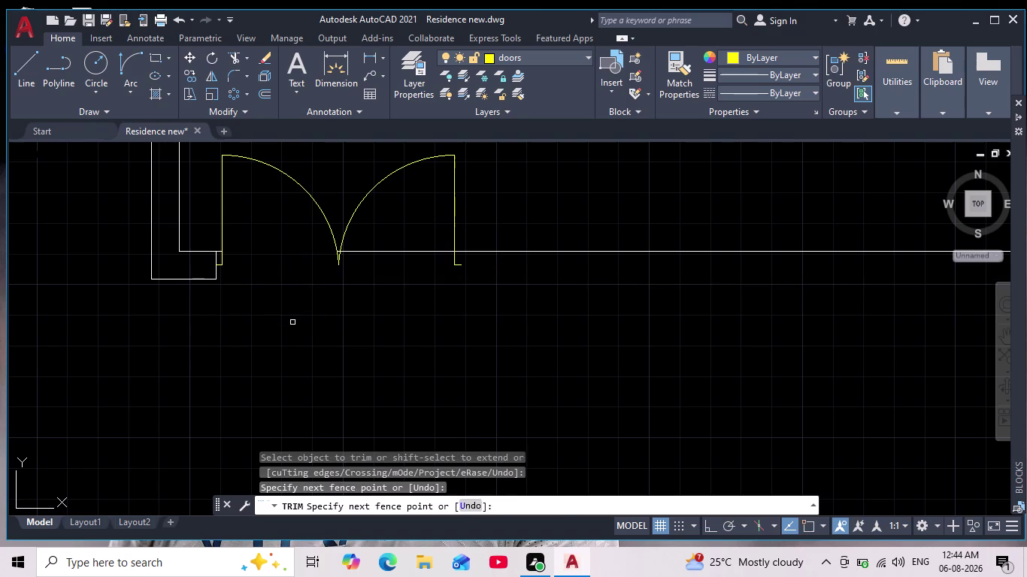
key(ctrl+z)
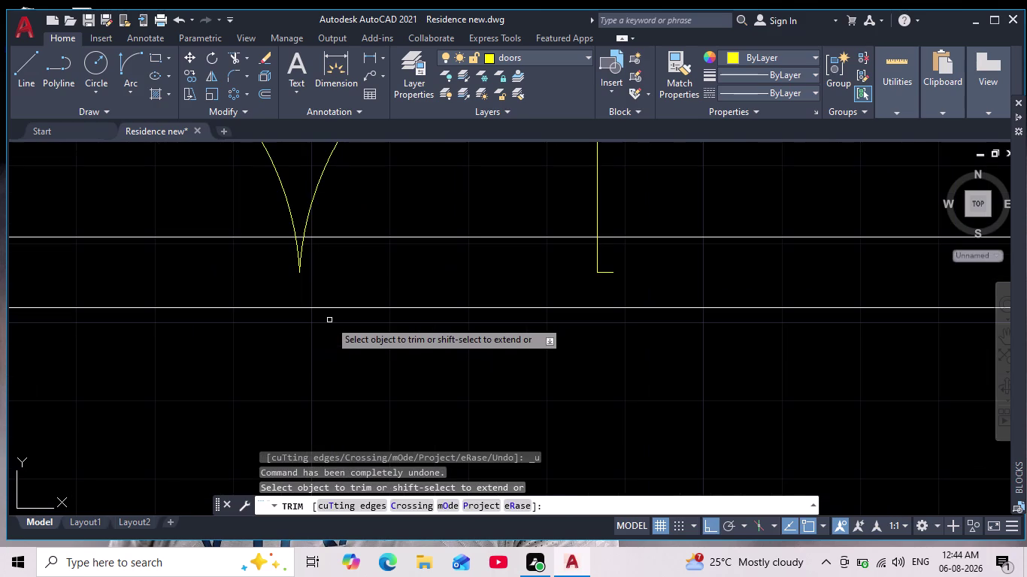
key(Escape)
key(Escape)
scroll(down, 3)
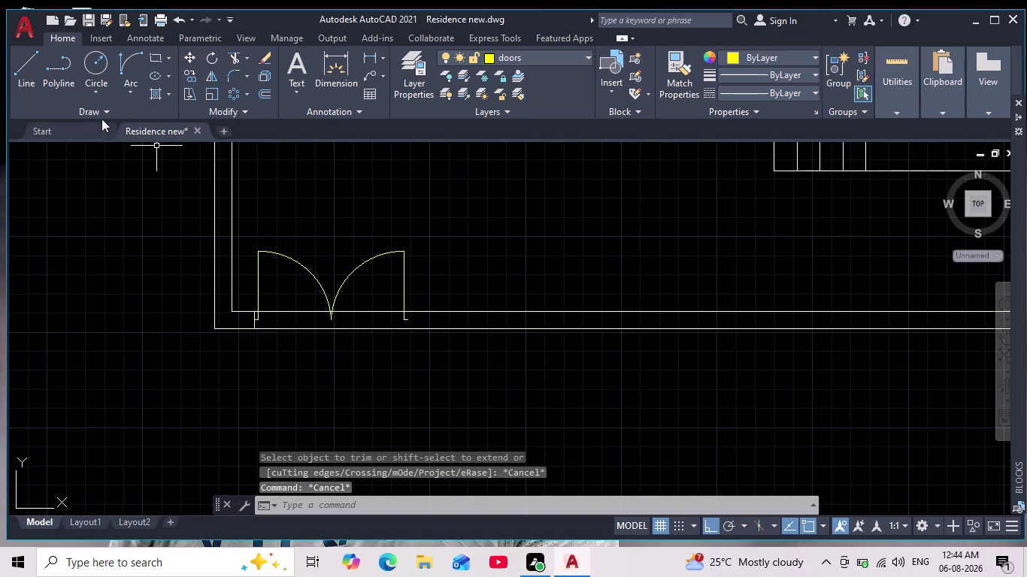
click(564, 54)
click(535, 71)
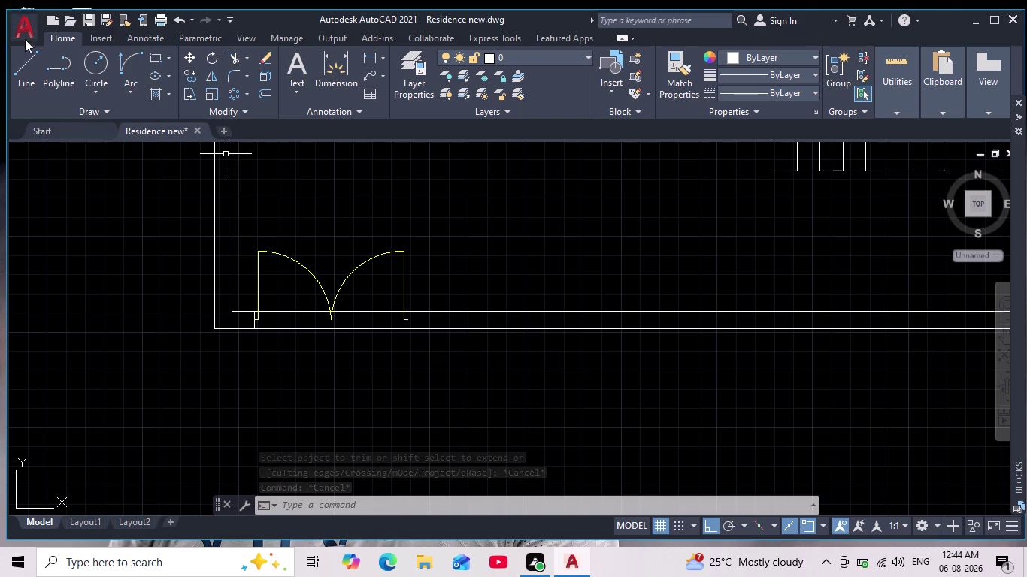
Draw a short perpendicular line closing the wall end at the right gate jamb.
click(27, 70)
scroll(up, 3)
middle_drag(326, 237, 456, 390)
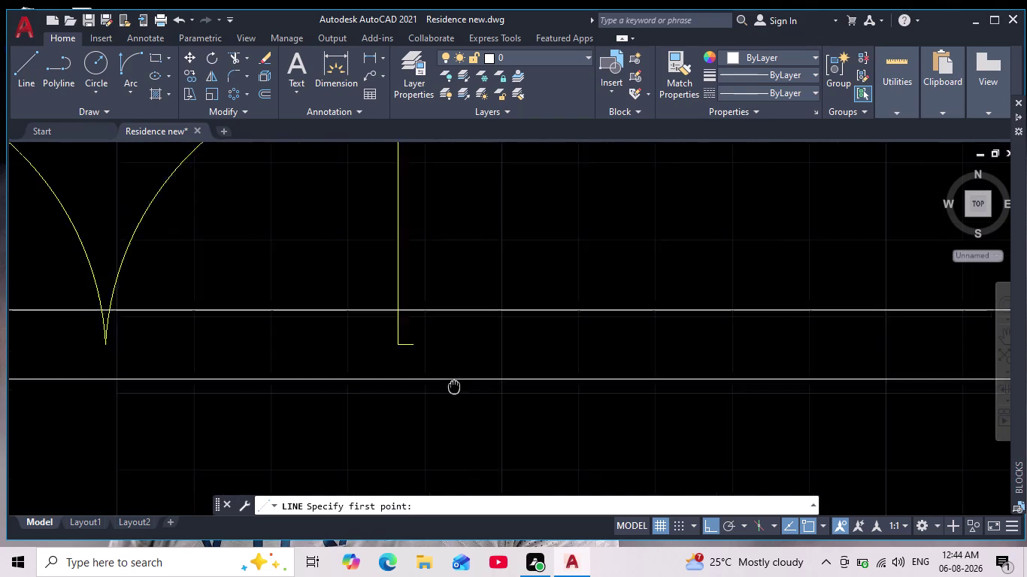
middle_drag(457, 390, 457, 391)
click(419, 322)
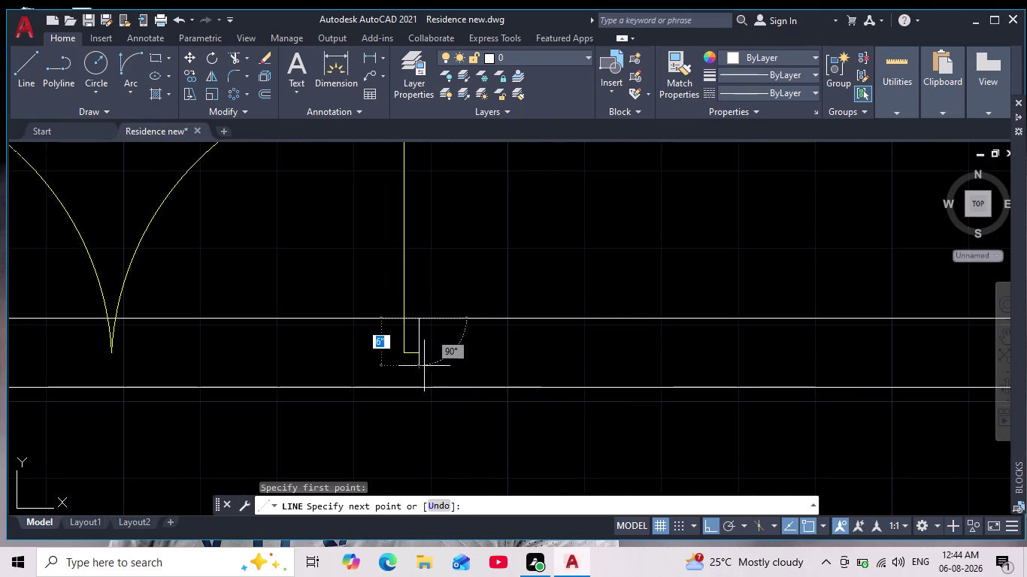
click(425, 390)
key(space)
scroll(down, 3)
middle_drag(463, 419, 528, 410)
scroll(down, 3)
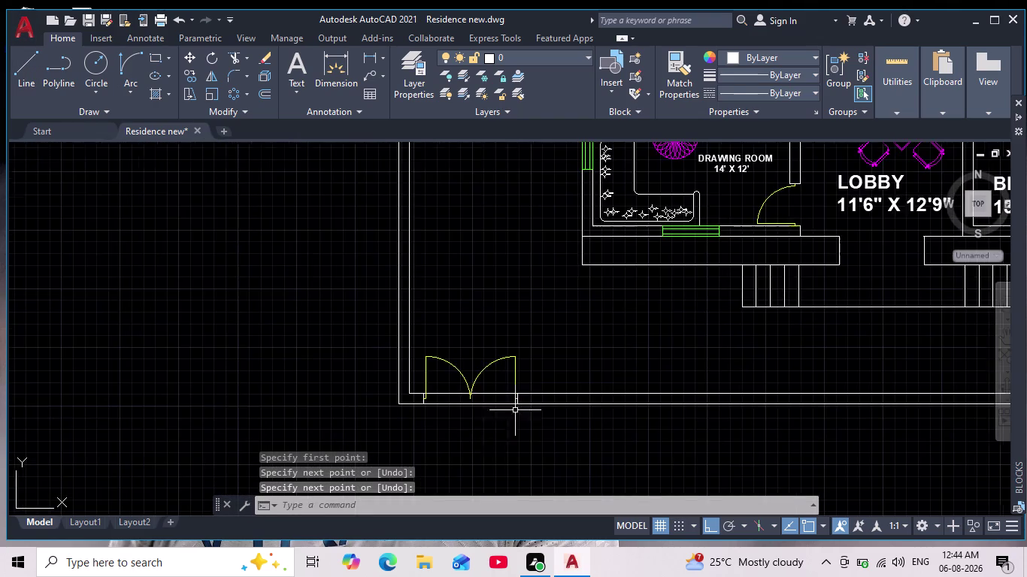
scroll(up, 3)
key(Escape)
key(Escape)
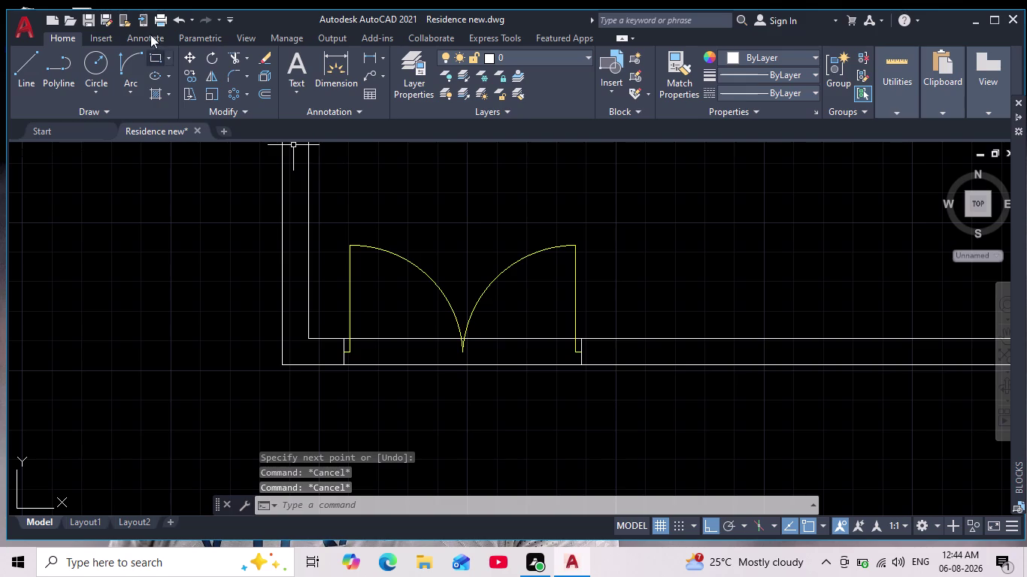
Trim the wall lines inside the gate opening and where the leaves meet.
click(233, 57)
drag(392, 327, 418, 413)
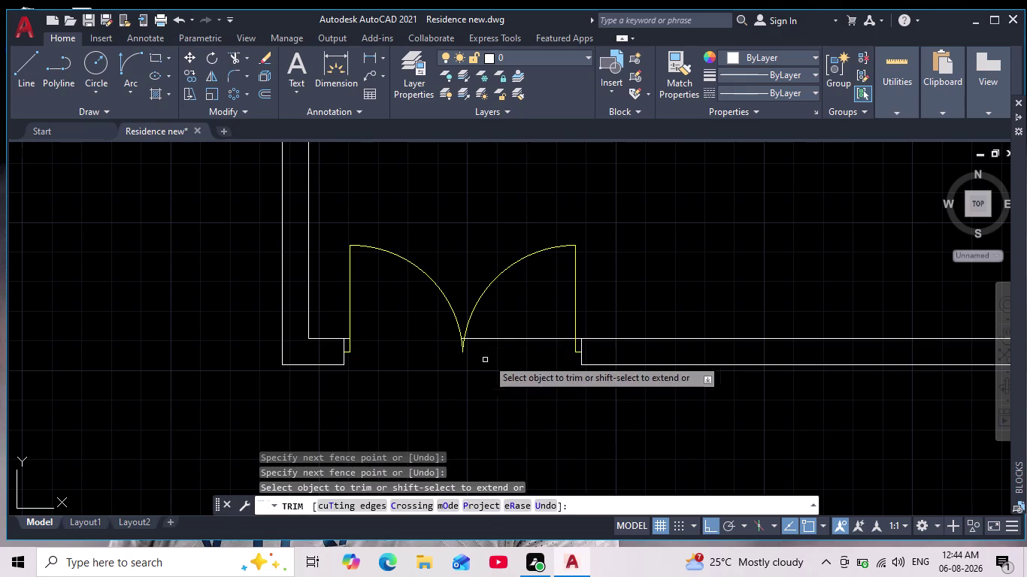
drag(503, 325, 529, 413)
click(428, 415)
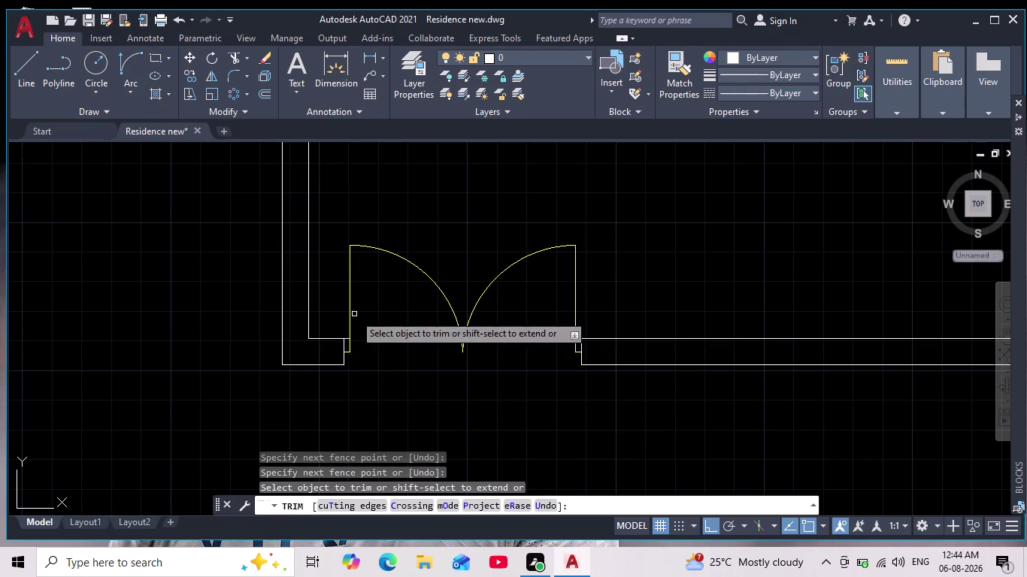
scroll(up, 3)
scroll(up, 3)
scroll(up, 3)
drag(376, 243, 392, 285)
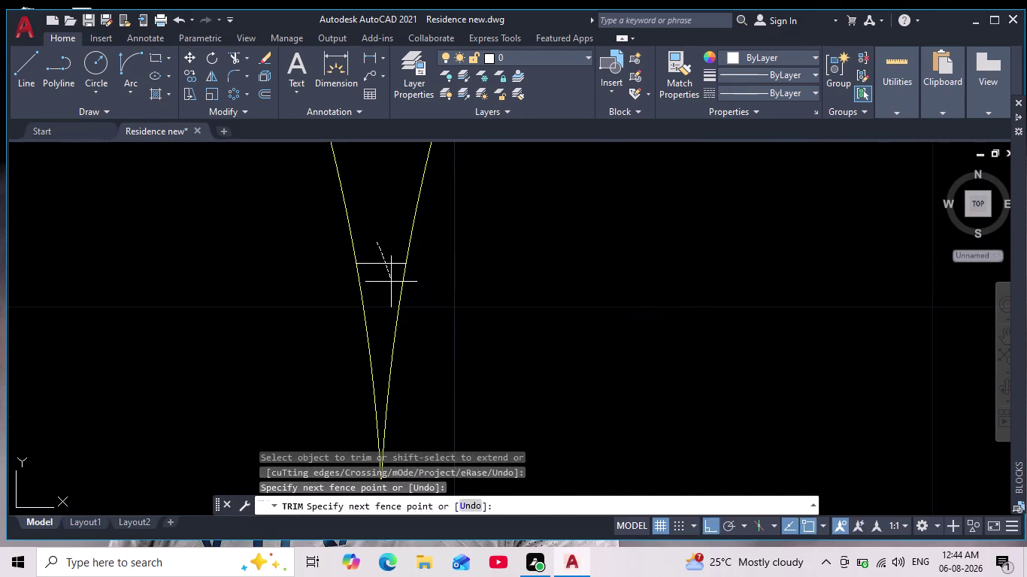
drag(392, 286, 394, 293)
scroll(down, 3)
middle_drag(291, 318, 450, 308)
scroll(down, 3)
Trim the leftover stubs at the left and right jambs, redoing one undone trim.
middle_drag(227, 345, 356, 323)
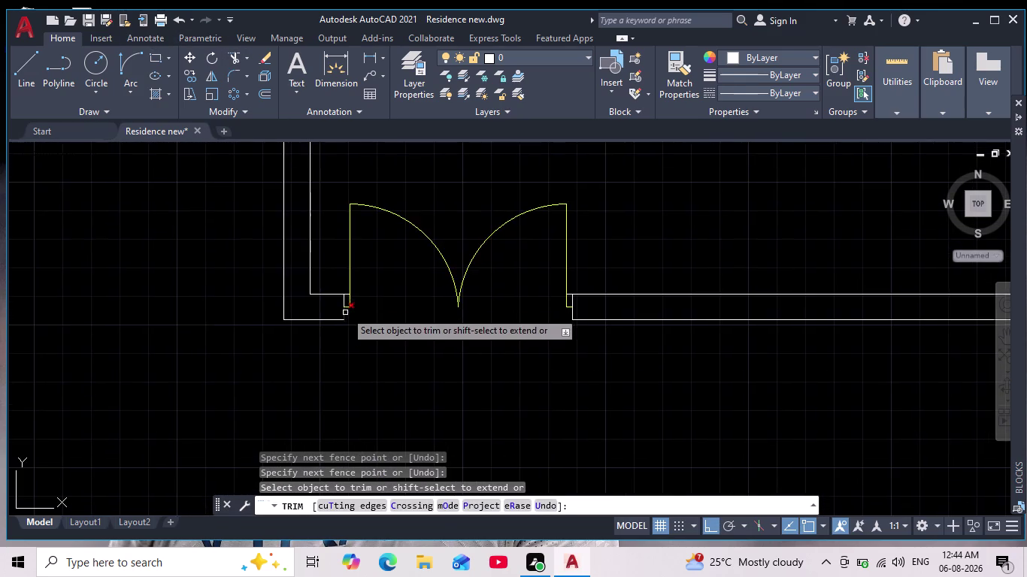
scroll(up, 3)
drag(185, 160, 217, 261)
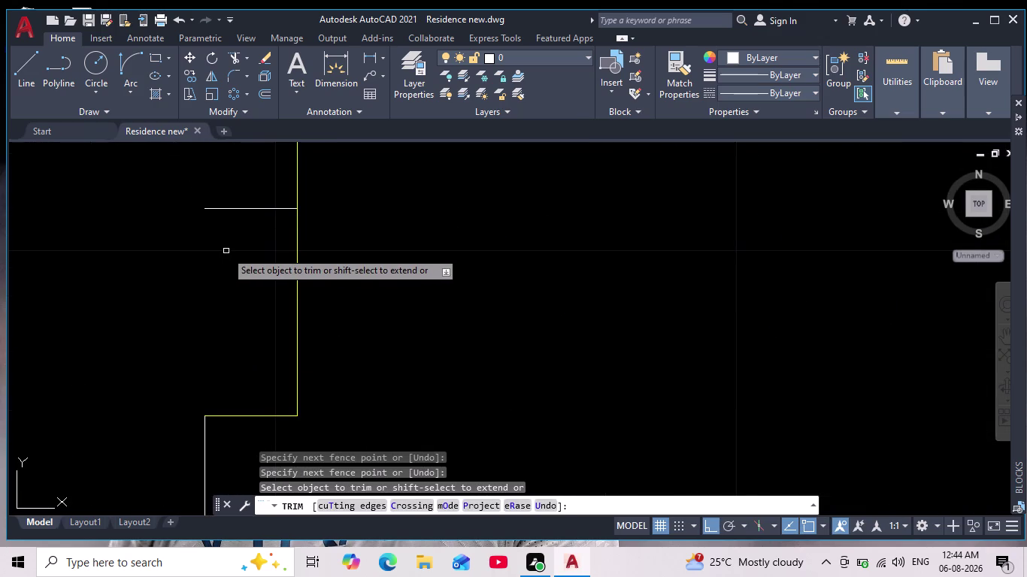
key(ctrl+z)
scroll(down, 3)
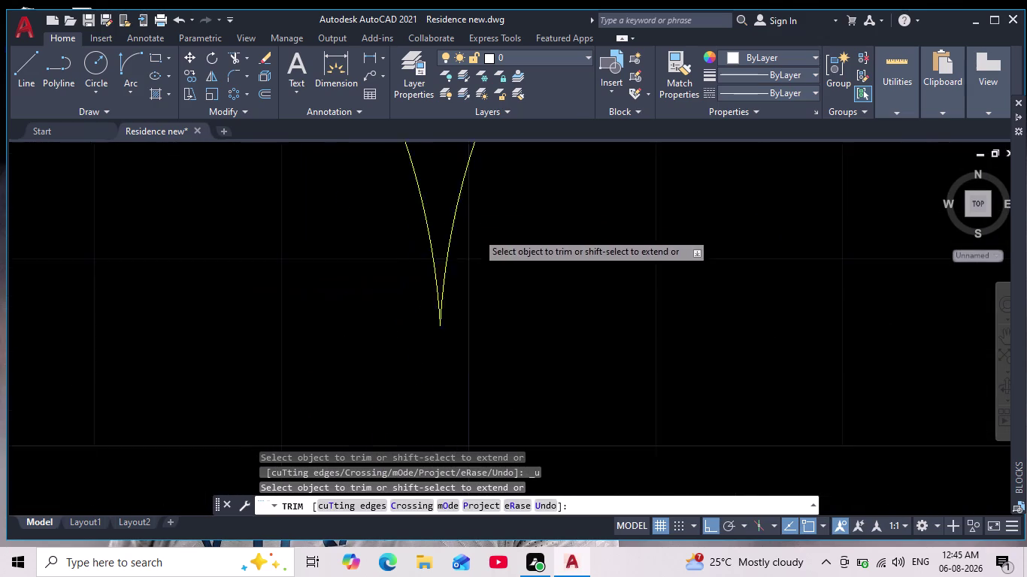
scroll(down, 3)
scroll(up, 3)
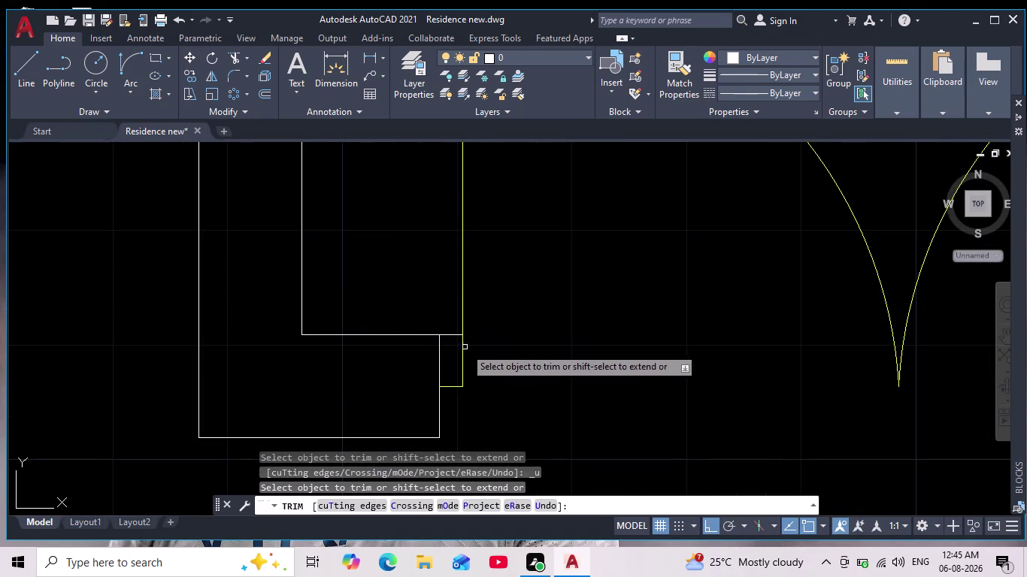
click(448, 338)
click(448, 323)
scroll(down, 3)
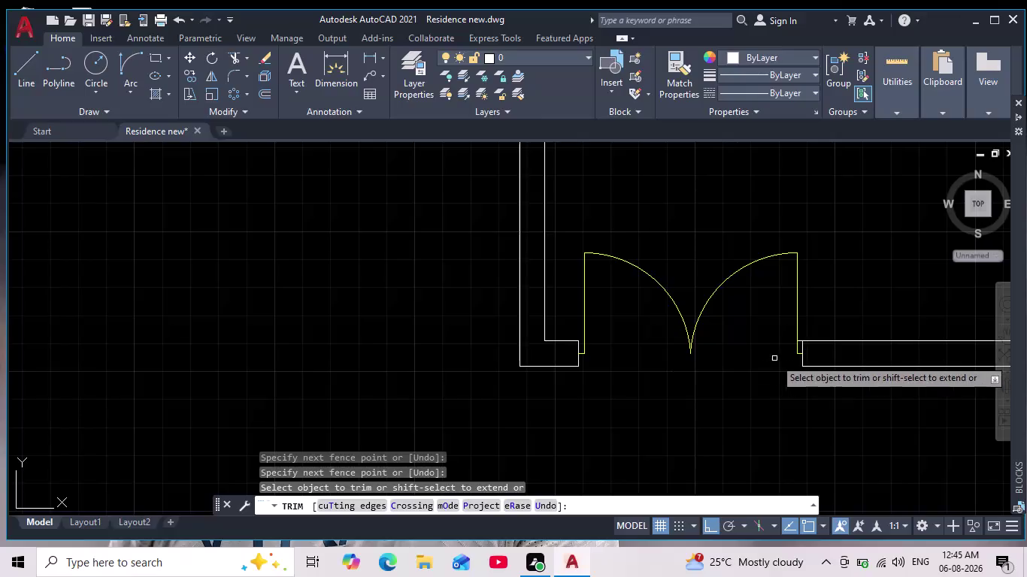
scroll(up, 3)
scroll(up, 3)
drag(482, 277, 500, 364)
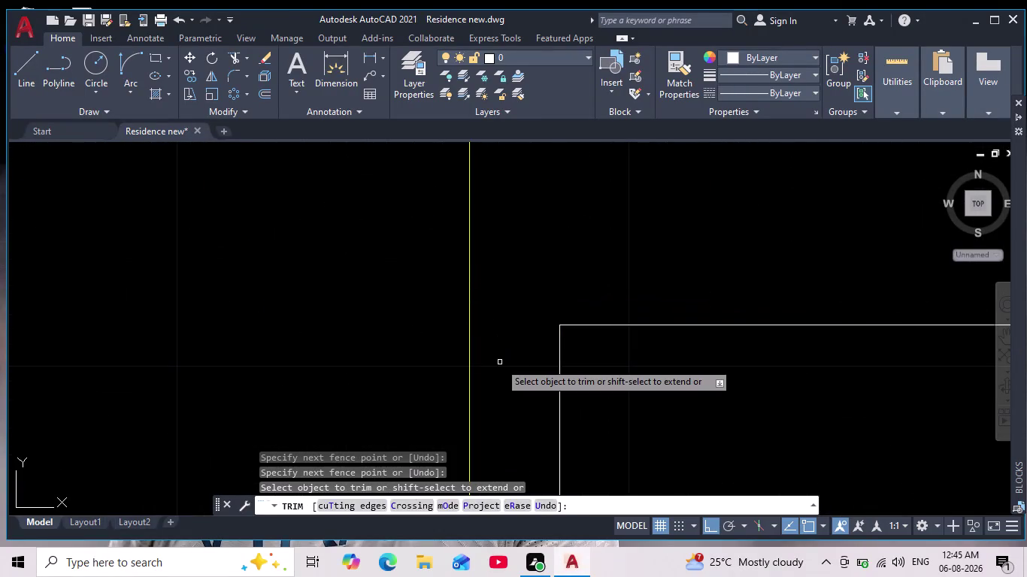
key(Escape)
key(Escape)
Pan out to frame the compound wall and its right side.
scroll(down, 3)
scroll(down, 3)
middle_drag(556, 395, 412, 300)
middle_drag(552, 344, 549, 357)
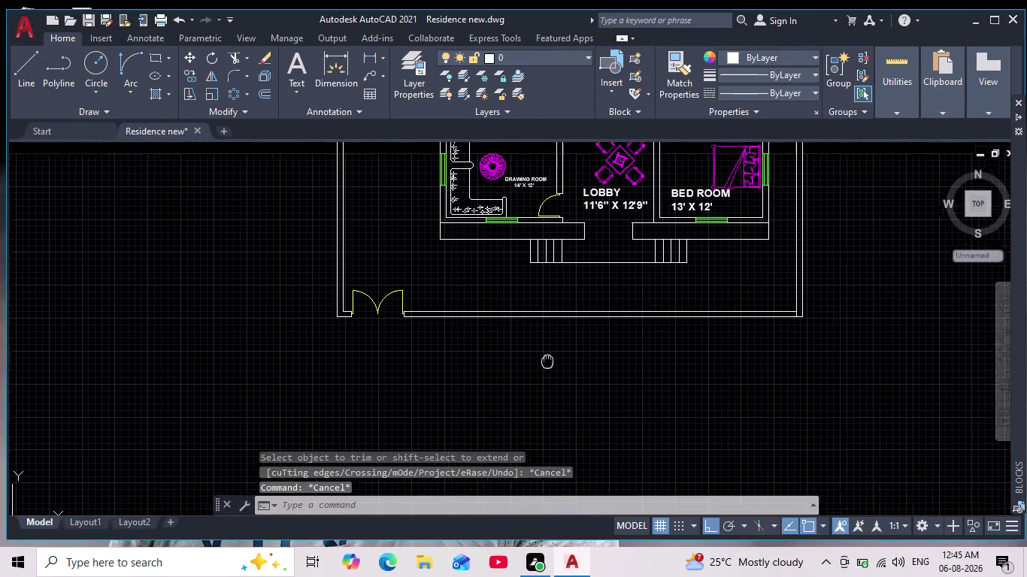
middle_drag(549, 357, 530, 447)
scroll(down, 3)
middle_drag(530, 431, 507, 330)
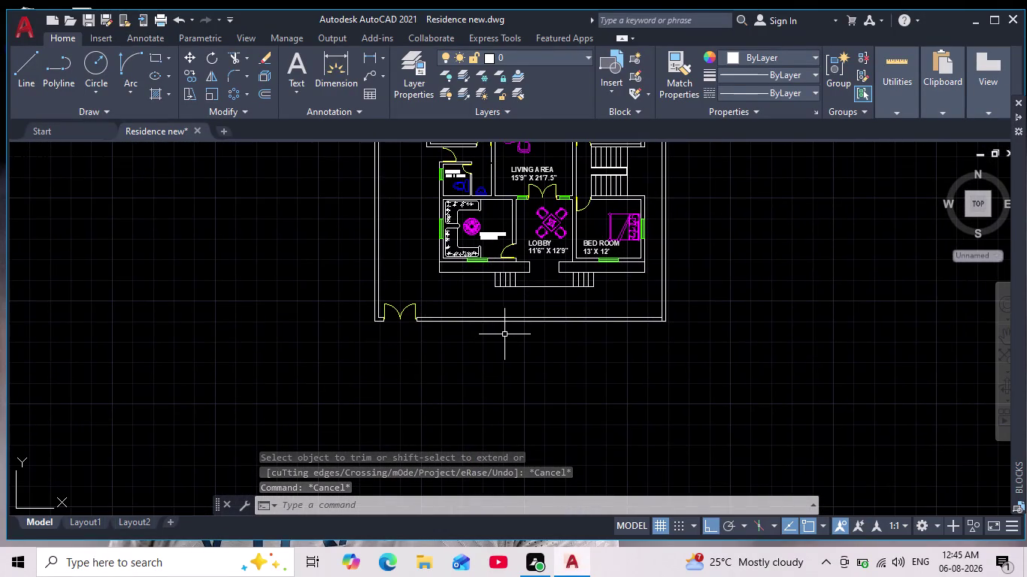
scroll(up, 3)
middle_drag(660, 335, 651, 338)
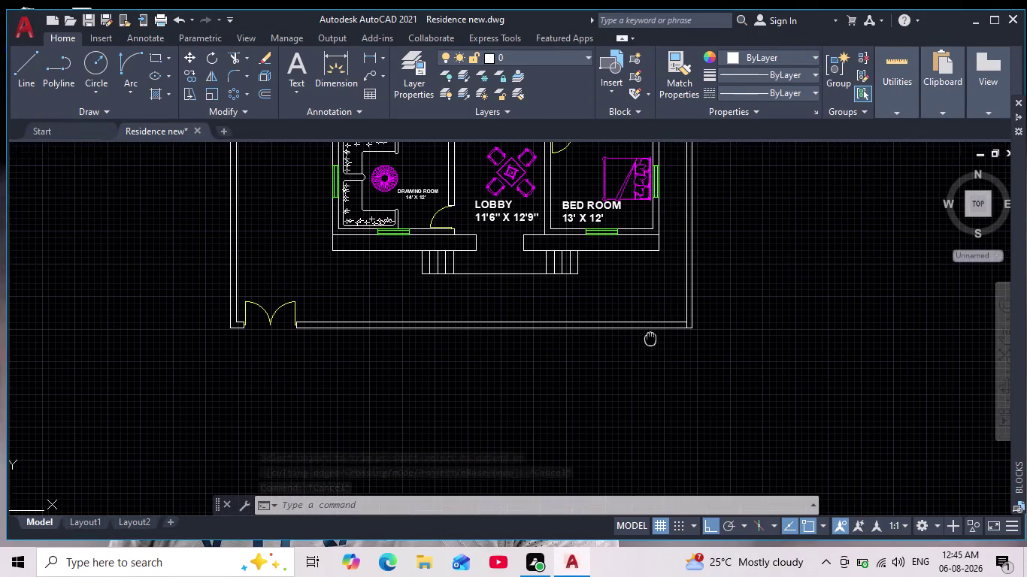
middle_drag(650, 338, 649, 337)
scroll(up, 3)
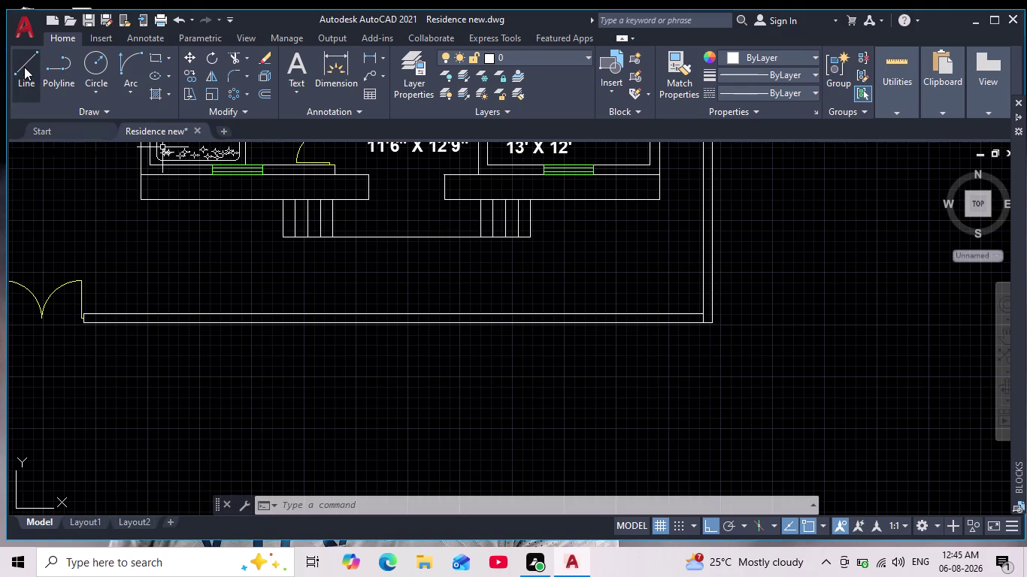
Draw a line upward from a point tracked 1' in from the wall's right corner.
drag(25, 69, 29, 77)
scroll(up, 3)
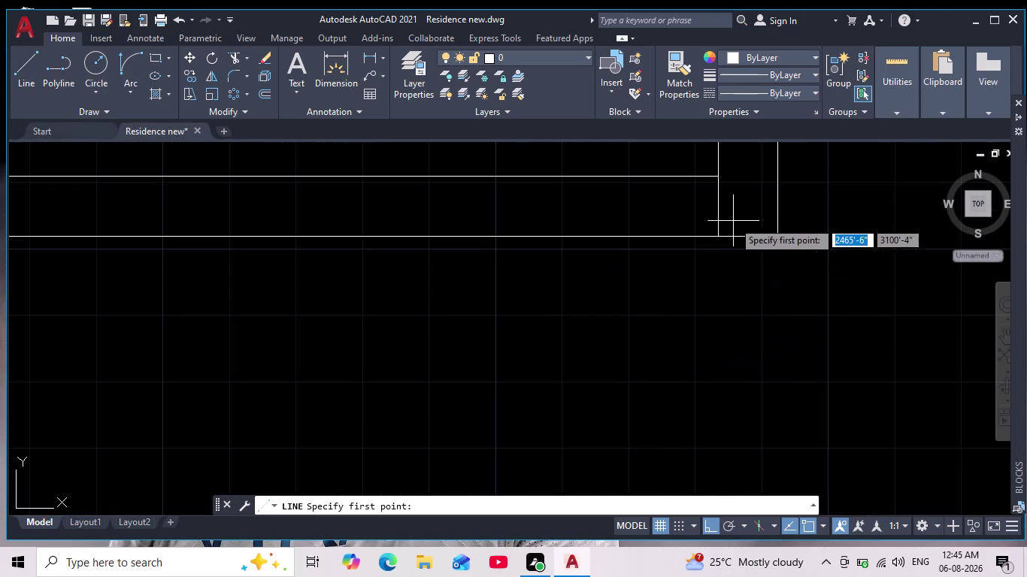
middle_drag(743, 267, 763, 335)
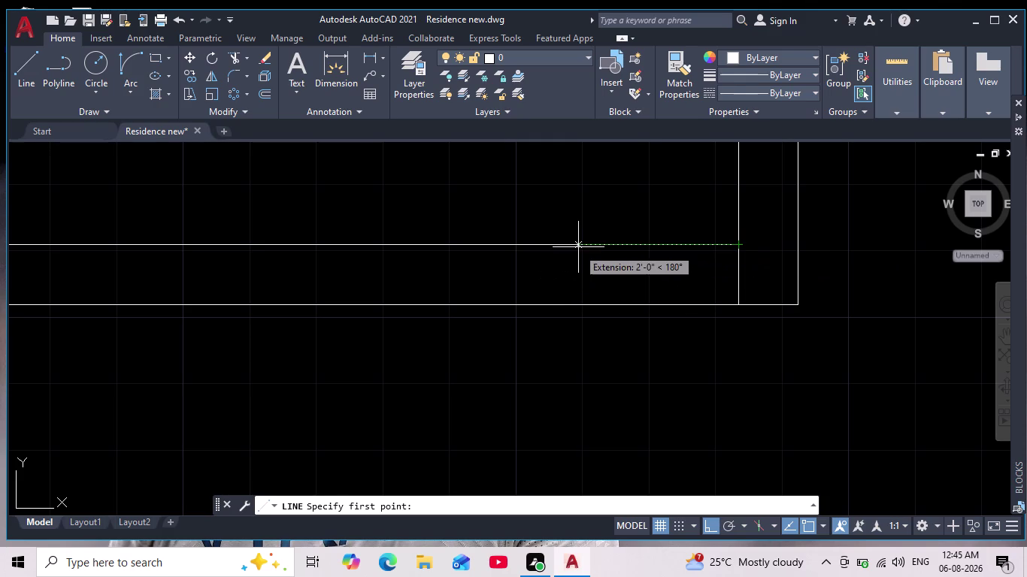
text(1')
key(Return)
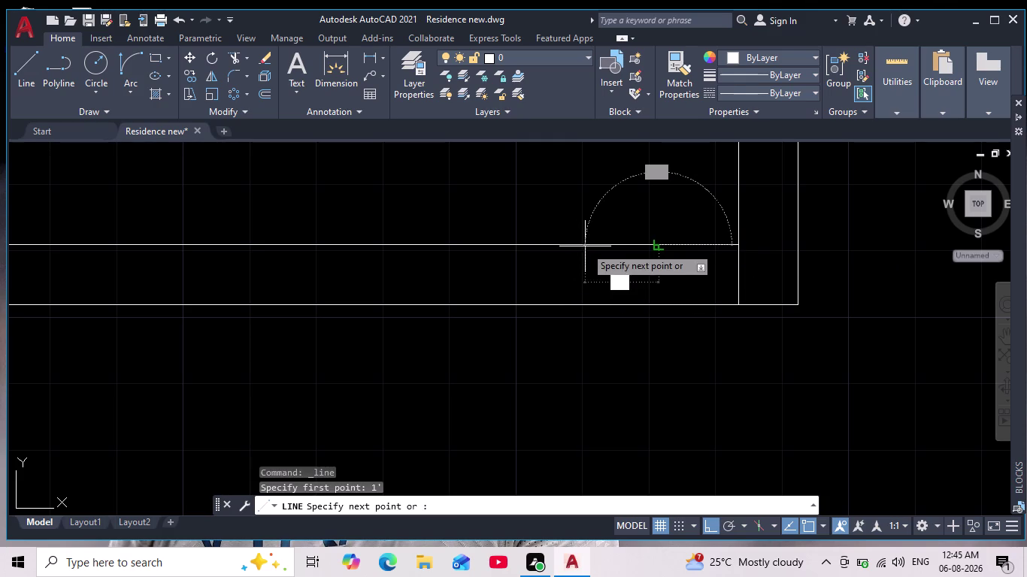
scroll(up, 3)
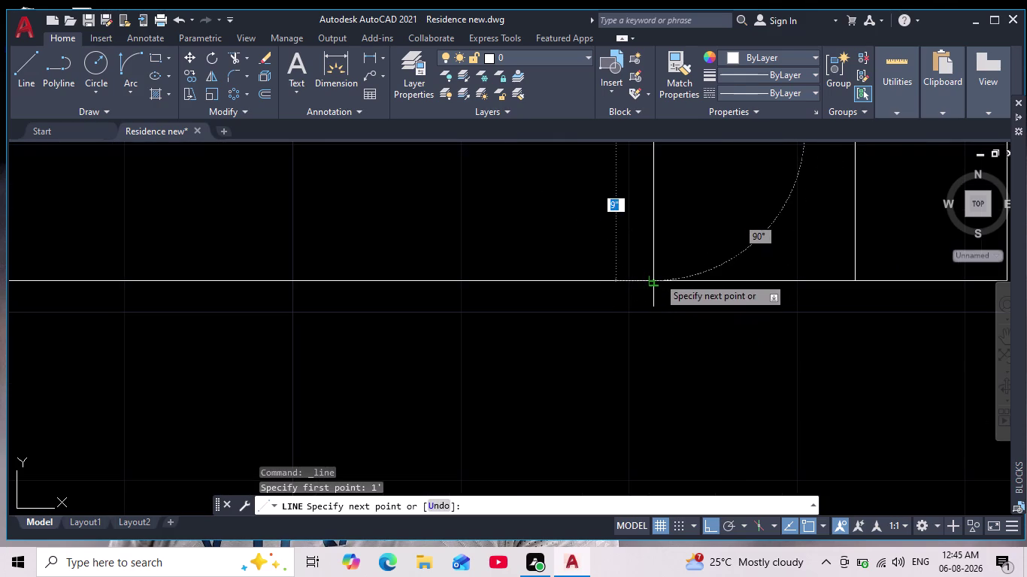
click(658, 278)
key(Escape)
scroll(down, 3)
middle_drag(664, 345, 780, 321)
scroll(down, 3)
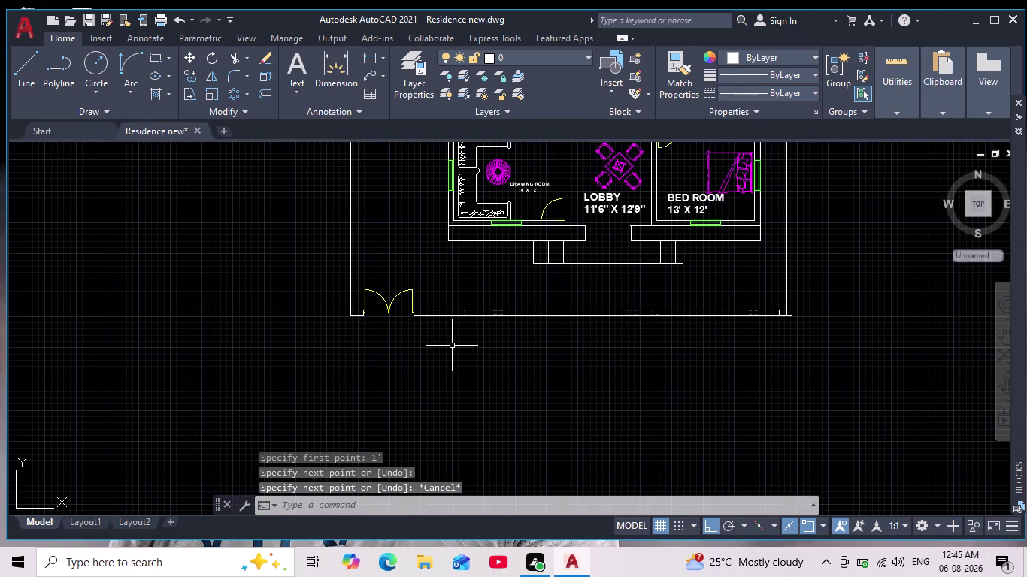
scroll(up, 3)
middle_drag(471, 331, 520, 328)
Select the double gate and copy it from a base point at its jamb.
click(299, 218)
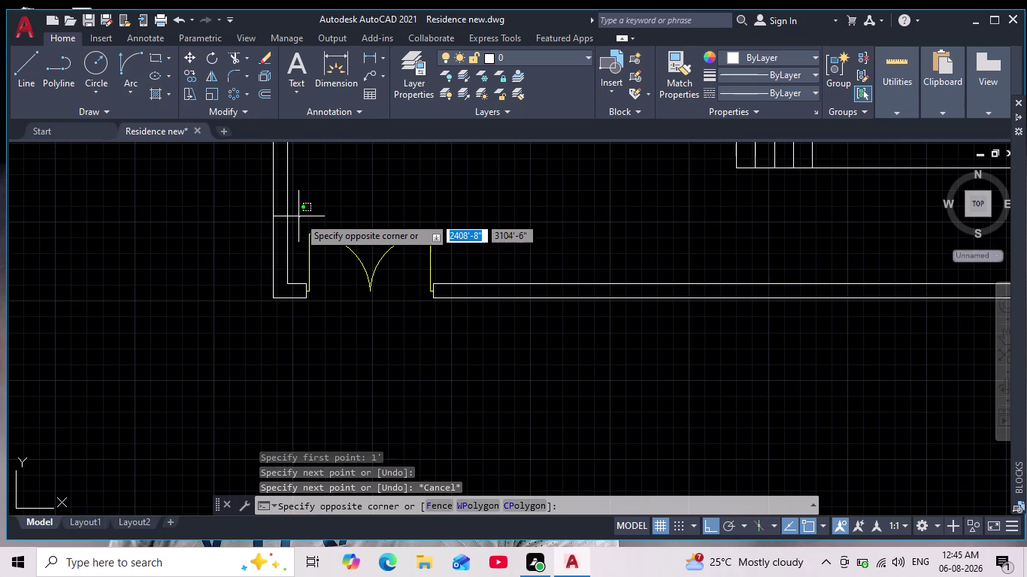
click(446, 304)
click(196, 75)
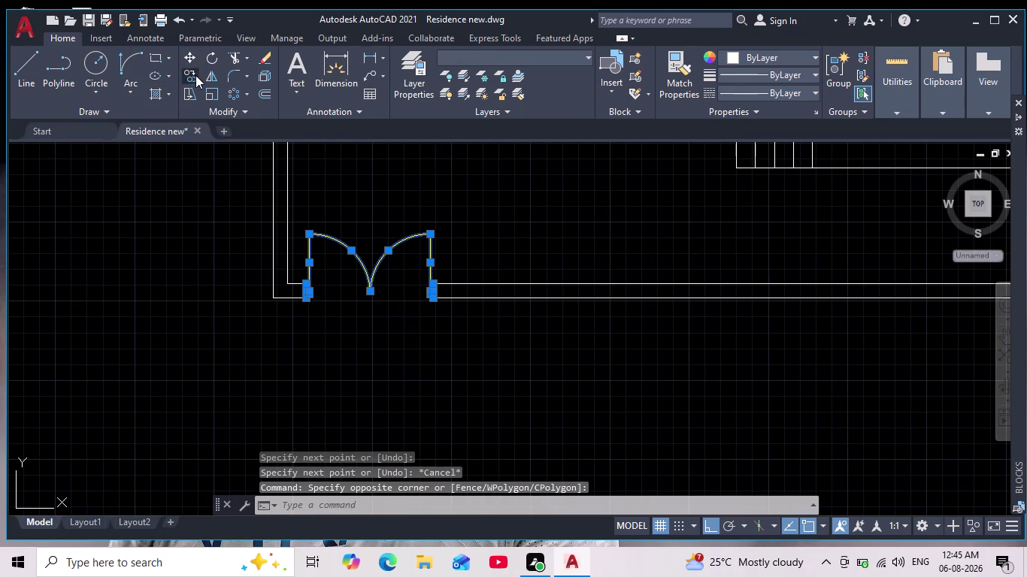
scroll(up, 3)
scroll(up, 3)
middle_drag(289, 232, 349, 328)
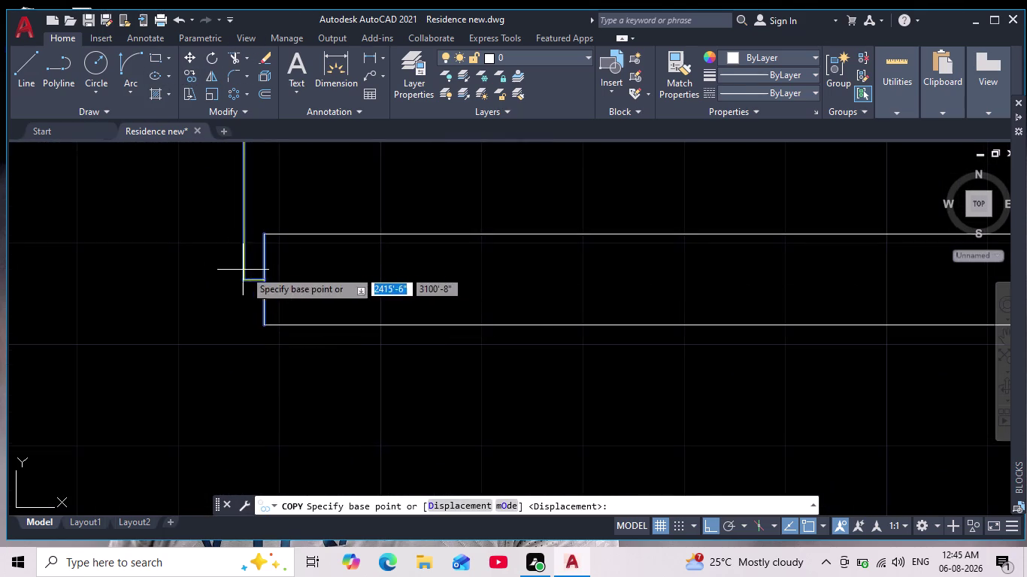
click(265, 278)
Place the gate copy at the right end of the front compound wall.
scroll(down, 3)
middle_drag(554, 300, 175, 349)
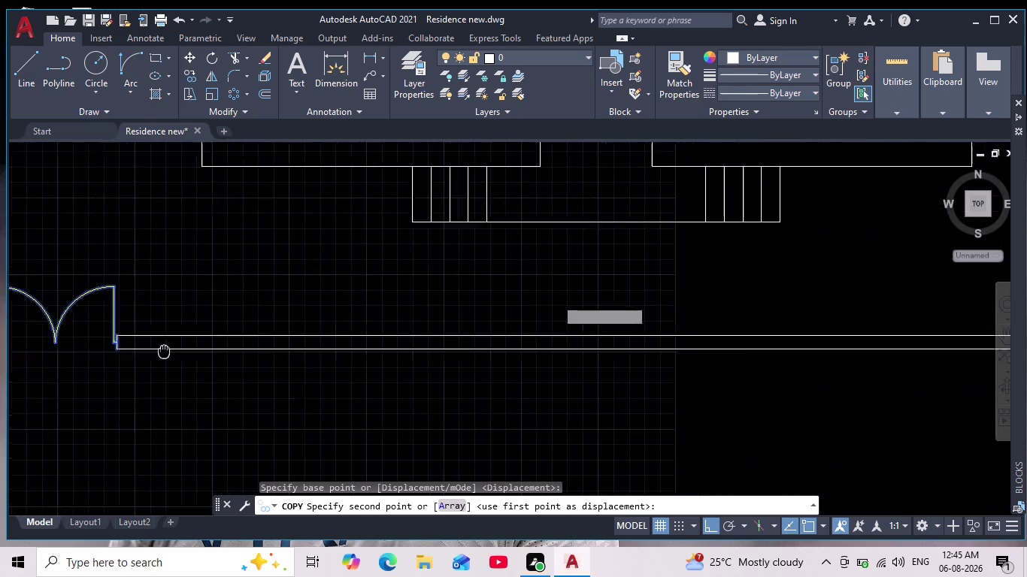
middle_drag(175, 350, 125, 364)
middle_drag(642, 341, 247, 343)
scroll(up, 3)
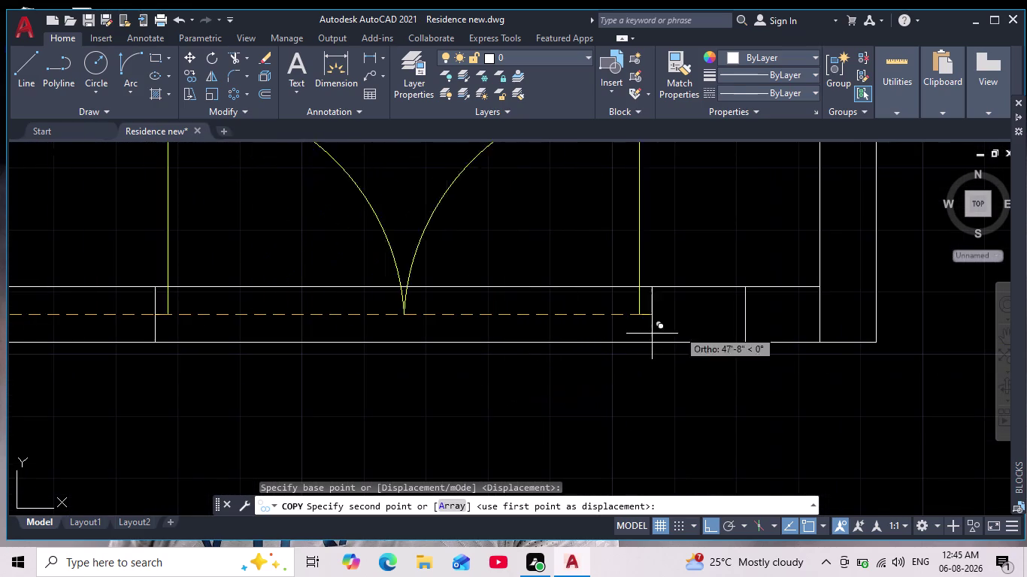
click(744, 318)
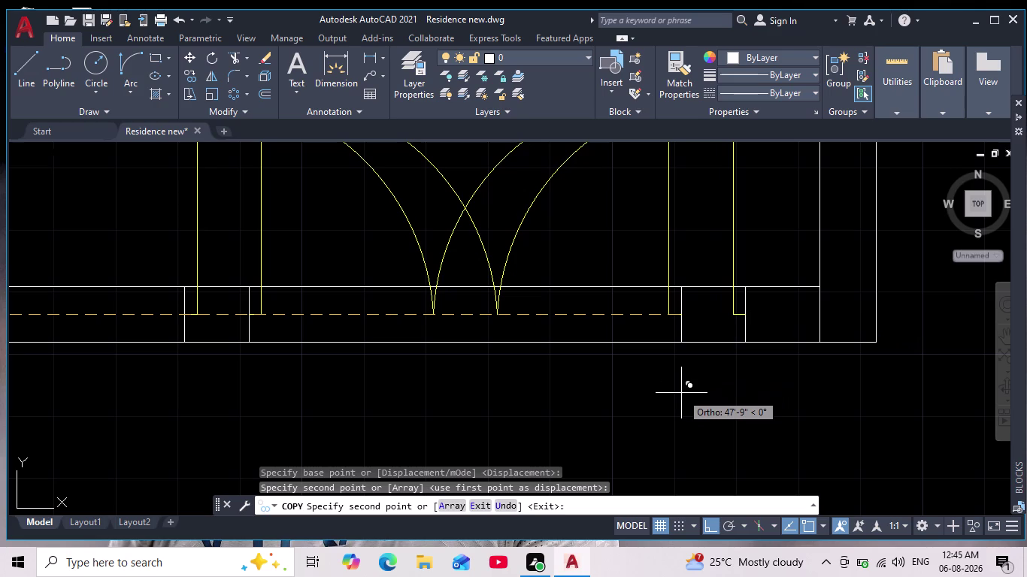
key(Escape)
Pan across the front wall to inspect and centre the copied gate.
scroll(down, 3)
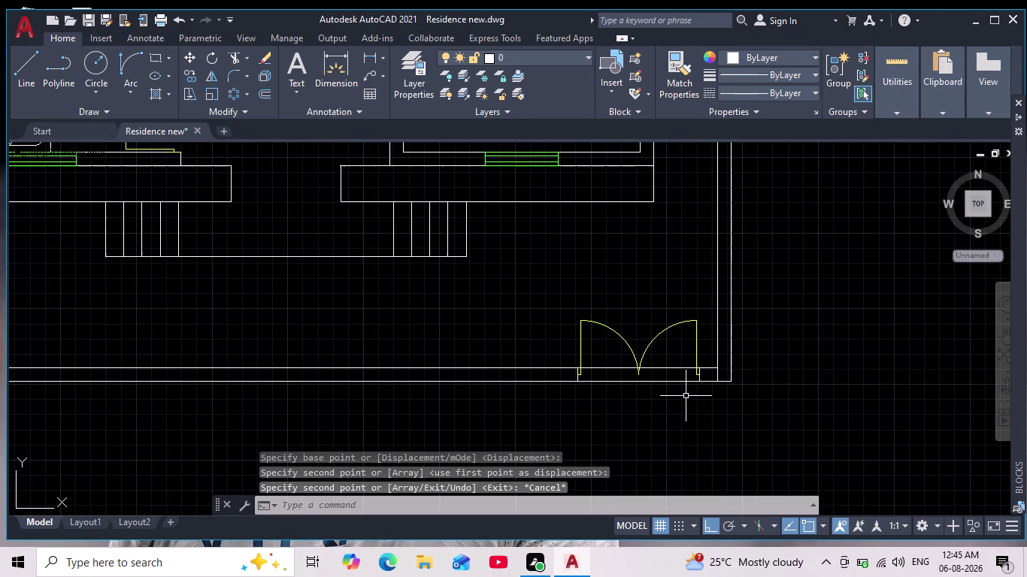
scroll(up, 3)
middle_drag(707, 399, 721, 378)
scroll(down, 3)
scroll(up, 3)
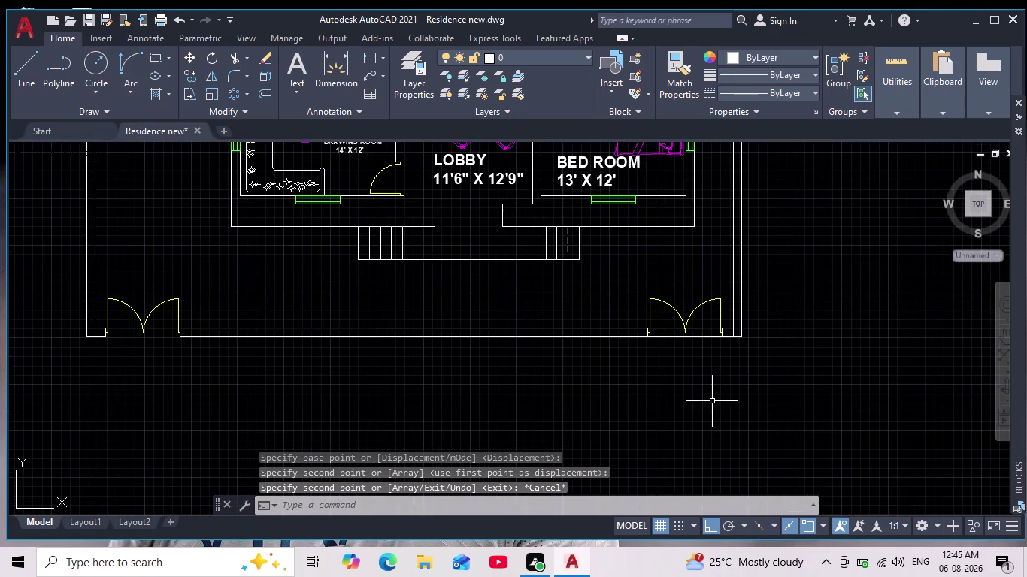
middle_drag(673, 405, 620, 423)
scroll(up, 3)
middle_drag(670, 370, 607, 411)
scroll(down, 3)
scroll(up, 3)
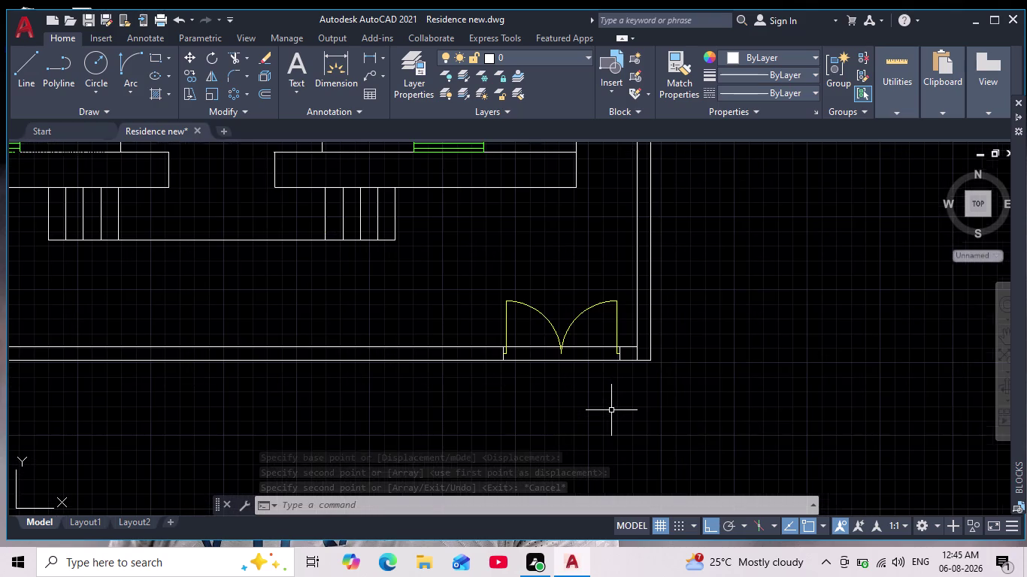
scroll(up, 3)
middle_drag(611, 409, 595, 394)
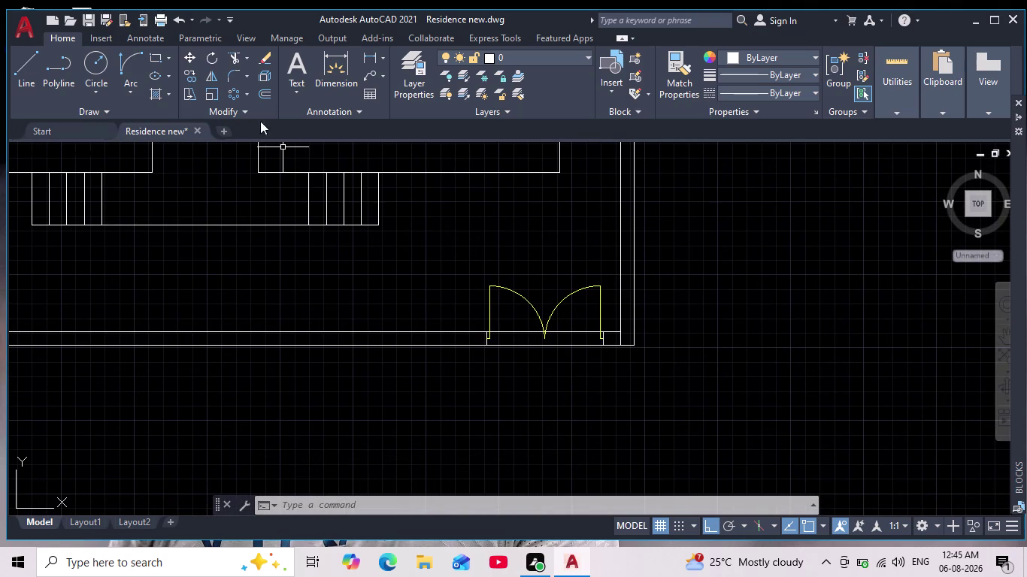
Fence-trim the compound wall lines crossing the right gate opening.
key(Escape)
key(Escape)
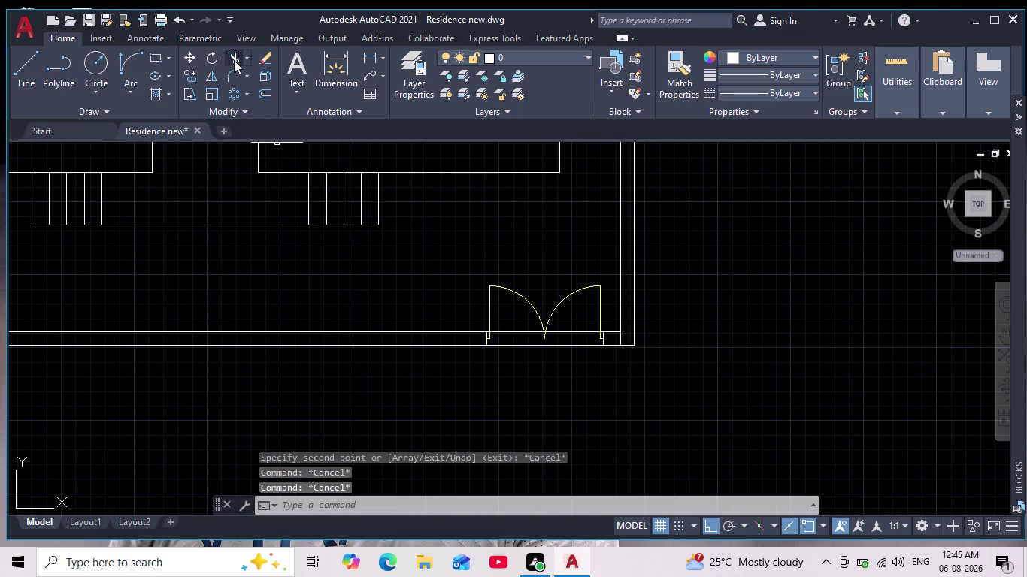
click(234, 60)
drag(524, 330, 537, 394)
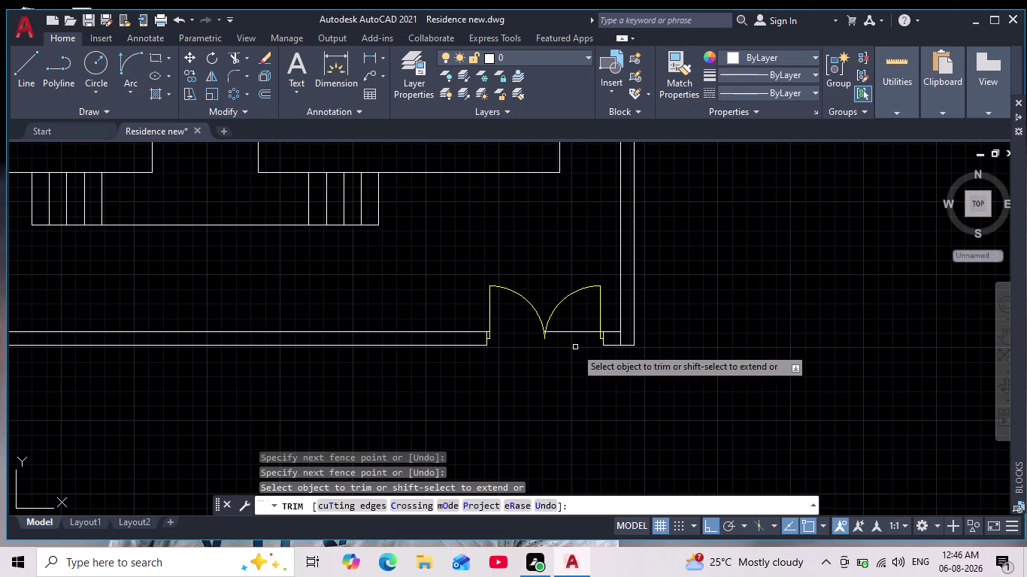
drag(574, 326, 588, 387)
scroll(up, 3)
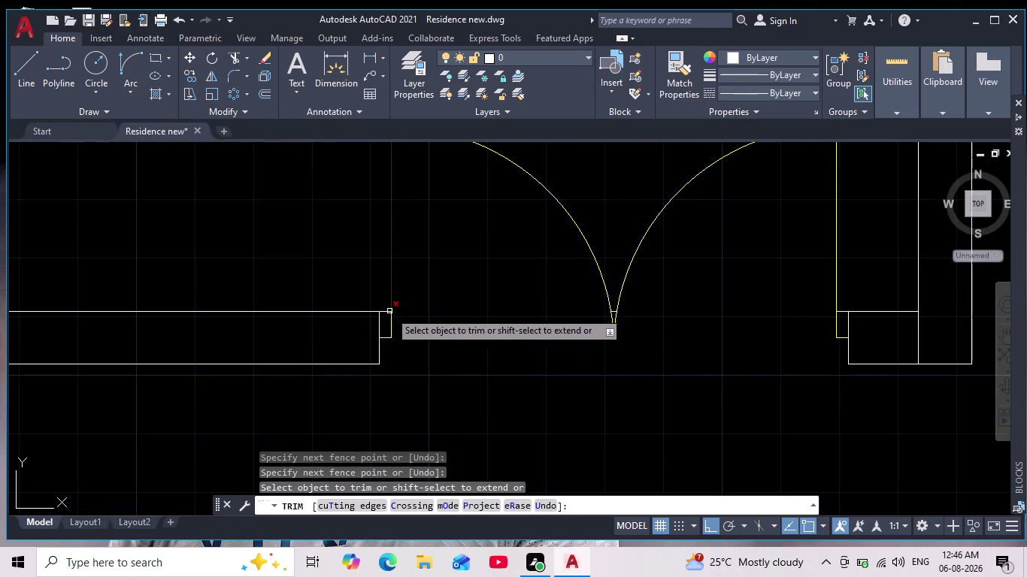
scroll(up, 3)
Trim the leftover wall stubs beside the right gate posts.
drag(366, 289, 368, 337)
scroll(down, 3)
middle_drag(773, 393, 600, 409)
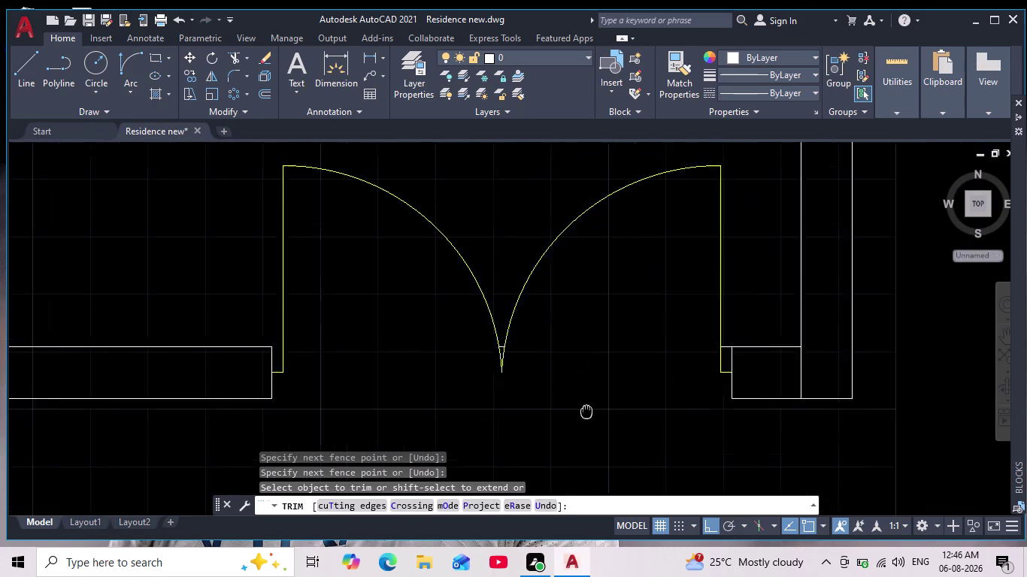
middle_drag(600, 409, 573, 420)
scroll(up, 3)
drag(689, 310, 658, 380)
scroll(down, 3)
Trim the stray line between the gate leaves and end TRIM.
middle_drag(300, 373, 409, 368)
scroll(up, 3)
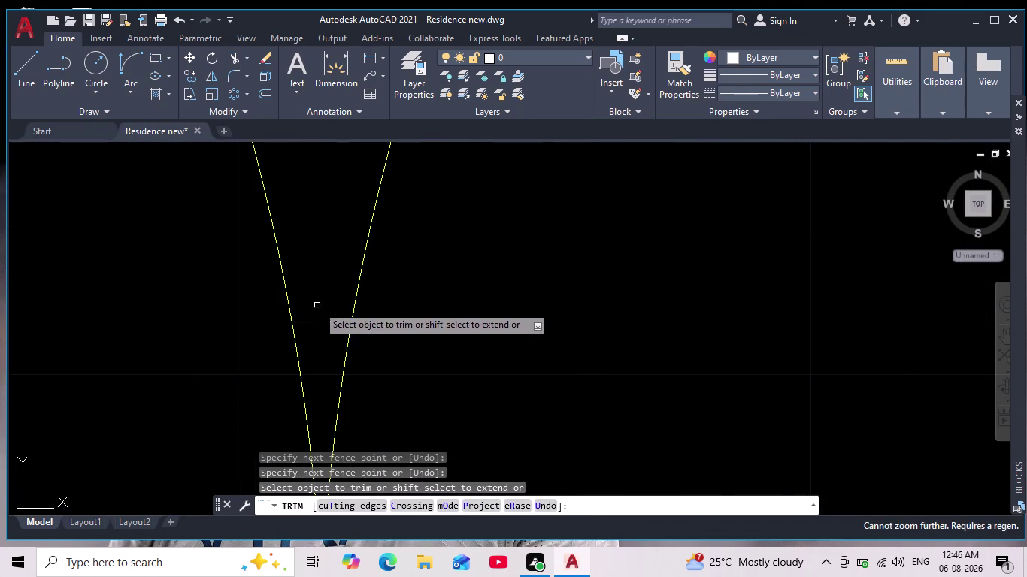
drag(318, 306, 324, 369)
key(Escape)
key(Escape)
scroll(down, 3)
key(Escape)
key(Escape)
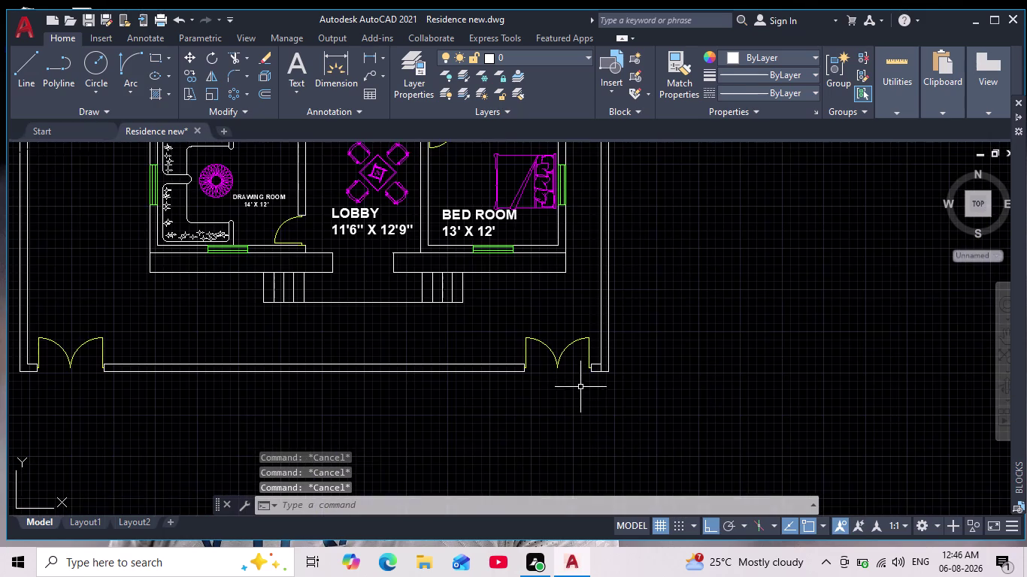
middle_drag(580, 399, 624, 365)
scroll(down, 3)
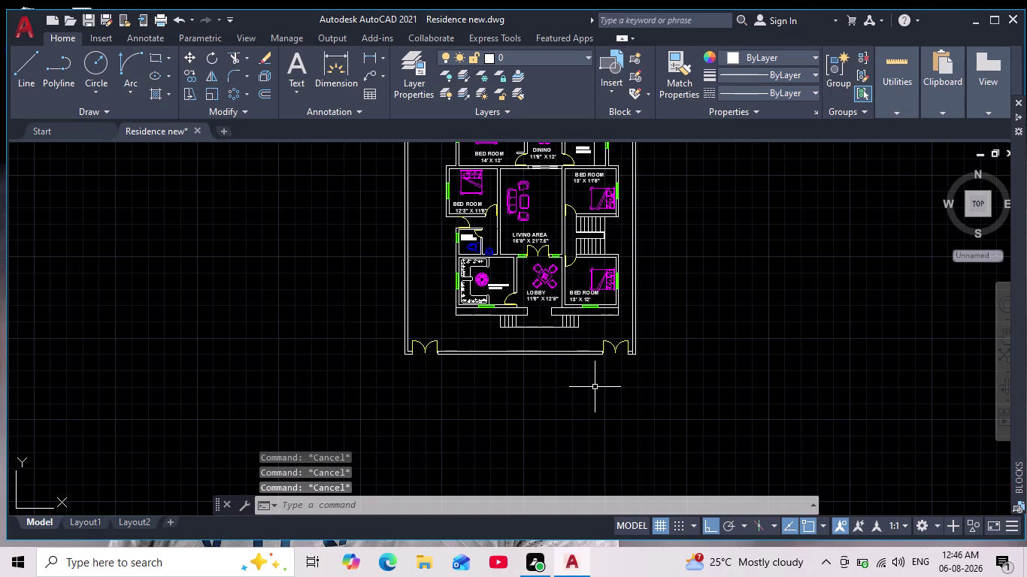
scroll(up, 3)
scroll(up, 3)
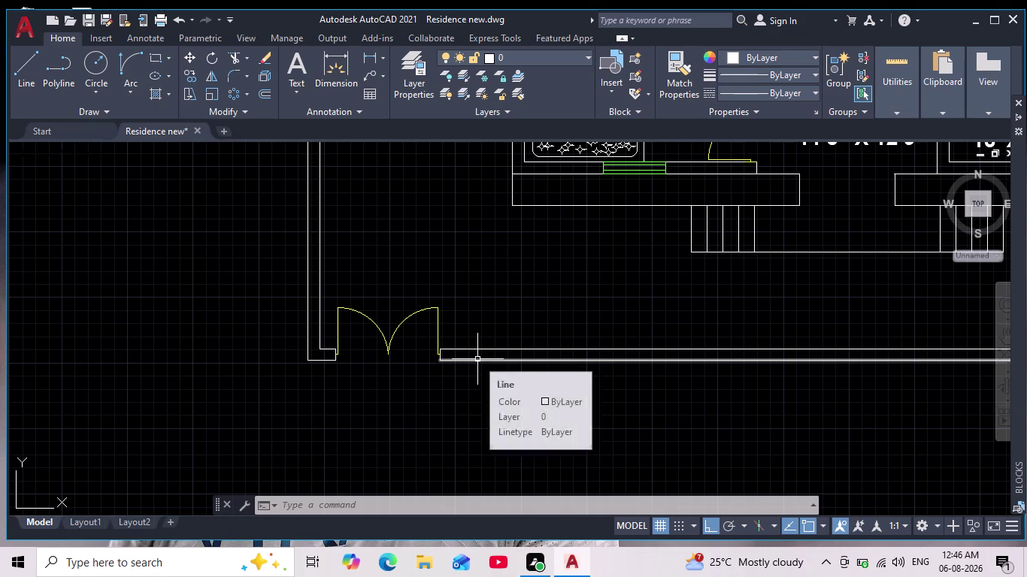
scroll(up, 3)
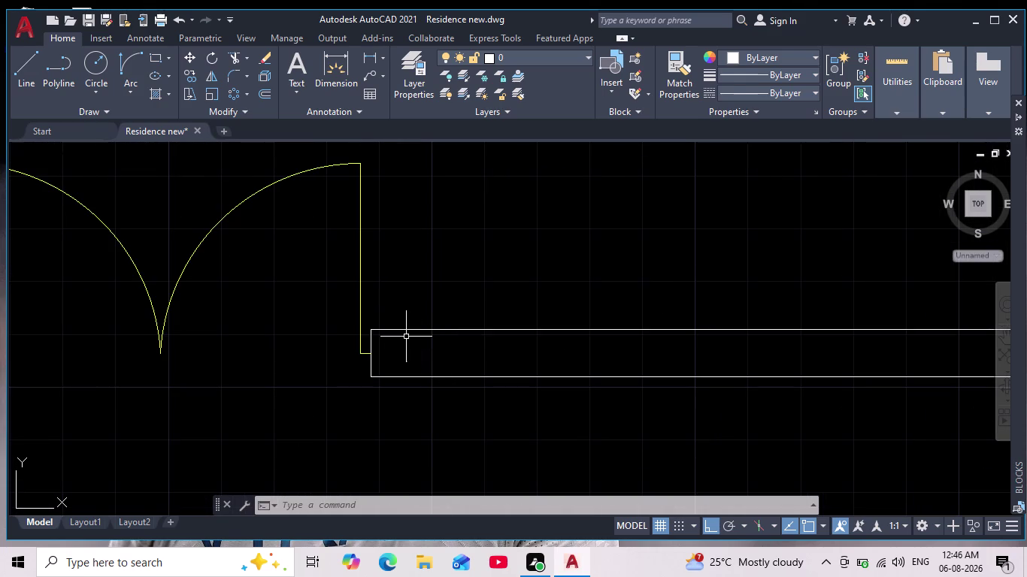
scroll(down, 3)
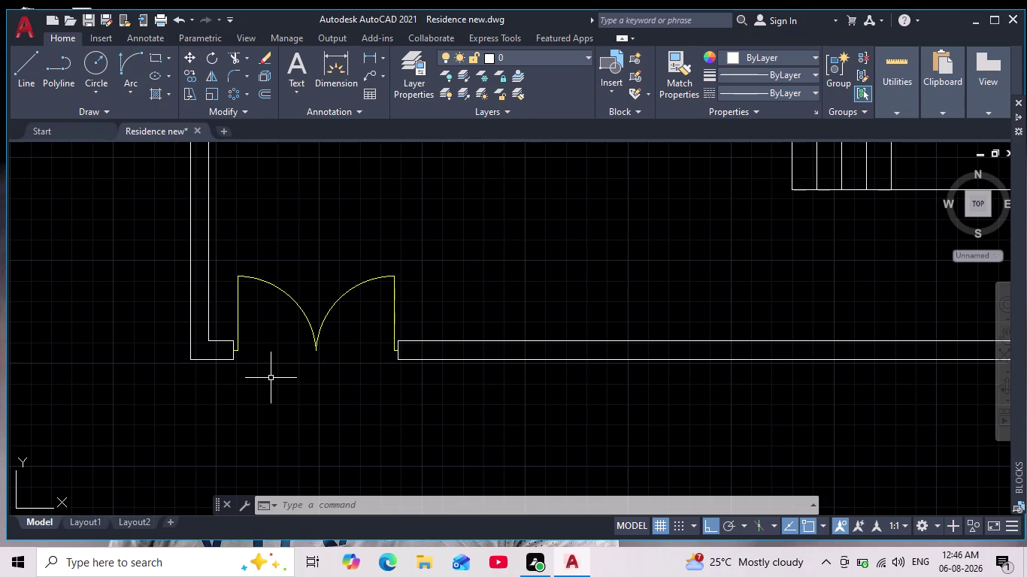
scroll(down, 3)
middle_drag(327, 402, 326, 408)
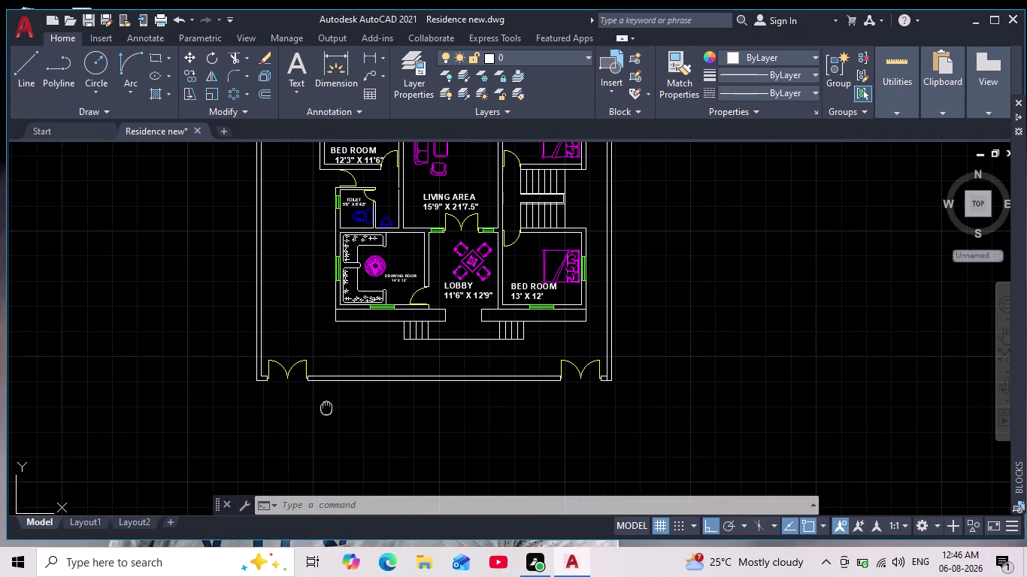
middle_drag(326, 408, 326, 410)
scroll(down, 3)
scroll(down, 3)
scroll(up, 3)
middle_drag(322, 403, 321, 430)
scroll(up, 3)
scroll(up, 3)
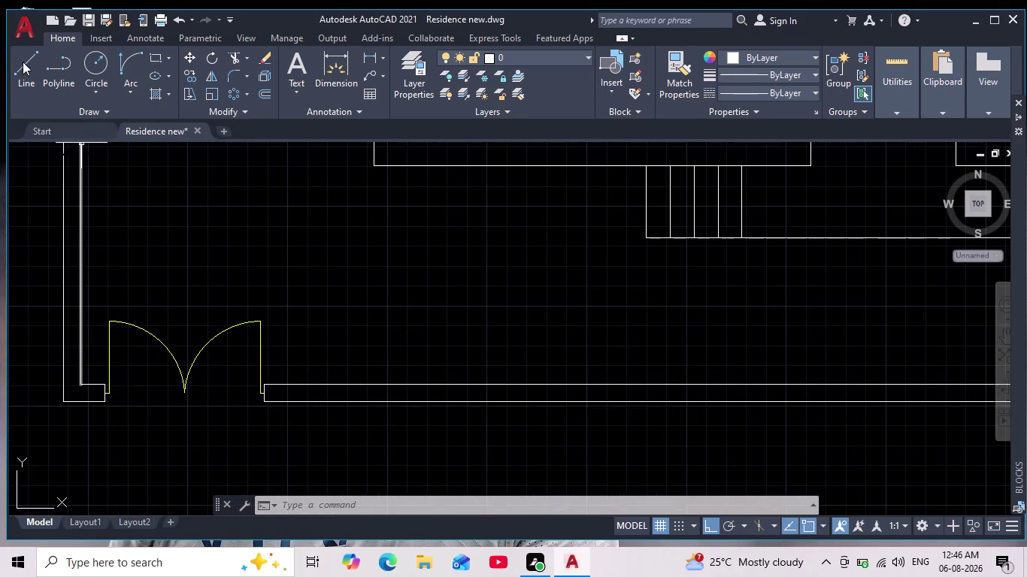
Draw a short jamb line across the wall thickness, offset 1' from the start.
click(36, 66)
scroll(up, 3)
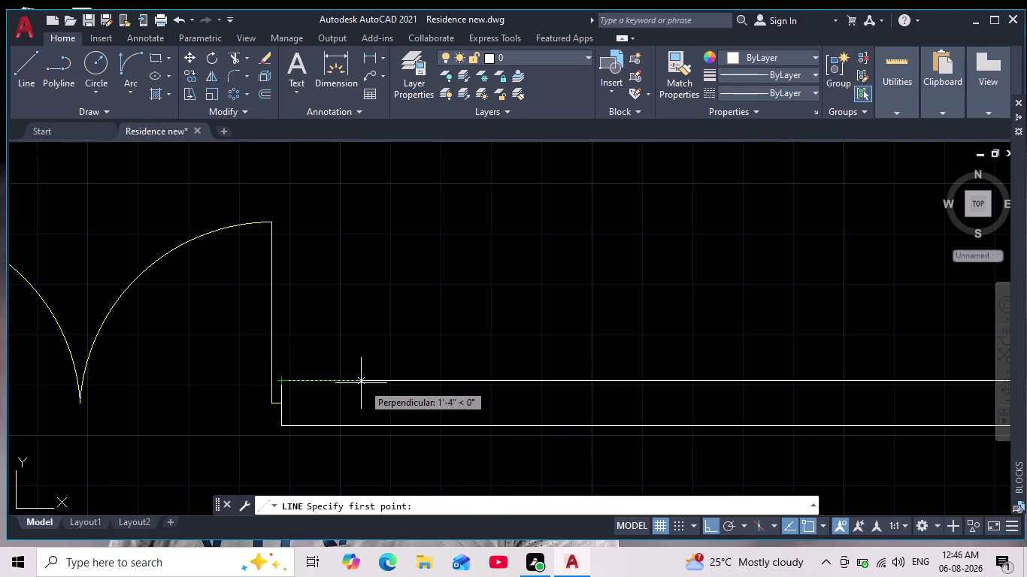
text(1')
key(Return)
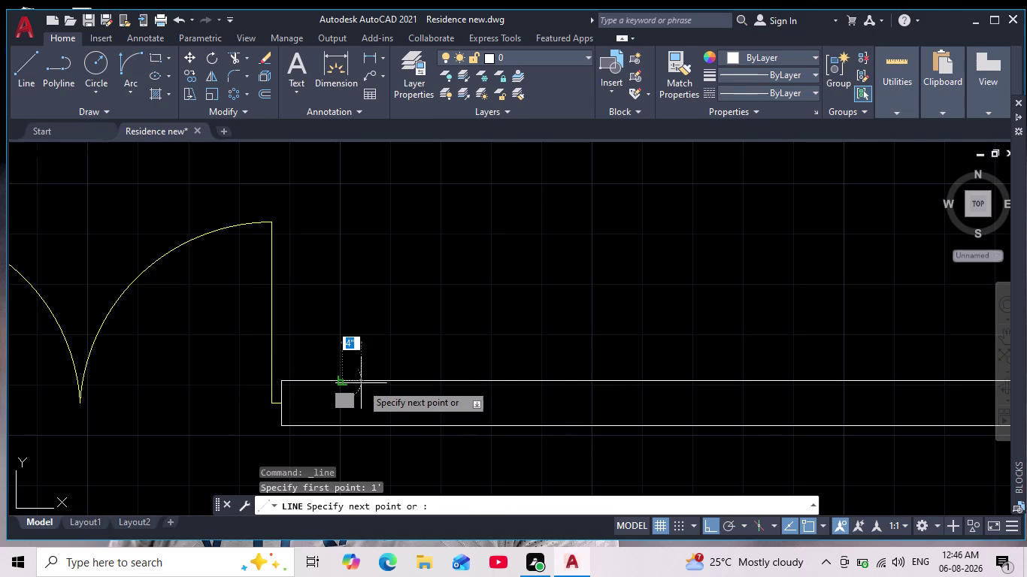
scroll(up, 3)
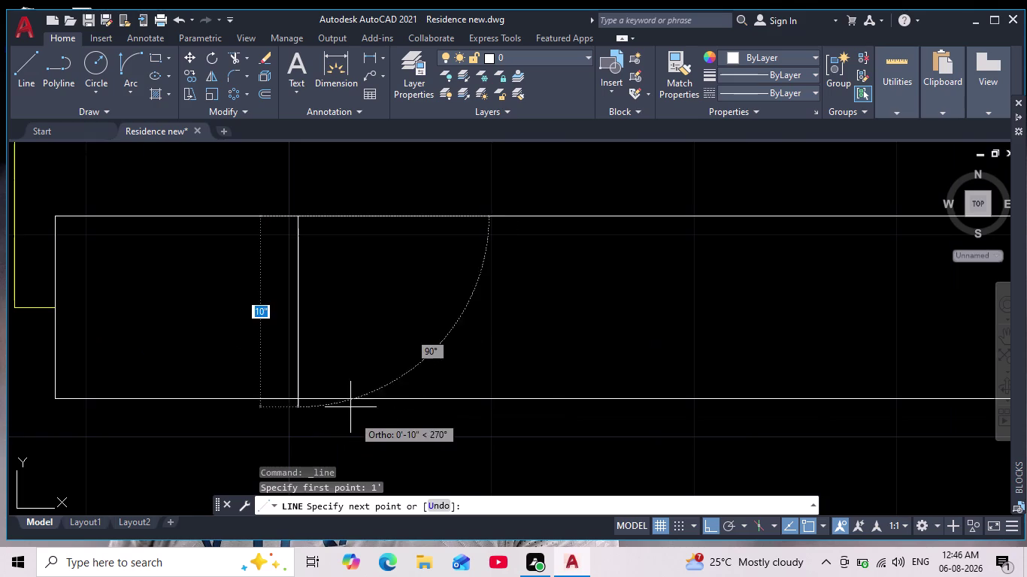
click(295, 398)
key(space)
scroll(down, 3)
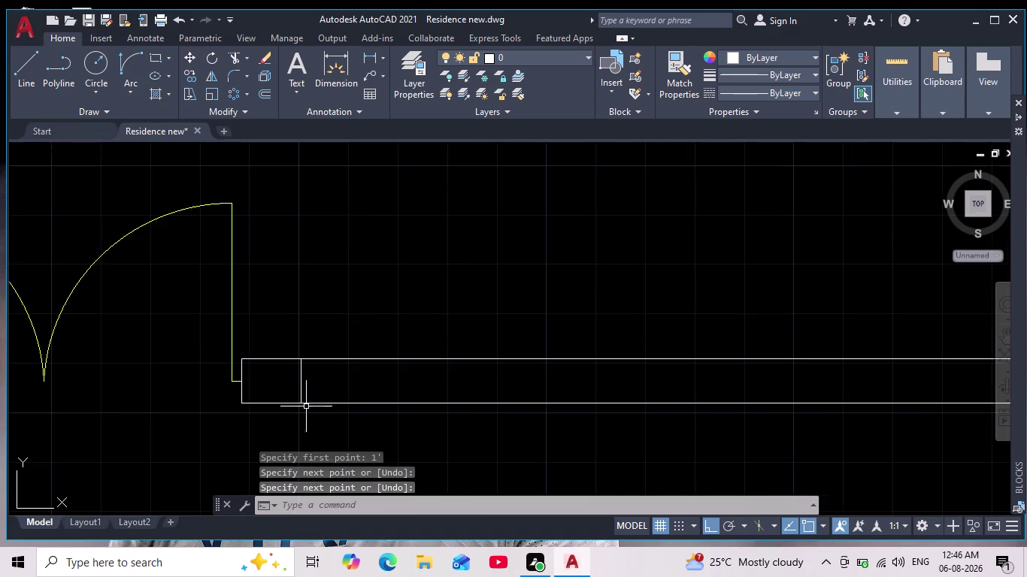
scroll(down, 3)
middle_drag(338, 392, 335, 382)
scroll(up, 3)
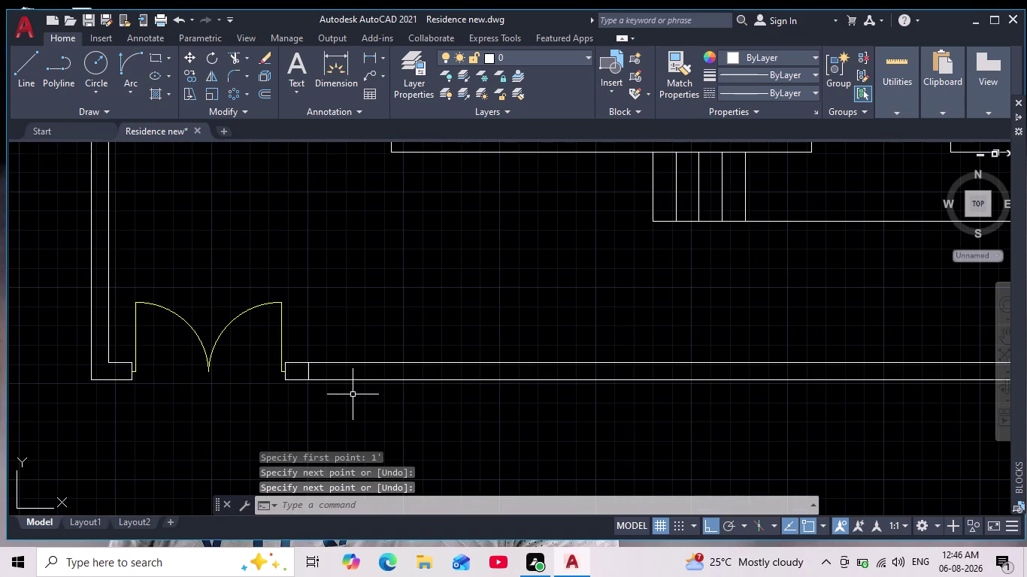
scroll(down, 3)
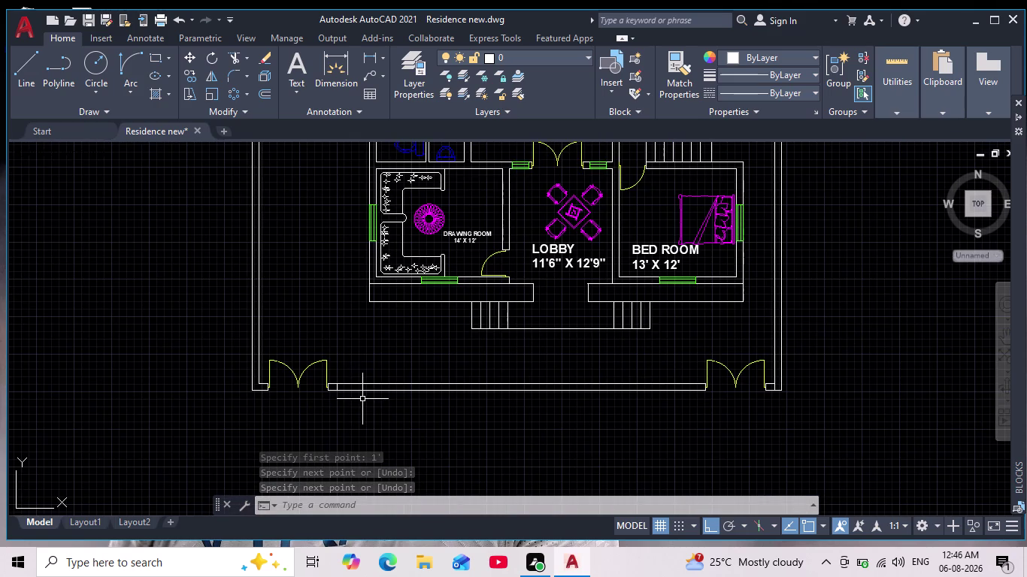
Pan and zoom over the front wall to inspect the gates.
middle_drag(362, 396, 348, 386)
scroll(down, 3)
scroll(up, 3)
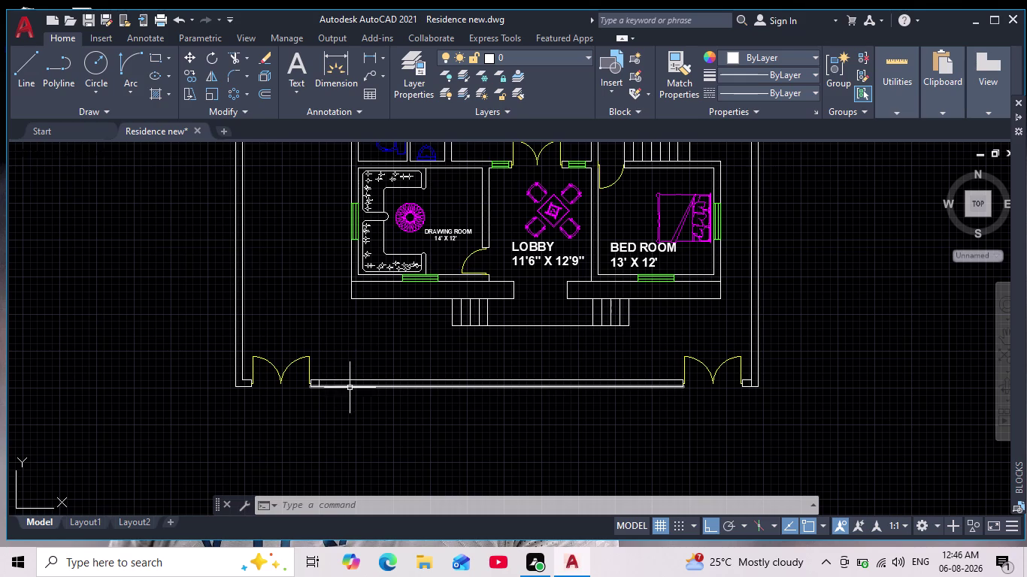
middle_click(383, 391)
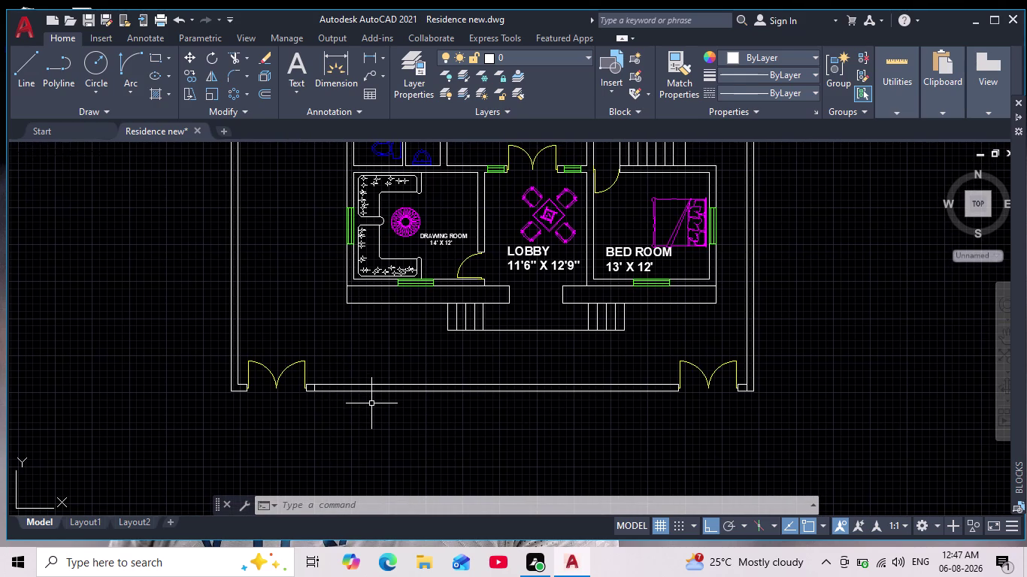
scroll(down, 3)
scroll(up, 3)
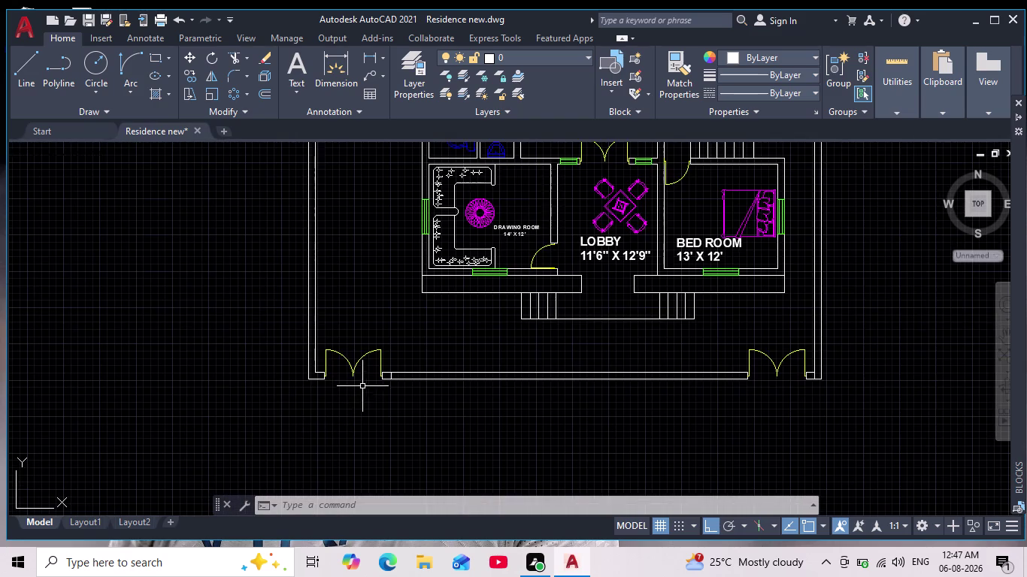
scroll(up, 3)
scroll(down, 3)
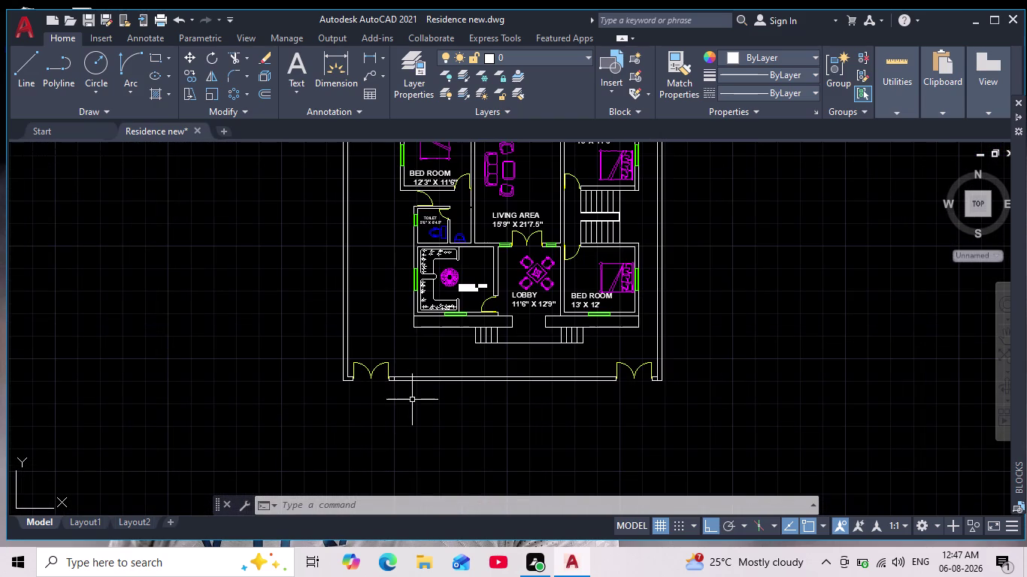
middle_drag(413, 400, 356, 423)
scroll(up, 3)
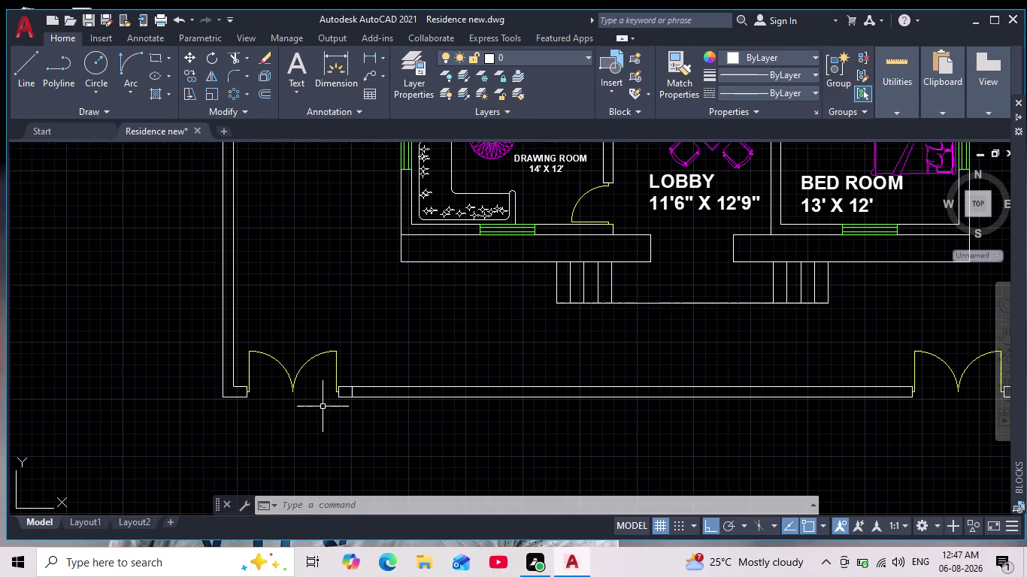
scroll(up, 3)
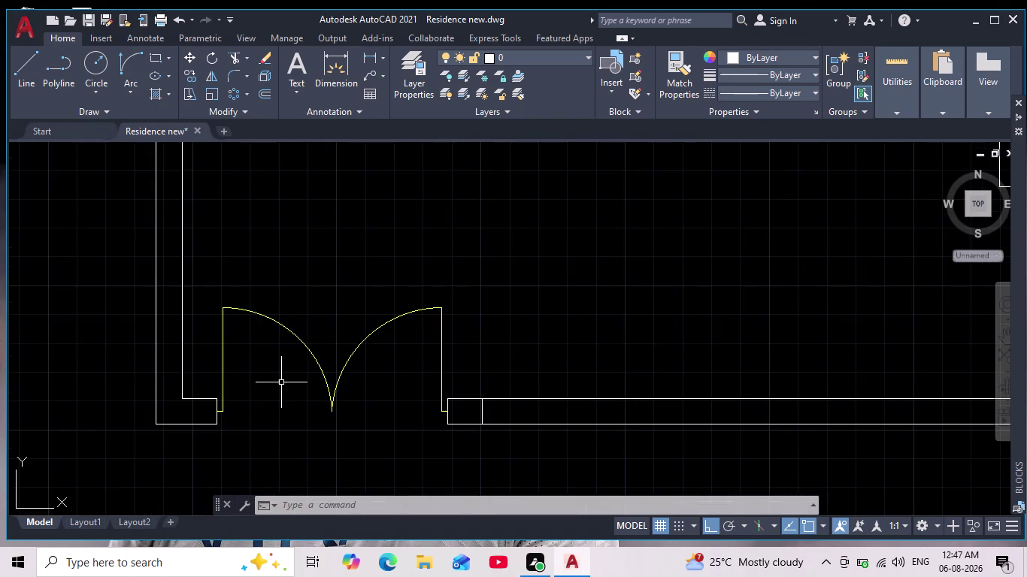
scroll(down, 3)
scroll(up, 3)
scroll(down, 3)
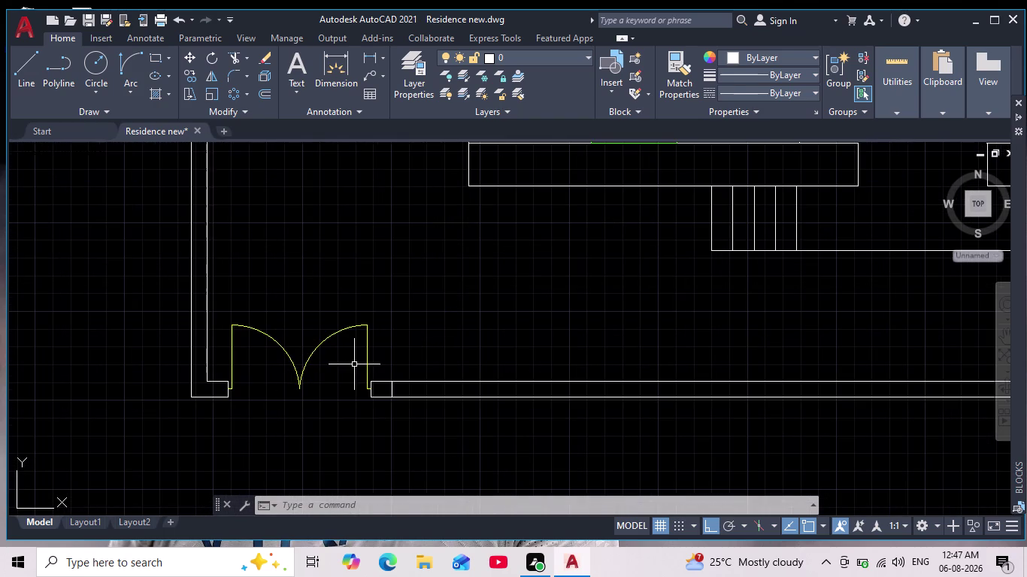
scroll(down, 3)
Start a second line across the wall end at the left gate, then cancel it.
click(25, 73)
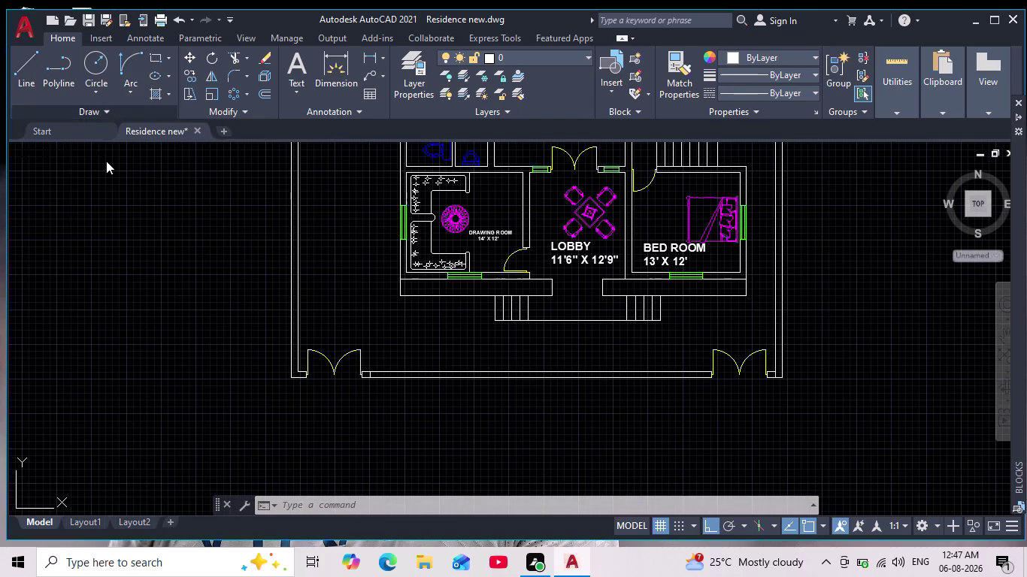
scroll(up, 3)
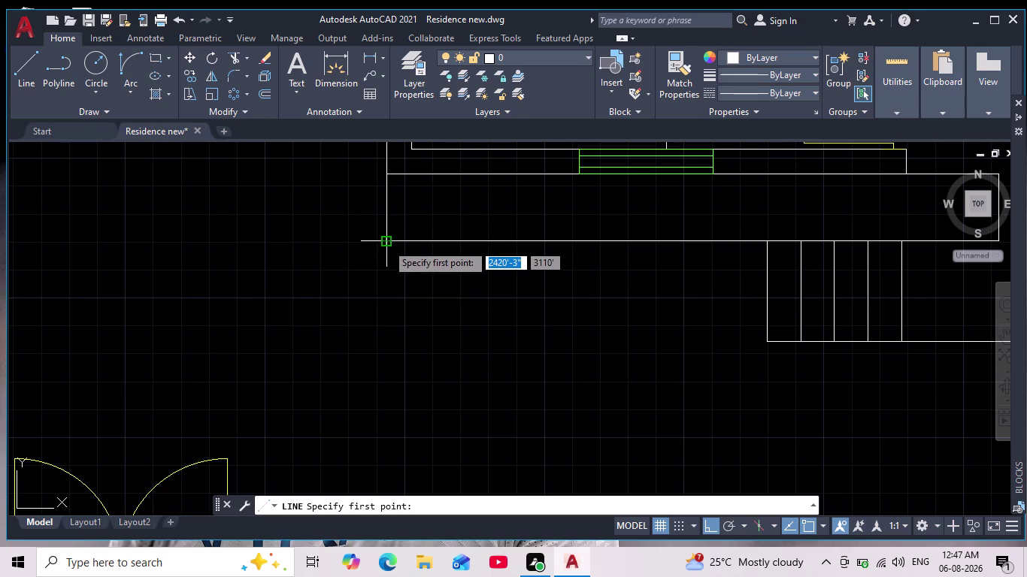
scroll(down, 3)
middle_drag(403, 350, 394, 300)
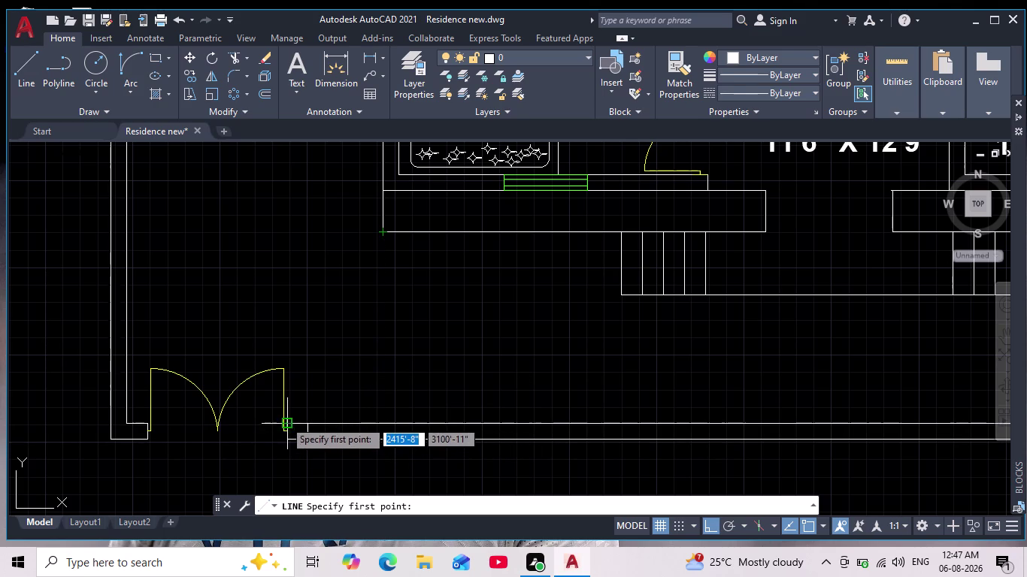
scroll(down, 3)
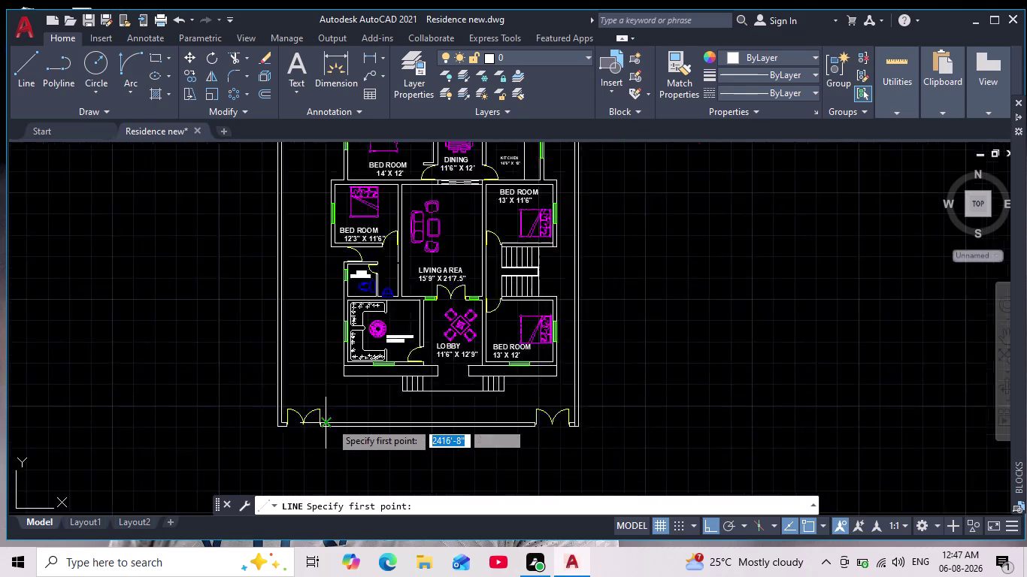
scroll(down, 3)
scroll(up, 3)
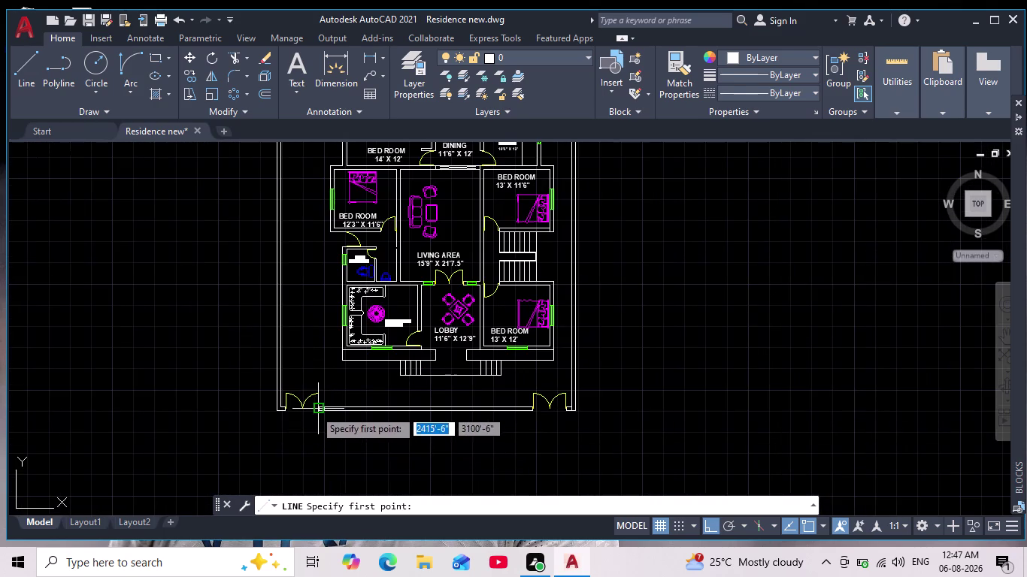
middle_drag(324, 453, 327, 471)
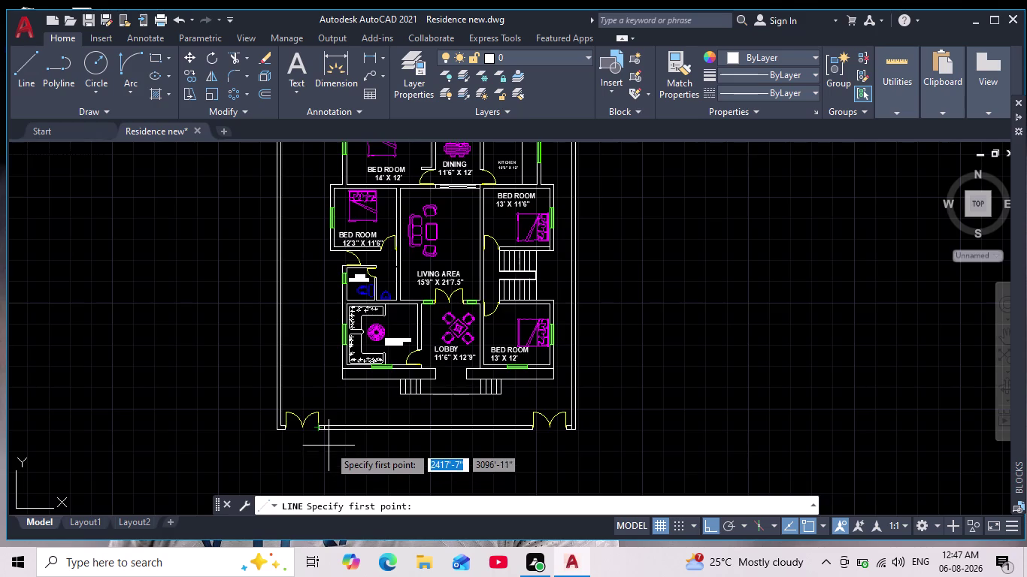
scroll(up, 3)
scroll(up, 3)
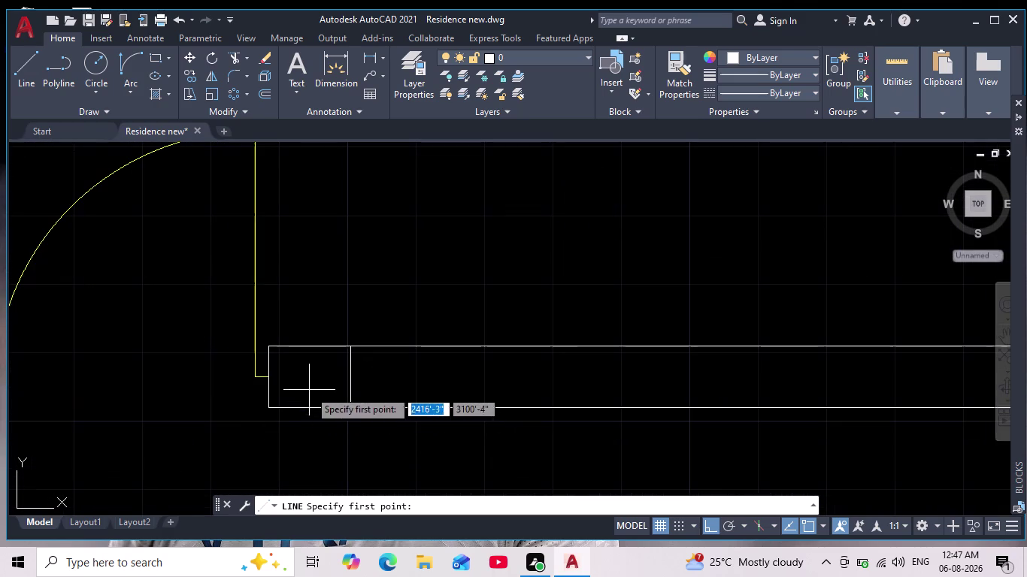
scroll(down, 3)
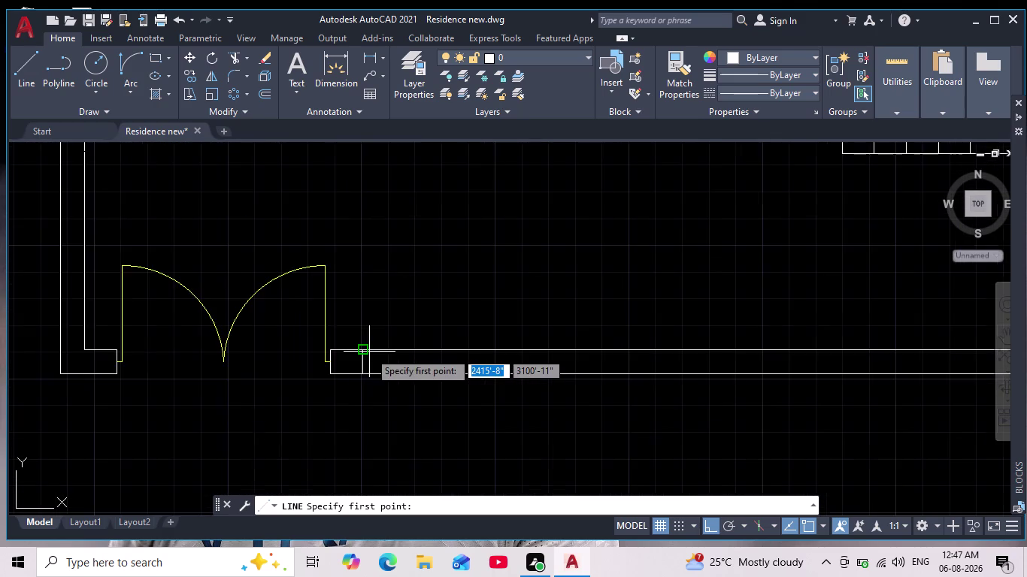
scroll(down, 3)
scroll(up, 3)
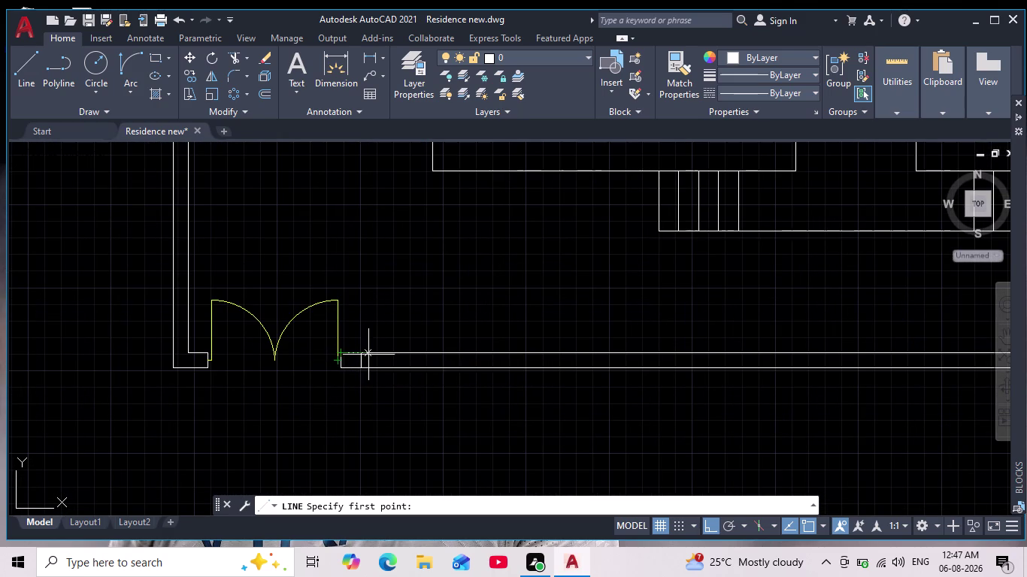
click(376, 356)
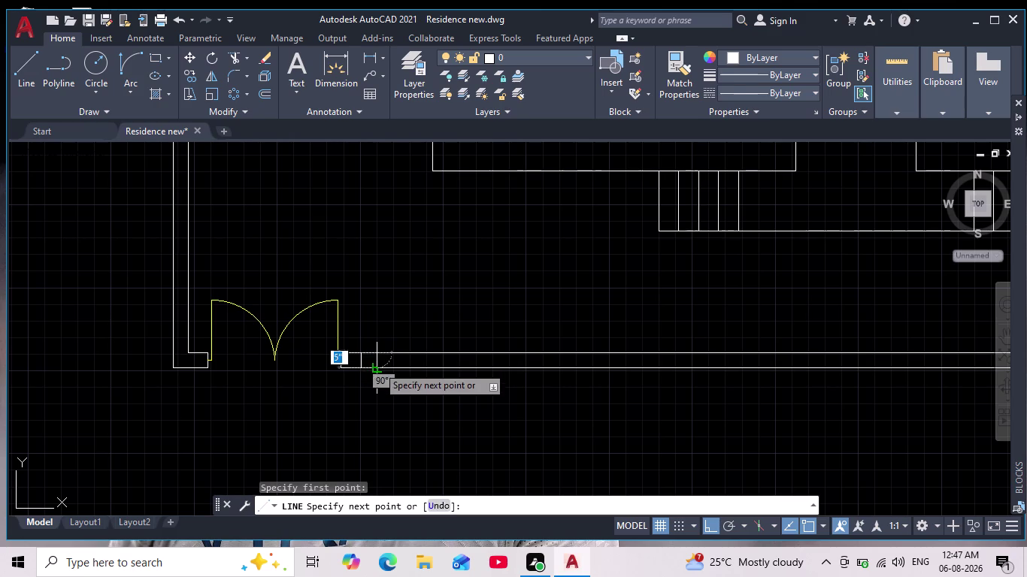
scroll(up, 3)
click(350, 362)
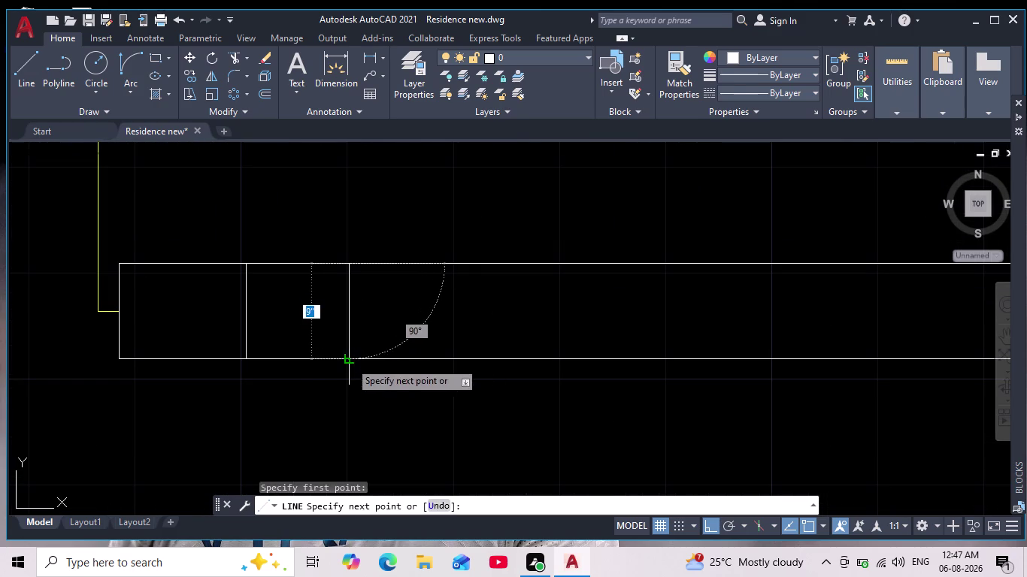
scroll(down, 3)
key(Escape)
Erase the stray vertical line at the wall end beside the left gate.
middle_drag(392, 408, 438, 385)
scroll(down, 3)
scroll(up, 3)
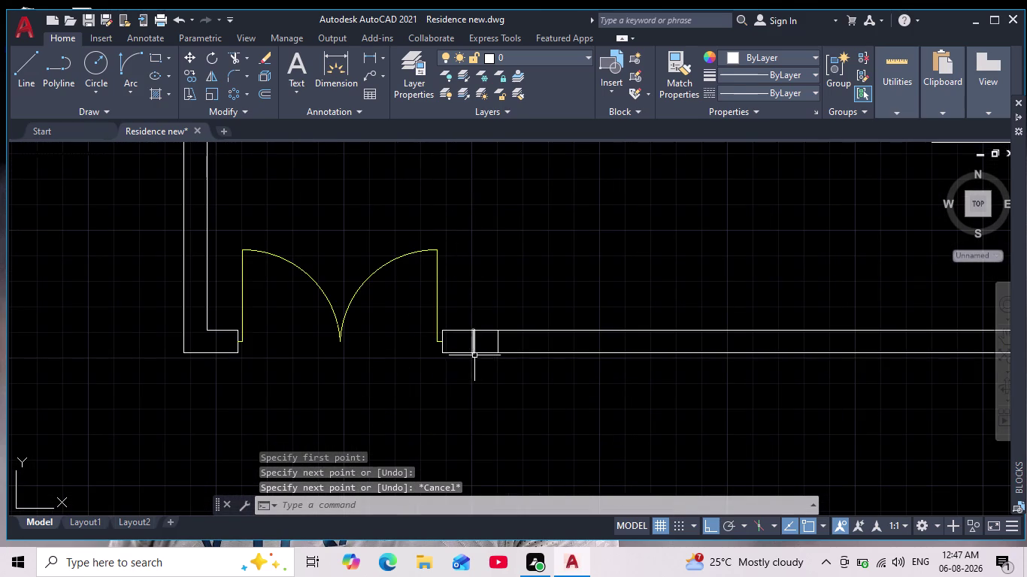
scroll(up, 3)
click(477, 315)
click(425, 302)
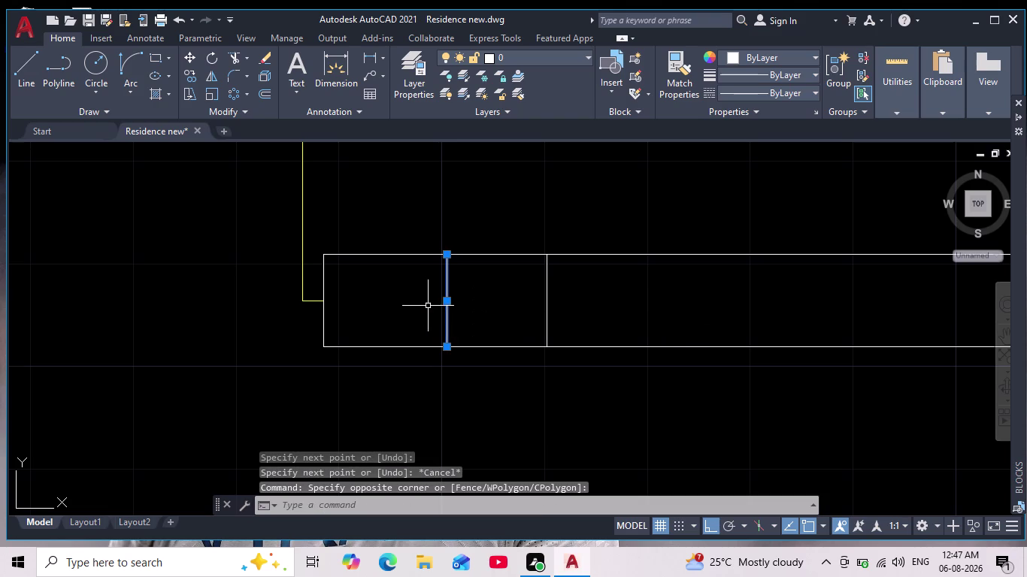
key(Delete)
Select all parts of the left double gate.
scroll(down, 3)
scroll(down, 3)
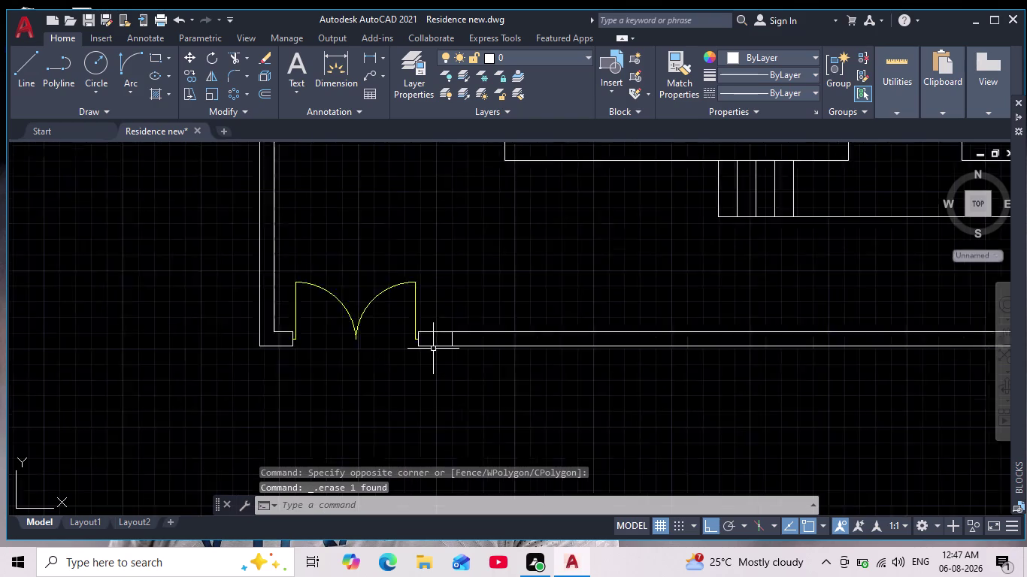
scroll(down, 3)
scroll(up, 3)
click(307, 254)
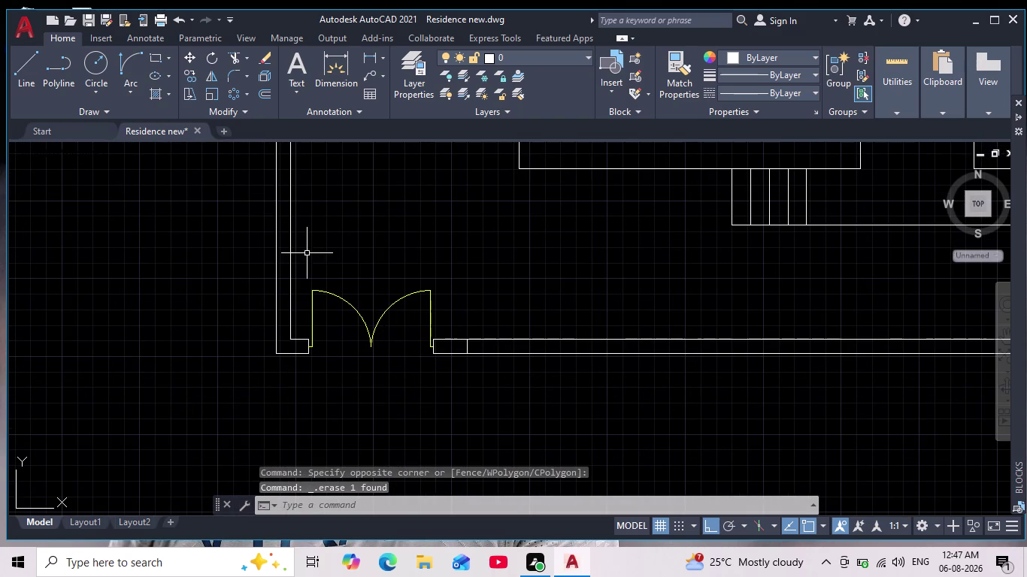
click(440, 351)
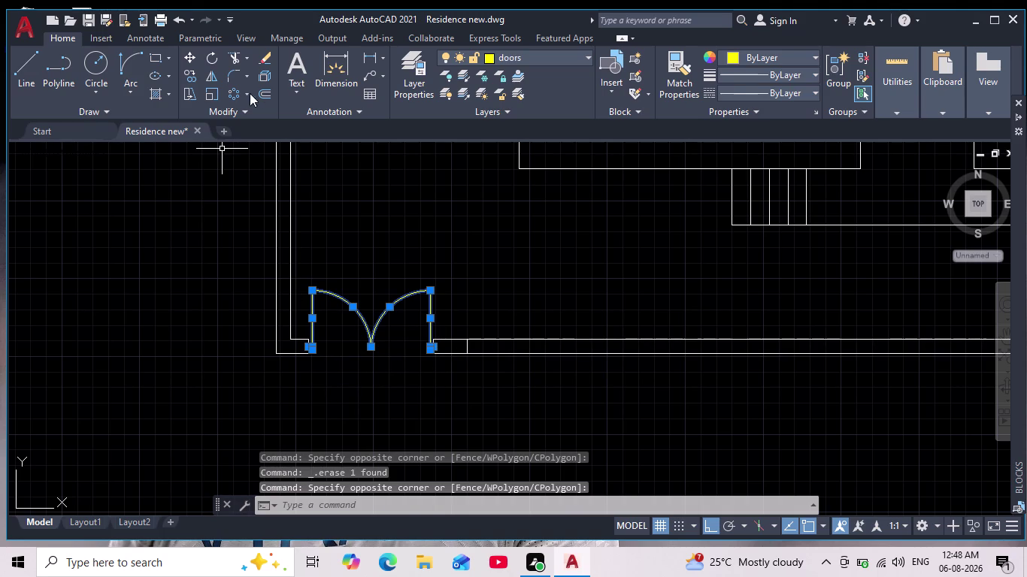
text(S)
text(C)
key(Return)
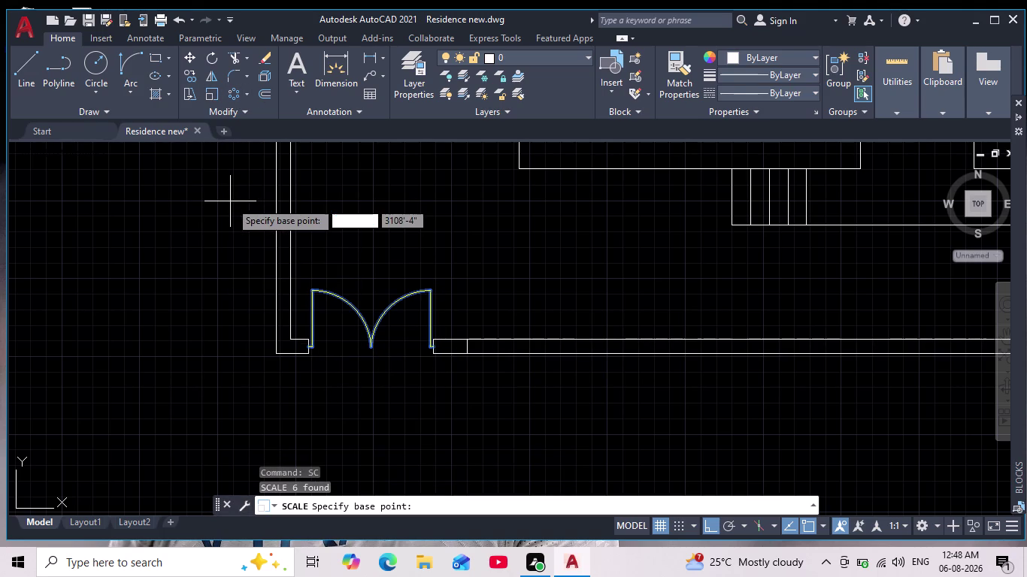
scroll(up, 3)
middle_drag(268, 265, 251, 377)
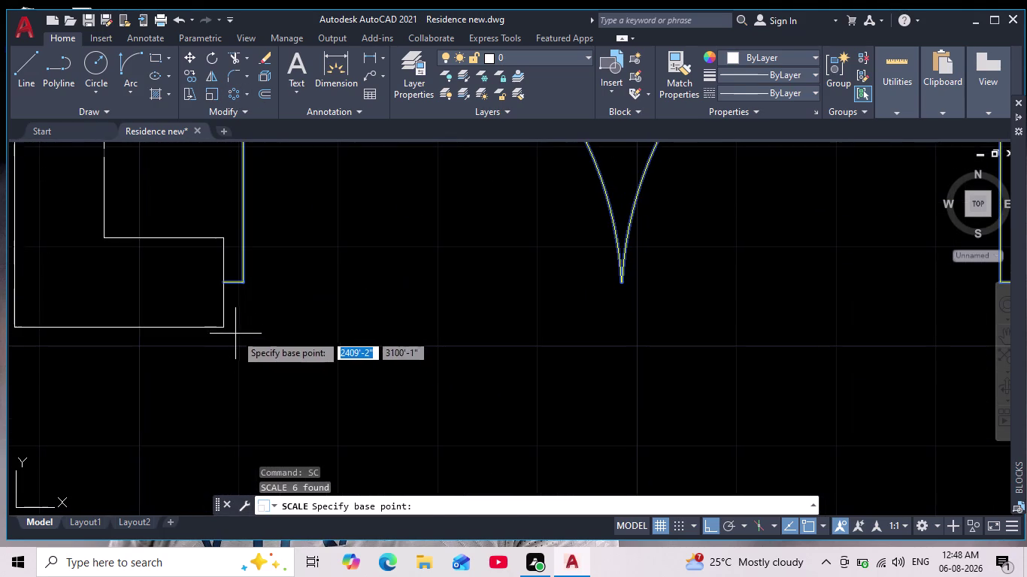
click(221, 328)
middle_drag(628, 347, 255, 328)
scroll(down, 3)
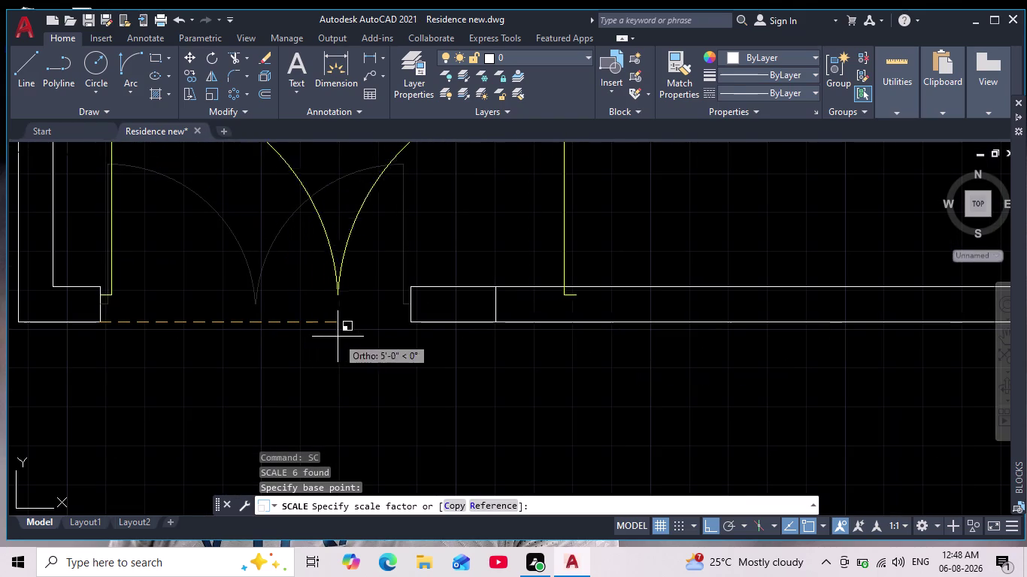
scroll(up, 3)
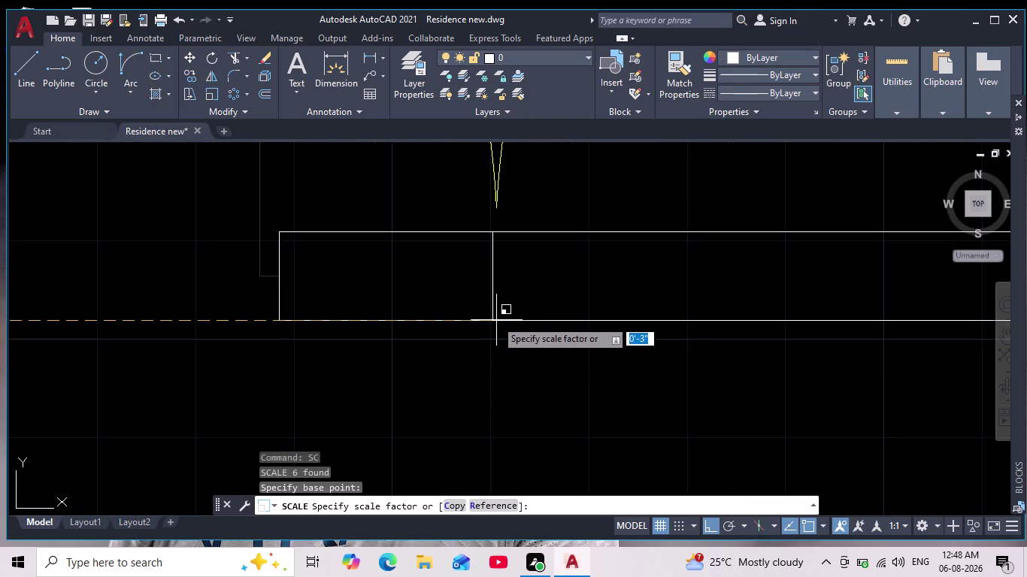
click(492, 318)
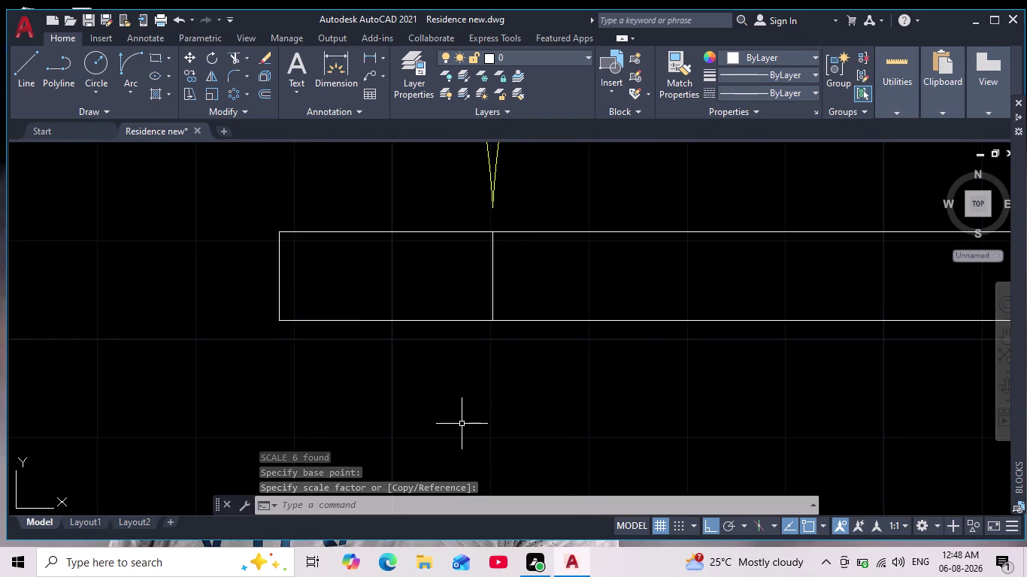
key(p)
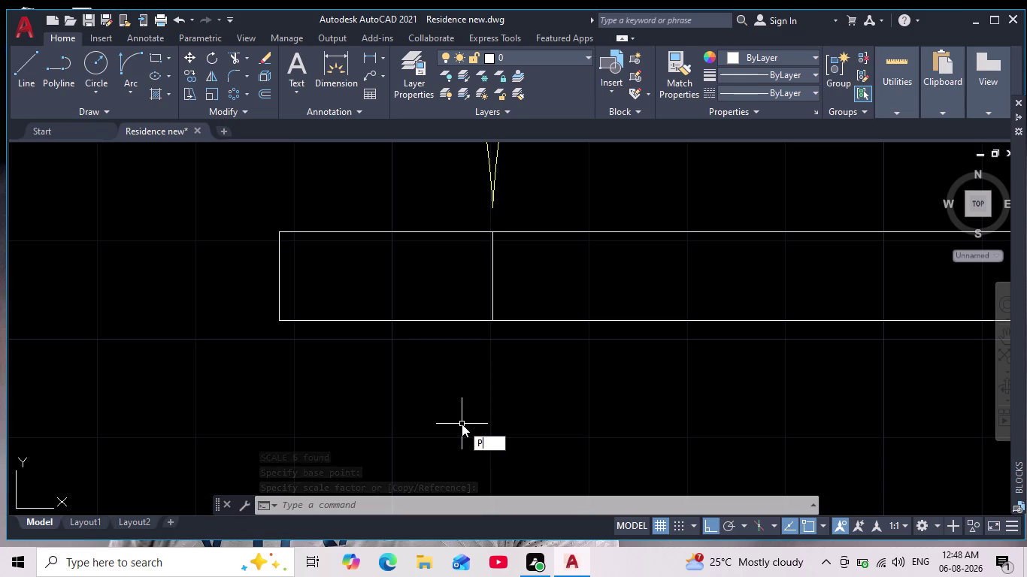
key(Return)
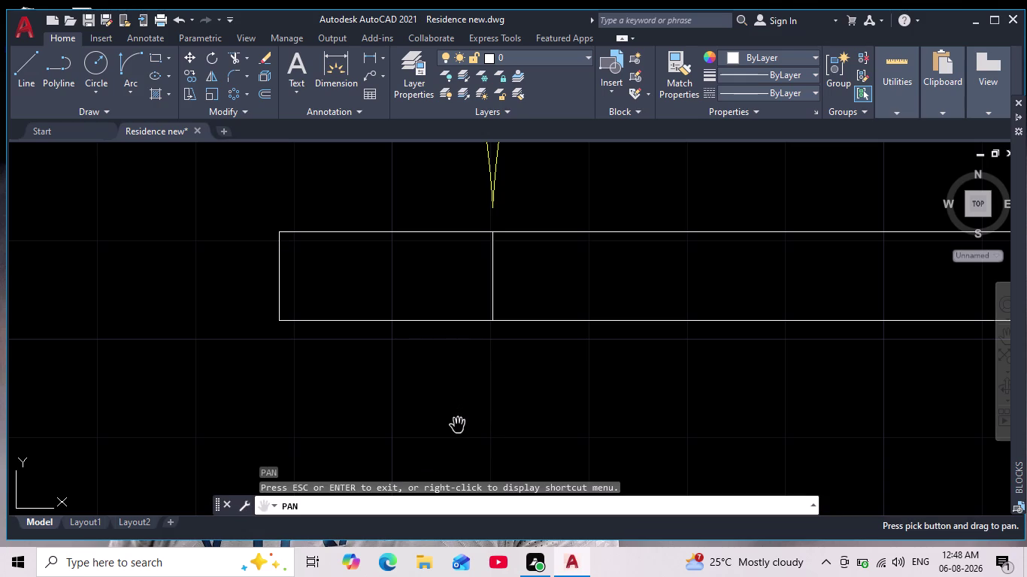
scroll(down, 3)
scroll(down, 3)
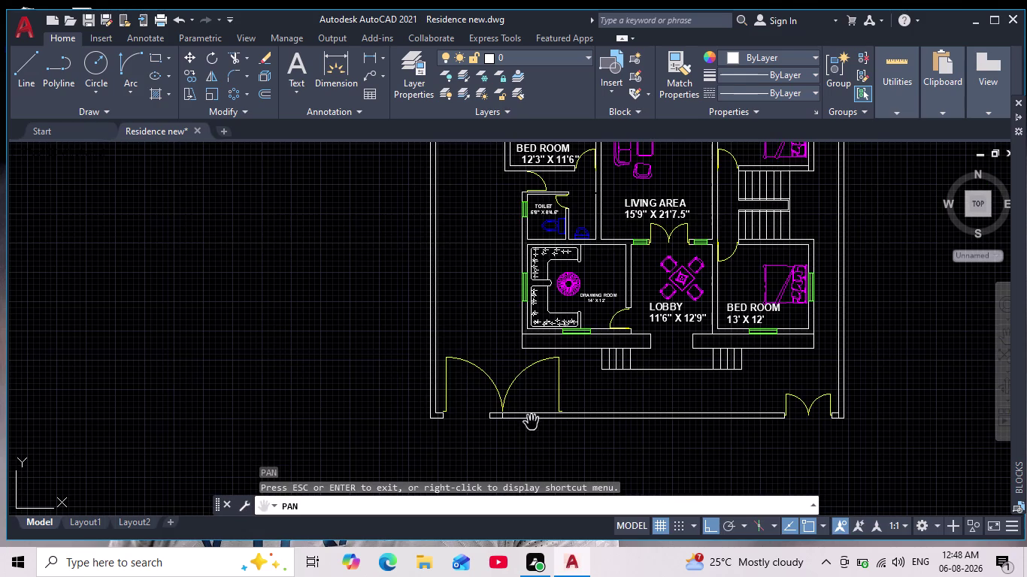
scroll(up, 3)
scroll(up, 3)
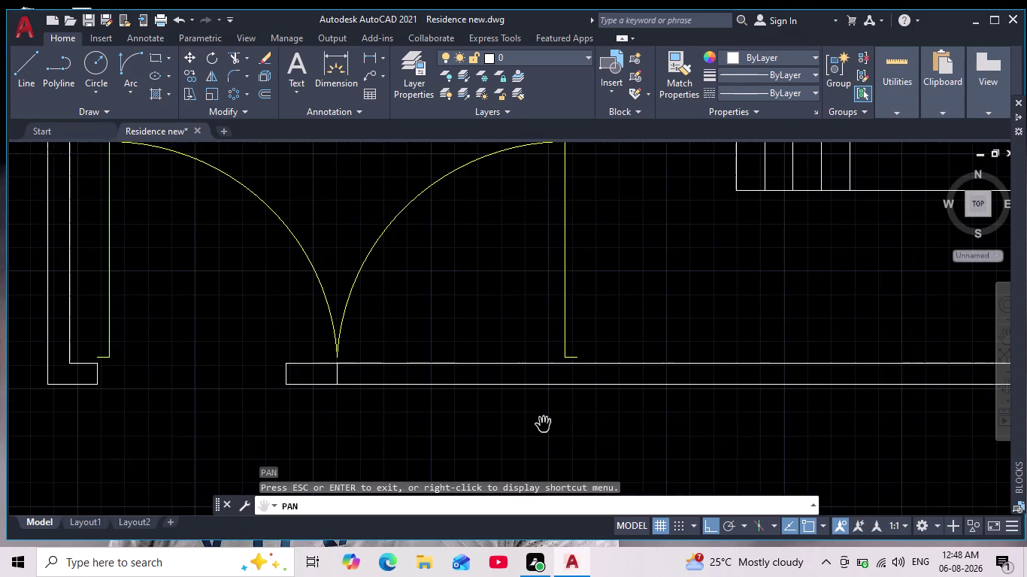
scroll(down, 3)
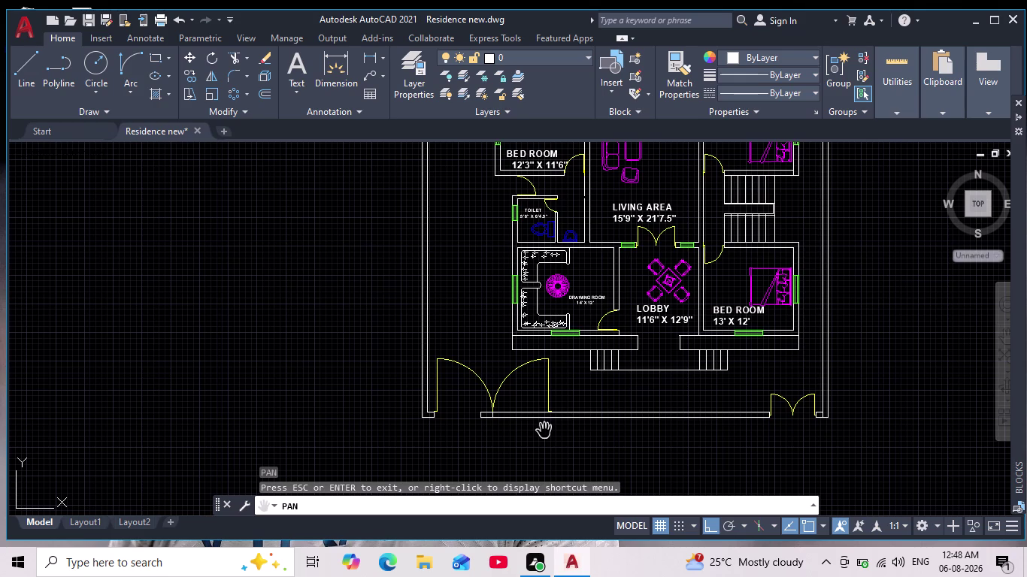
key(ctrl+z)
key(ctrl+z)
key(Escape)
key(ctrl+z)
key(ctrl+z)
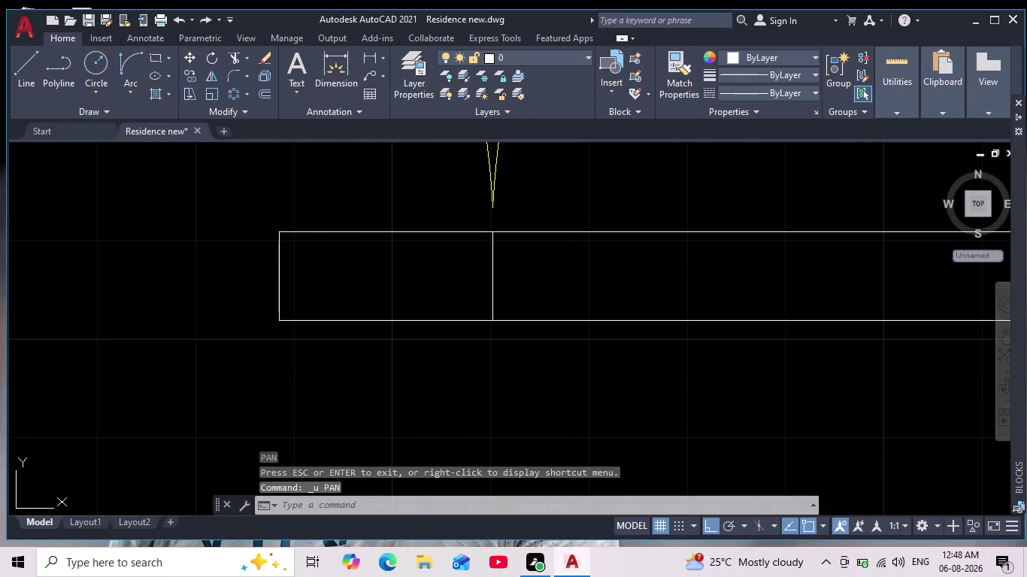
scroll(down, 3)
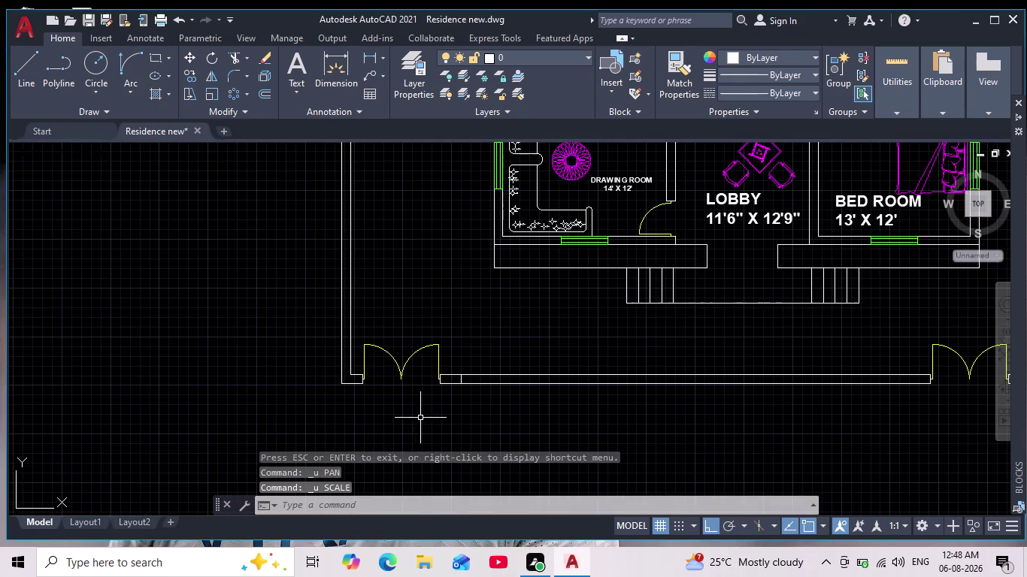
middle_drag(425, 403, 445, 368)
scroll(up, 3)
key(Escape)
key(Escape)
key(Escape)
key(Escape)
key(Escape)
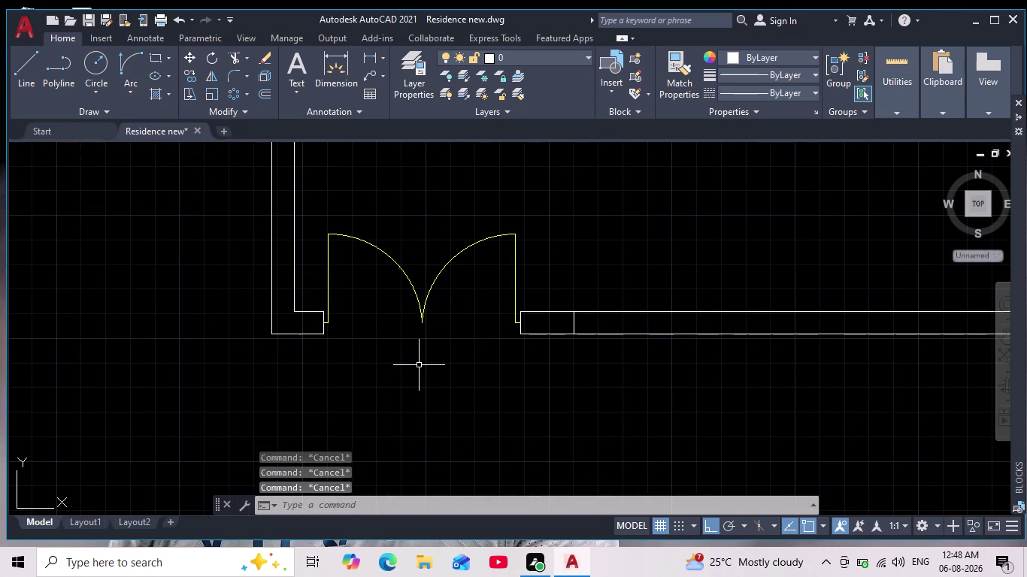
text(SC)
key(Return)
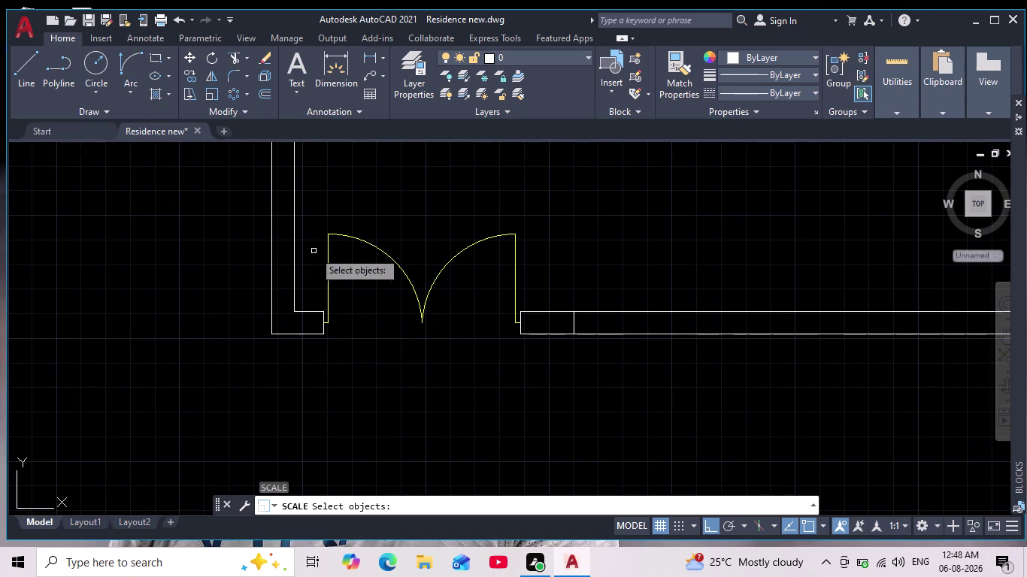
drag(312, 216, 313, 225)
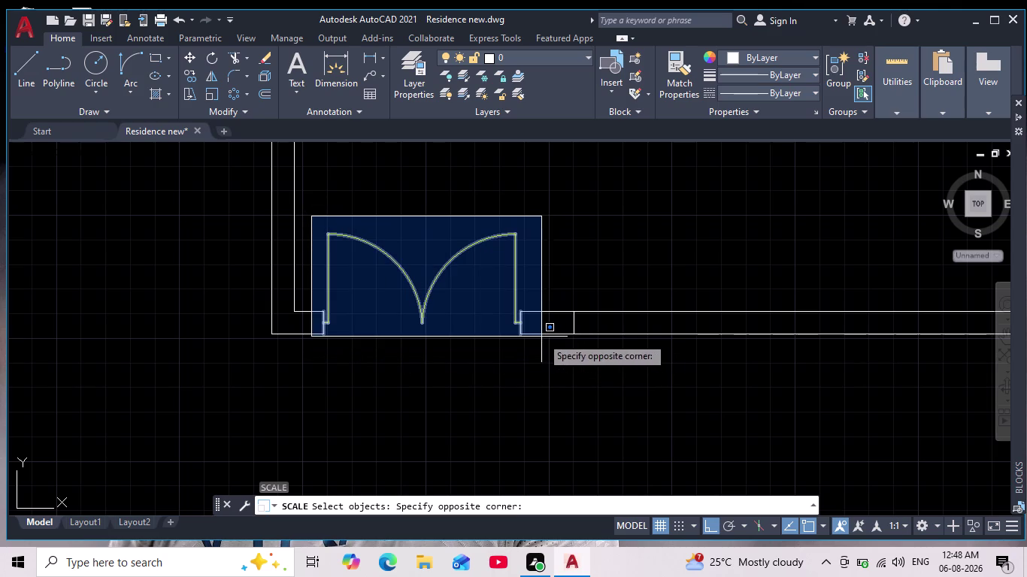
click(538, 334)
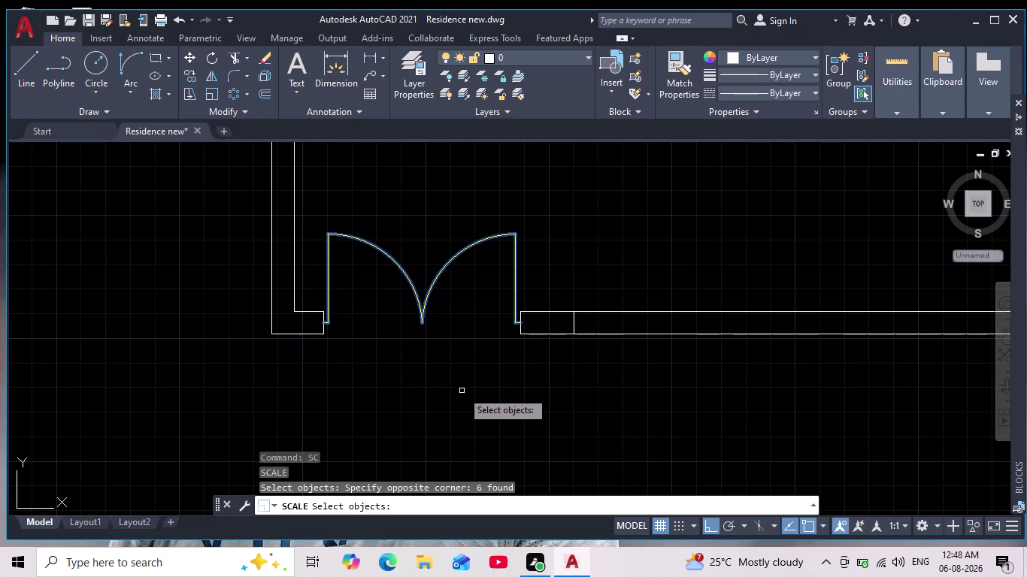
key(Return)
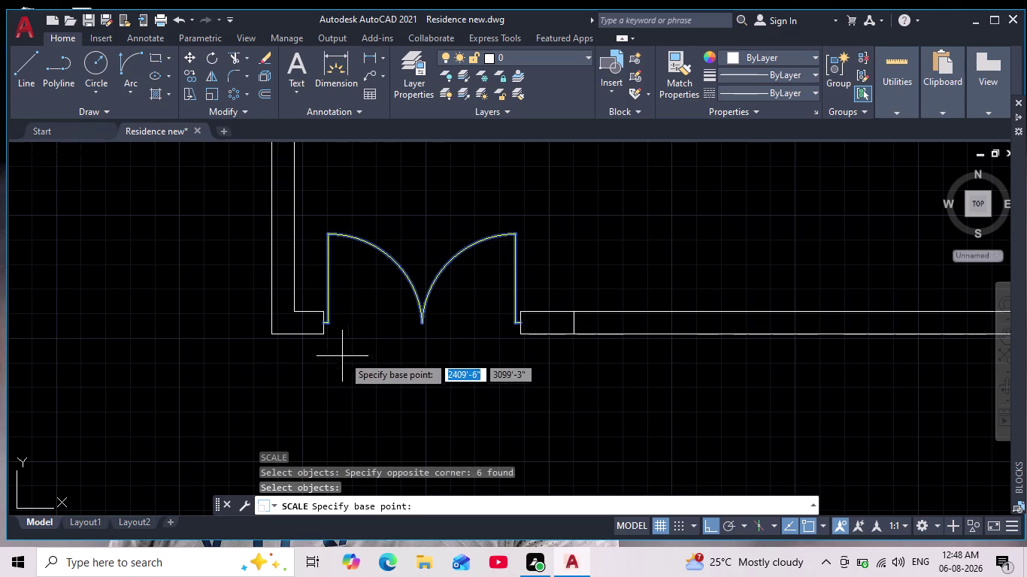
scroll(up, 3)
click(277, 342)
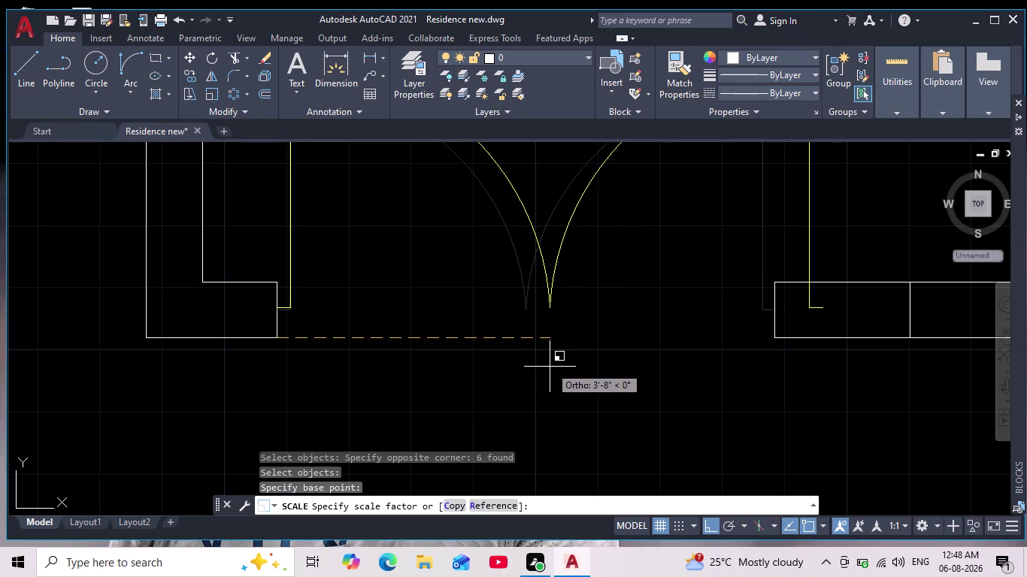
click(499, 503)
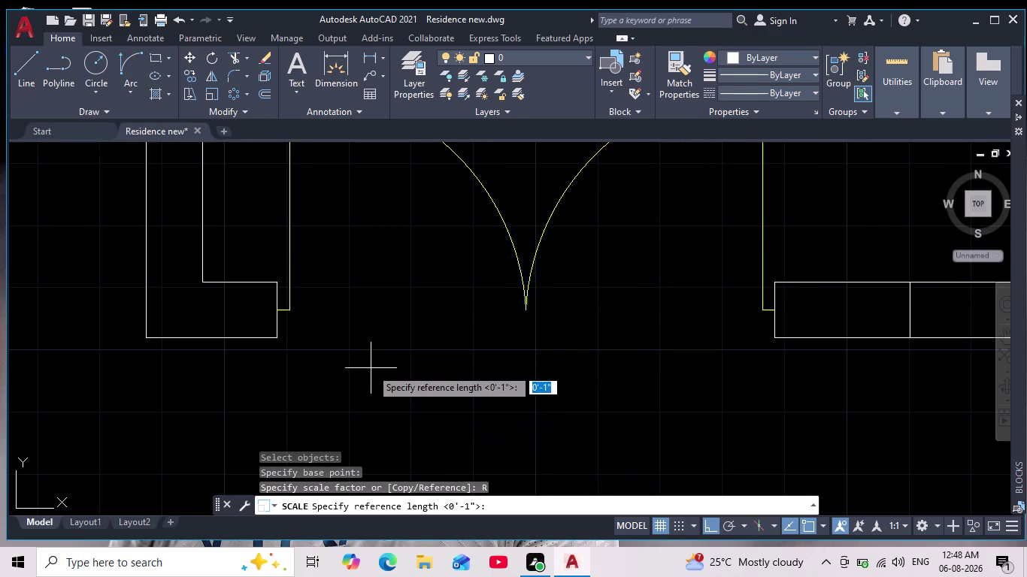
click(275, 341)
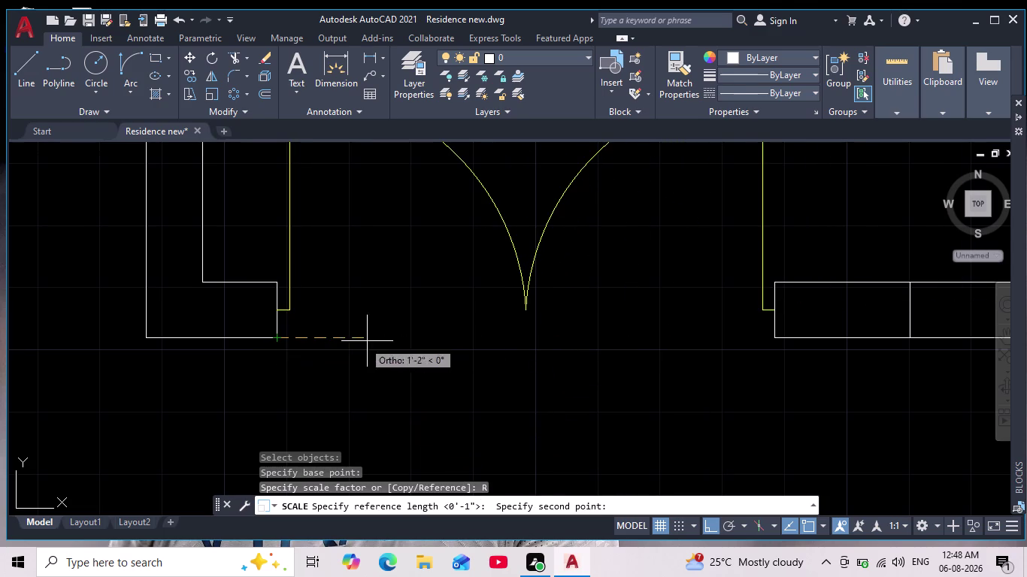
middle_drag(627, 356, 475, 342)
scroll(down, 3)
scroll(up, 3)
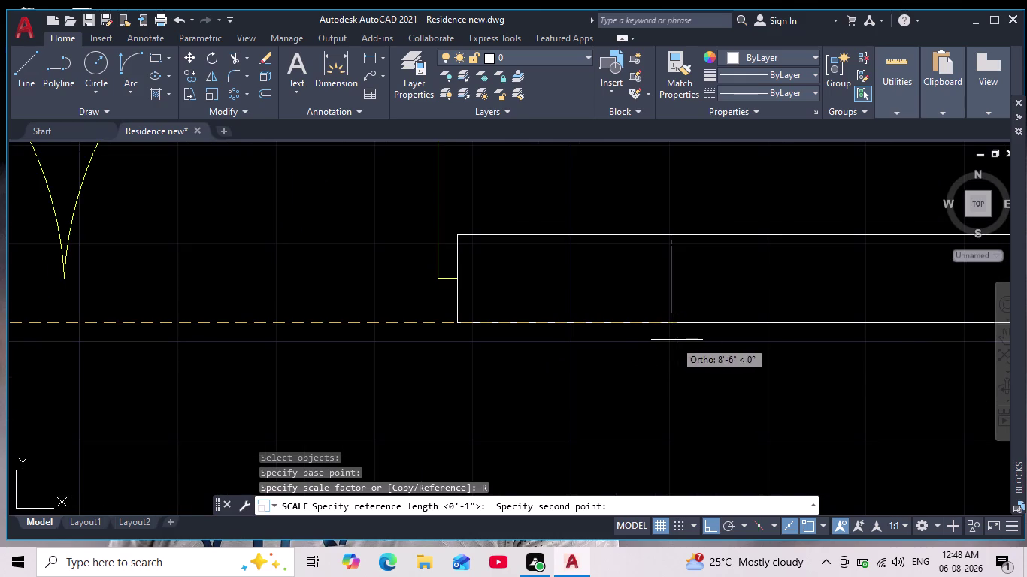
click(671, 323)
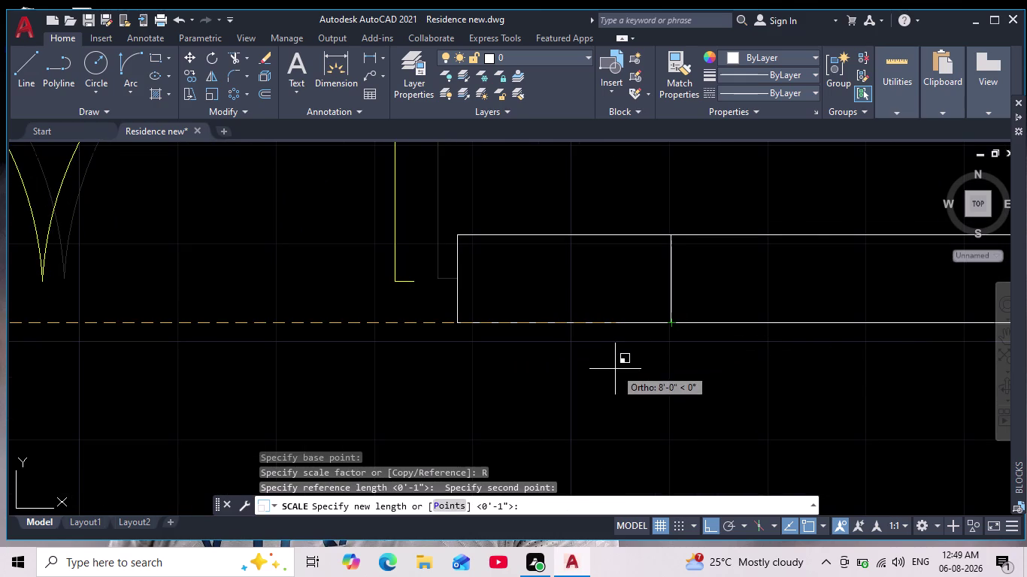
click(454, 502)
scroll(down, 3)
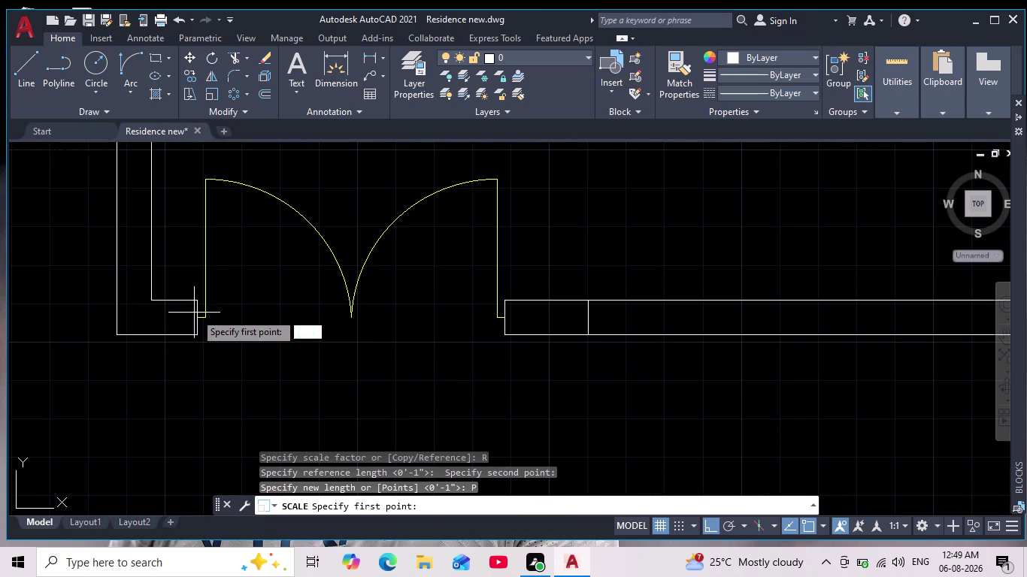
scroll(up, 3)
click(200, 326)
scroll(down, 3)
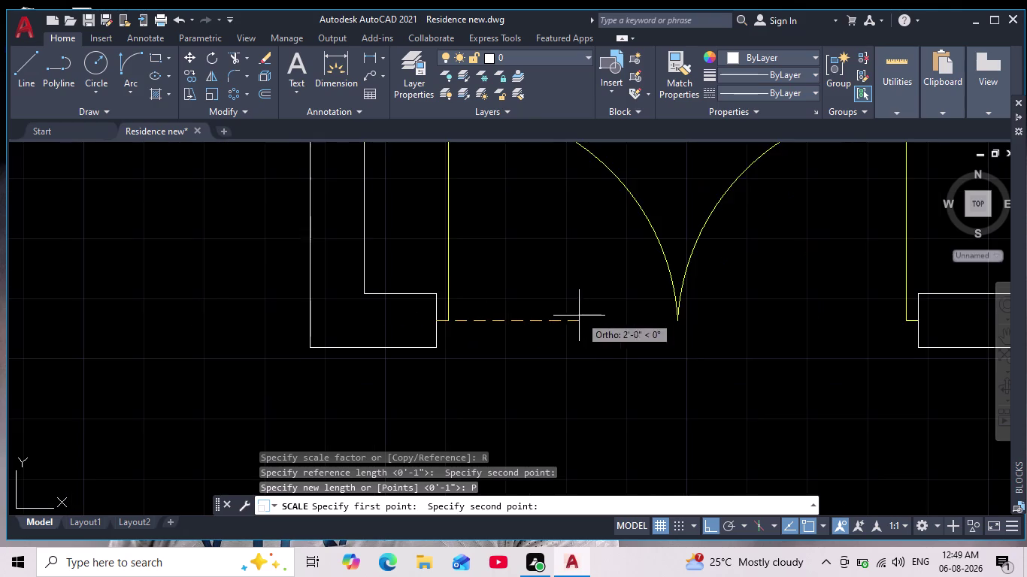
middle_drag(675, 335, 388, 382)
scroll(up, 3)
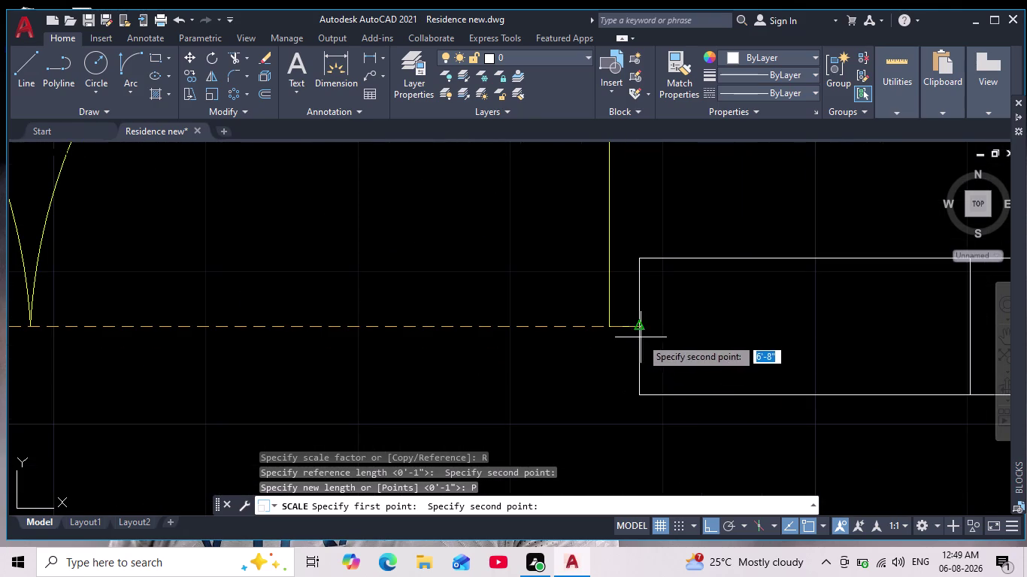
click(637, 328)
scroll(down, 3)
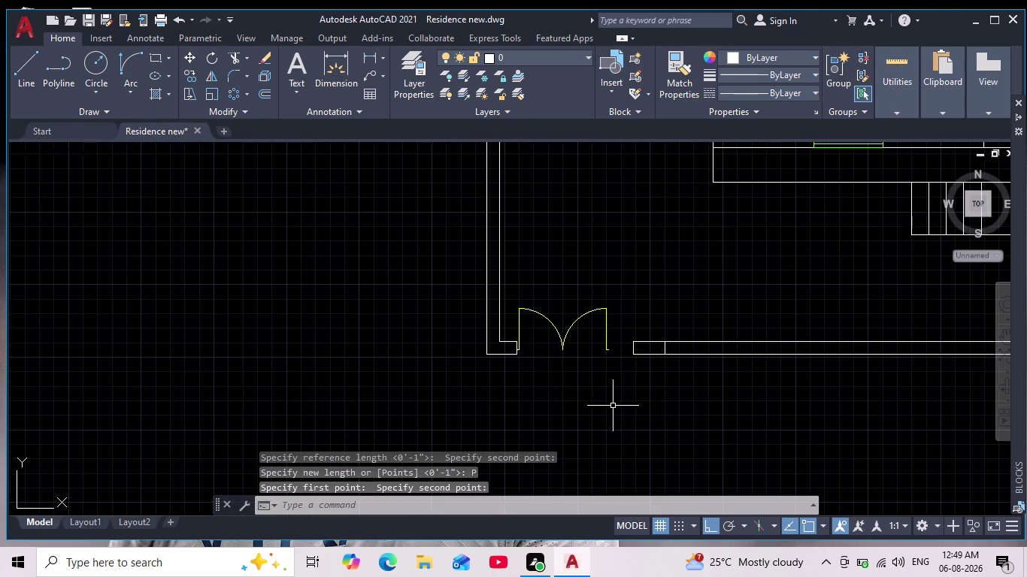
scroll(up, 3)
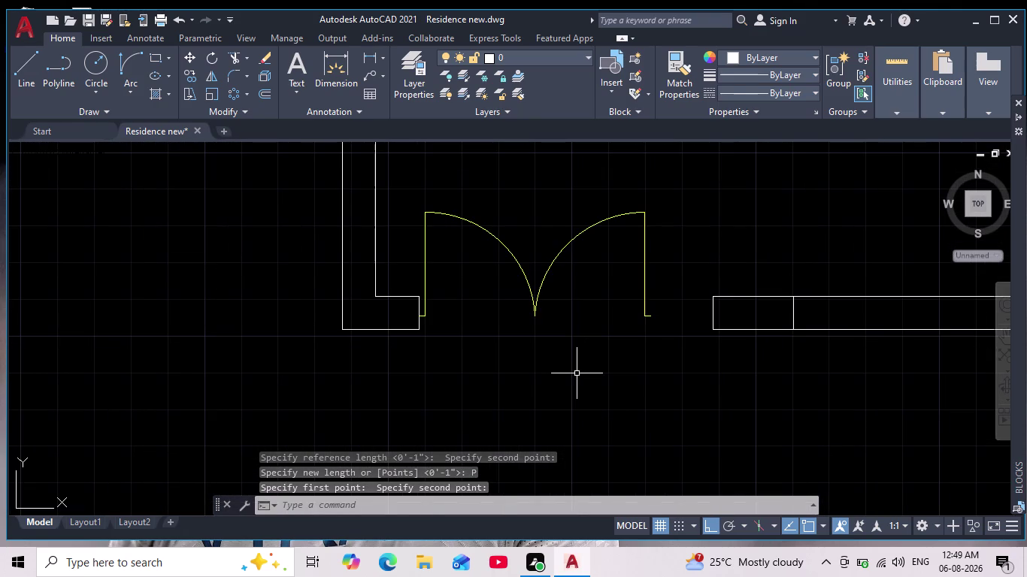
middle_drag(576, 374, 567, 358)
scroll(down, 3)
scroll(up, 3)
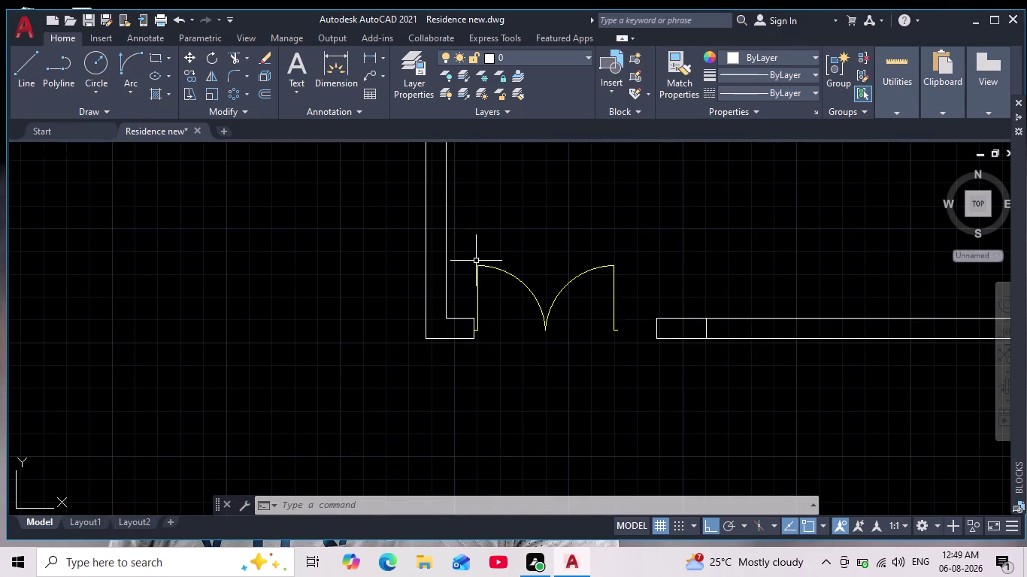
key(ctrl+z)
key(ctrl+z)
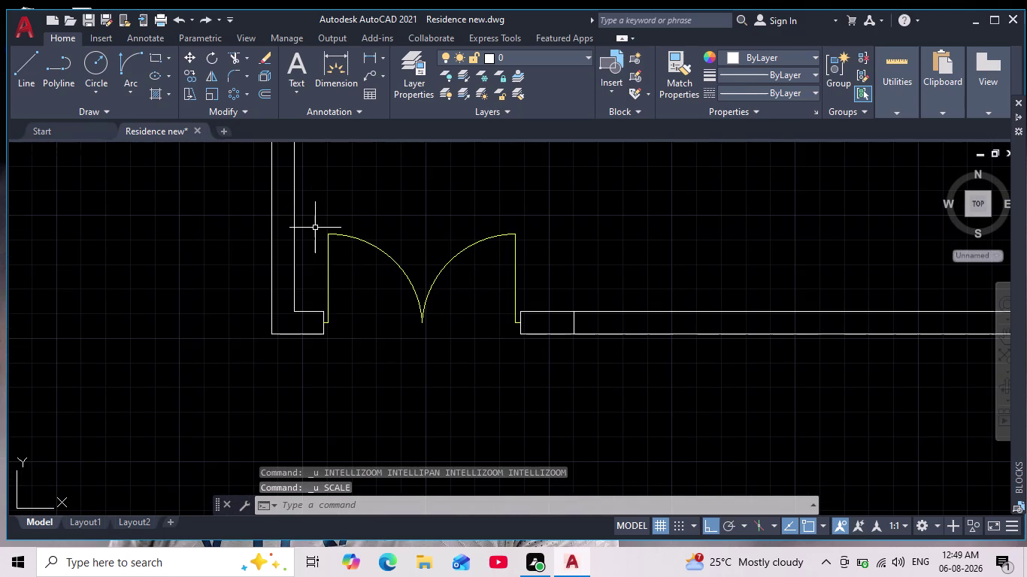
key(Escape)
key(Escape)
text(SC)
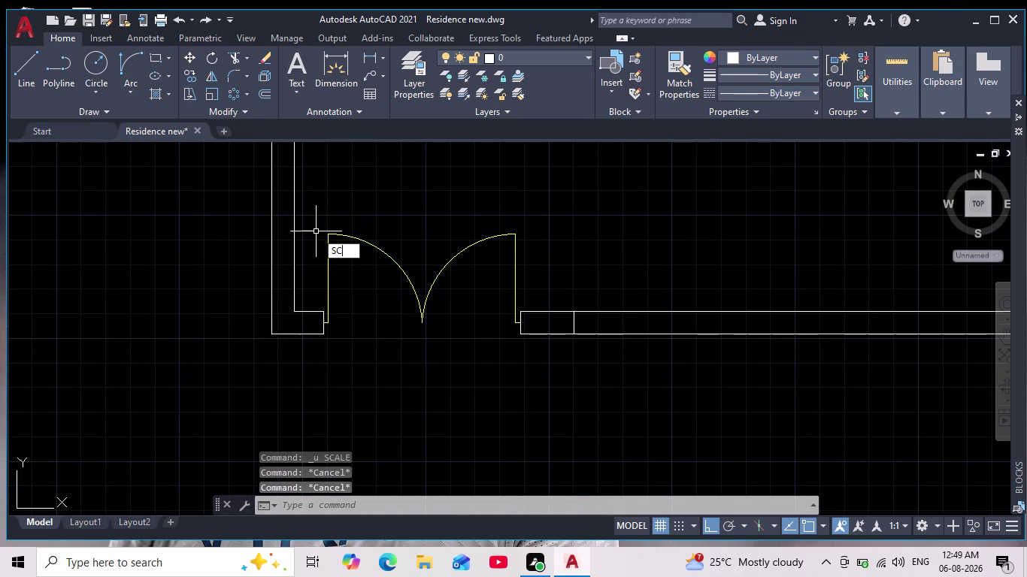
key(Return)
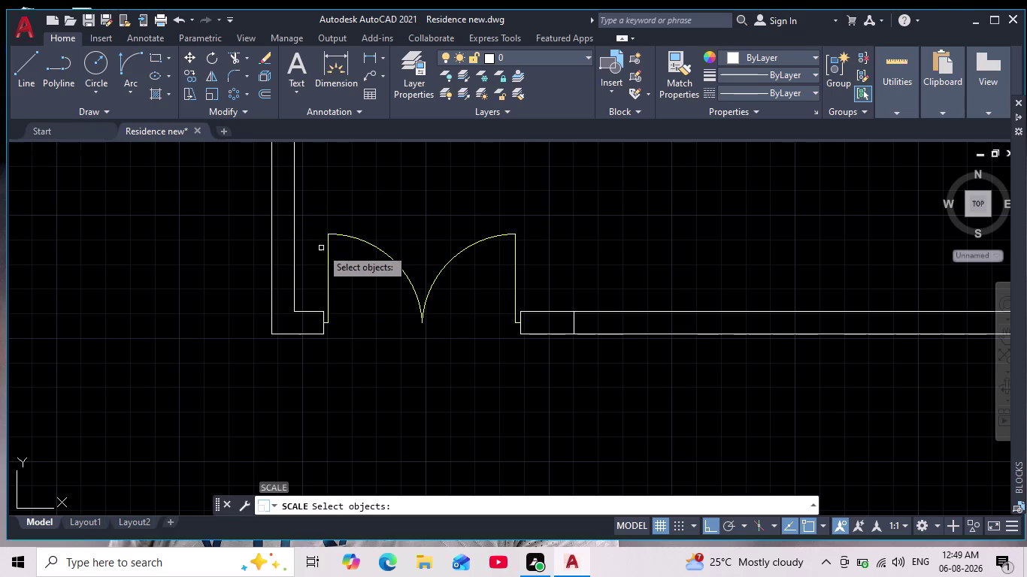
drag(312, 212, 312, 220)
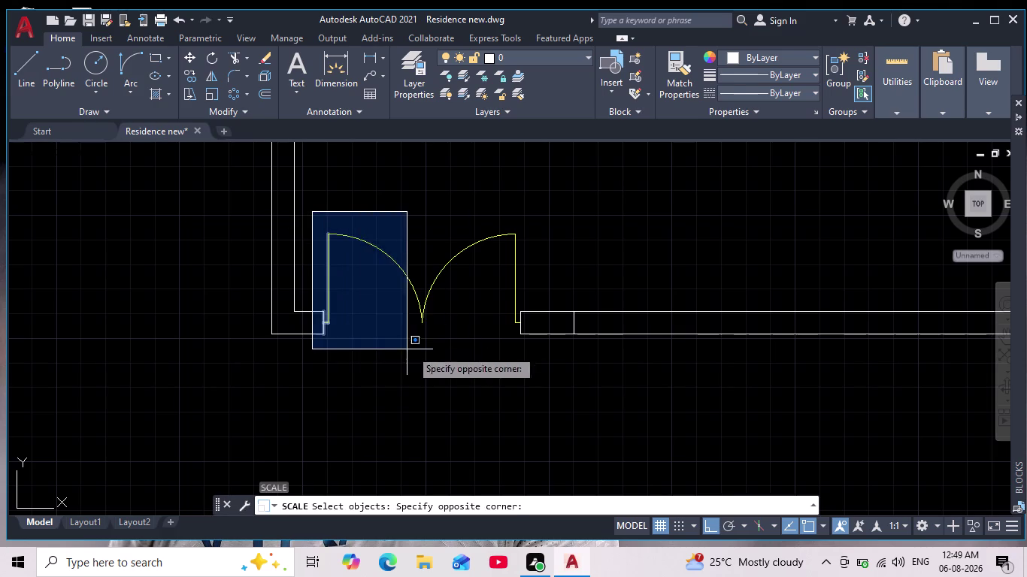
click(530, 329)
key(Return)
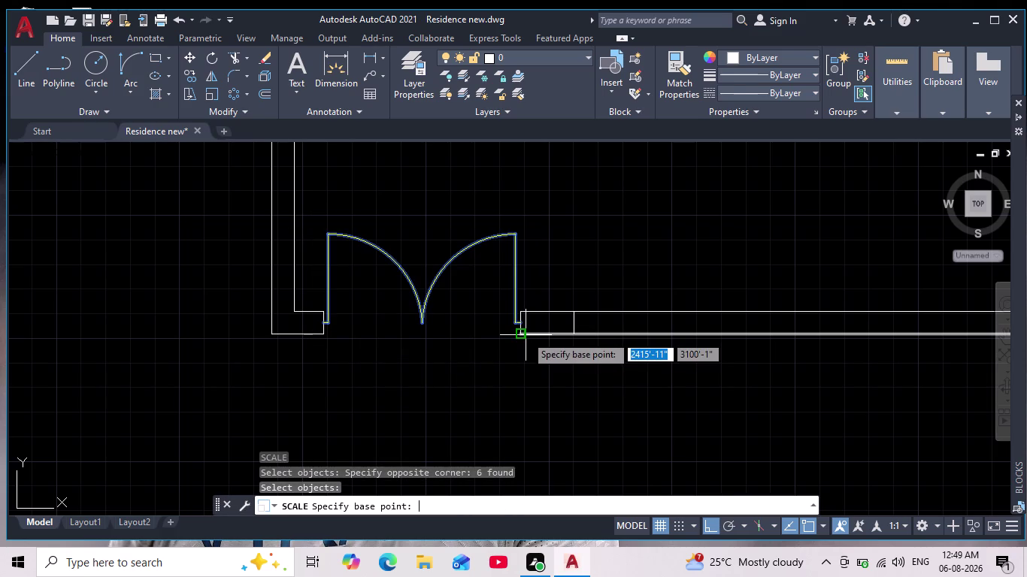
scroll(up, 3)
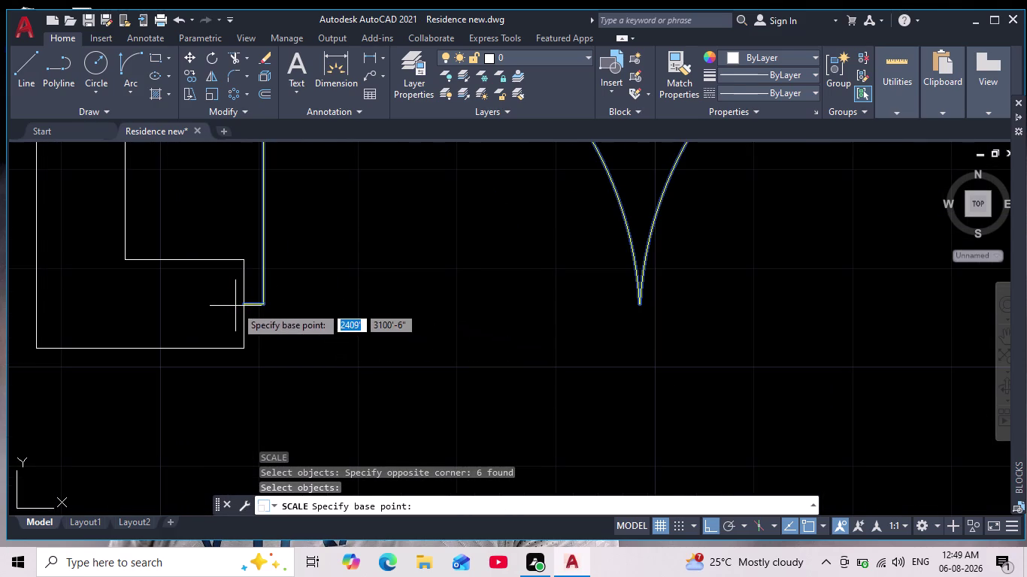
click(248, 306)
scroll(down, 3)
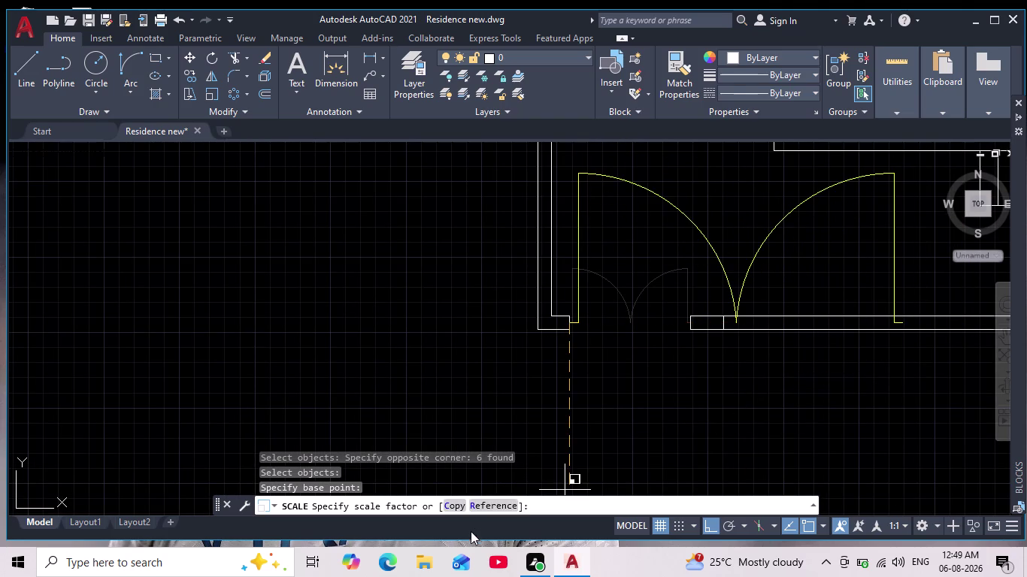
click(491, 505)
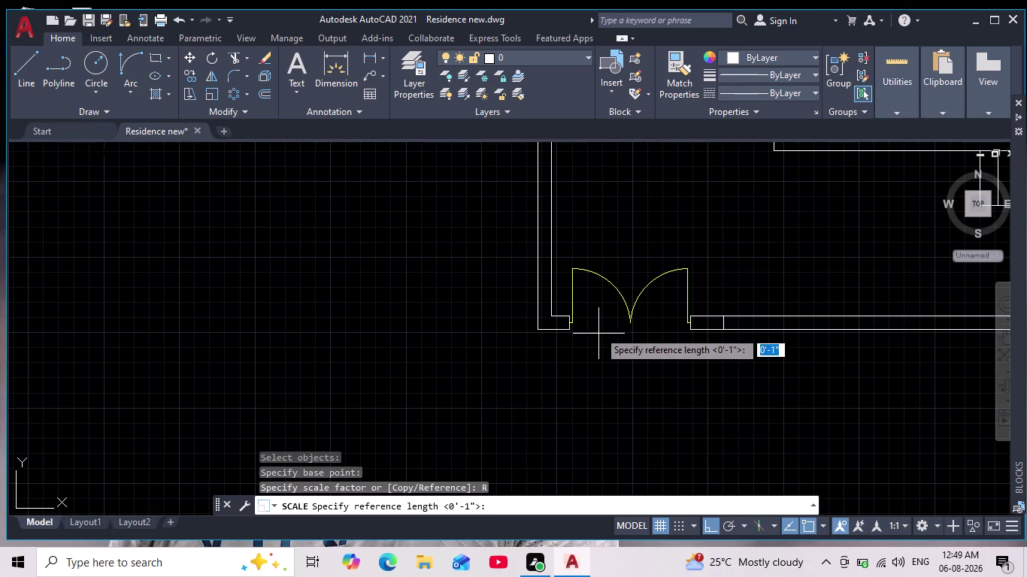
scroll(up, 3)
middle_drag(584, 325, 429, 334)
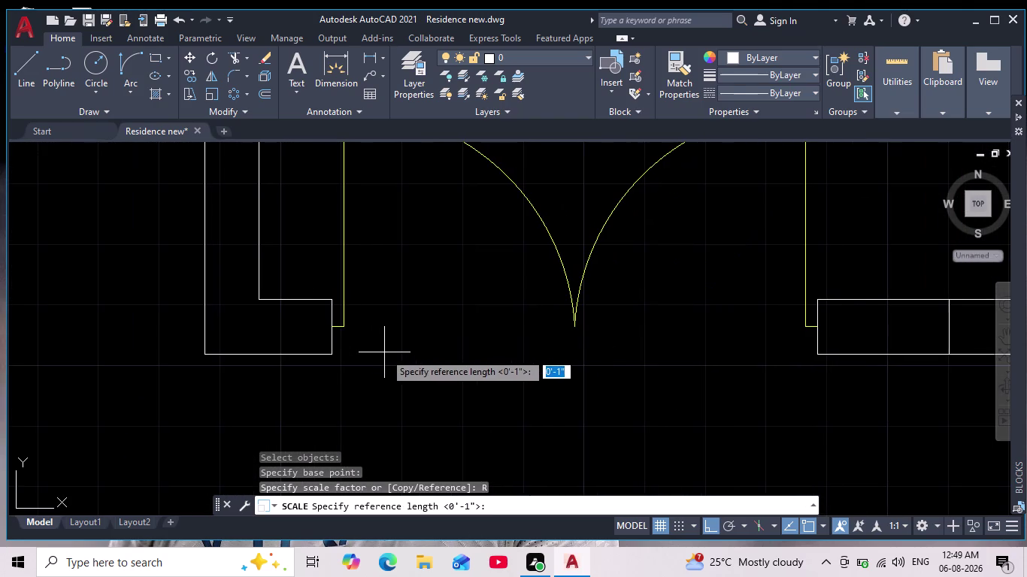
scroll(up, 3)
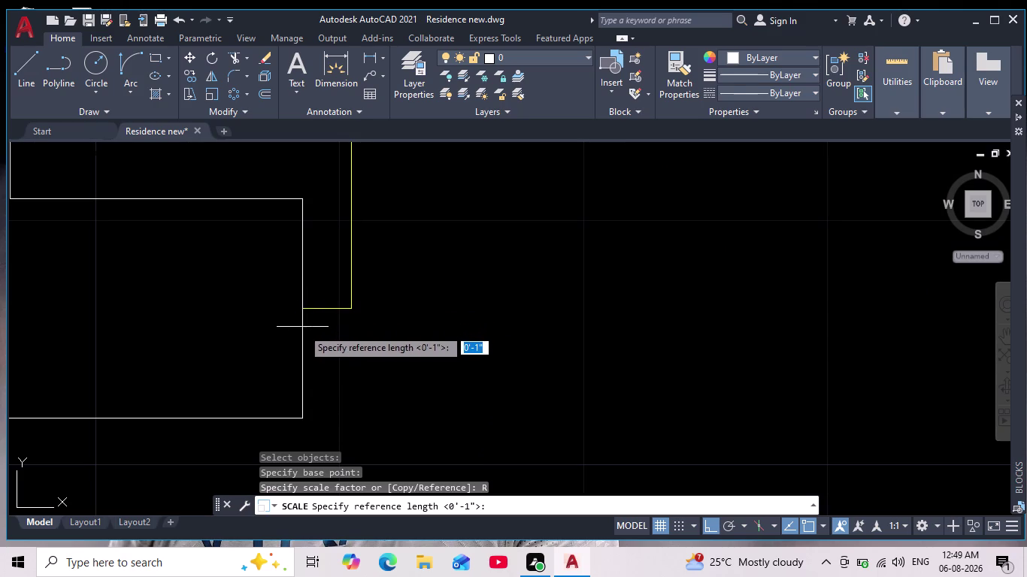
click(302, 422)
scroll(down, 3)
middle_drag(553, 381, 88, 204)
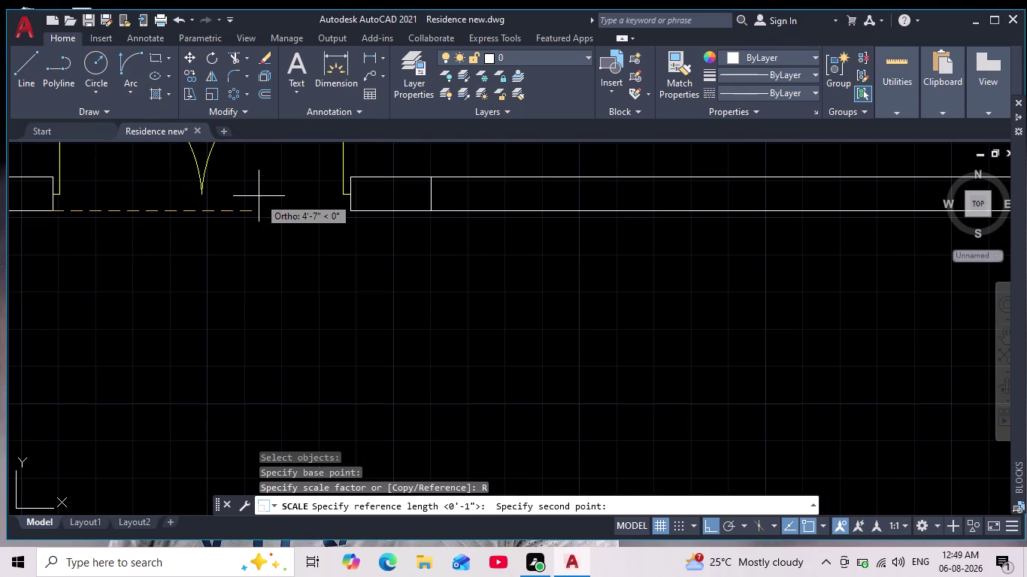
scroll(up, 3)
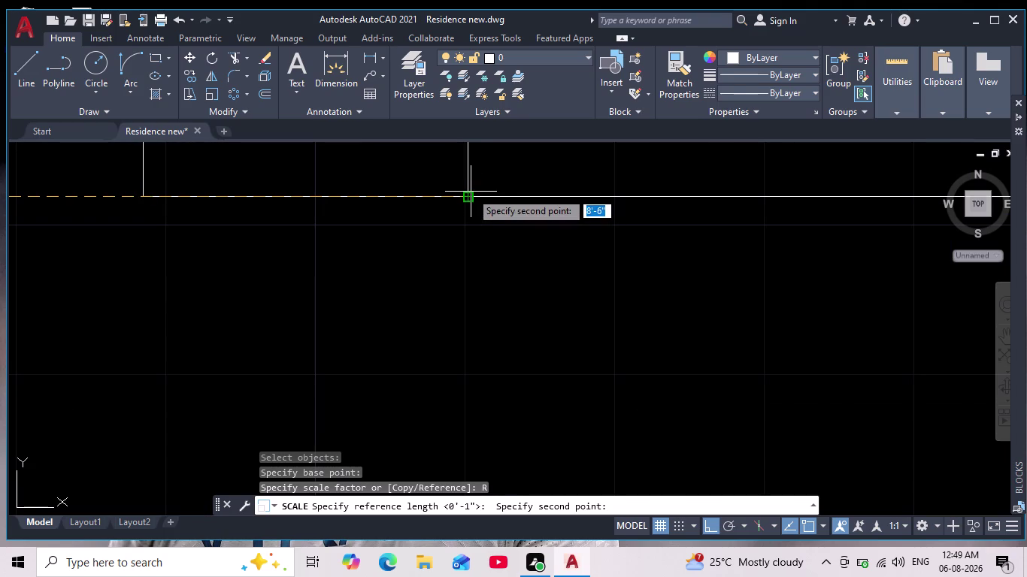
click(469, 195)
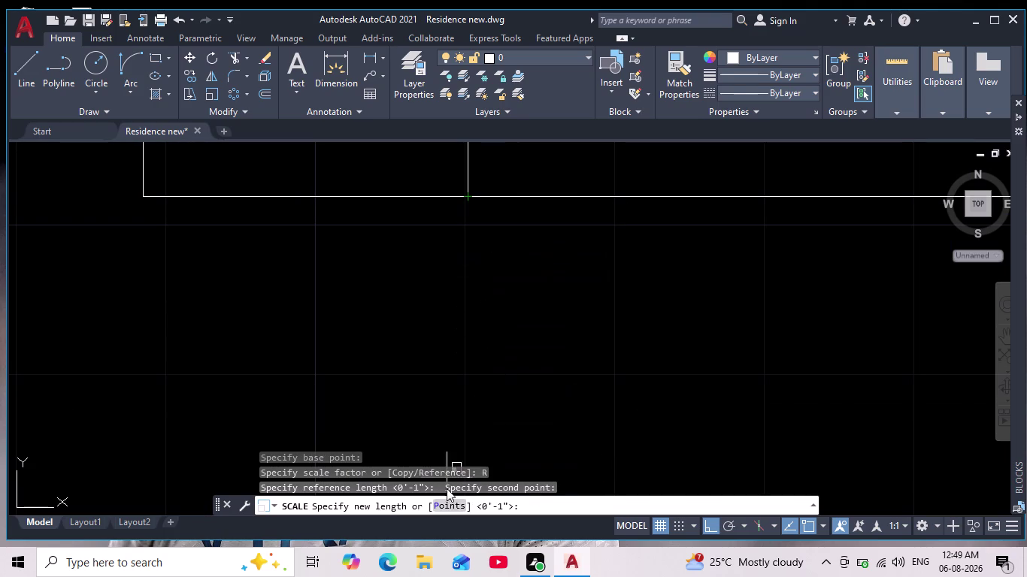
click(441, 501)
scroll(down, 3)
middle_drag(375, 329, 511, 398)
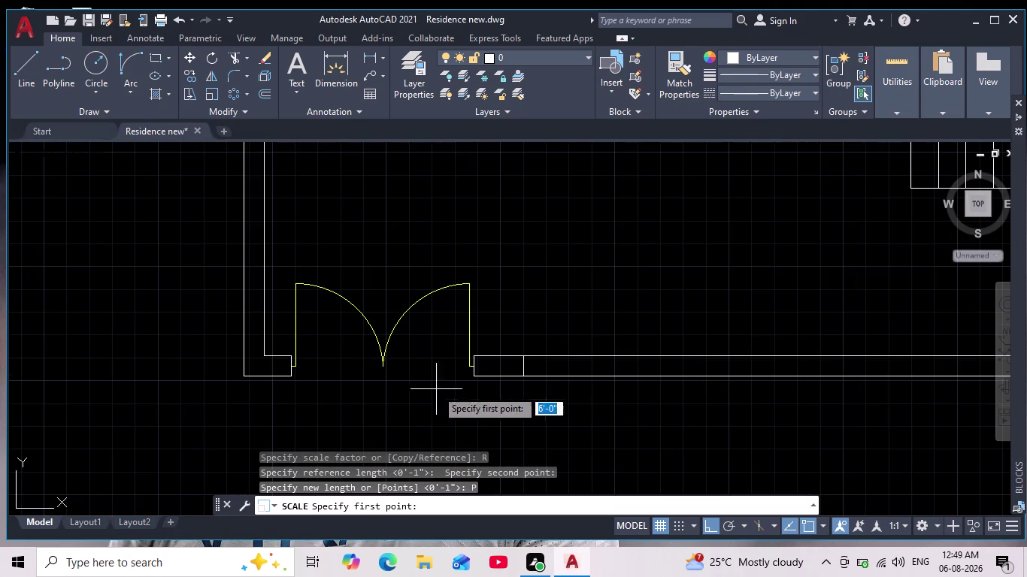
scroll(up, 3)
click(268, 334)
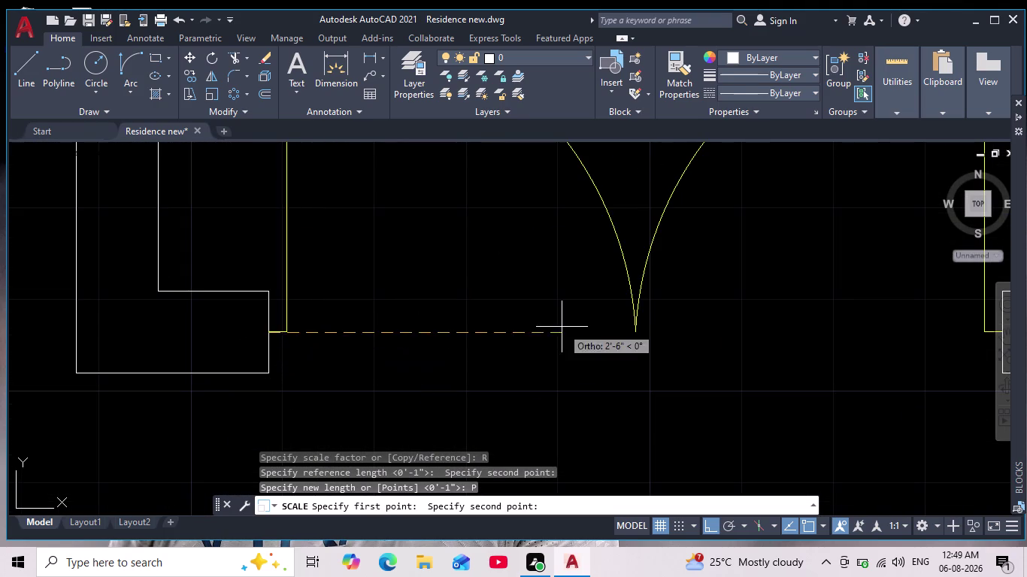
middle_drag(592, 326, 361, 294)
scroll(down, 3)
scroll(up, 3)
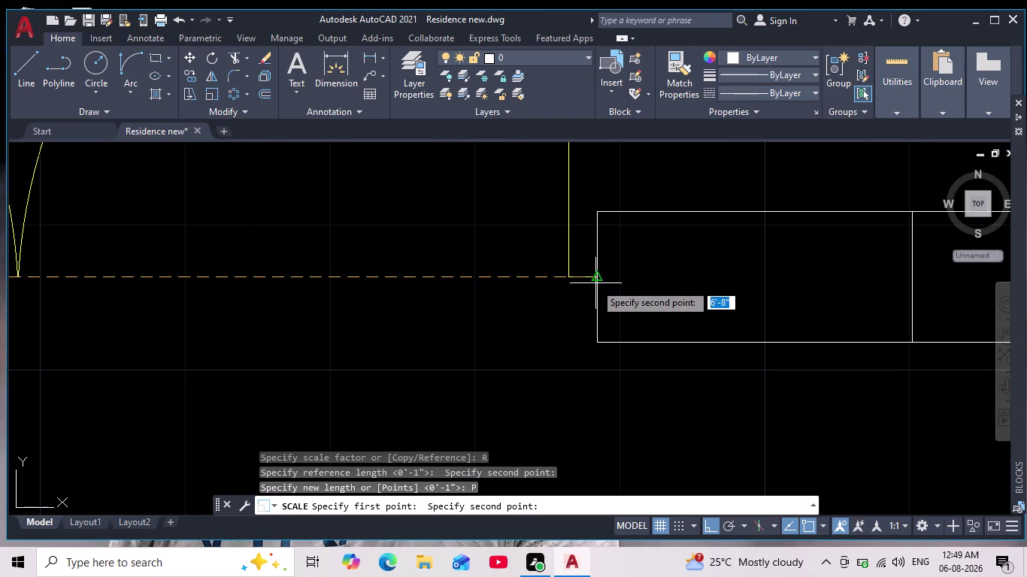
click(594, 277)
scroll(down, 3)
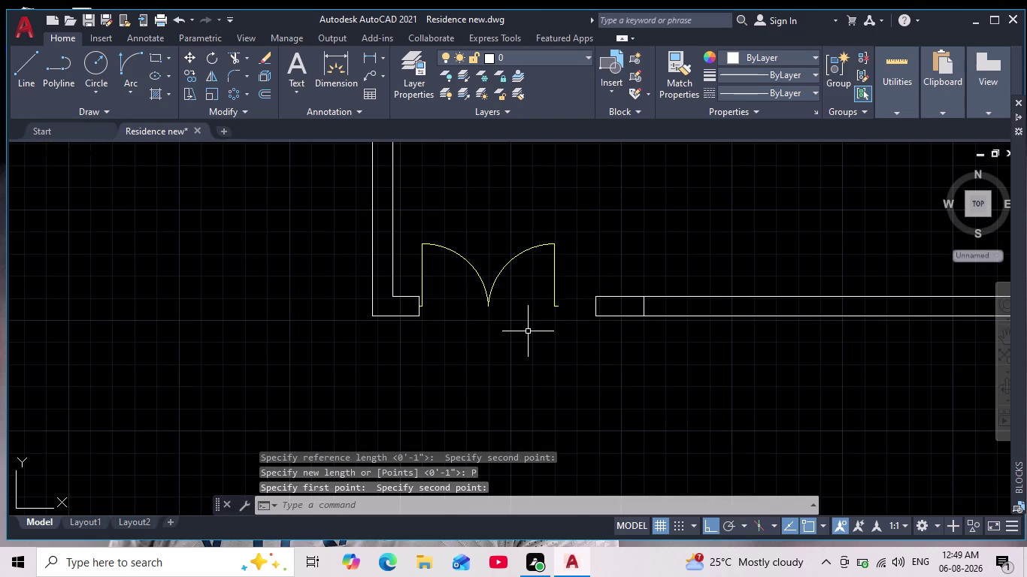
key(ctrl+z)
key(Escape)
key(Escape)
key(Escape)
key(Escape)
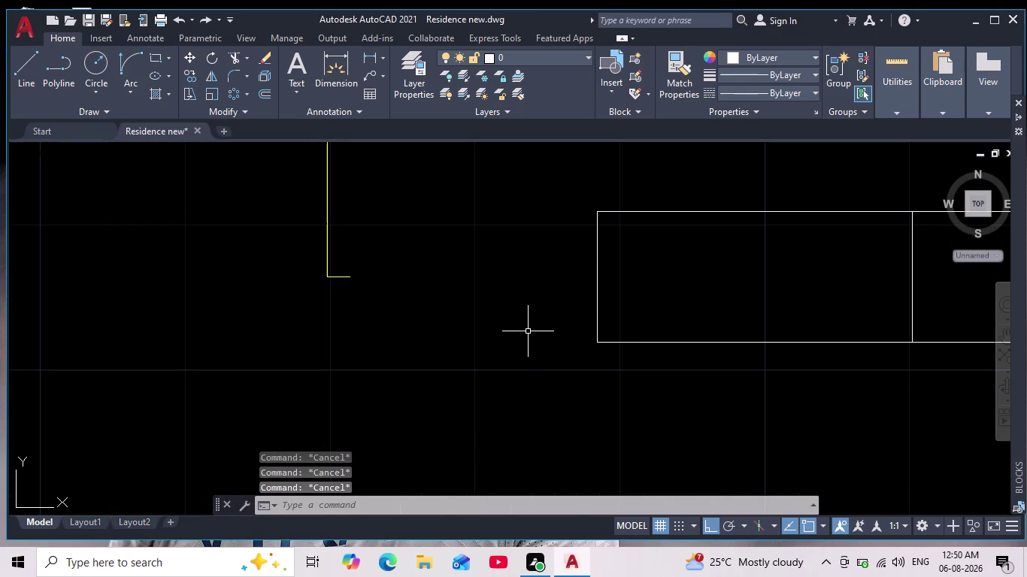
key(ctrl+z)
Pan and zoom to frame the whole floor plan.
scroll(down, 3)
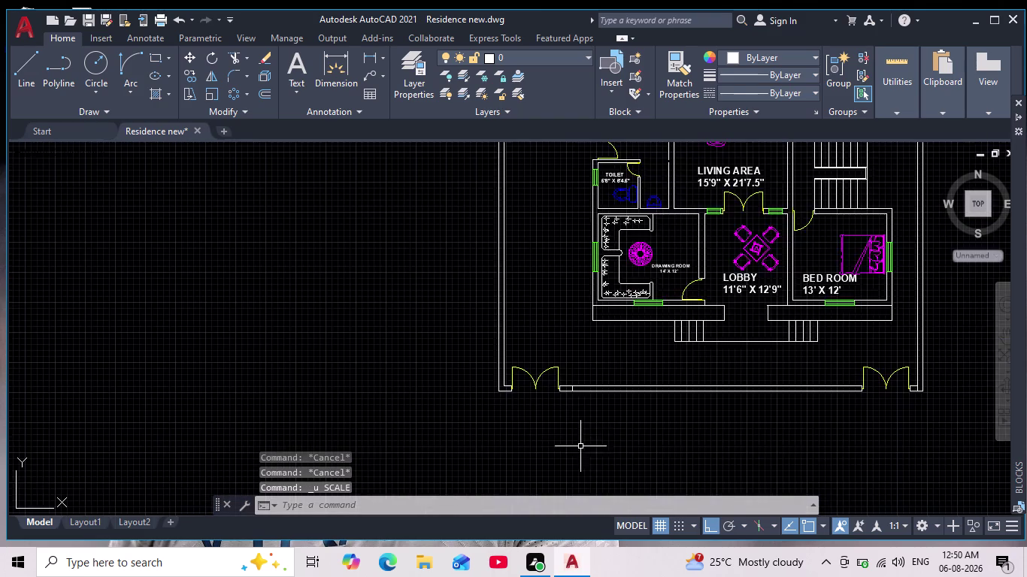
scroll(down, 3)
middle_drag(626, 426, 431, 373)
scroll(down, 3)
scroll(up, 3)
middle_drag(442, 373, 445, 384)
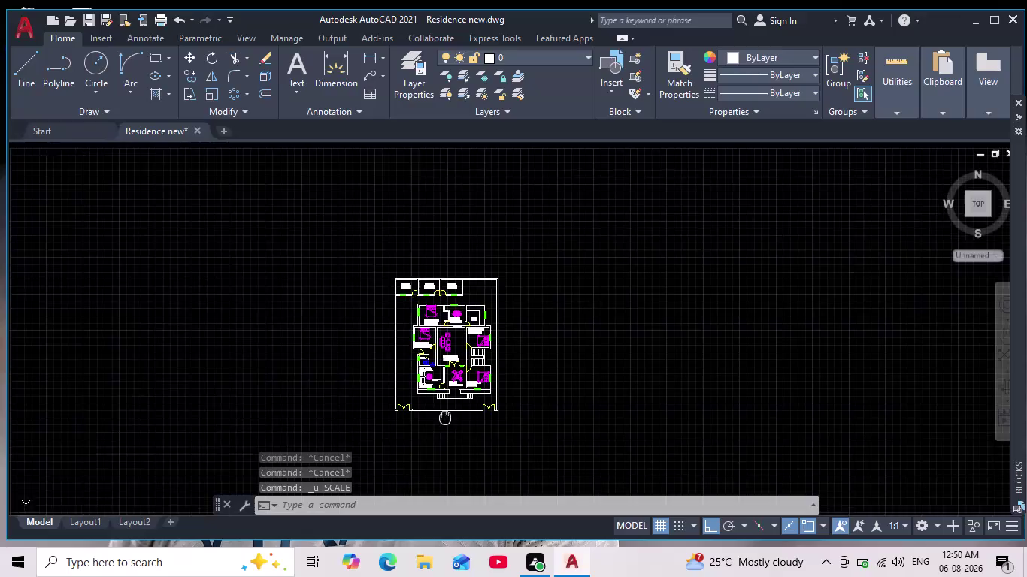
middle_drag(445, 384, 446, 415)
scroll(up, 3)
scroll(up, 3)
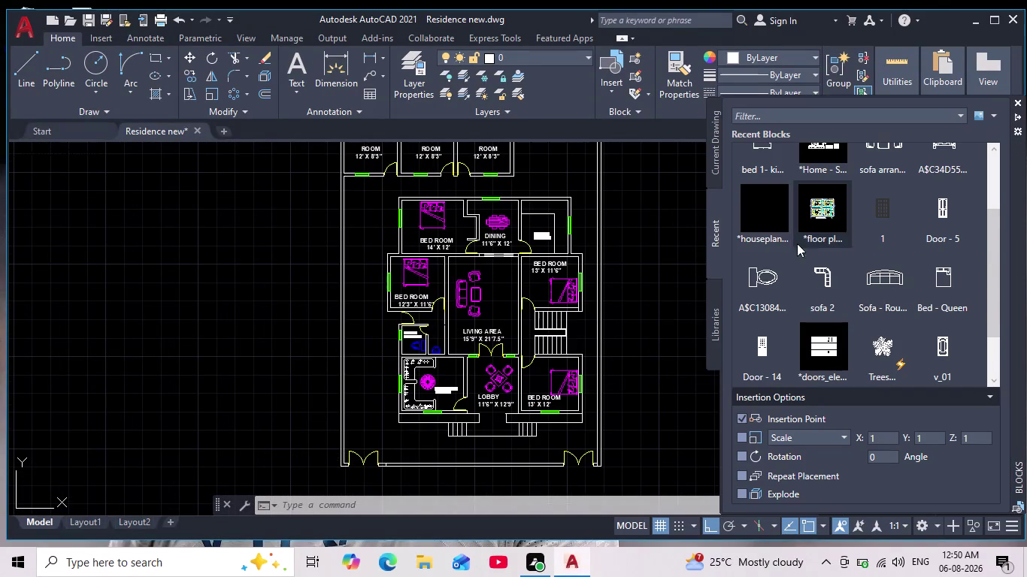
Drag the car block from the Recent blocks onto the ground left of the house.
click(718, 315)
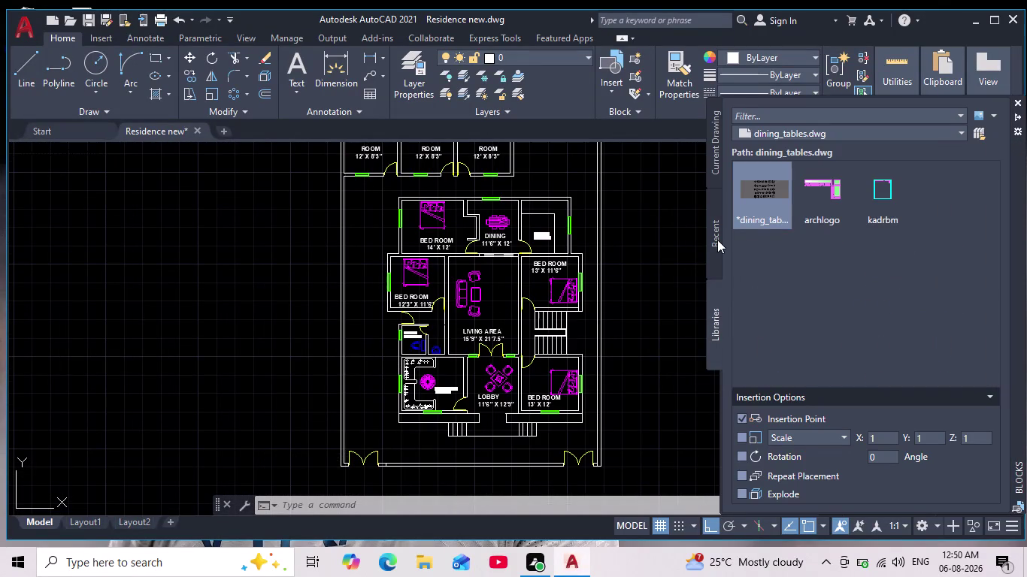
click(717, 240)
scroll(up, 3)
scroll(down, 3)
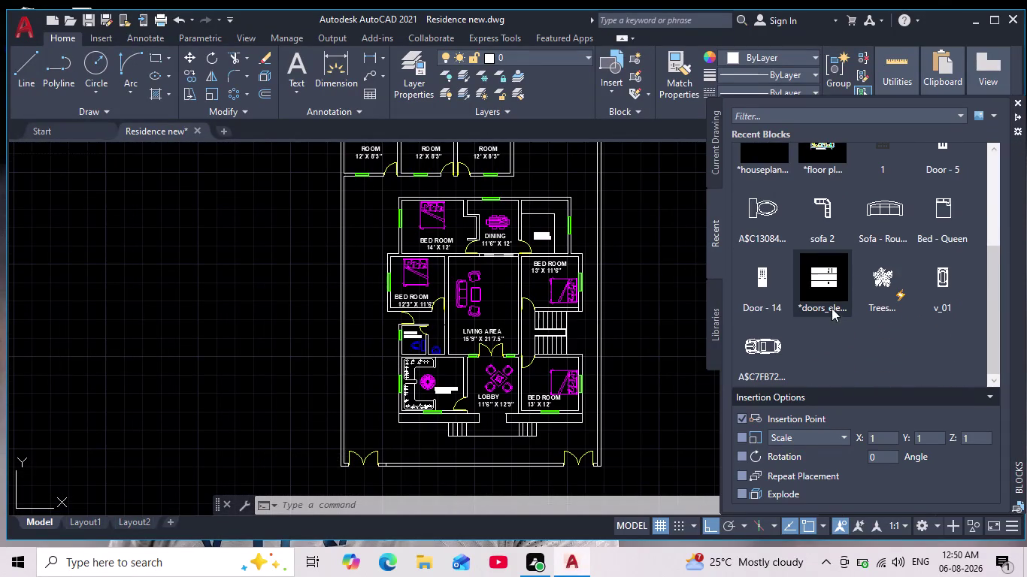
scroll(up, 3)
scroll(up, 3)
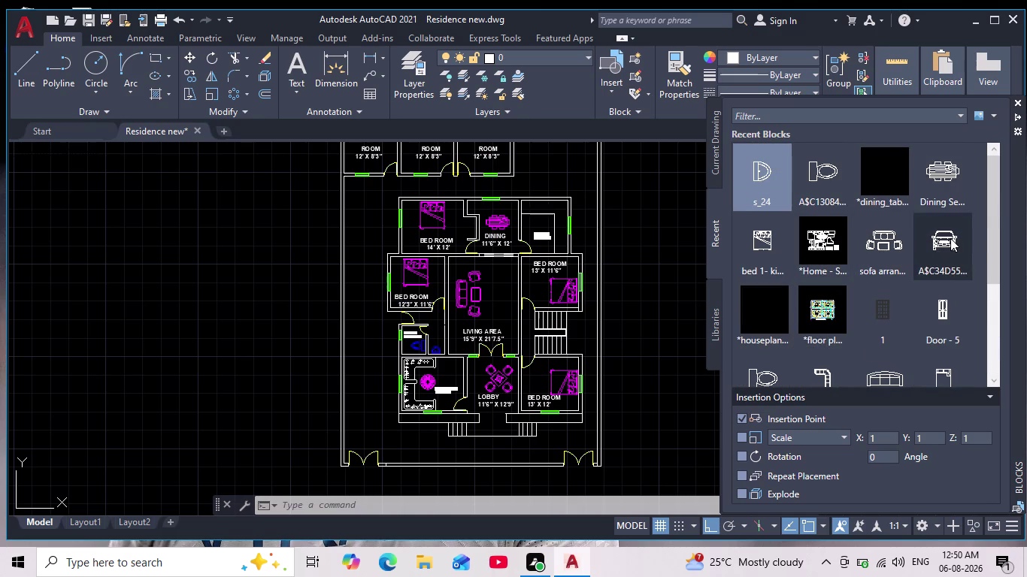
drag(952, 239, 424, 305)
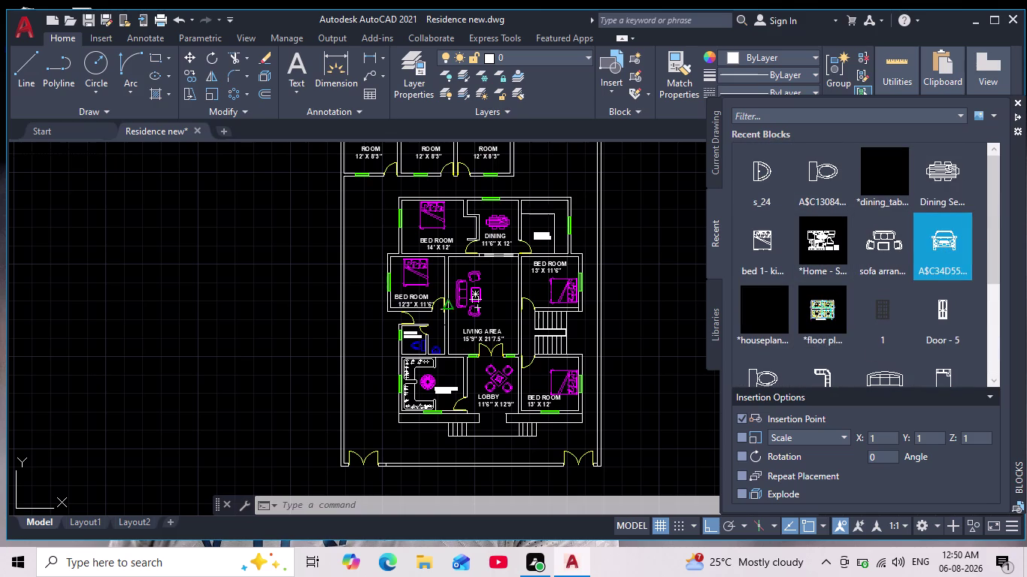
drag(424, 305, 235, 322)
scroll(up, 3)
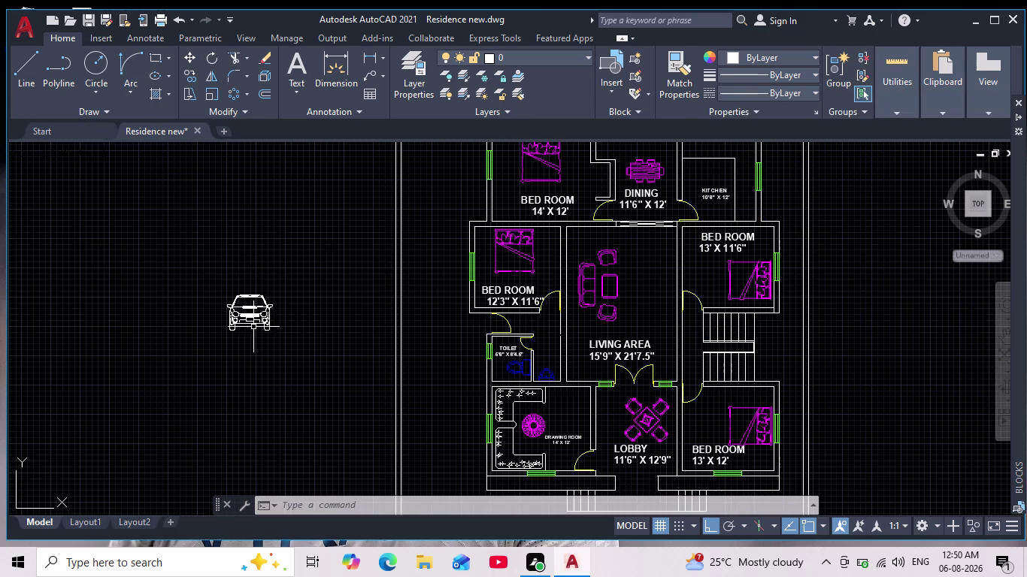
click(251, 318)
Select the placed front-view car.
scroll(up, 3)
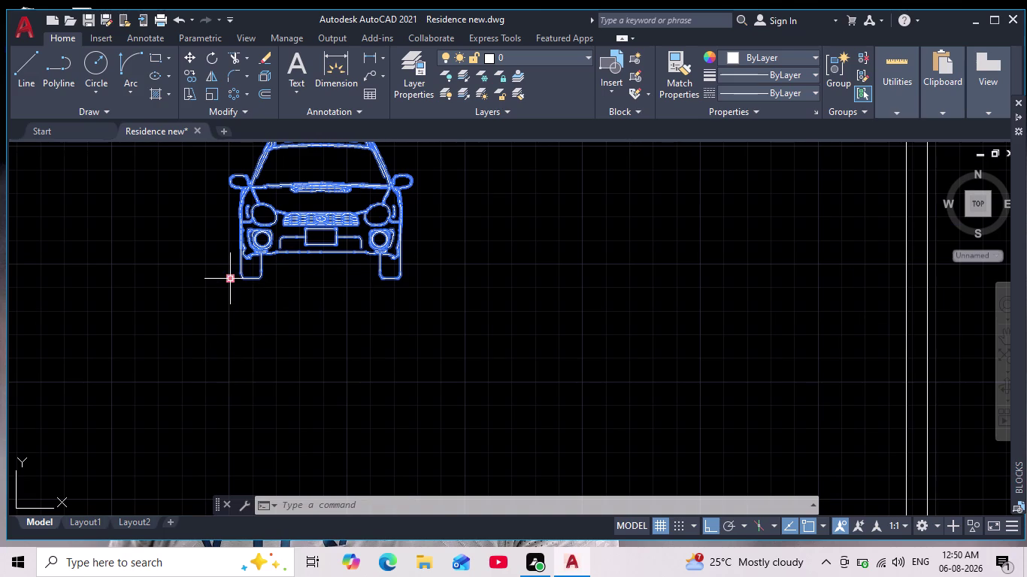
scroll(down, 3)
middle_drag(242, 318, 244, 339)
scroll(down, 3)
scroll(up, 3)
key(Escape)
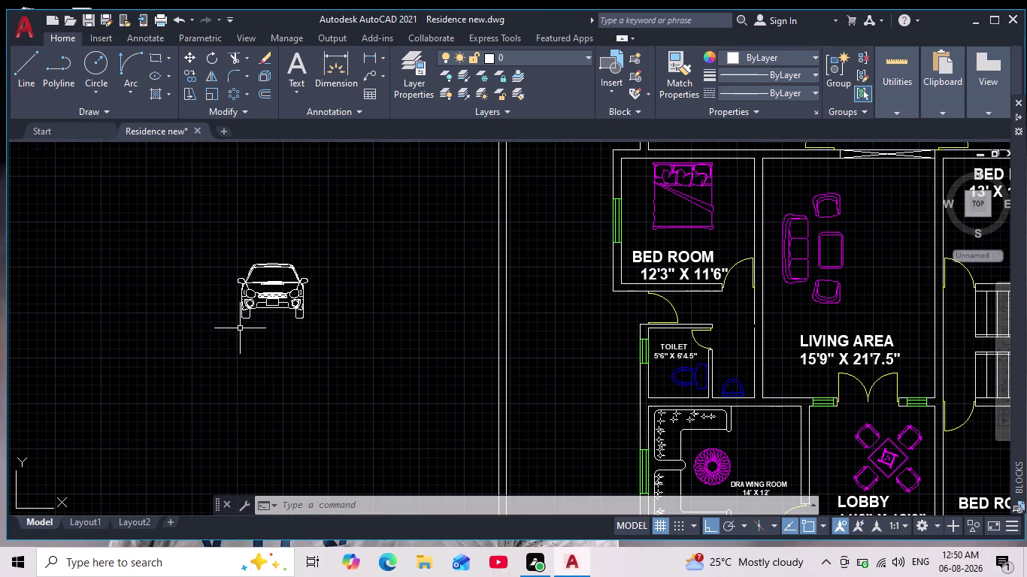
drag(345, 227, 348, 249)
click(218, 359)
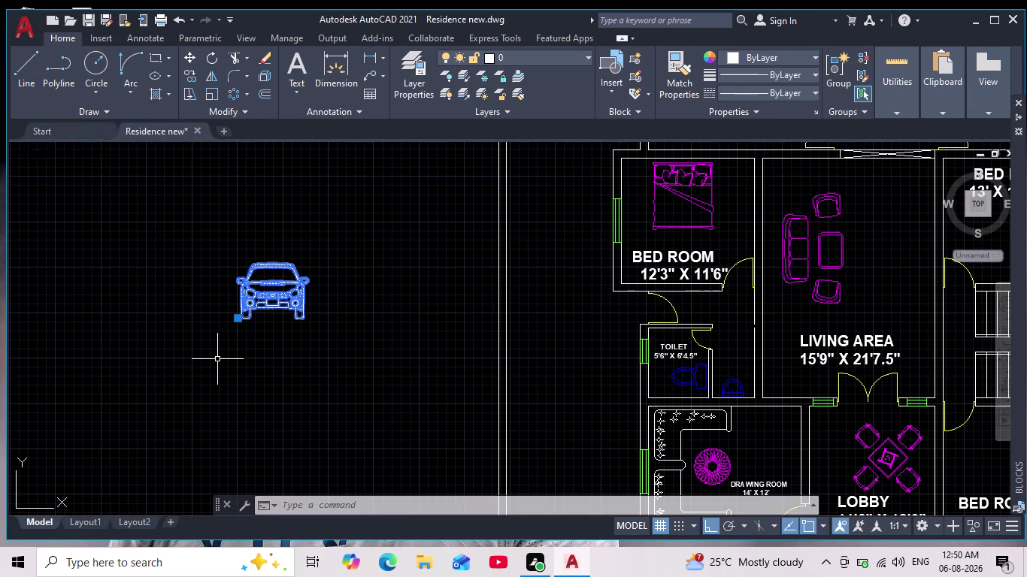
Delete the front-view car.
key(Delete)
scroll(down, 3)
middle_drag(570, 284, 367, 311)
scroll(up, 3)
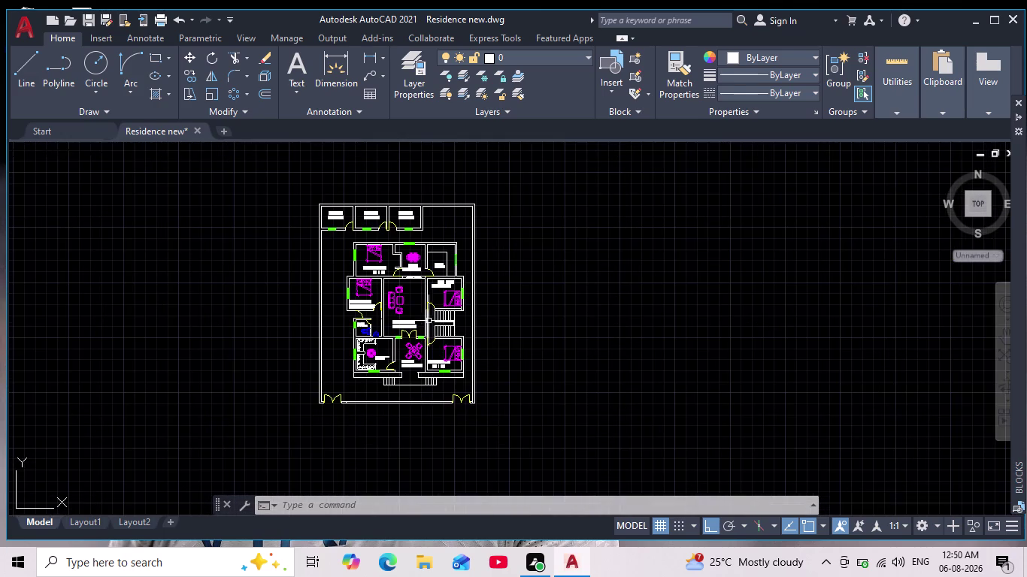
middle_drag(436, 327, 473, 325)
scroll(up, 3)
middle_drag(508, 328, 517, 341)
scroll(down, 3)
scroll(up, 3)
scroll(down, 3)
scroll(up, 3)
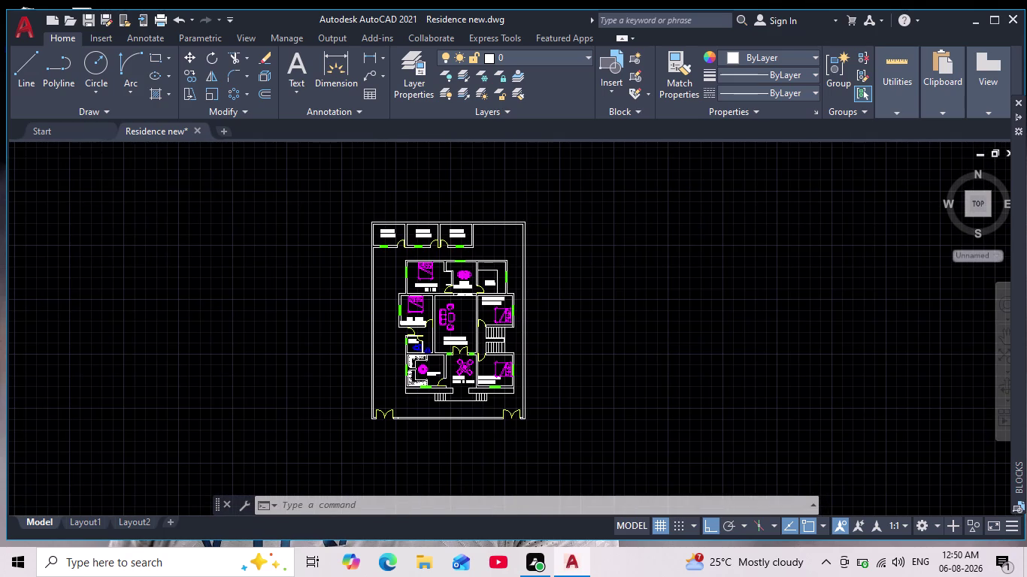
Drag the top-view car block from the Blocks palette onto the ground left of the house.
scroll(down, 3)
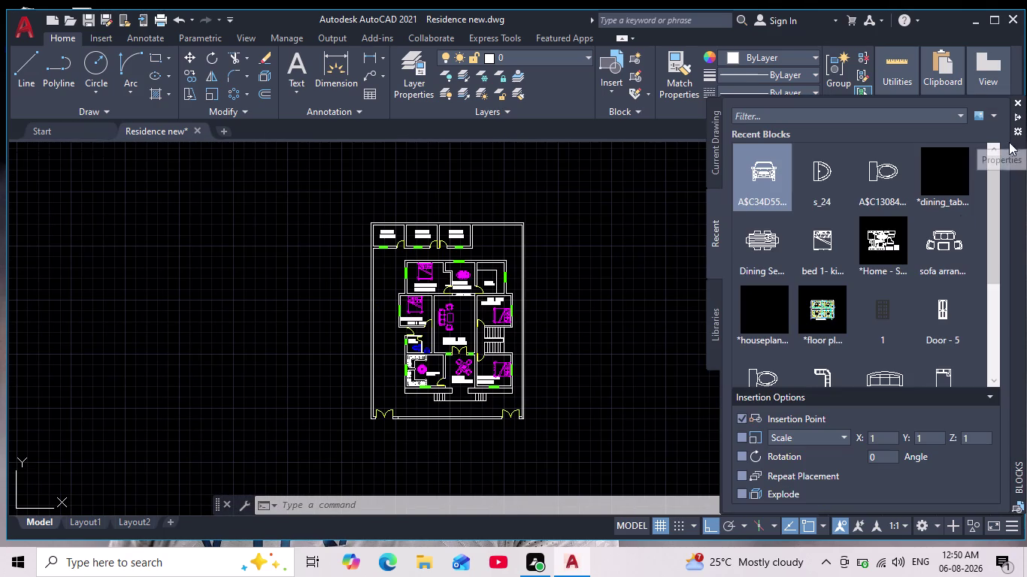
scroll(down, 3)
scroll(down, 3)
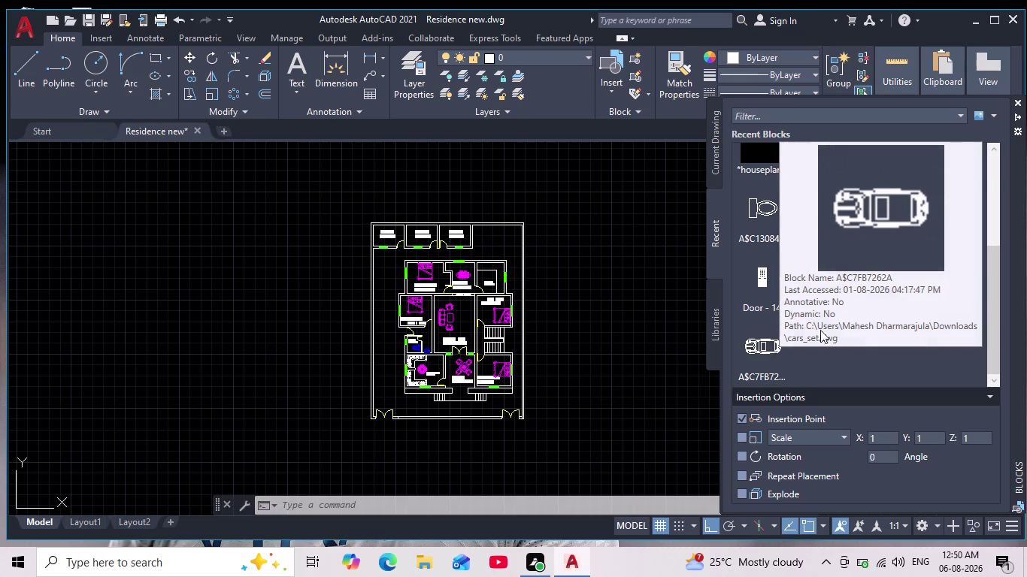
scroll(up, 3)
scroll(up, 3)
scroll(down, 3)
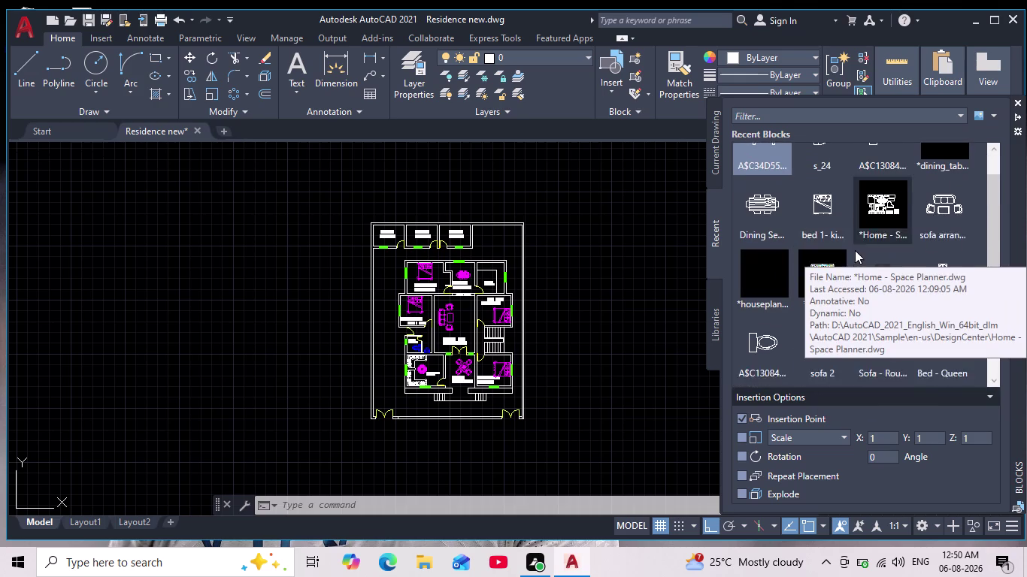
scroll(down, 3)
scroll(down, 3)
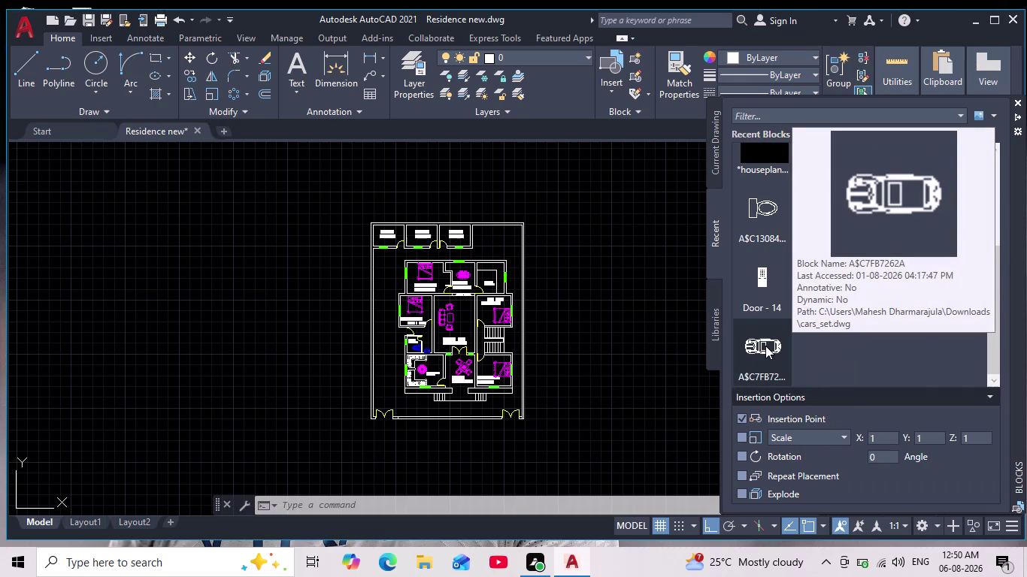
drag(765, 346, 263, 364)
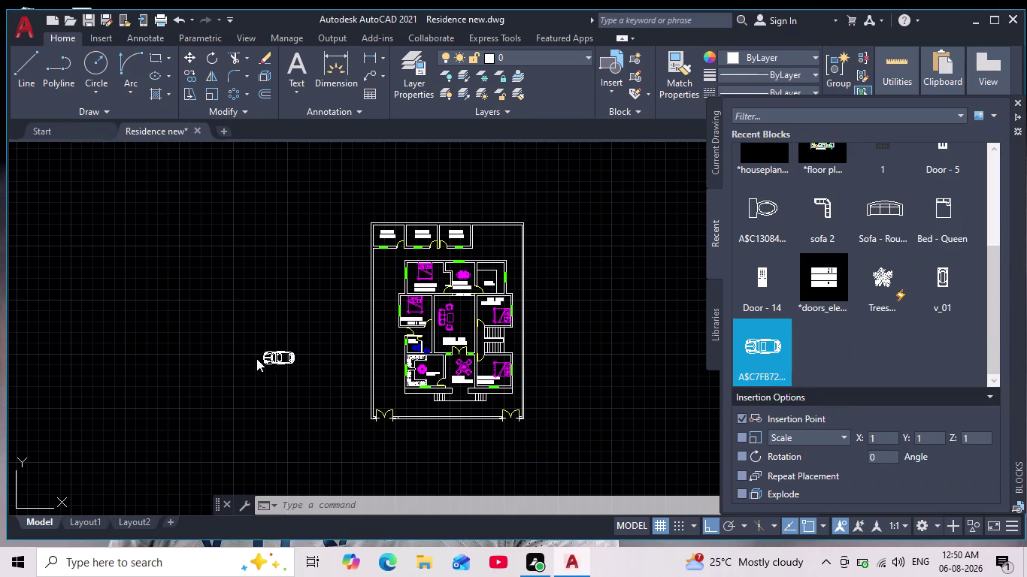
scroll(up, 3)
drag(328, 317, 324, 346)
click(196, 401)
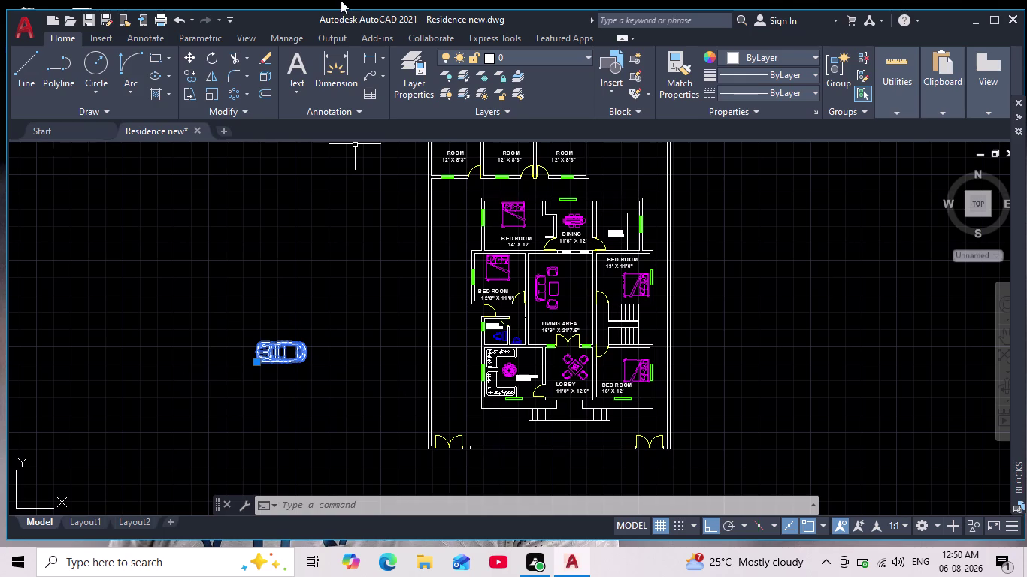
Rotate the top-view car 270° so it points upward.
click(212, 60)
click(350, 355)
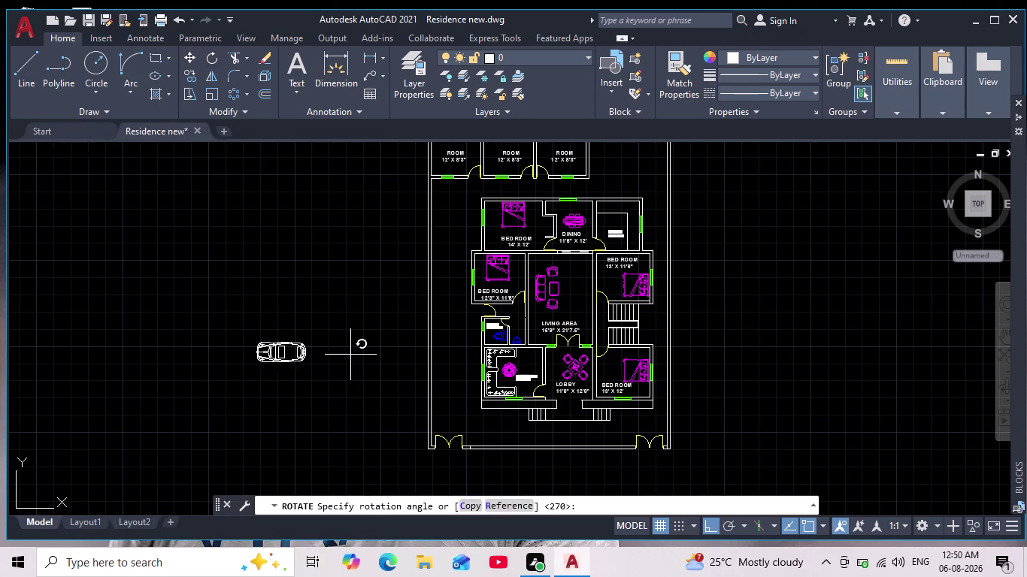
click(322, 402)
scroll(up, 3)
Move the upright car, with Ortho off, to beside the house's left wall.
drag(395, 183, 402, 216)
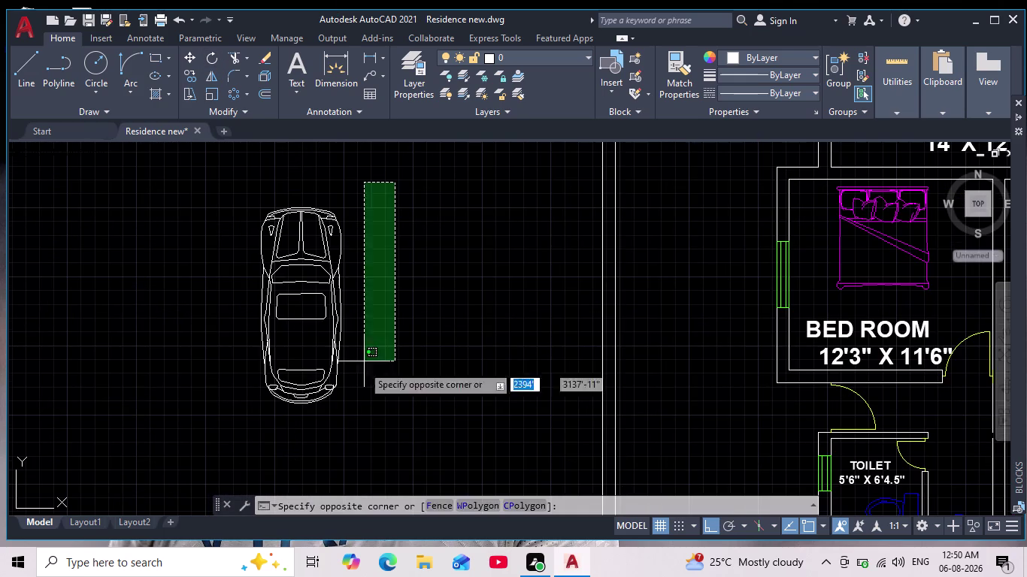
click(203, 444)
click(187, 55)
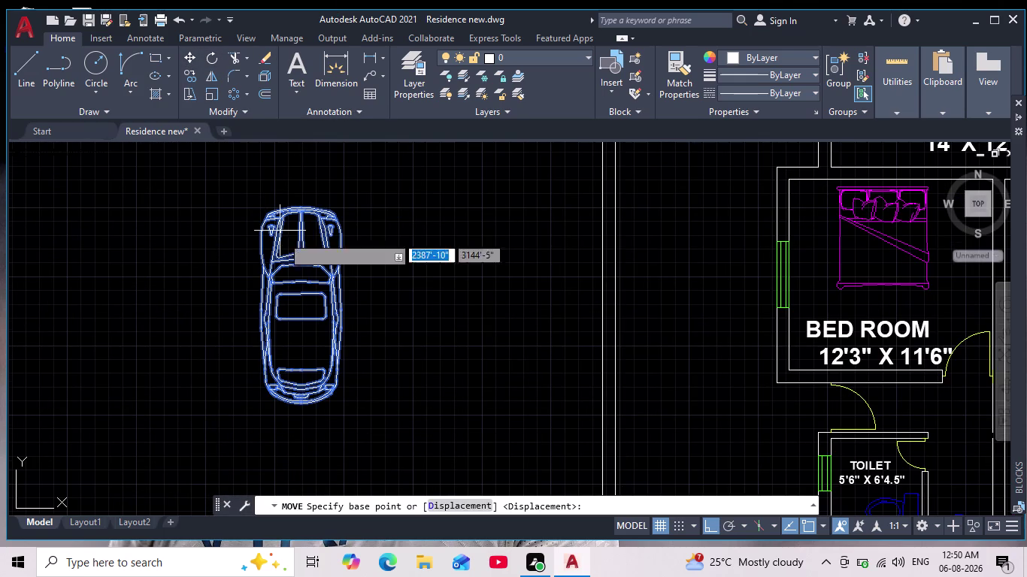
click(314, 320)
middle_drag(443, 359, 336, 203)
scroll(down, 3)
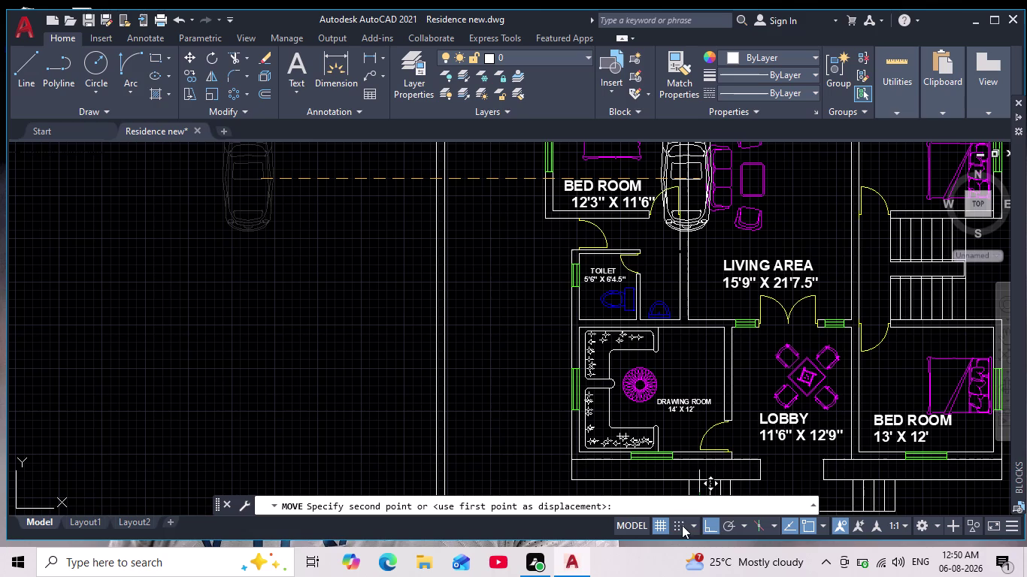
click(708, 527)
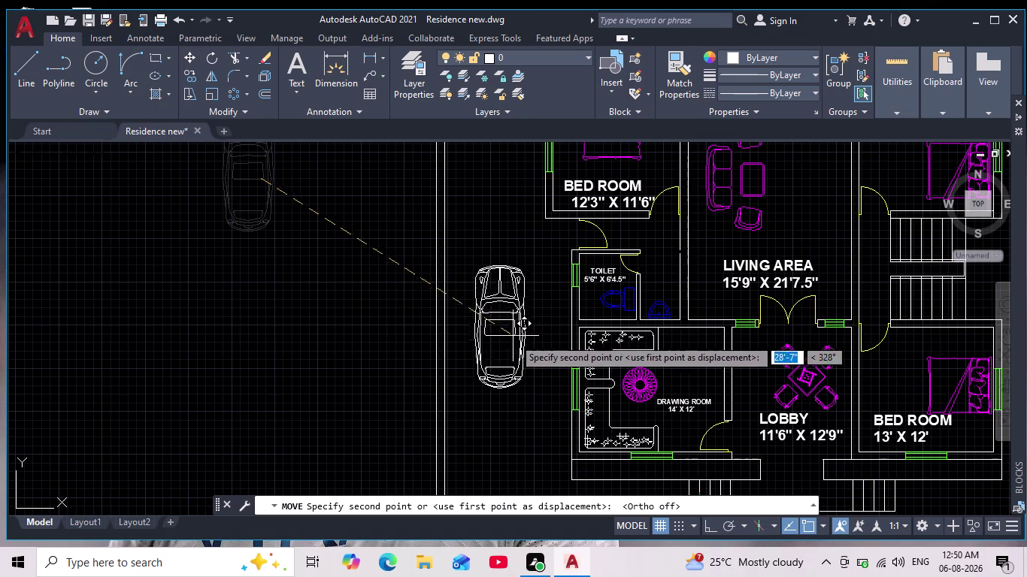
scroll(up, 3)
scroll(down, 3)
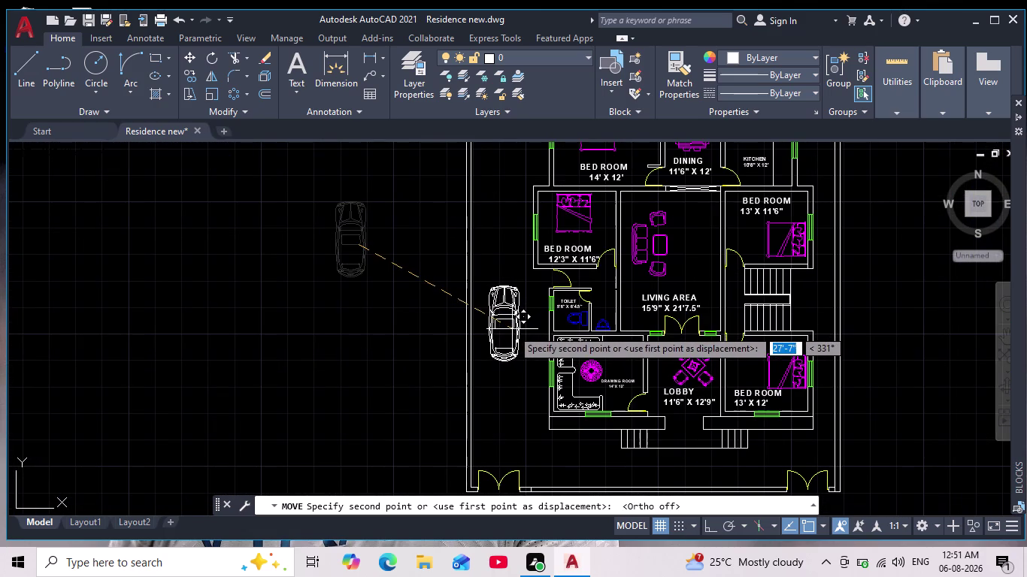
click(512, 329)
Show the Blocks palette libraries and browse for a block library file.
scroll(down, 3)
scroll(up, 3)
middle_drag(512, 388, 506, 380)
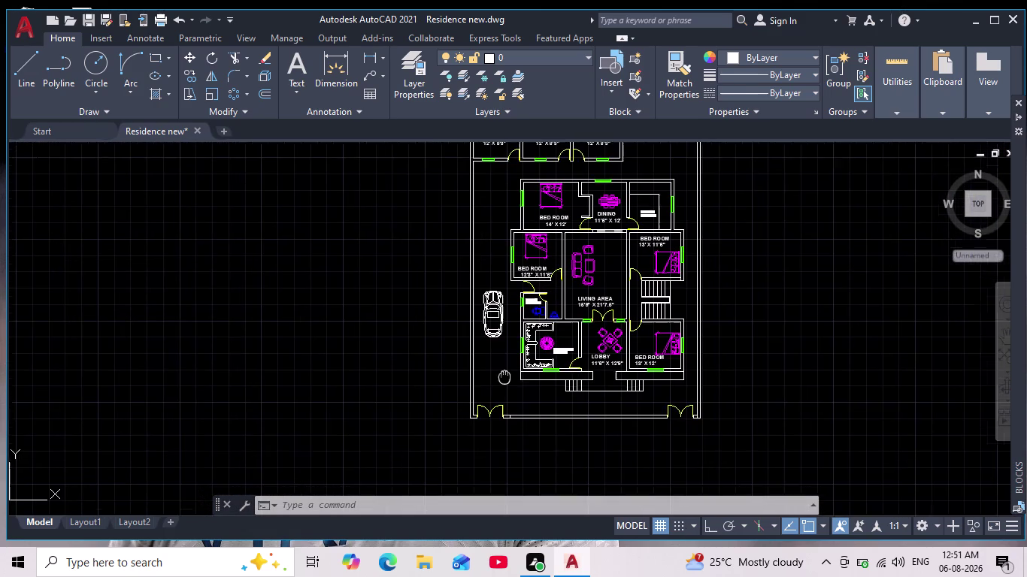
middle_drag(505, 380, 490, 355)
scroll(up, 3)
middle_drag(465, 310, 415, 338)
scroll(down, 3)
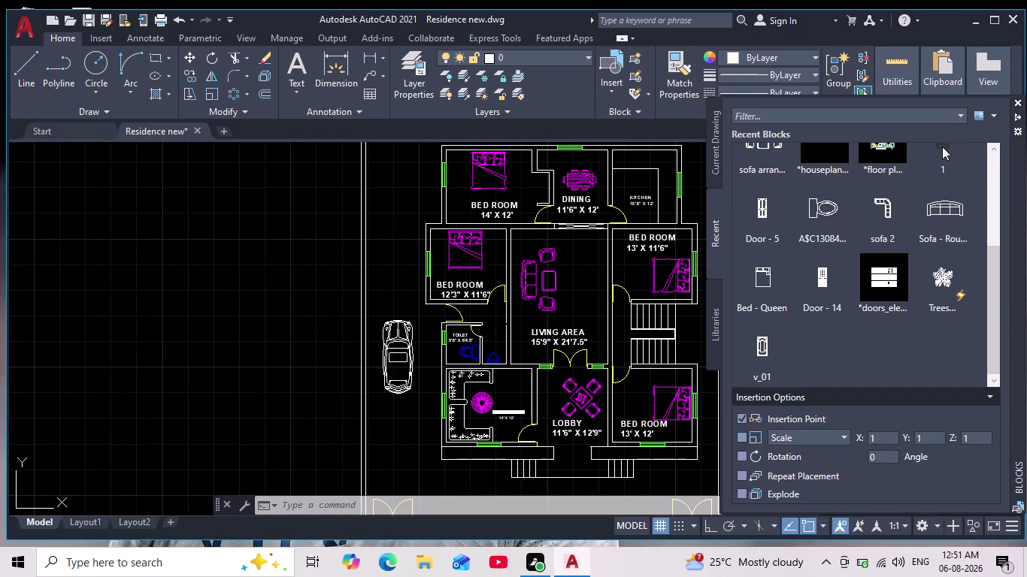
click(715, 335)
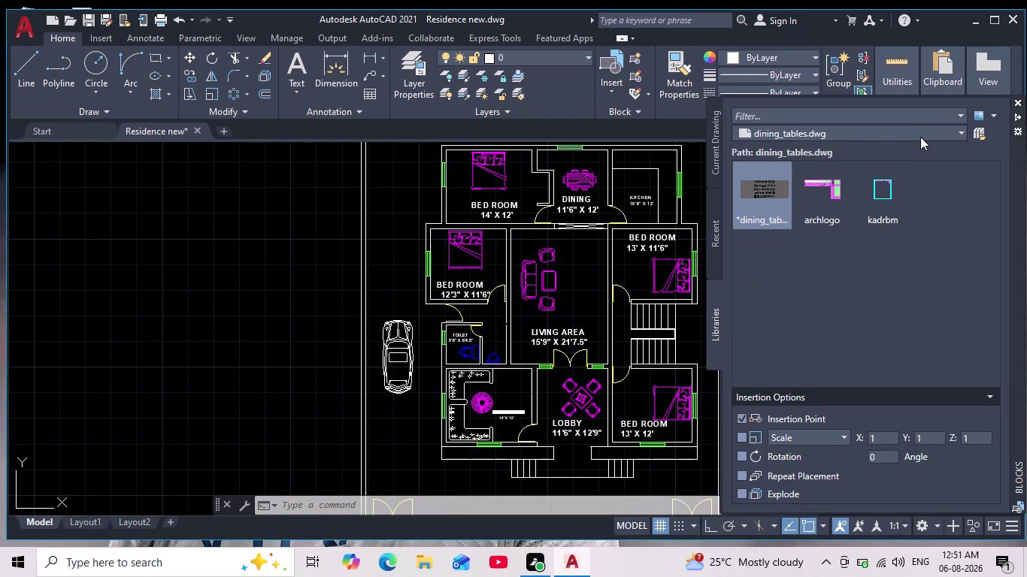
click(977, 133)
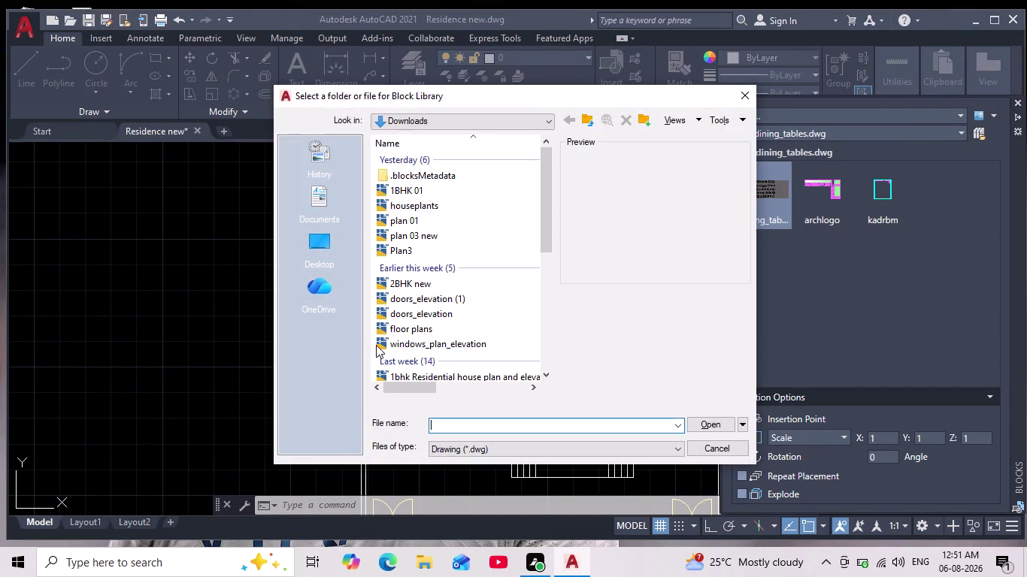
Search for cars_set through the home folder, OneDrive, Desktop and the D: drive.
scroll(down, 3)
scroll(down, 3)
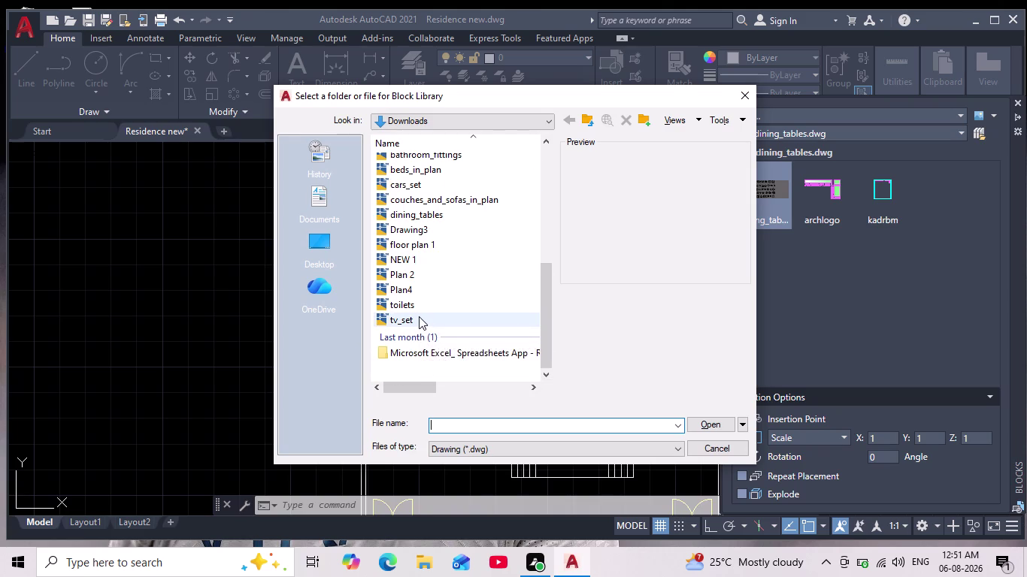
click(415, 182)
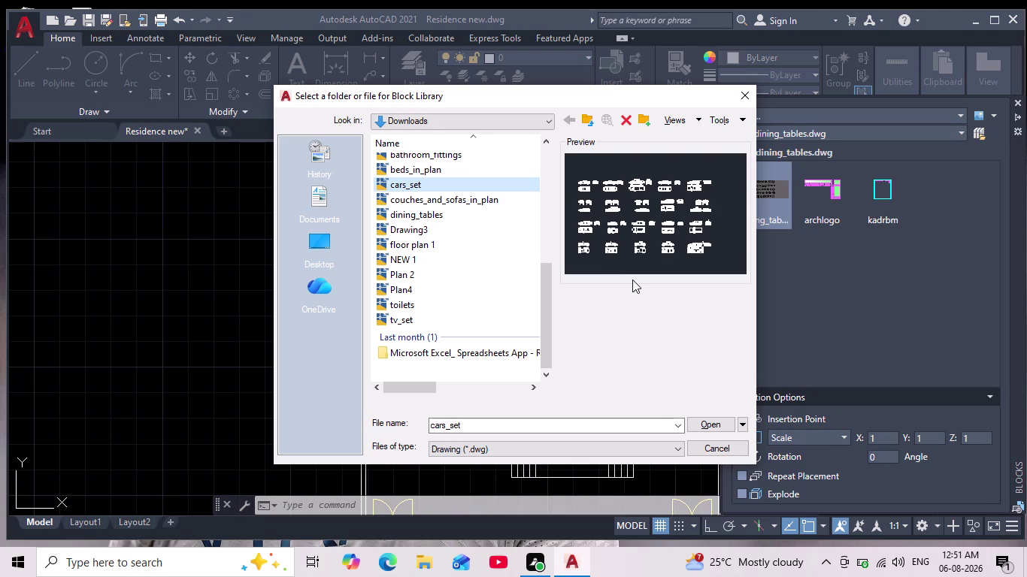
click(325, 245)
double_click(436, 174)
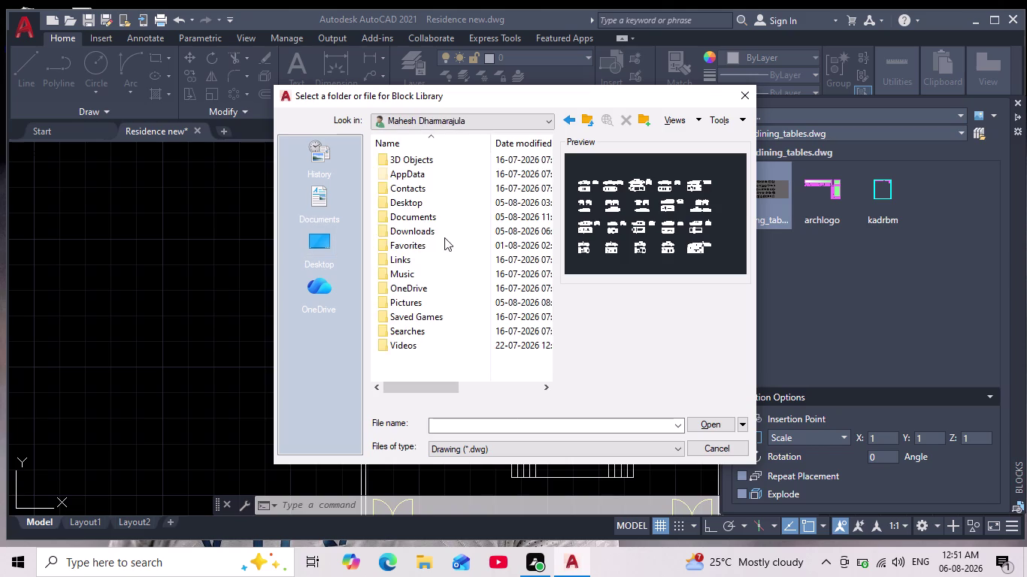
click(332, 286)
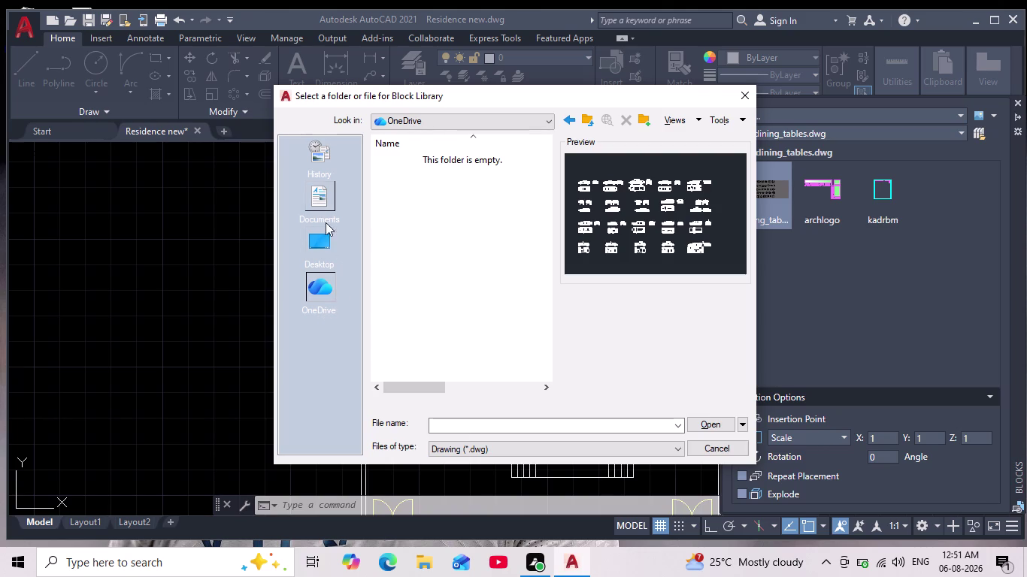
click(321, 251)
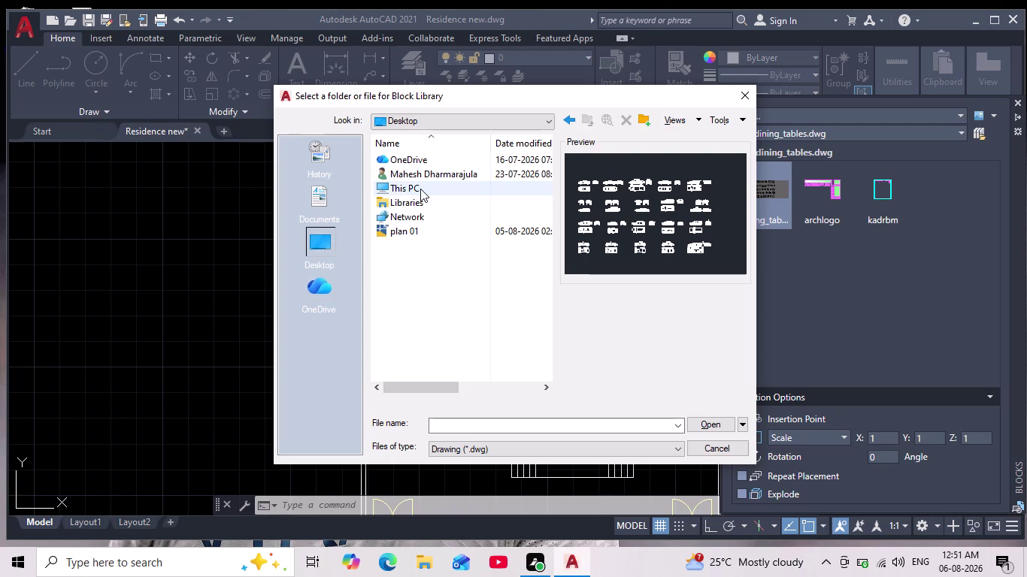
double_click(420, 188)
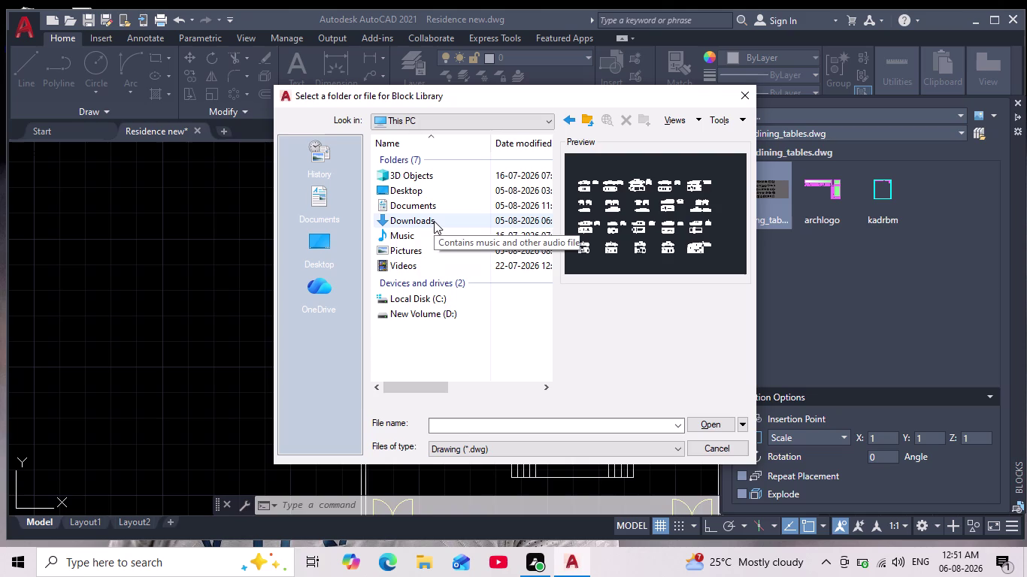
double_click(442, 312)
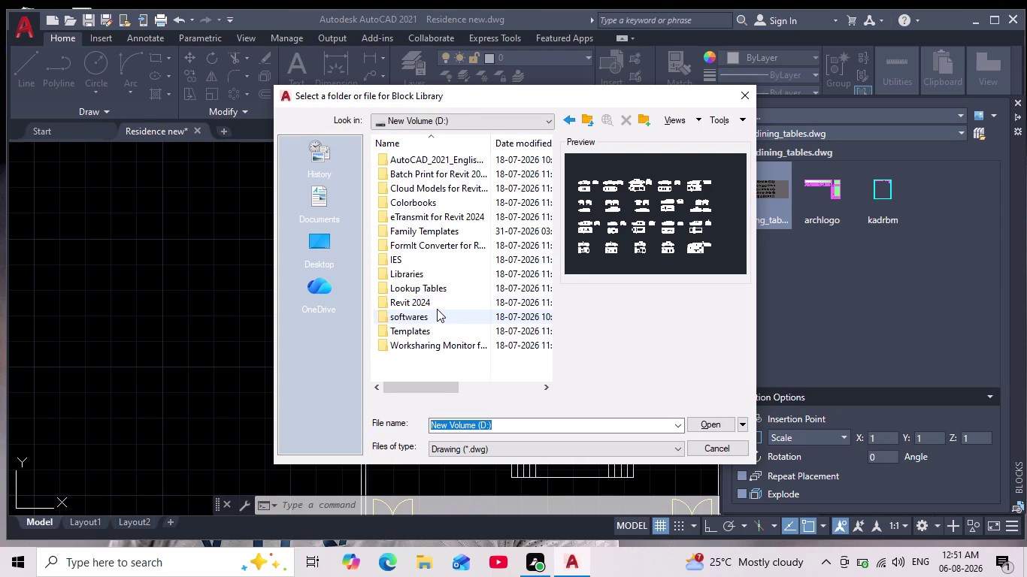
Open cars_set.dwg from the Downloads folder as the block library.
scroll(down, 3)
scroll(up, 3)
click(317, 204)
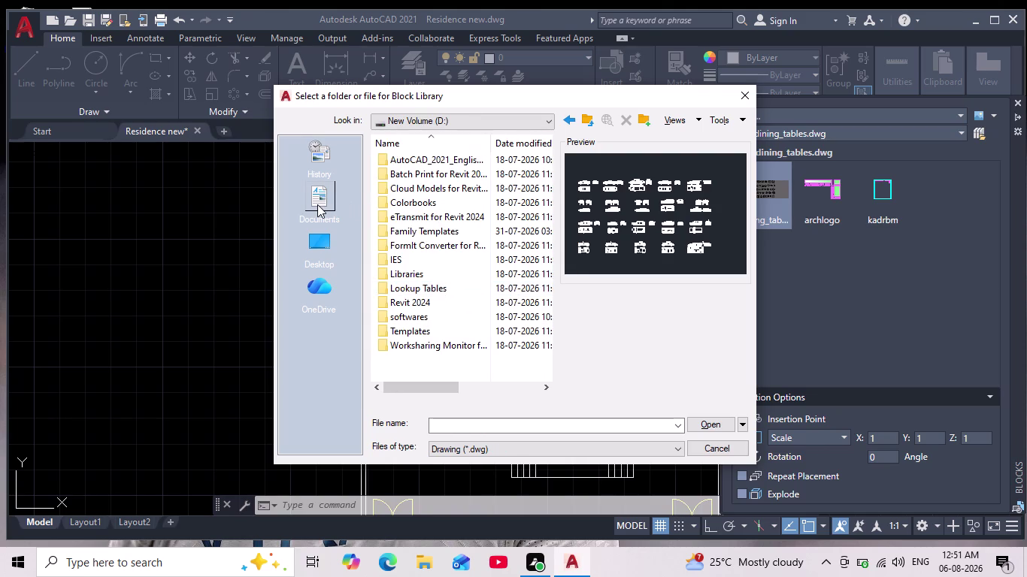
click(323, 254)
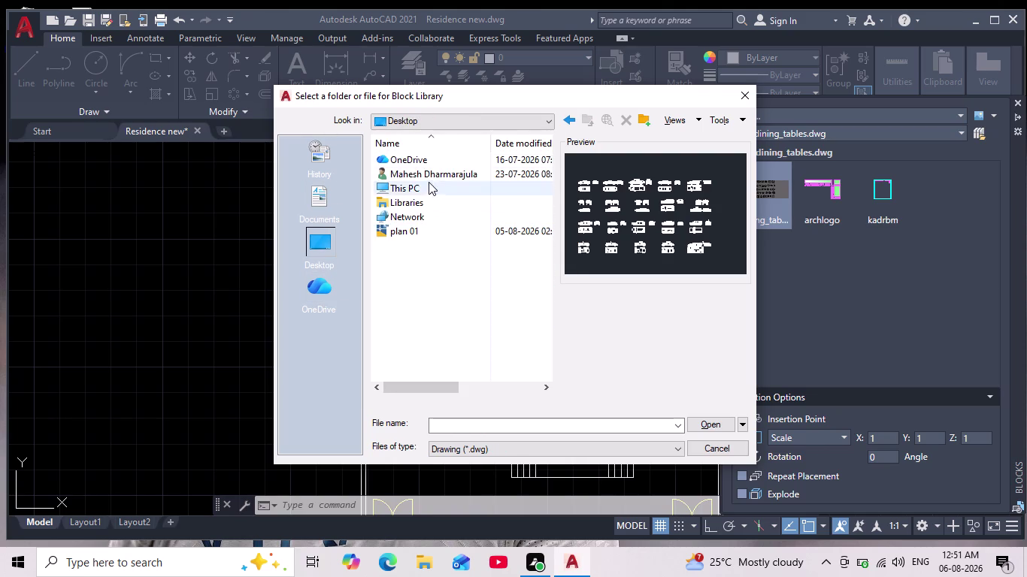
double_click(438, 173)
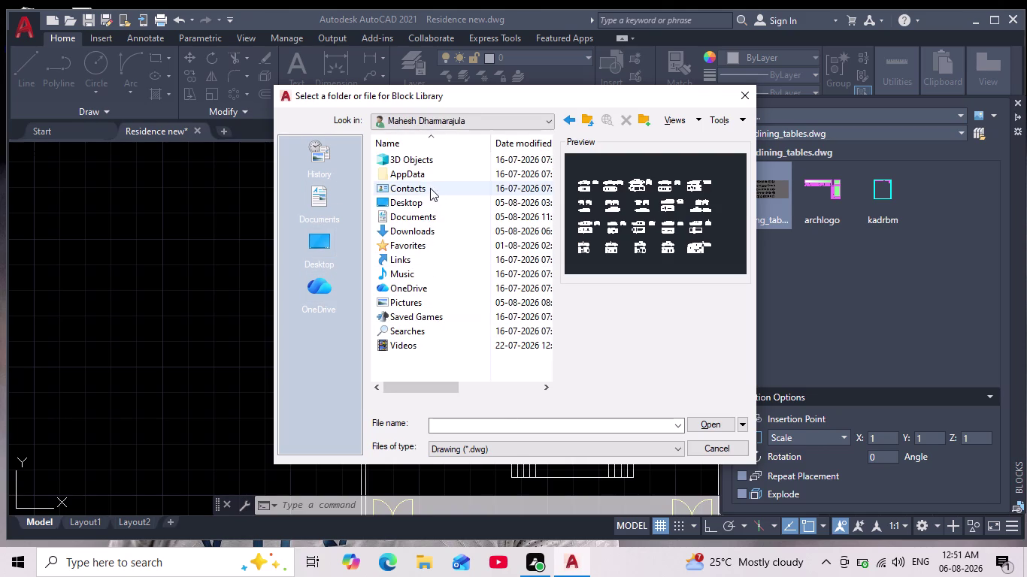
double_click(426, 236)
scroll(down, 3)
scroll(down, 3)
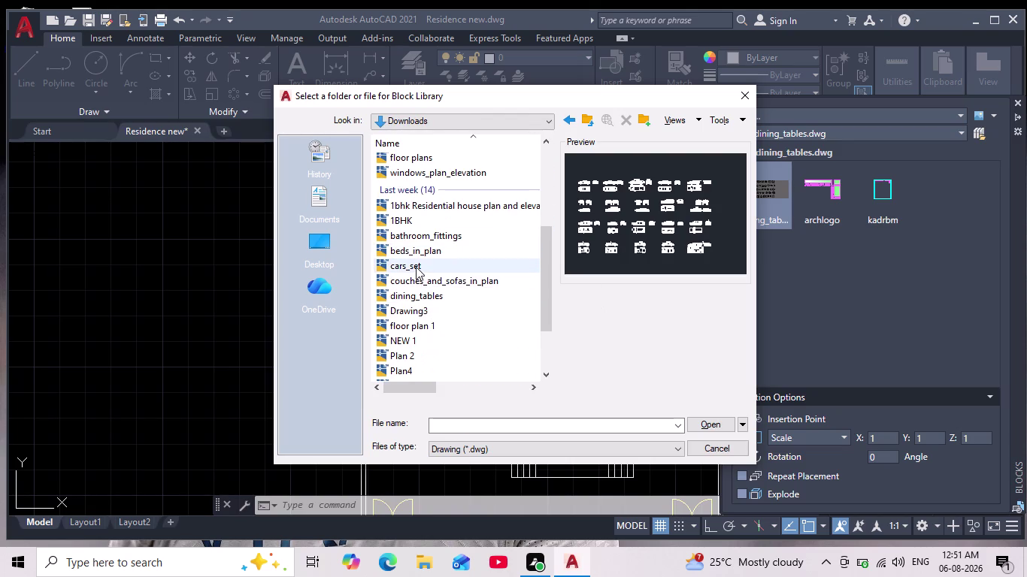
click(416, 267)
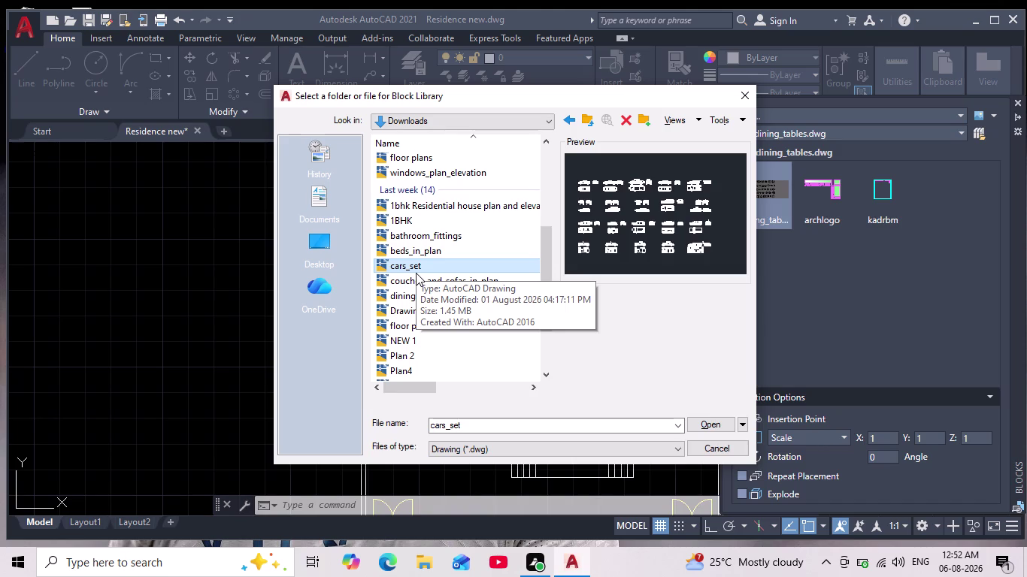
click(721, 428)
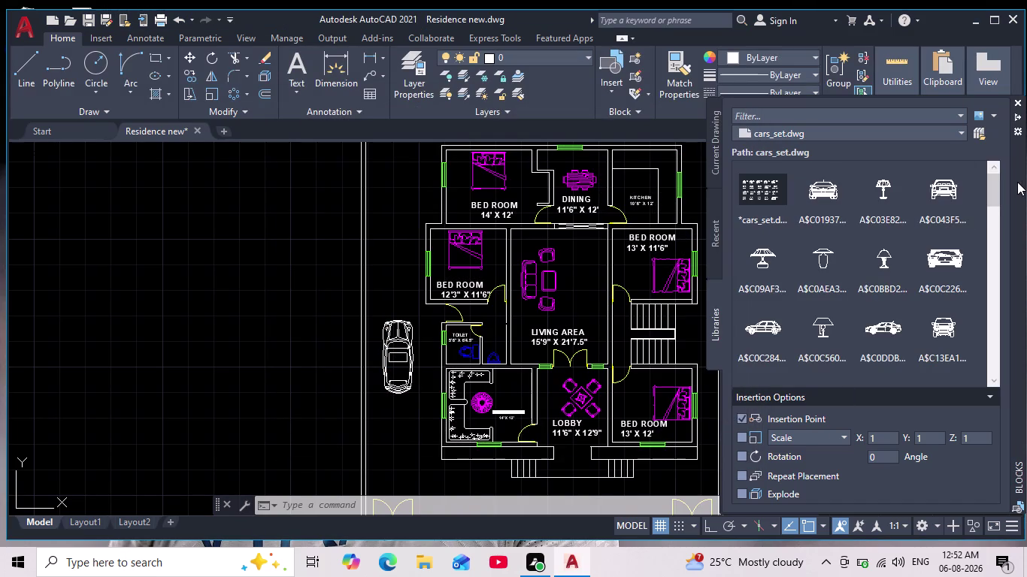
scroll(down, 3)
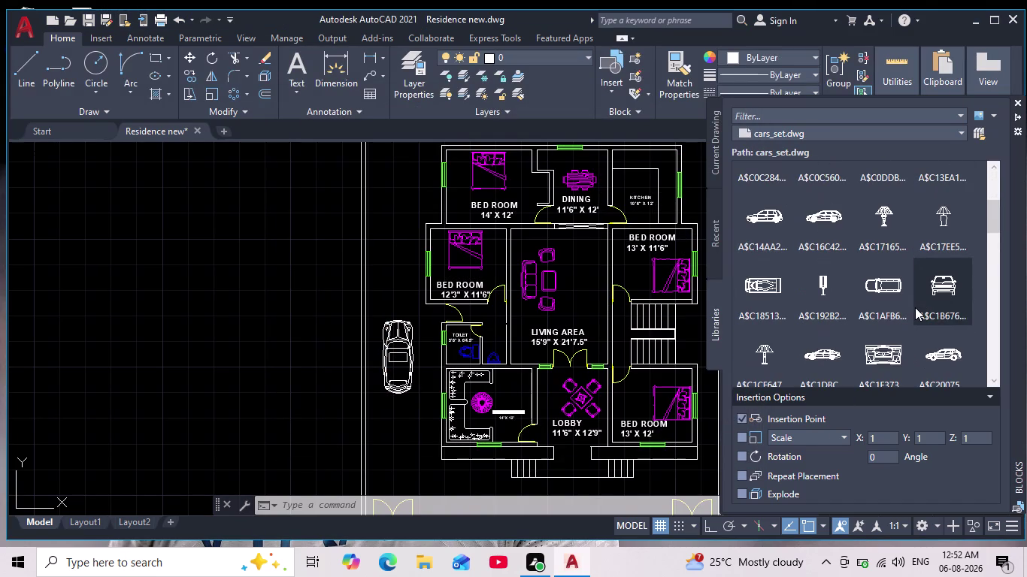
scroll(down, 3)
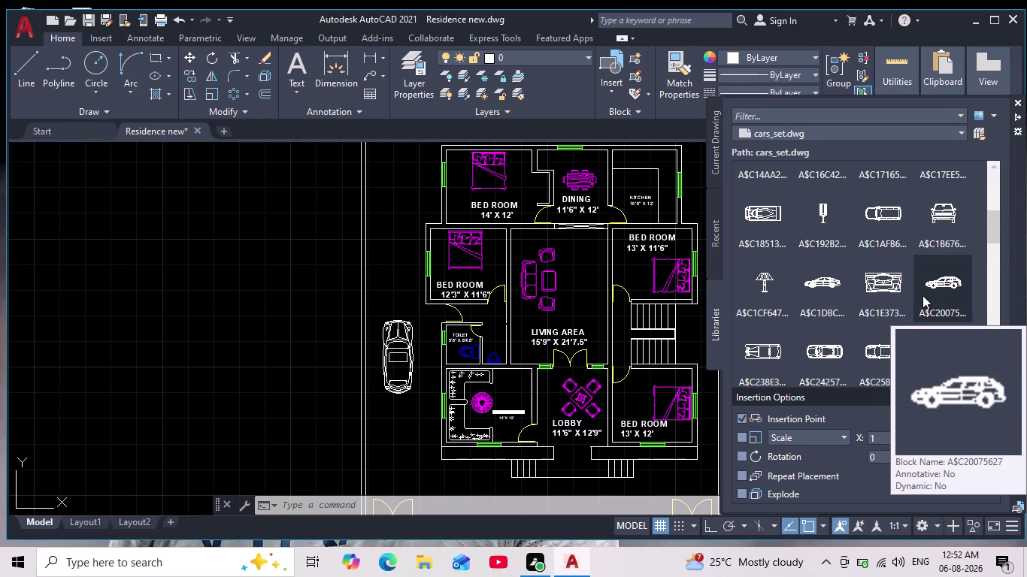
scroll(down, 3)
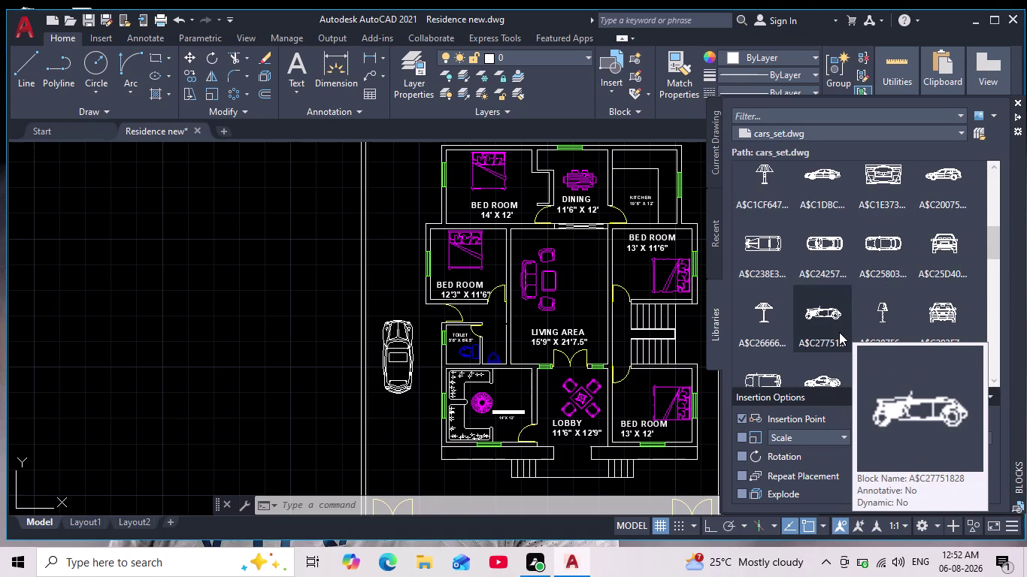
scroll(down, 3)
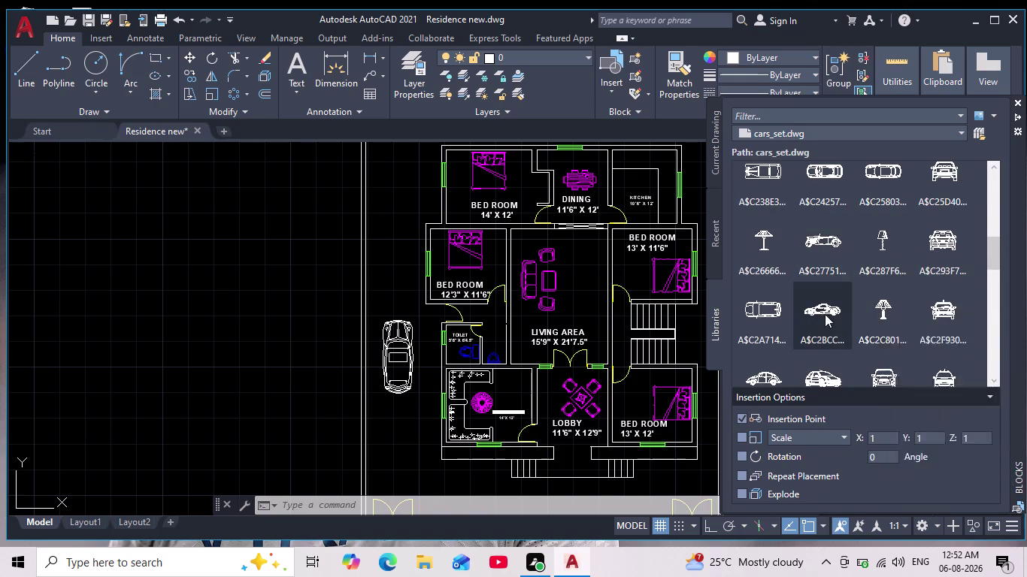
scroll(down, 3)
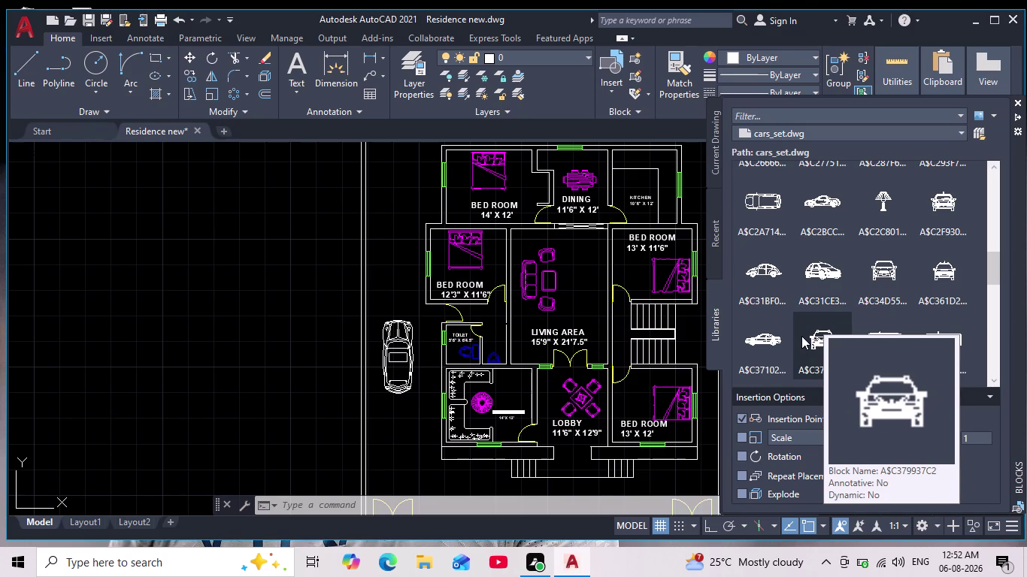
scroll(down, 3)
scroll(down, 3)
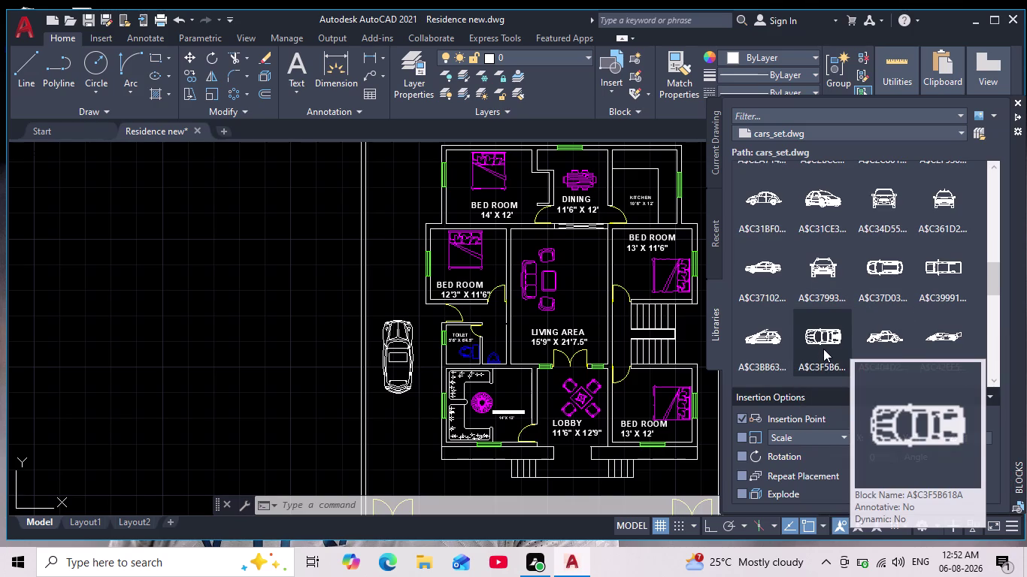
scroll(down, 3)
scroll(down, 3)
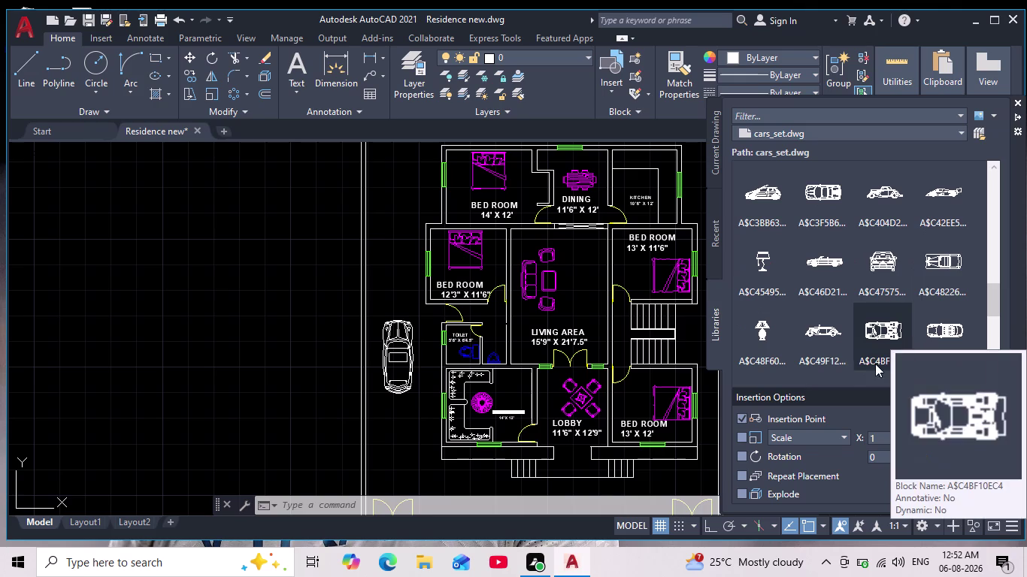
scroll(down, 3)
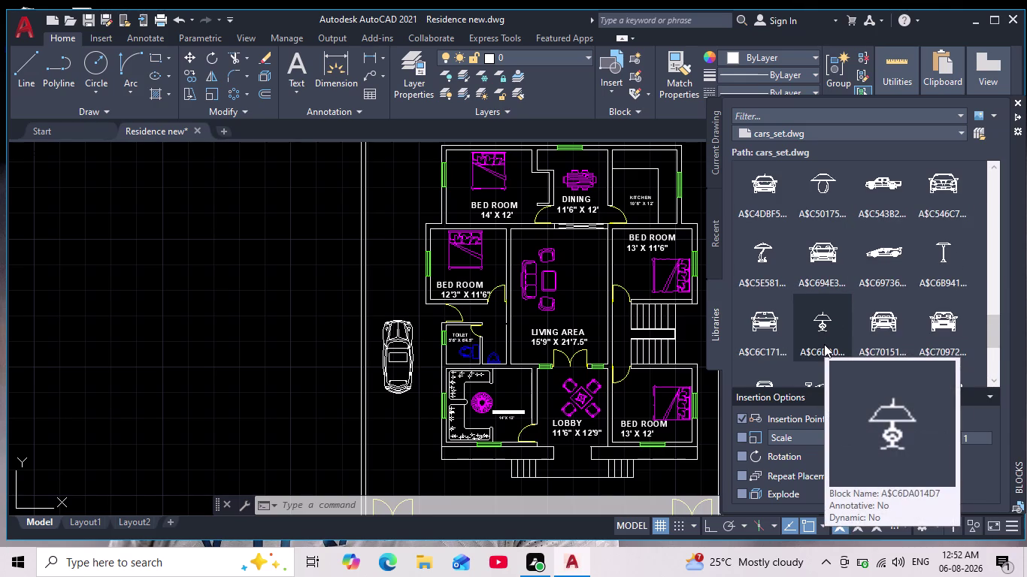
scroll(down, 3)
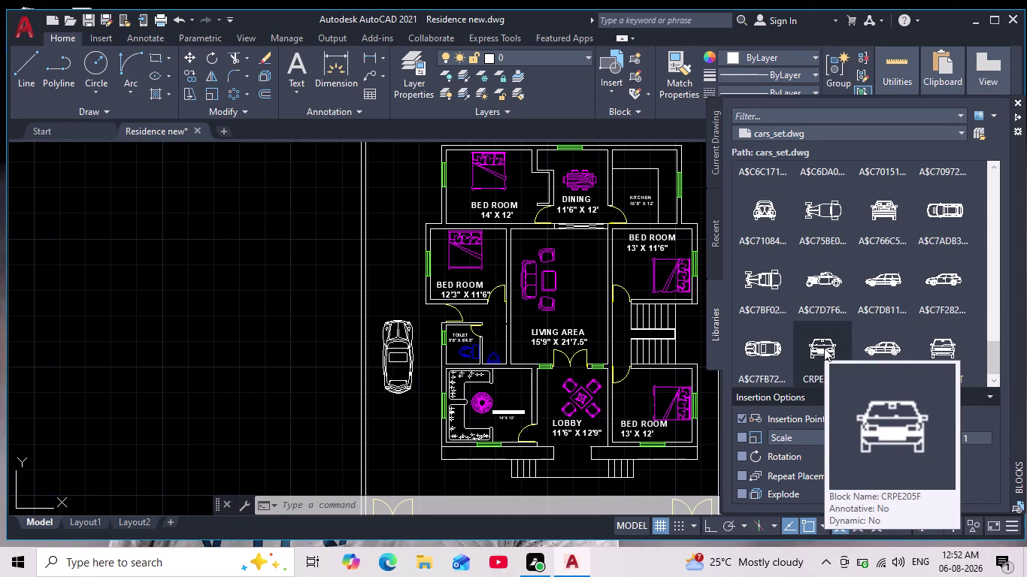
scroll(down, 3)
scroll(down, 3)
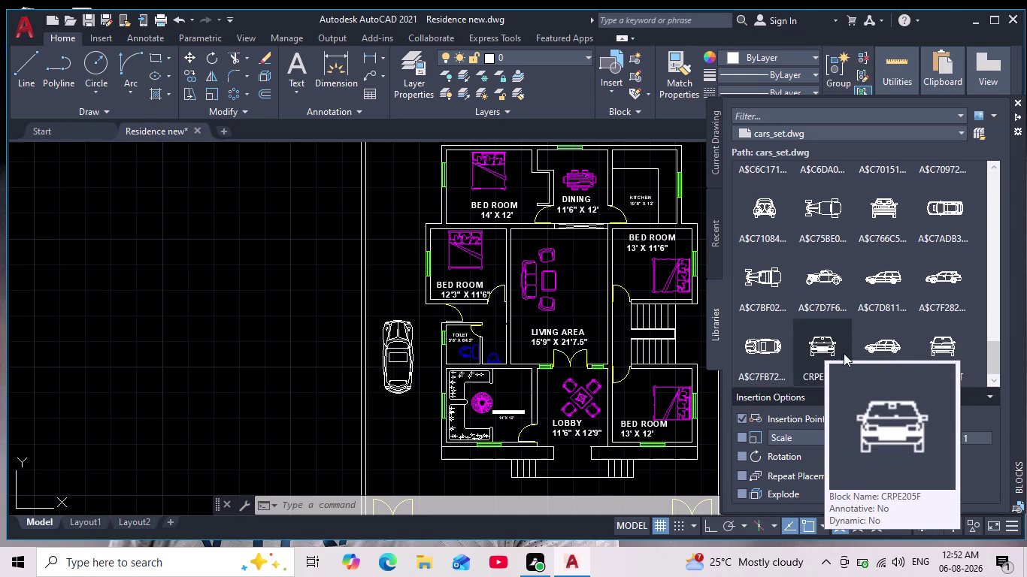
scroll(down, 3)
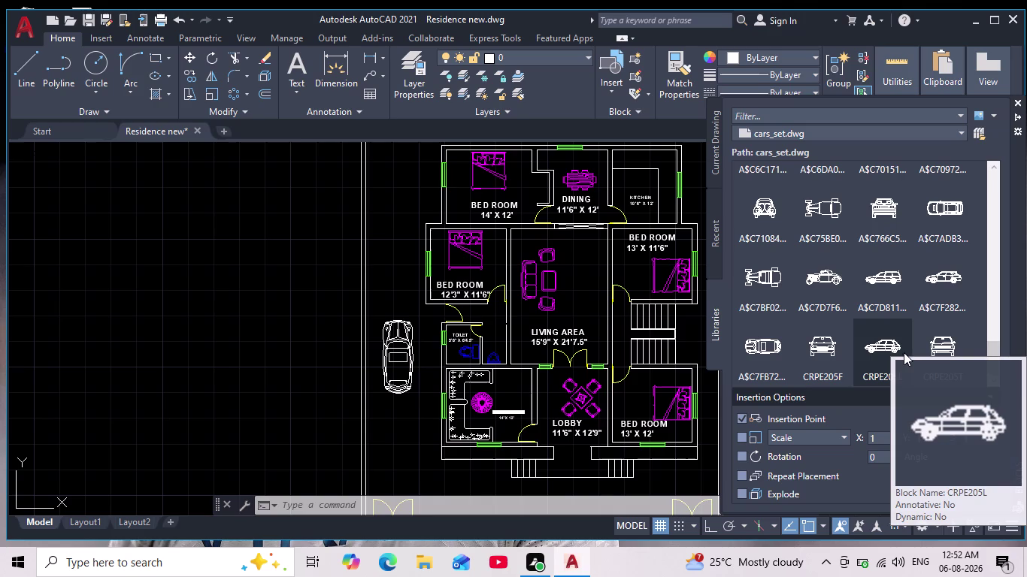
scroll(up, 3)
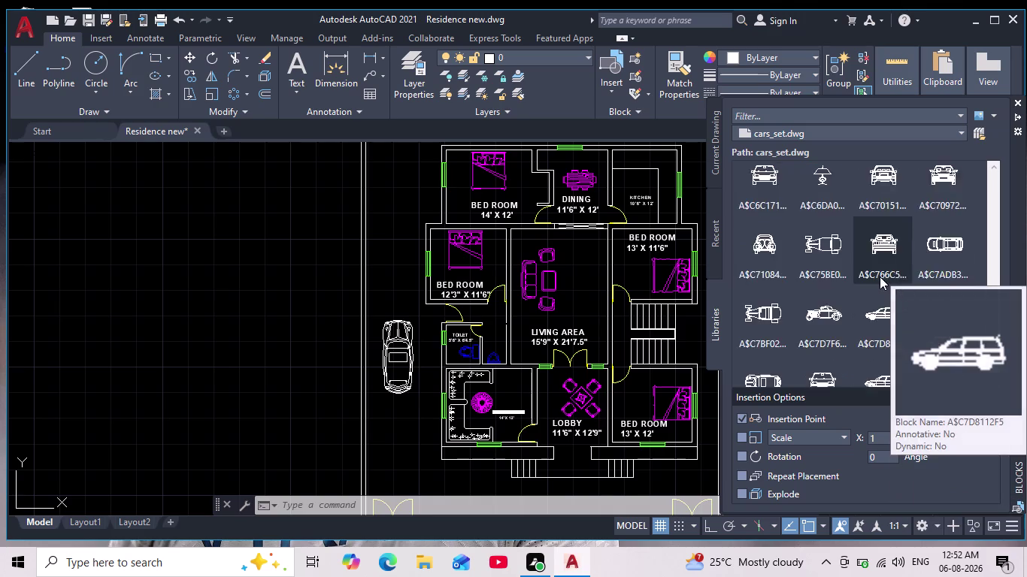
scroll(up, 3)
scroll(up, 3)
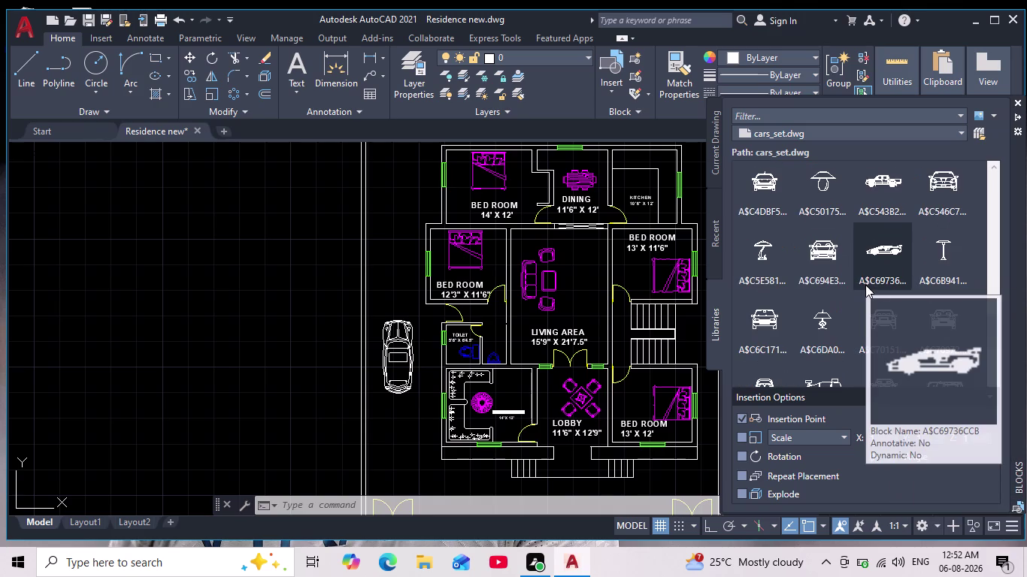
scroll(up, 3)
scroll(up, 3)
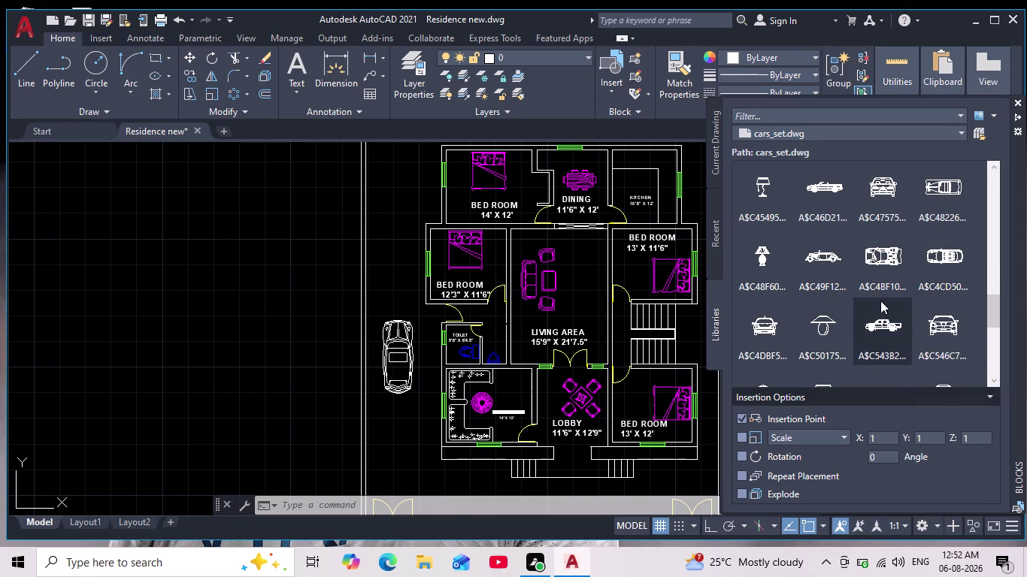
scroll(up, 3)
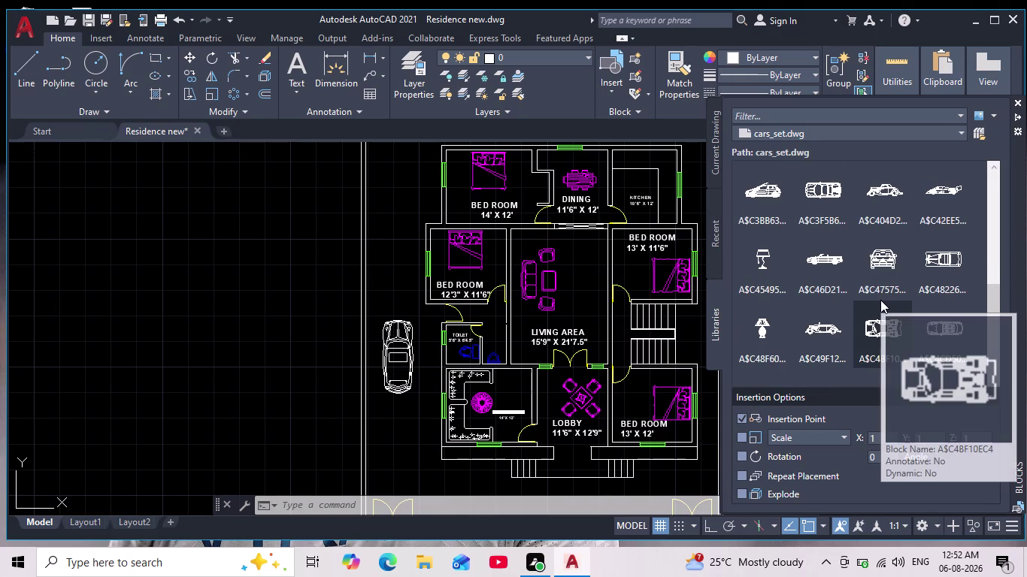
scroll(up, 3)
scroll(up, 3)
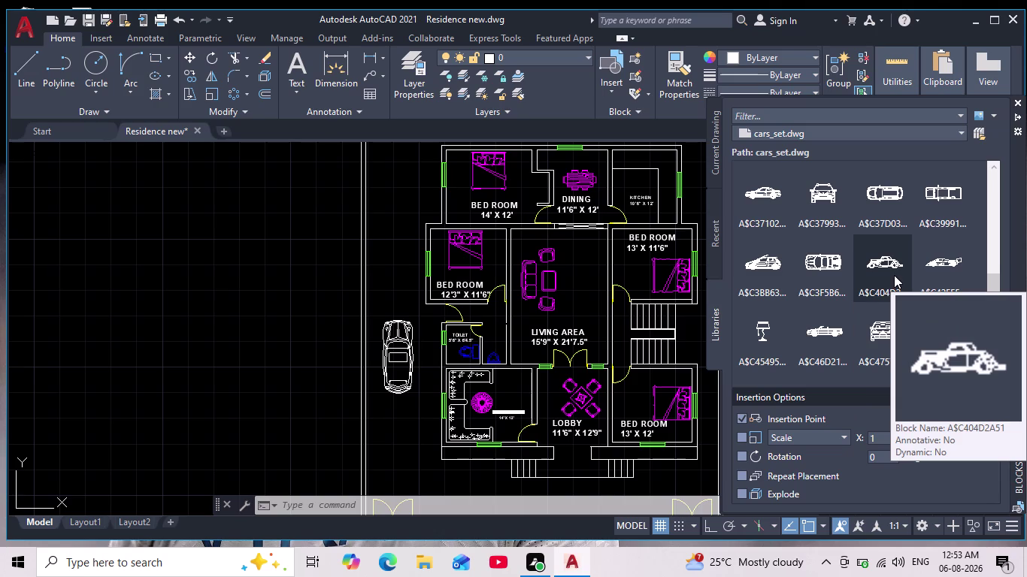
scroll(down, 3)
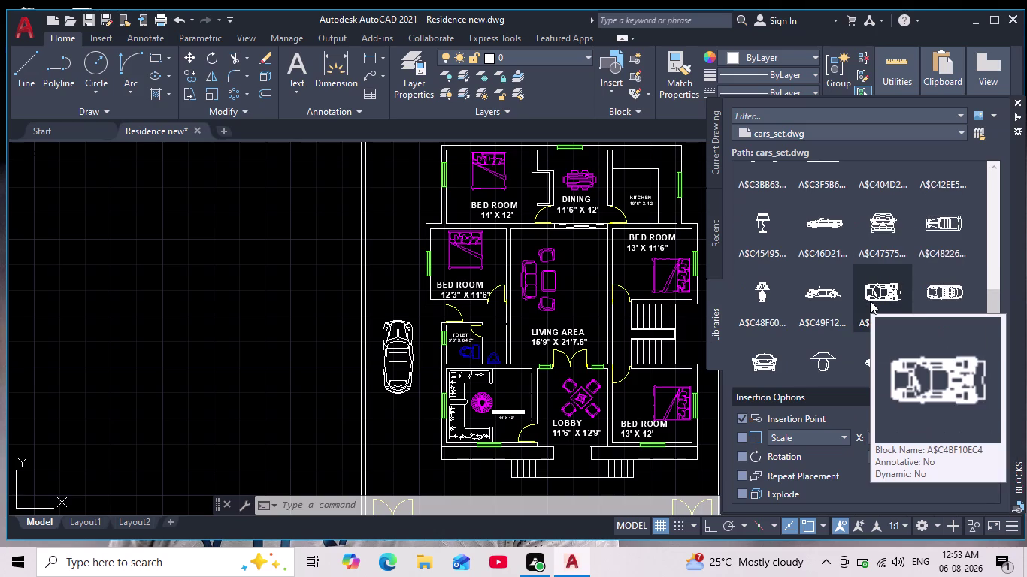
scroll(down, 3)
scroll(down, 3)
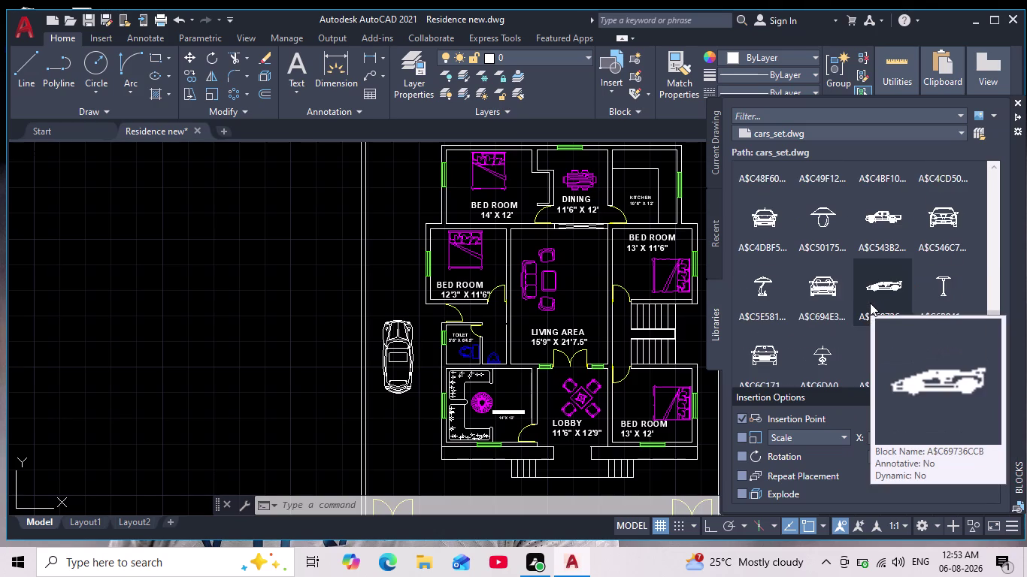
scroll(down, 3)
scroll(down, 3)
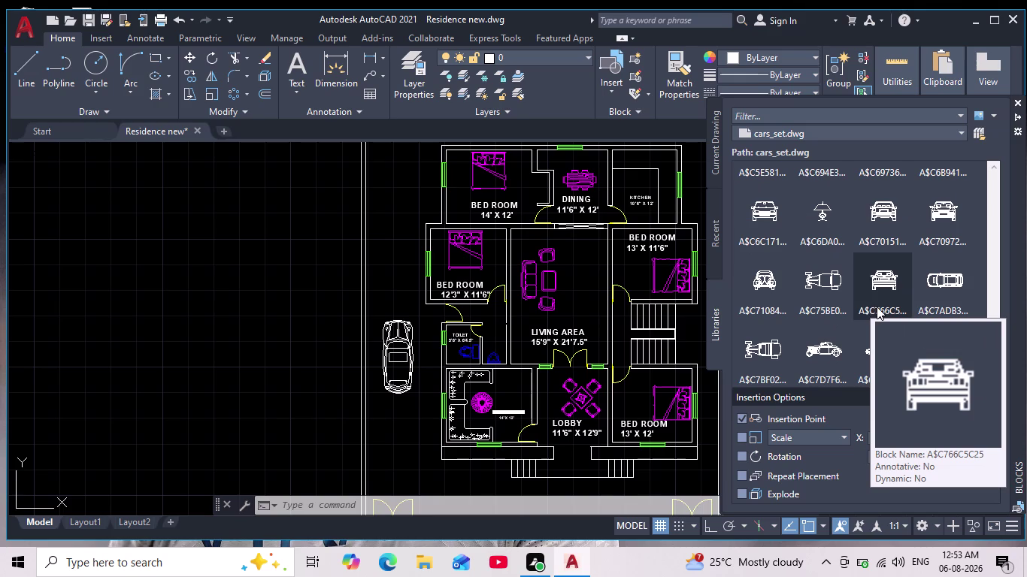
scroll(down, 3)
scroll(down, 3)
scroll(down, 3)
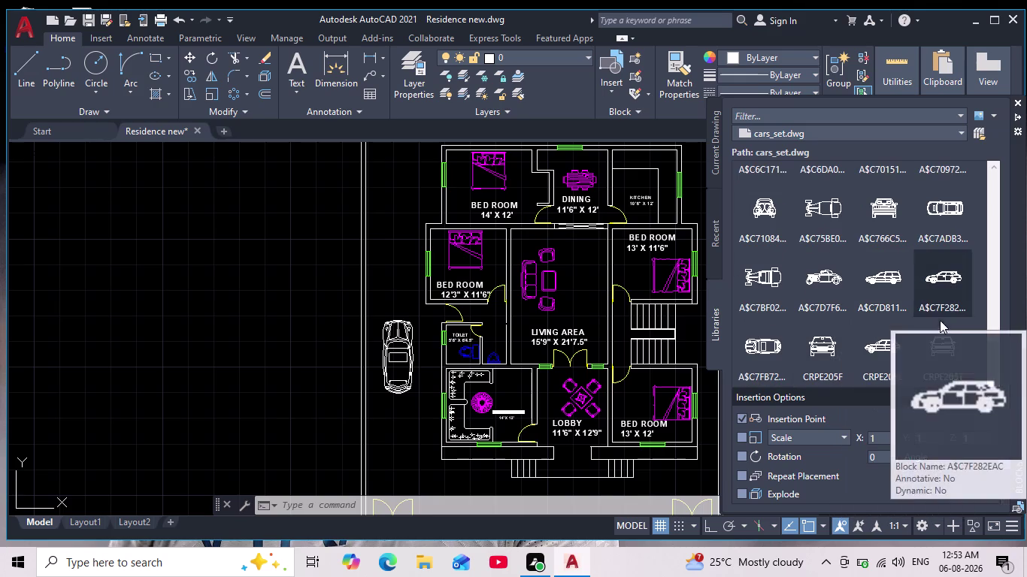
scroll(down, 3)
scroll(down, 3)
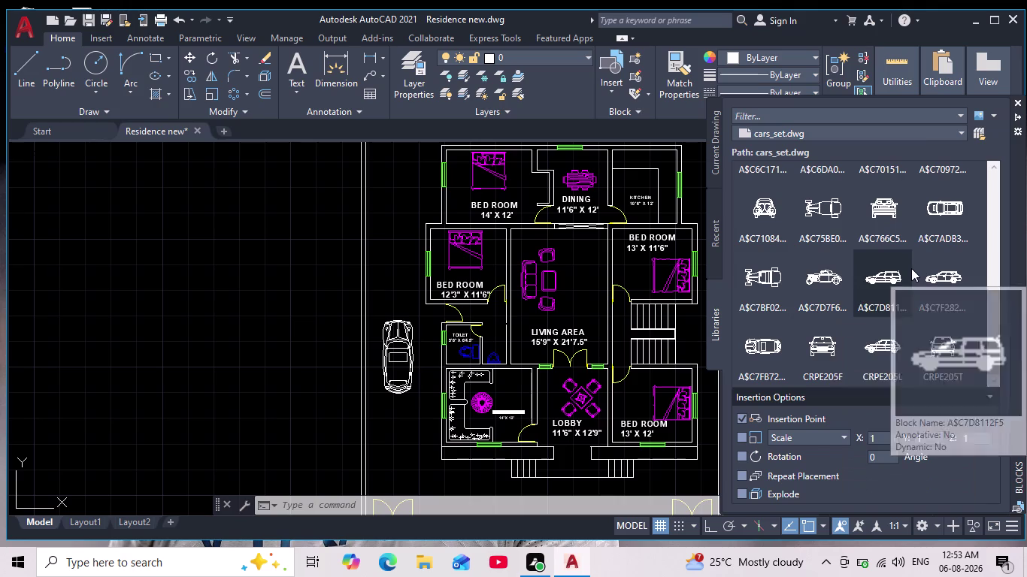
scroll(up, 3)
scroll(up, 3)
scroll(up, 3)
scroll(up, 3)
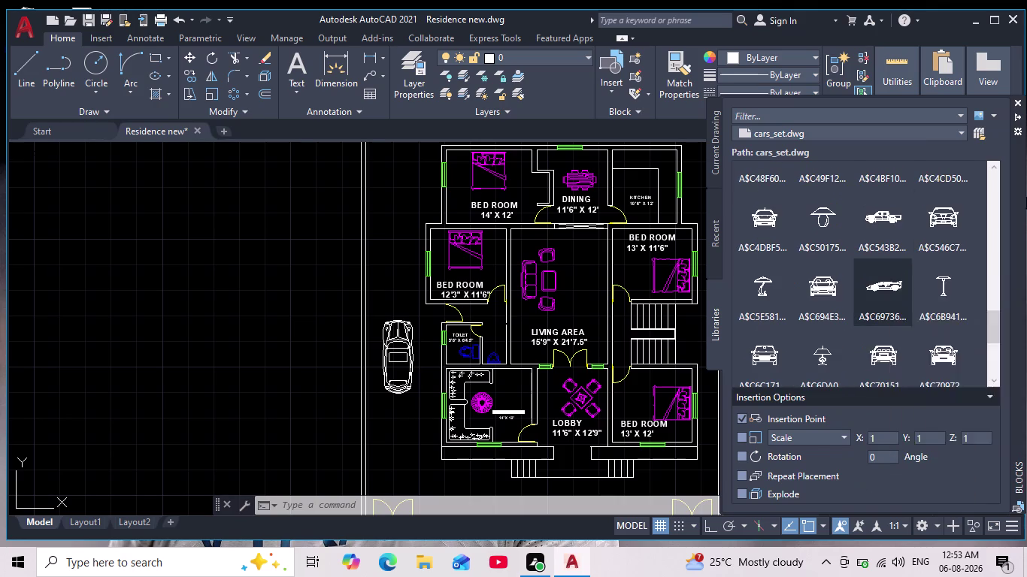
click(976, 133)
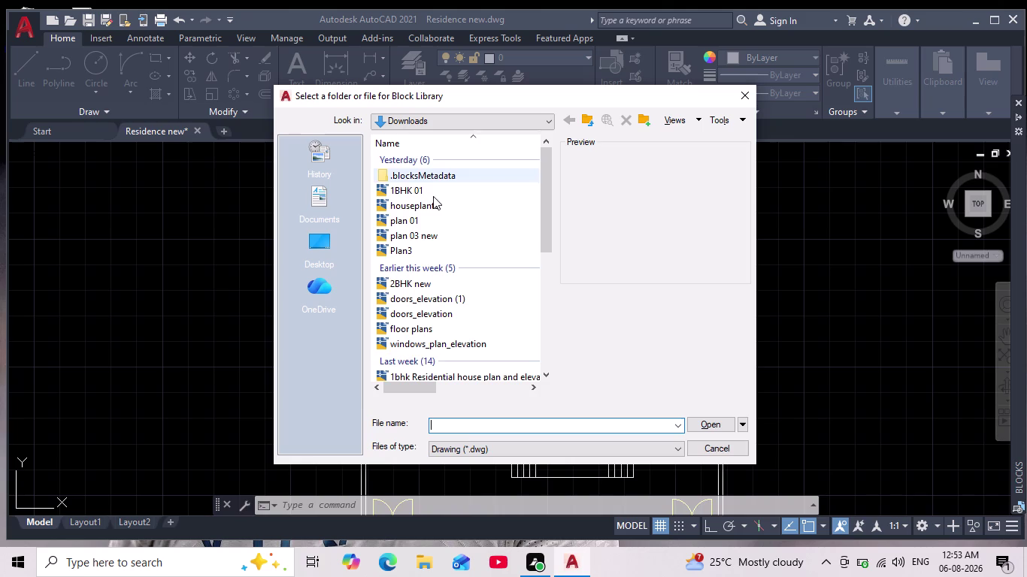
Browse from This PC to the AutoCAD 2021 folder on the D: drive.
scroll(down, 3)
scroll(up, 3)
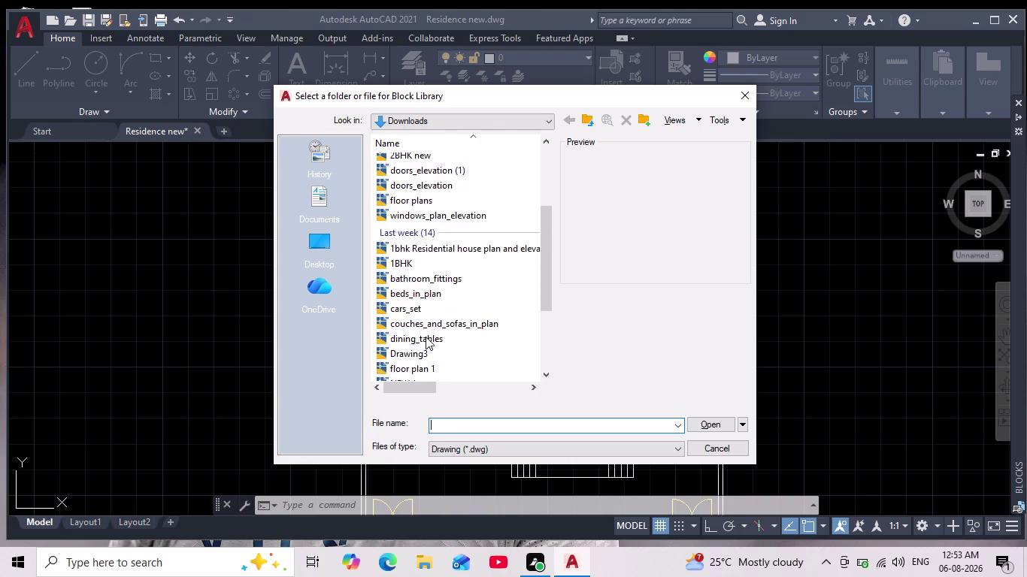
scroll(up, 3)
click(320, 249)
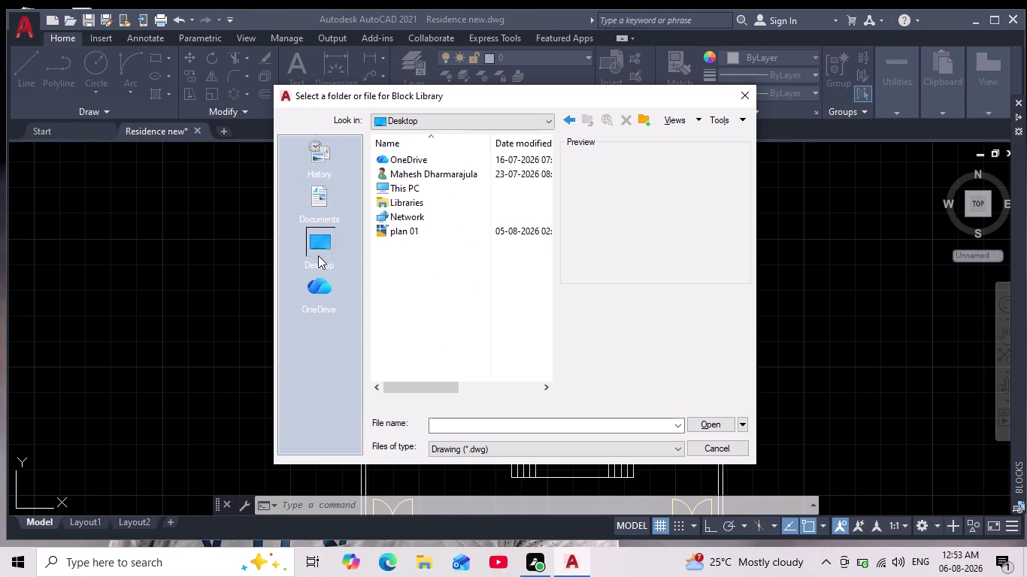
double_click(430, 188)
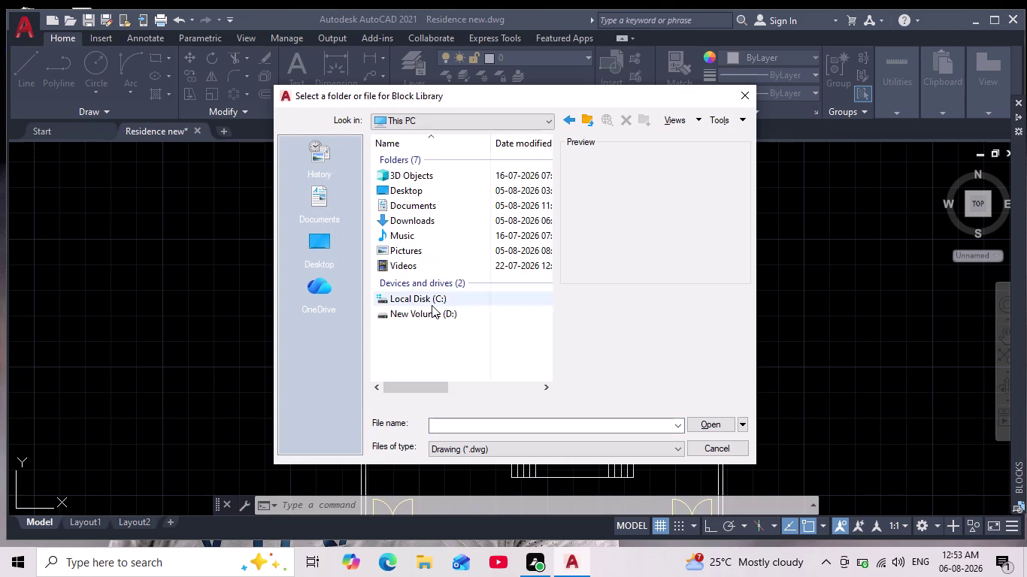
double_click(436, 315)
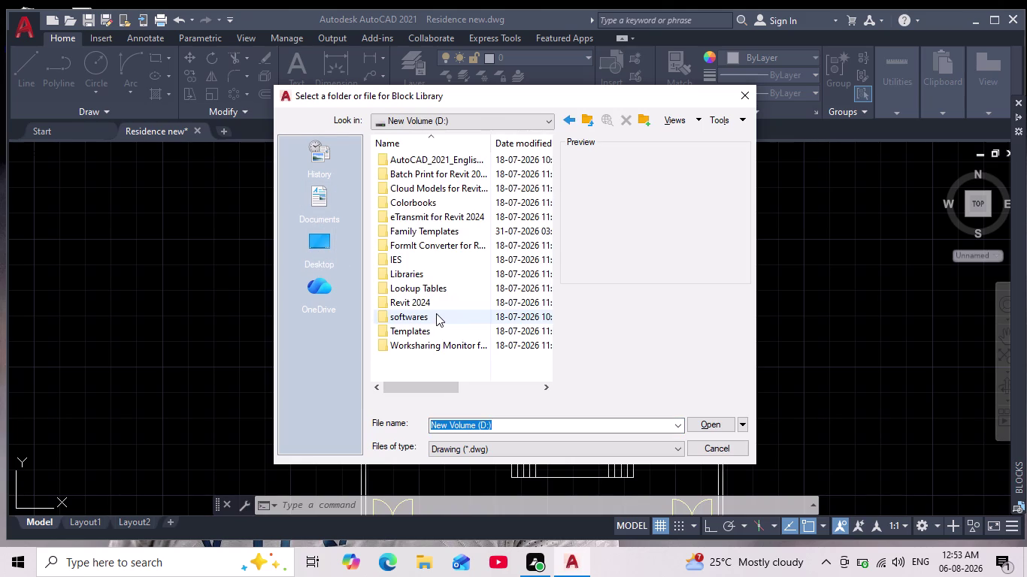
double_click(458, 159)
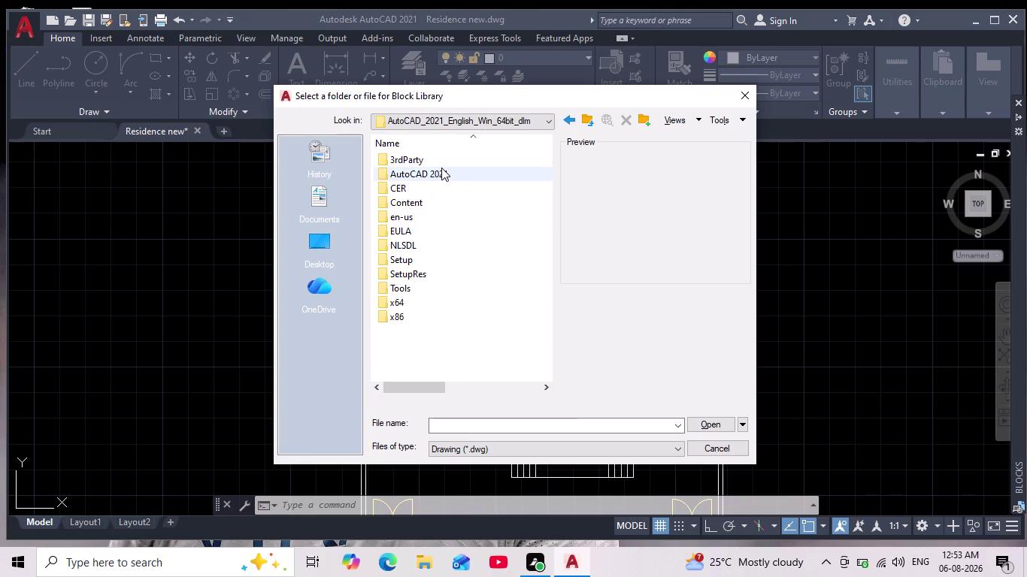
double_click(441, 167)
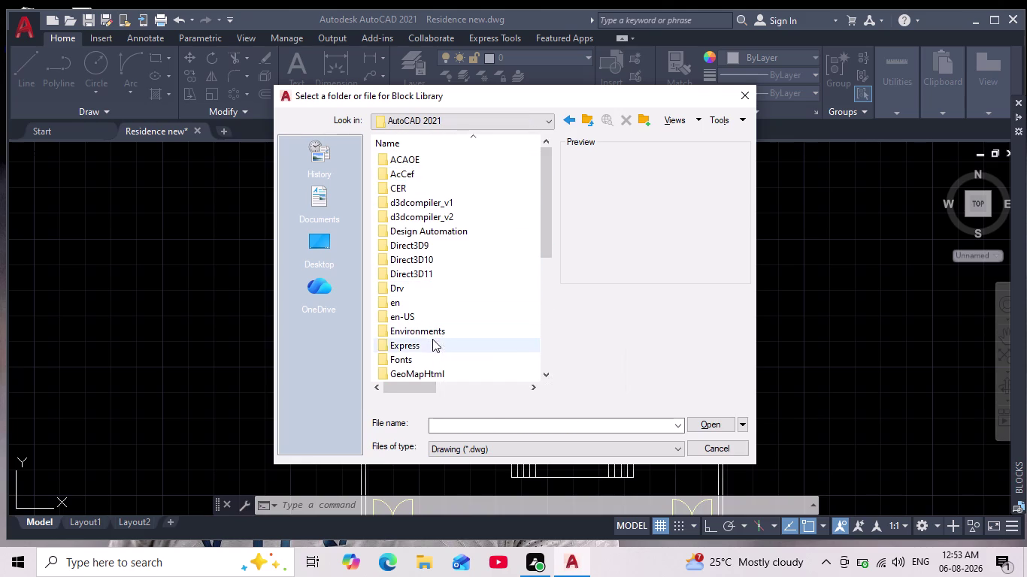
Open Architectural - Metric from Sample > en-us > Dynamic Blocks as the library.
scroll(down, 3)
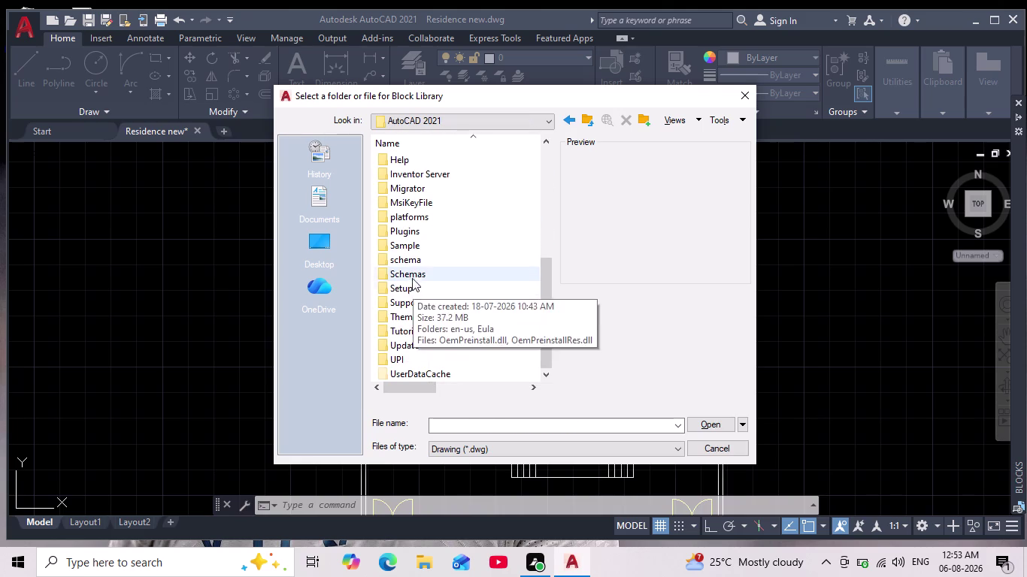
double_click(415, 247)
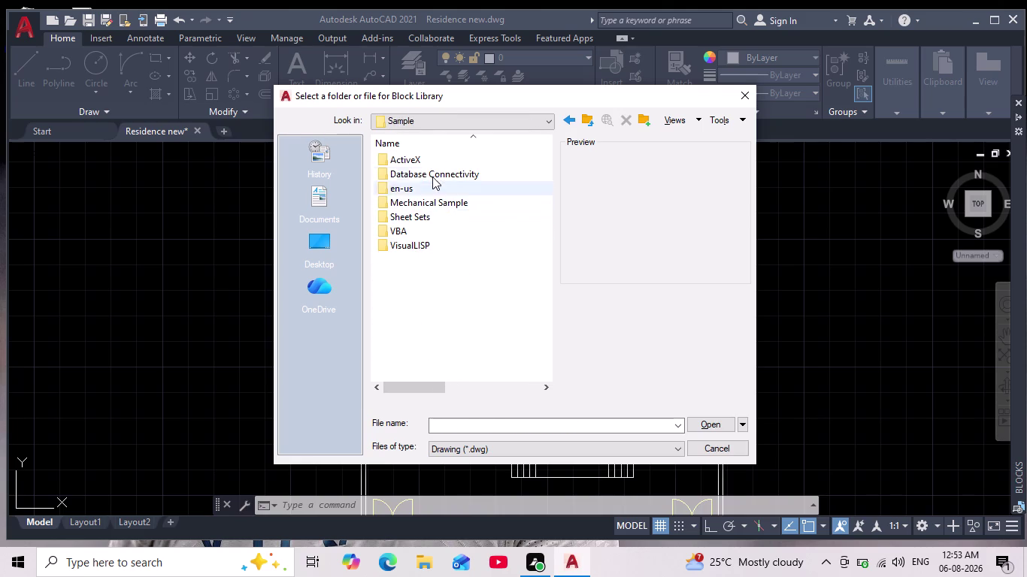
double_click(411, 187)
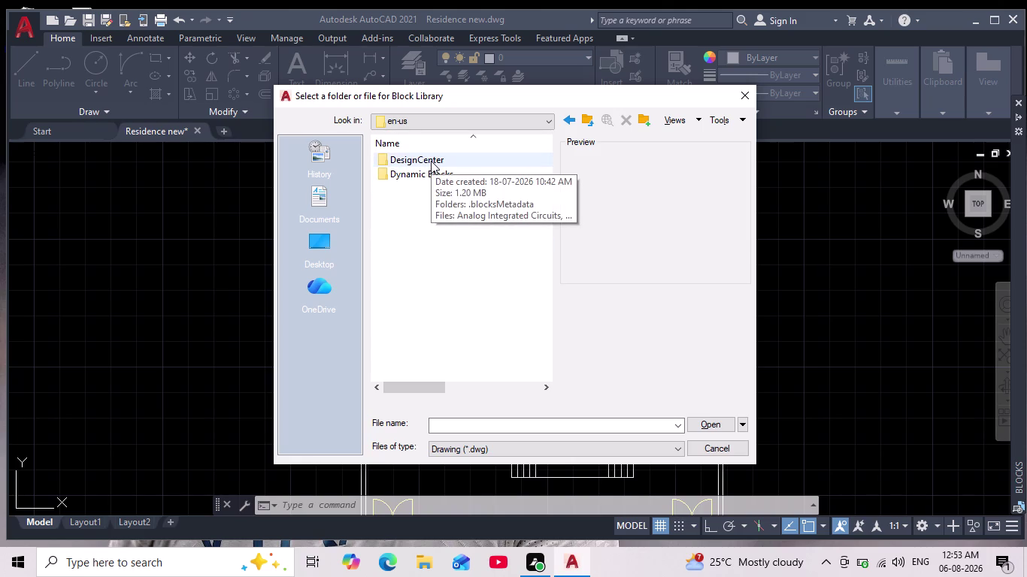
click(431, 178)
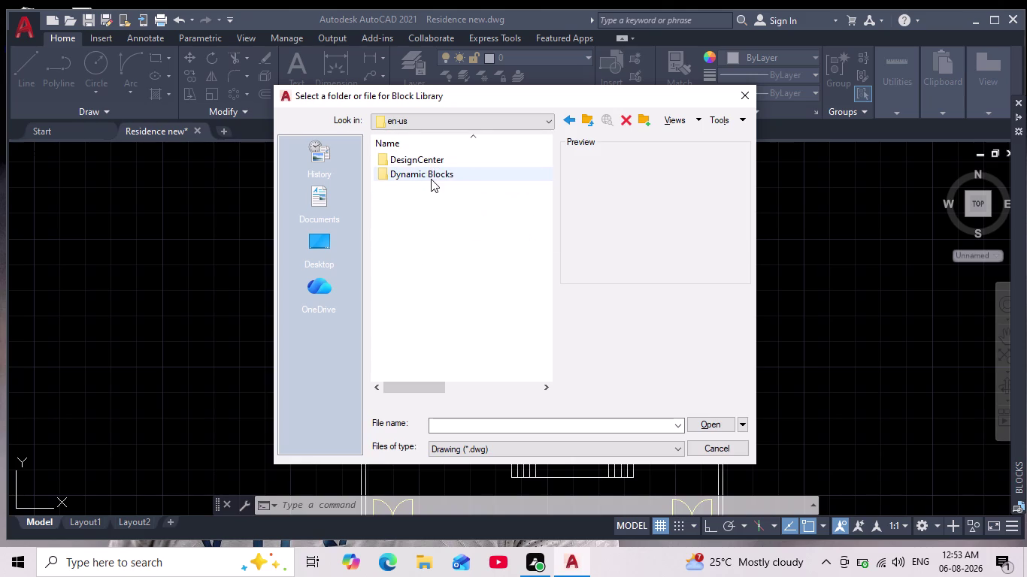
double_click(430, 177)
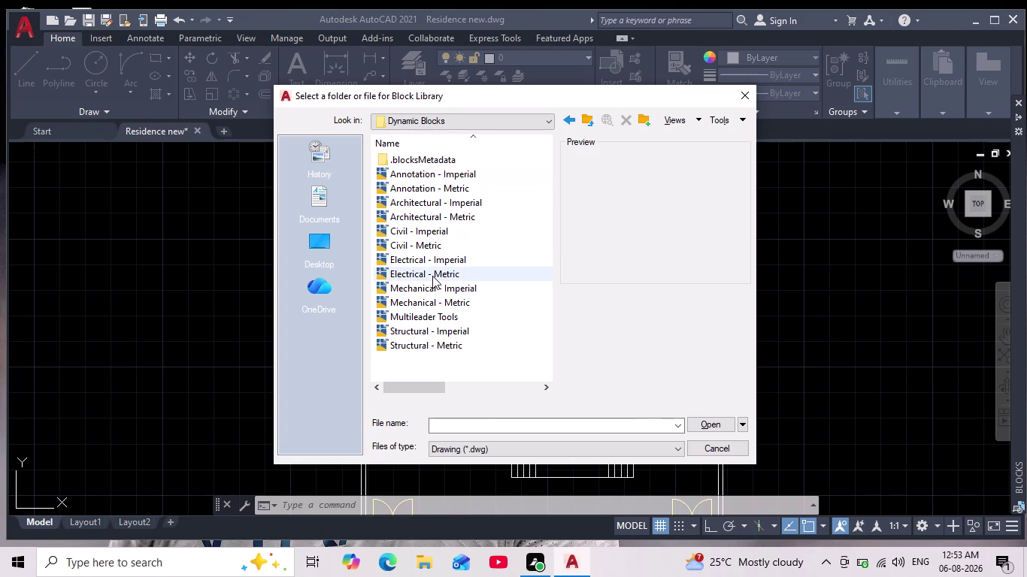
click(427, 214)
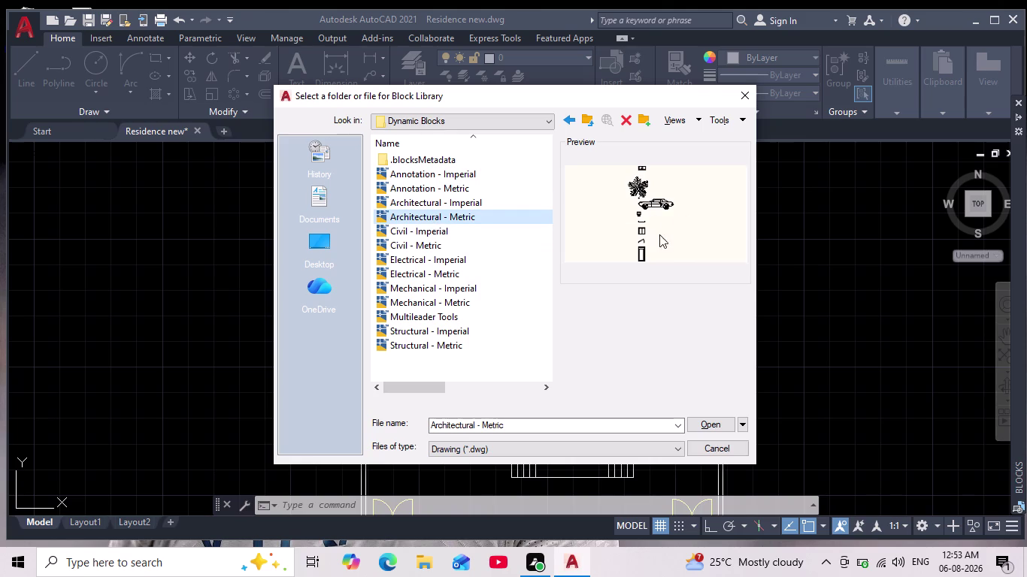
click(715, 425)
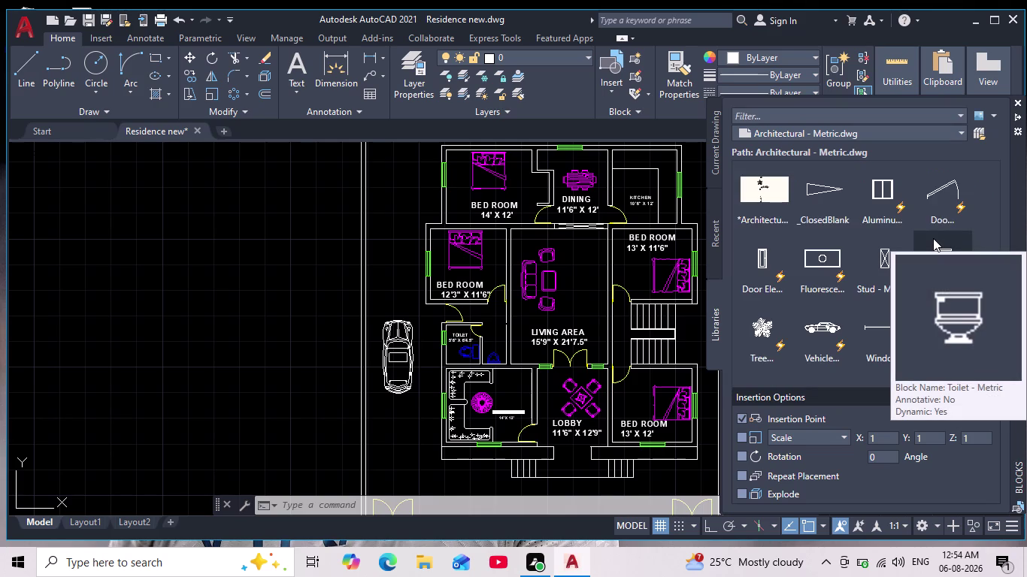
Place the Vehicle block left of the house and switch it to another vehicle style.
scroll(down, 3)
scroll(up, 3)
scroll(down, 3)
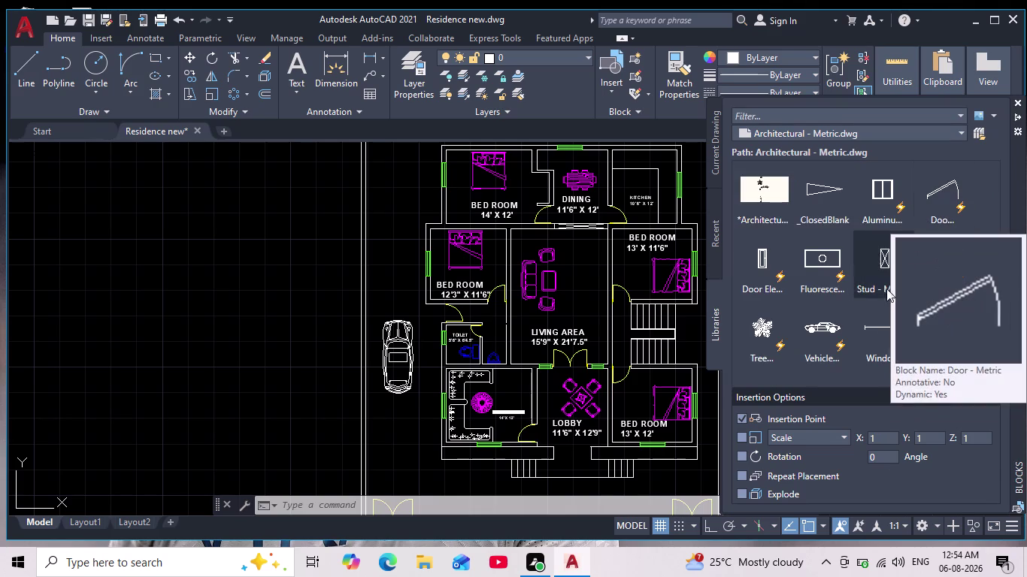
scroll(down, 3)
scroll(down, 3)
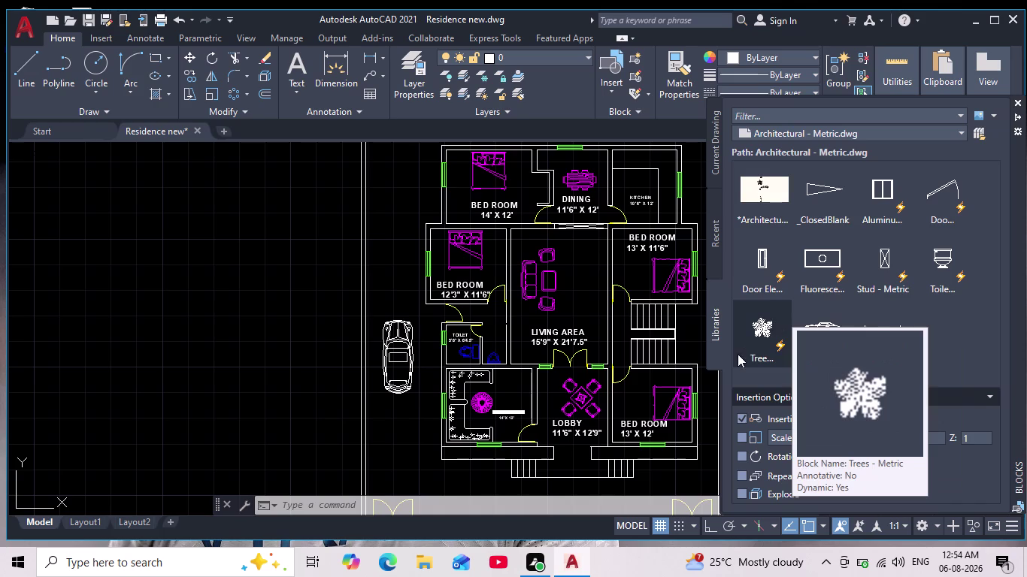
drag(824, 332, 219, 338)
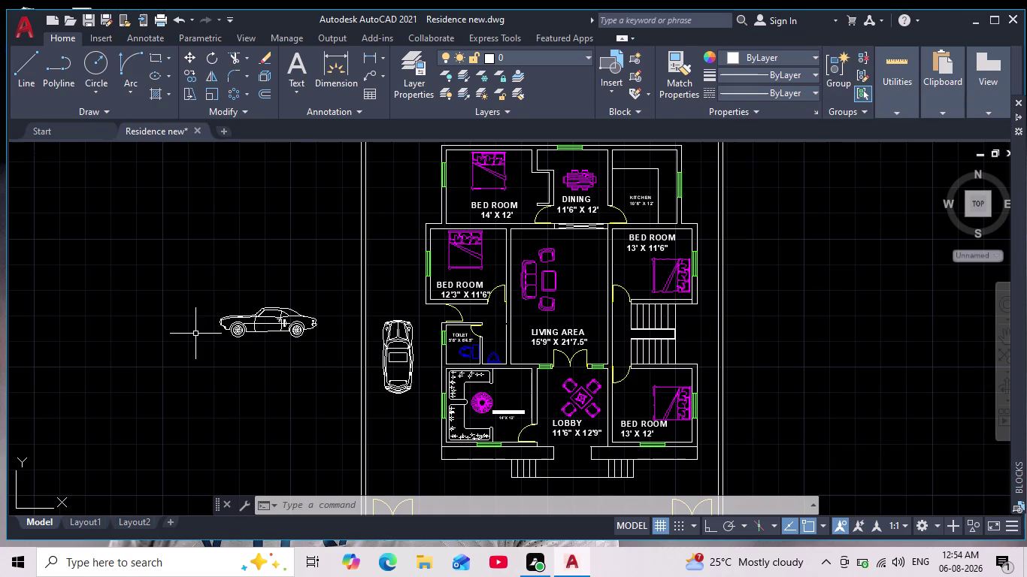
click(239, 327)
click(212, 345)
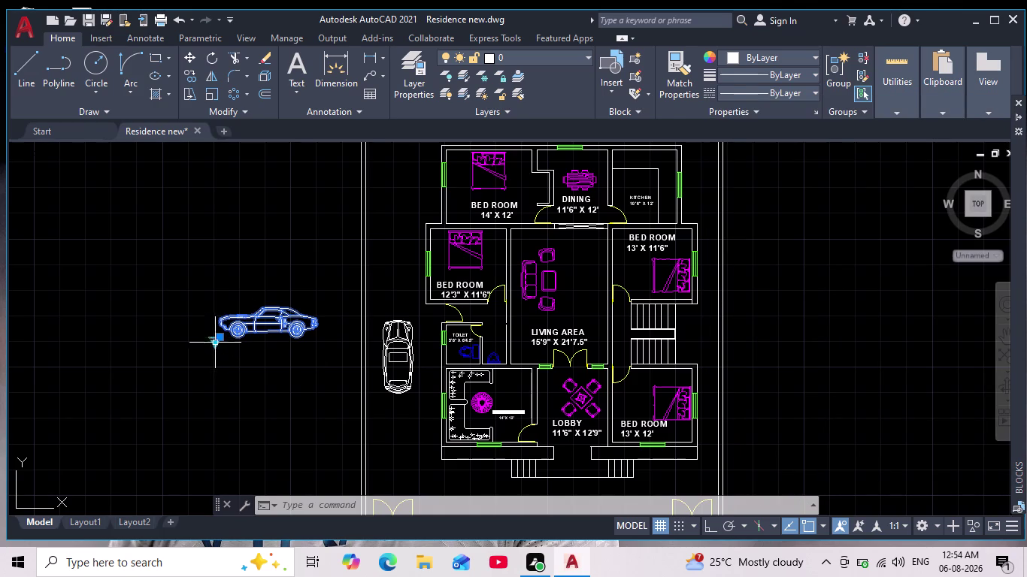
click(300, 173)
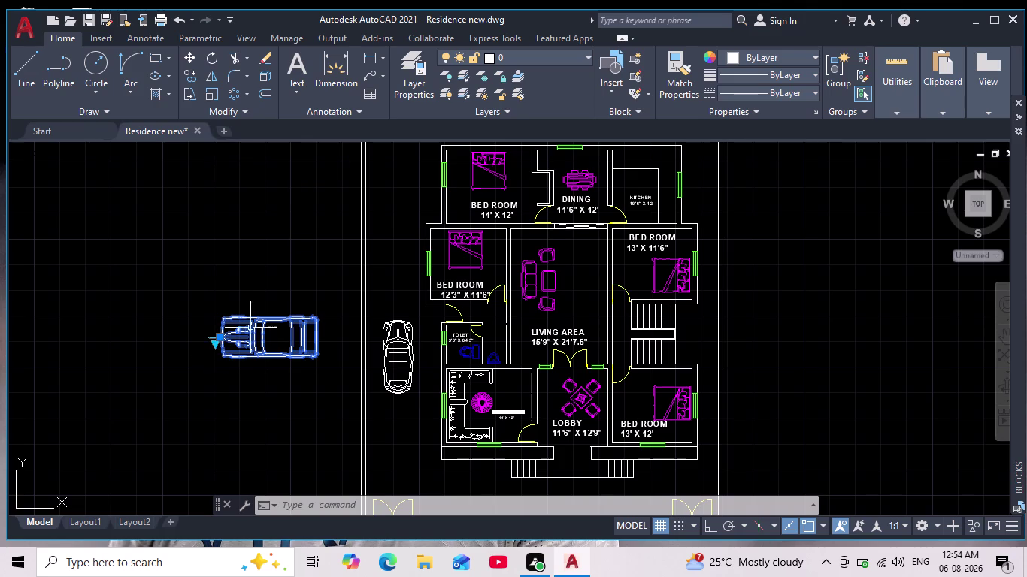
Rotate the new car with Ortho on so it points upward.
middle_drag(255, 327, 216, 317)
scroll(down, 3)
scroll(up, 3)
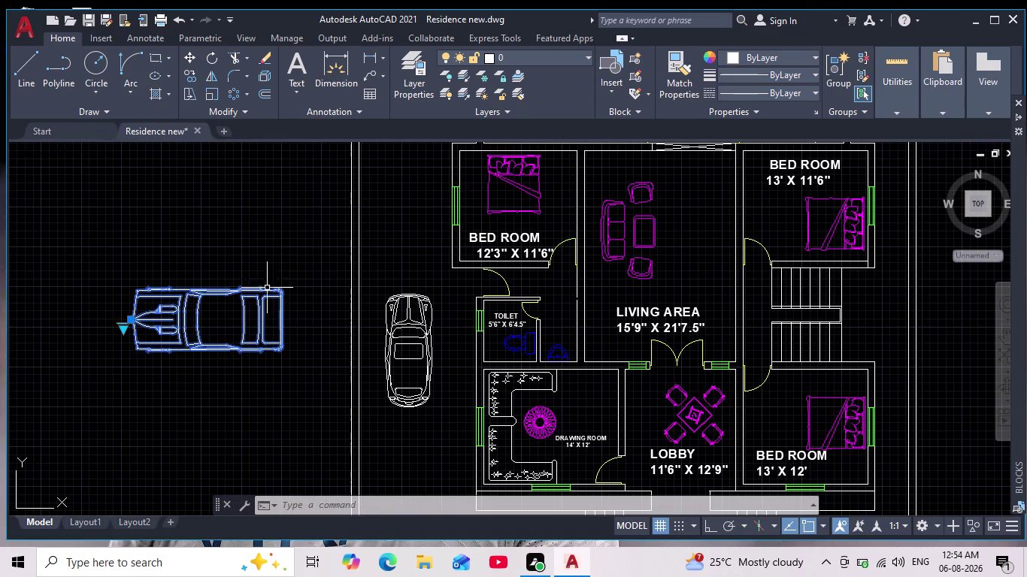
click(310, 236)
click(112, 412)
key(Escape)
drag(322, 236, 317, 253)
click(59, 400)
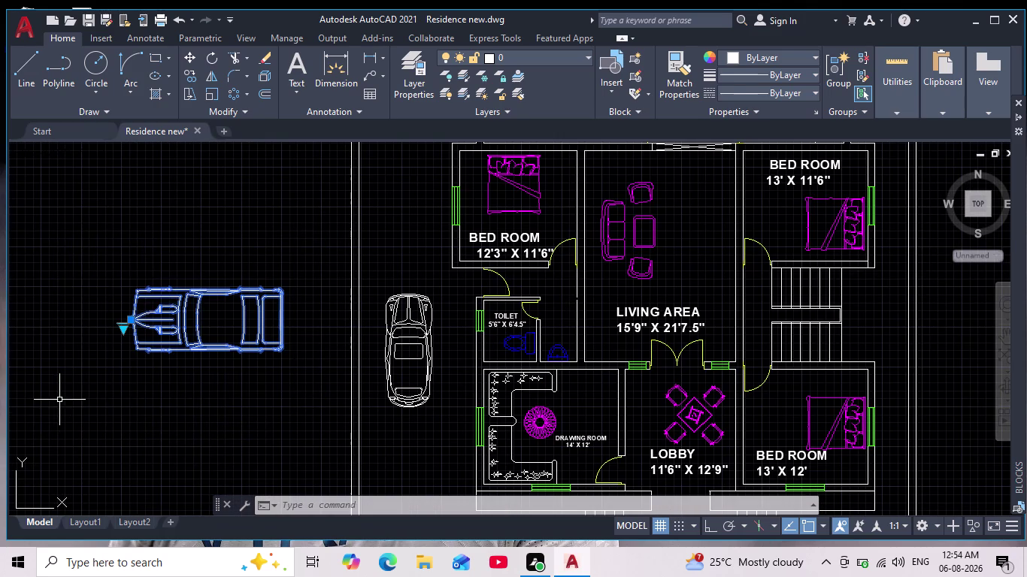
click(214, 53)
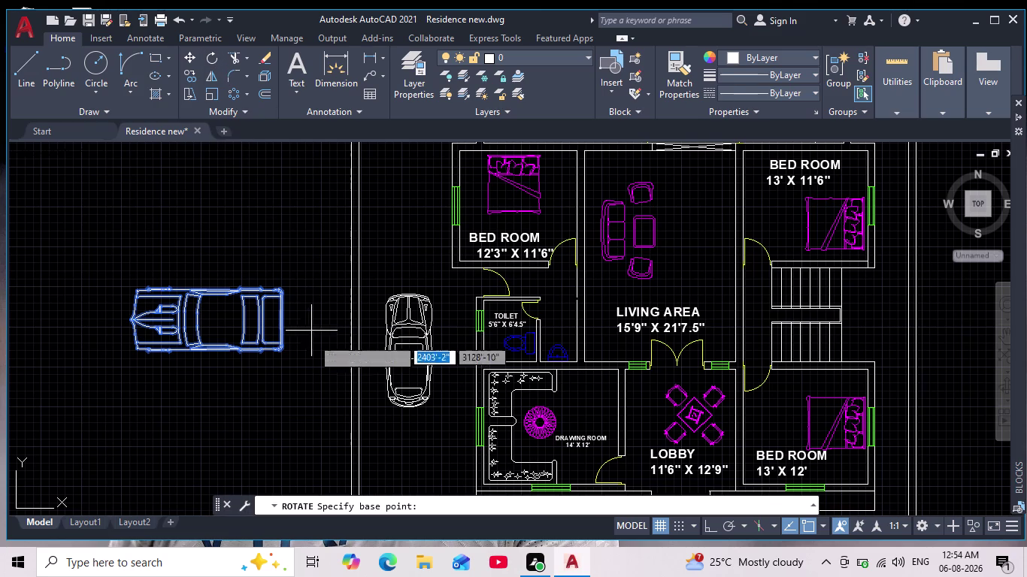
click(287, 369)
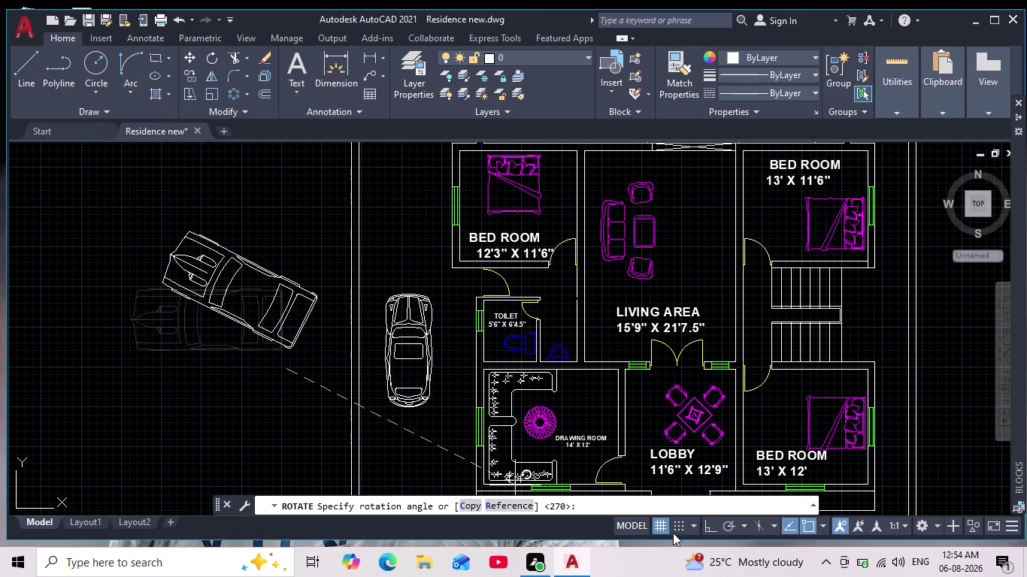
click(704, 525)
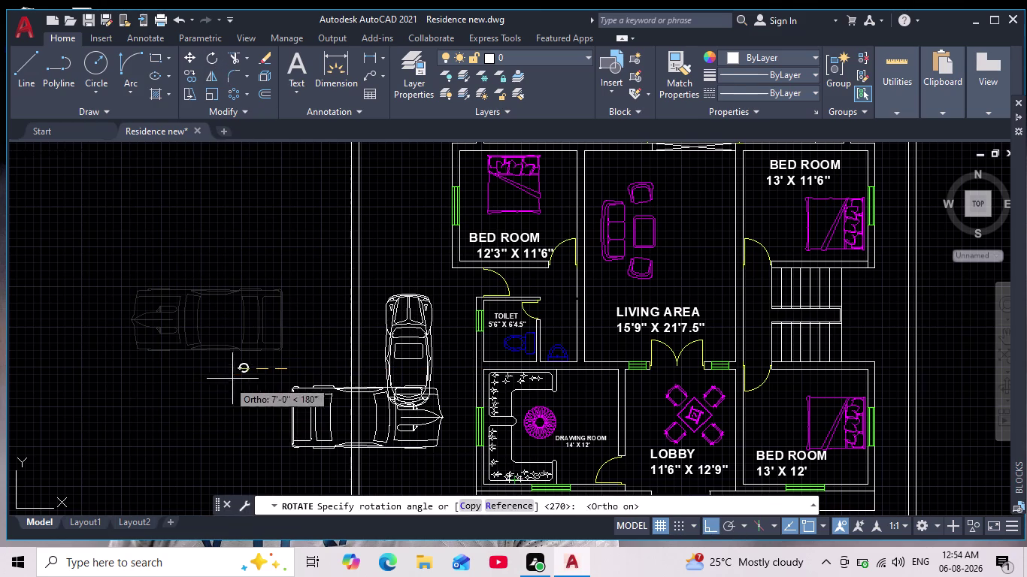
click(279, 436)
click(307, 352)
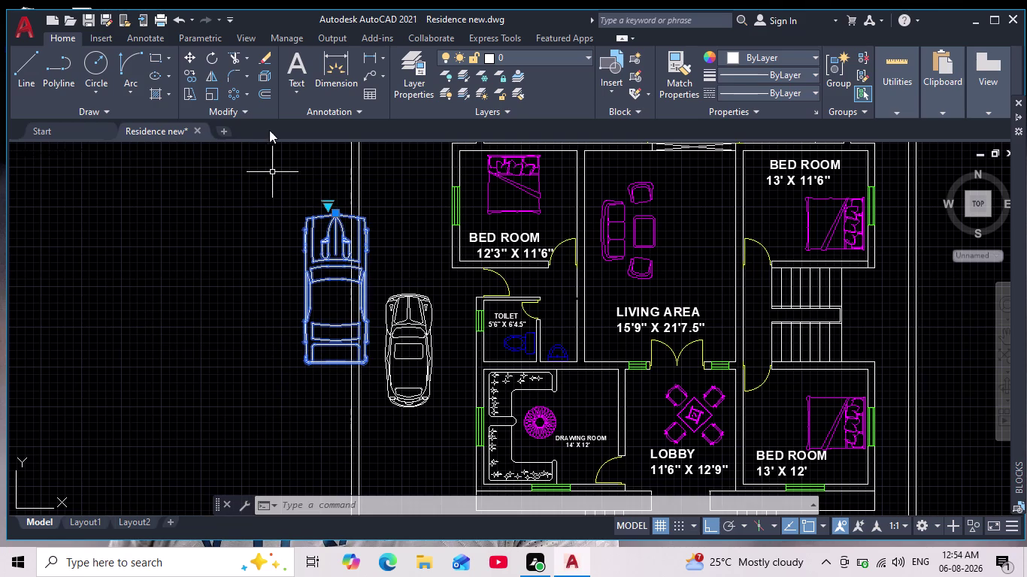
Move the upright car, with Ortho off, down beside the front gates.
click(187, 59)
click(351, 306)
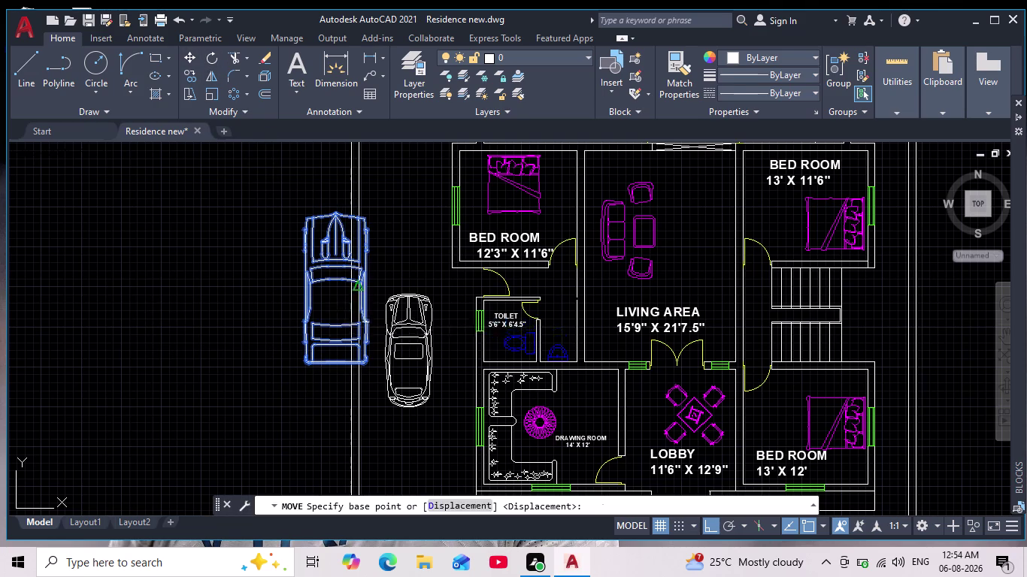
middle_drag(428, 400, 378, 217)
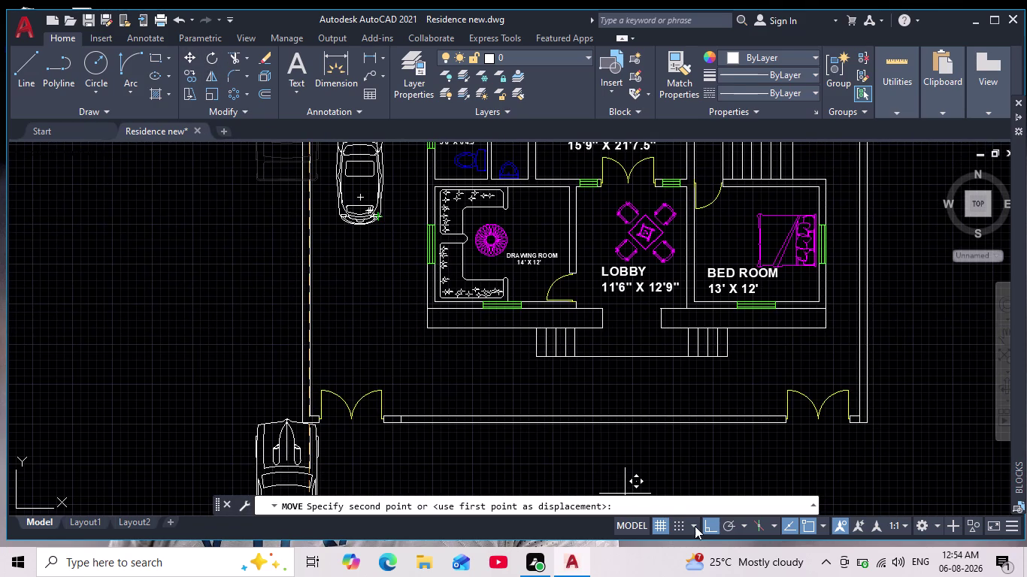
click(710, 524)
scroll(up, 3)
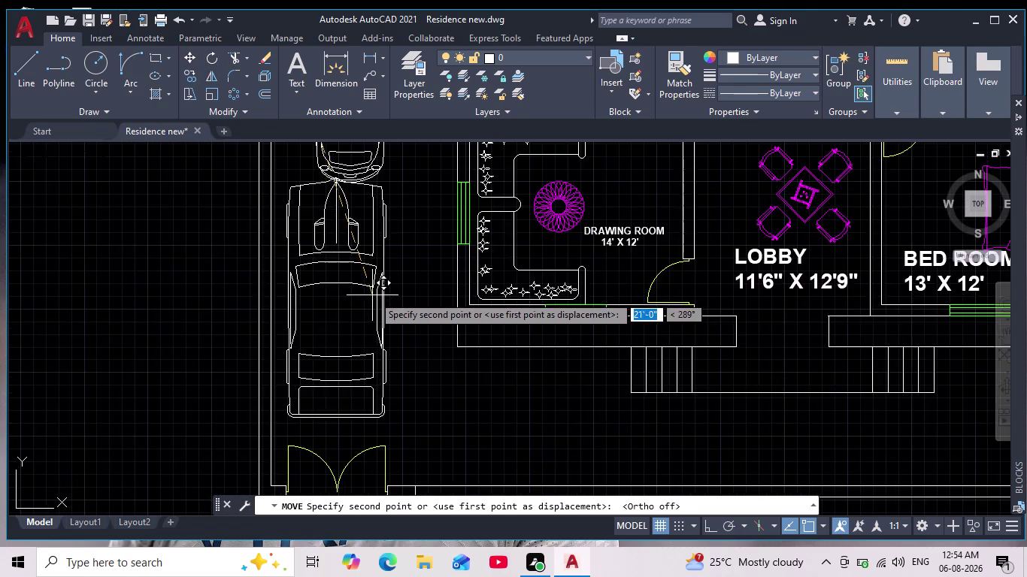
scroll(down, 3)
scroll(up, 3)
click(379, 302)
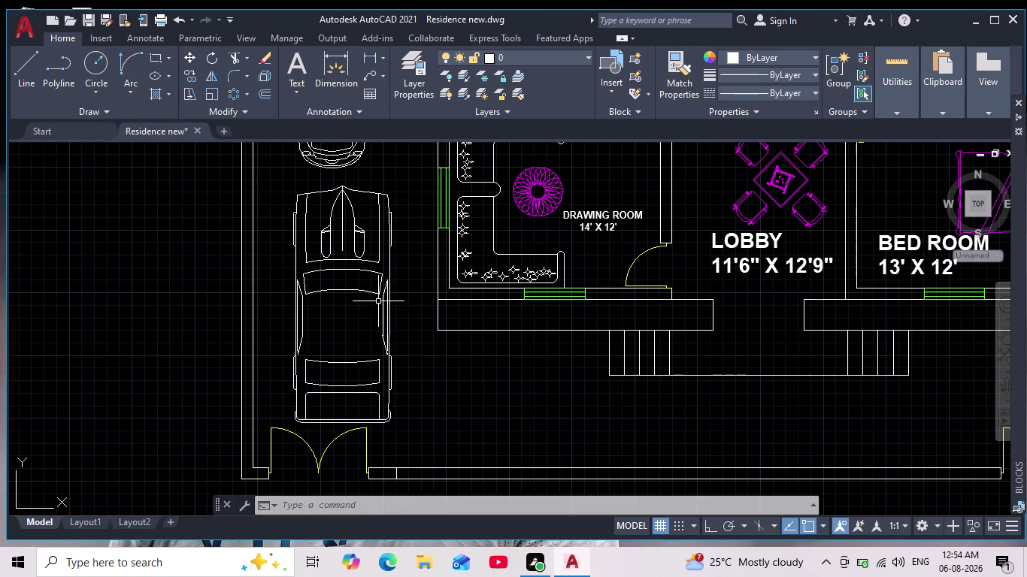
Scale the moved car from a base point to fit its parking spot.
drag(362, 287, 354, 281)
click(236, 312)
key(Escape)
click(364, 276)
click(302, 291)
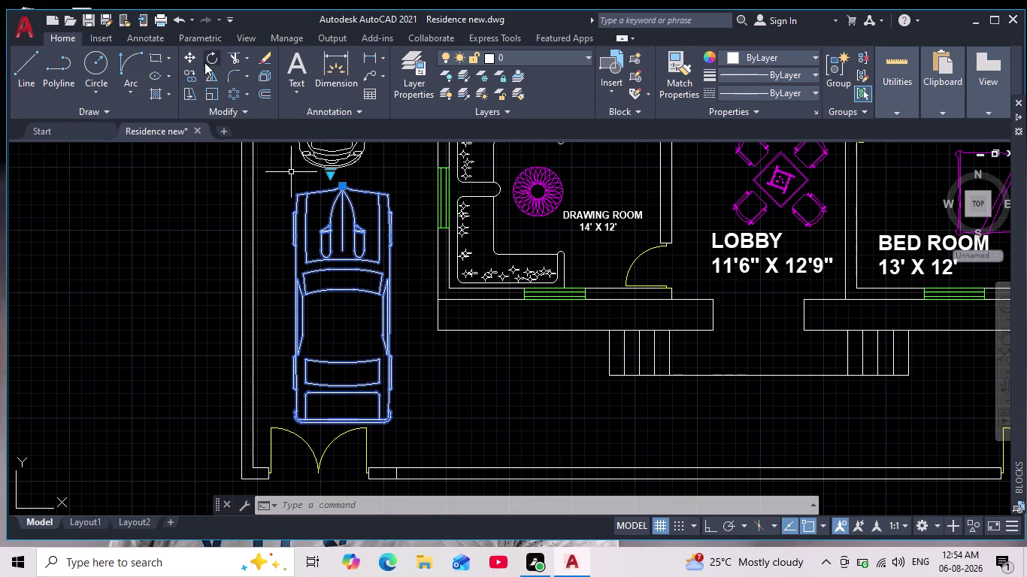
click(212, 93)
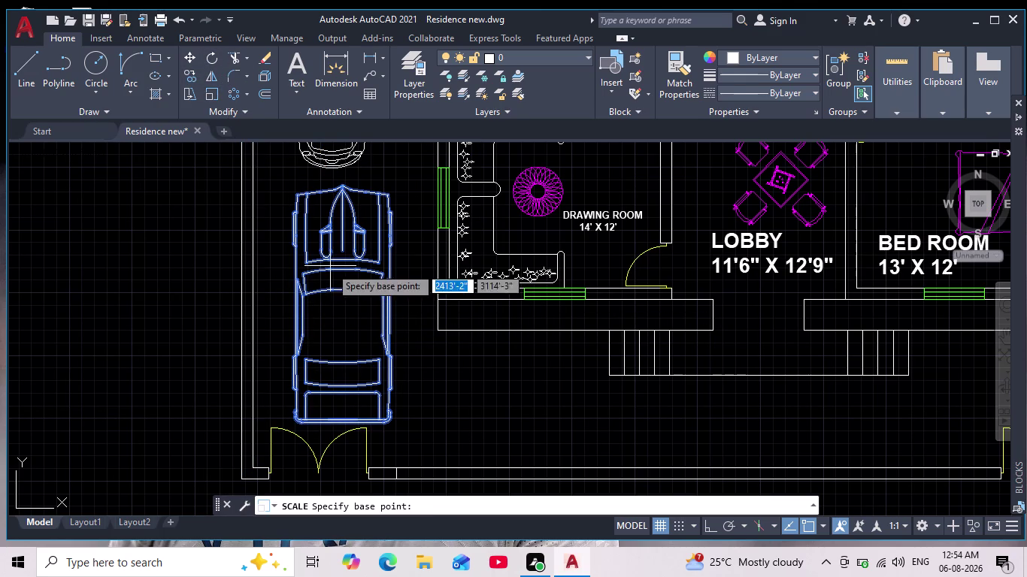
click(338, 307)
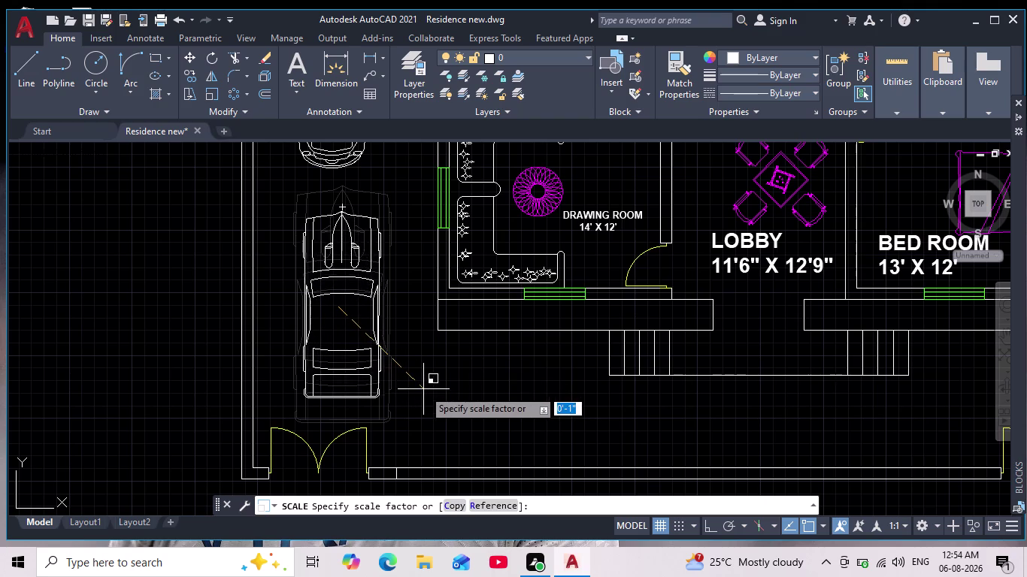
click(426, 392)
scroll(down, 3)
scroll(up, 3)
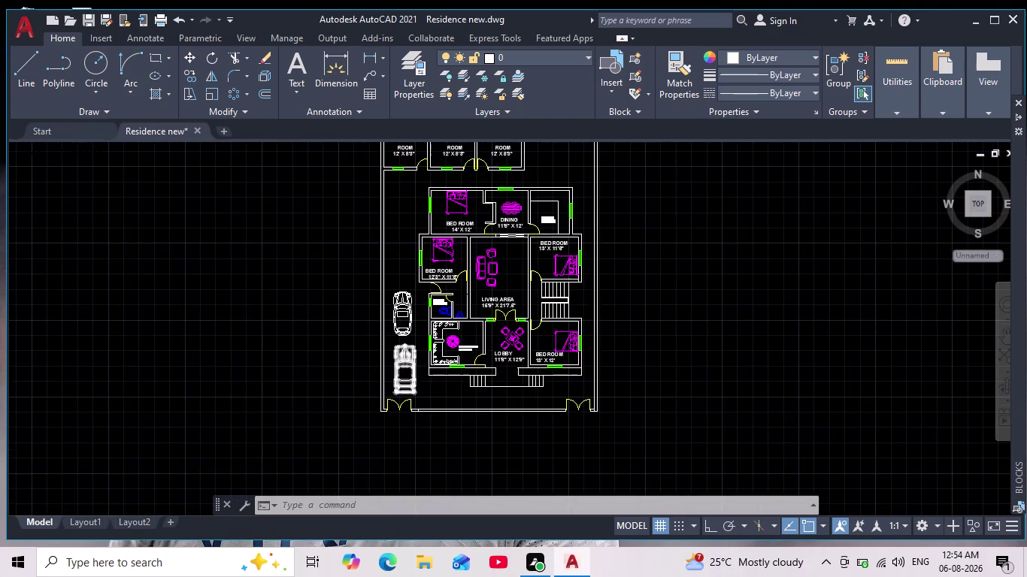
Move the upper car further up beside the house.
middle_drag(396, 372, 407, 287)
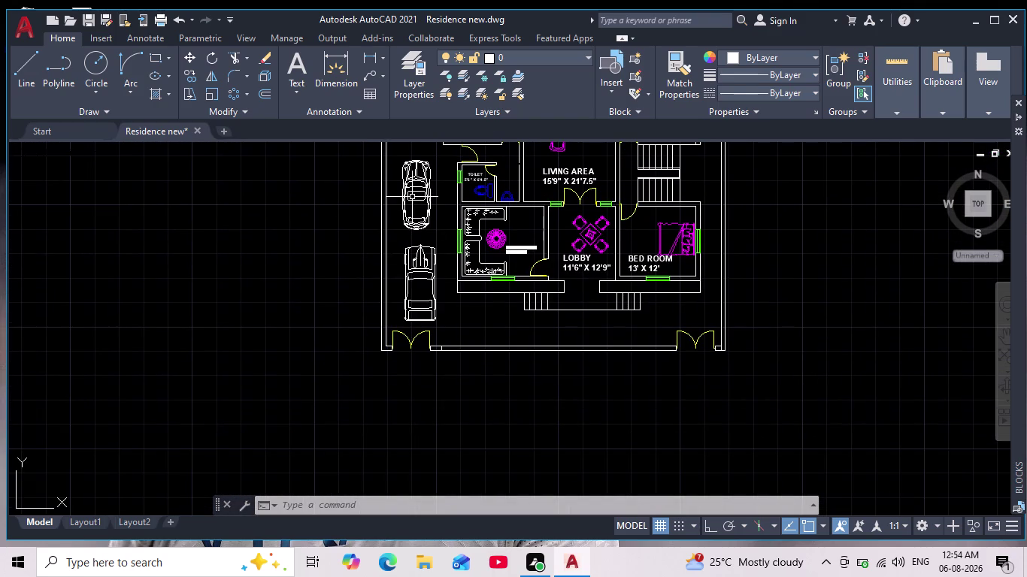
middle_drag(430, 244, 430, 337)
click(414, 280)
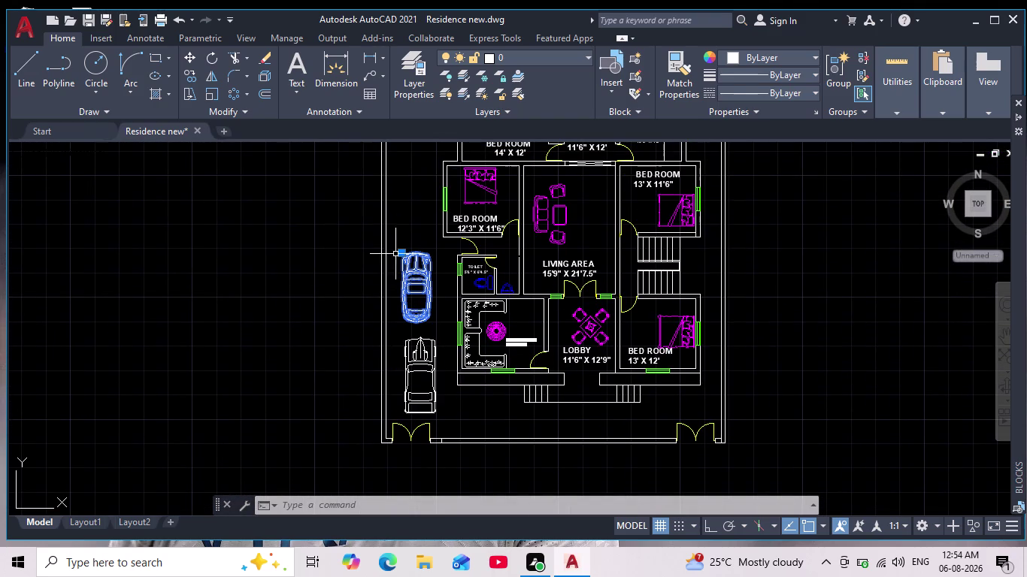
click(193, 54)
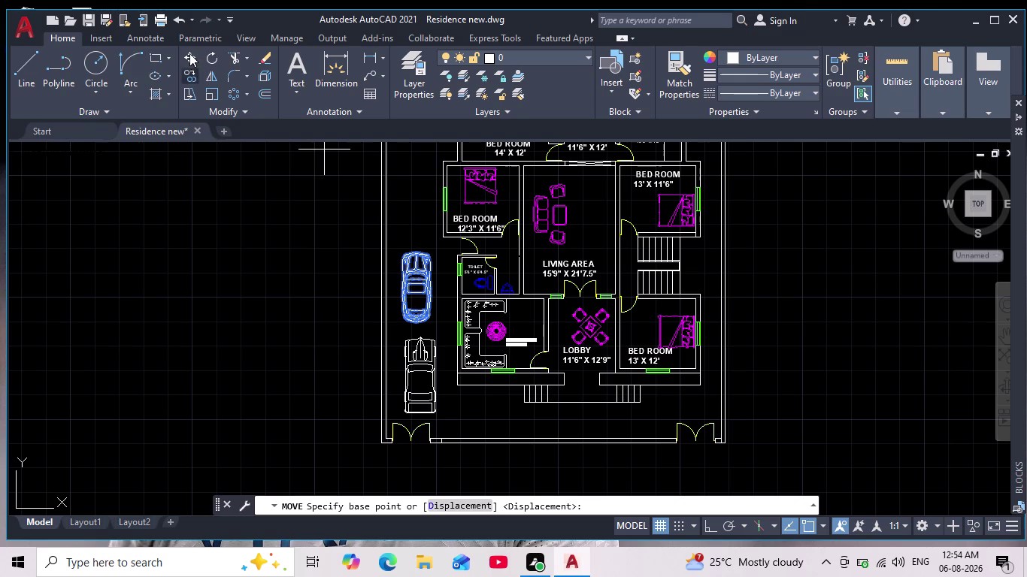
click(189, 53)
key(Escape)
click(422, 279)
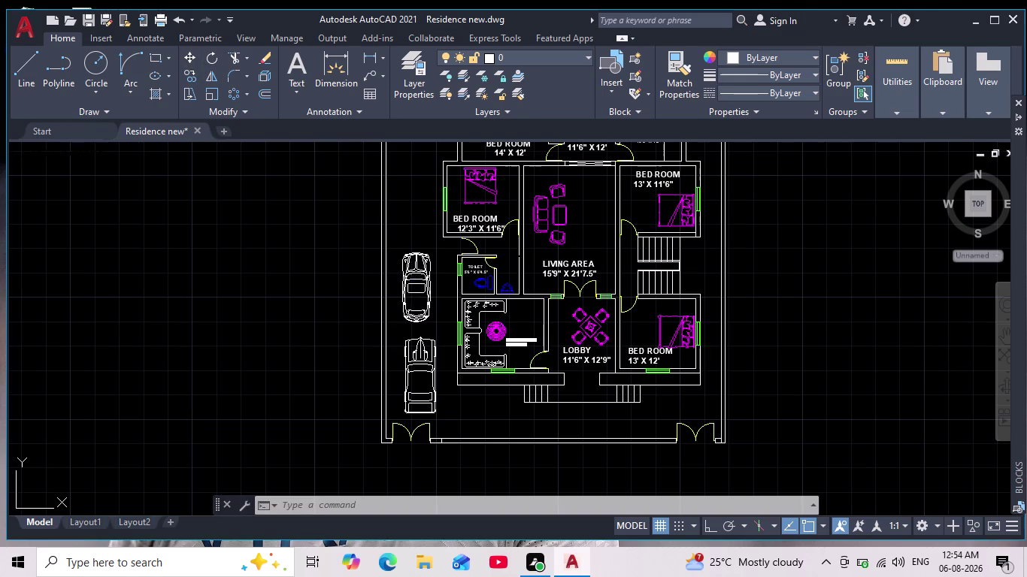
click(187, 60)
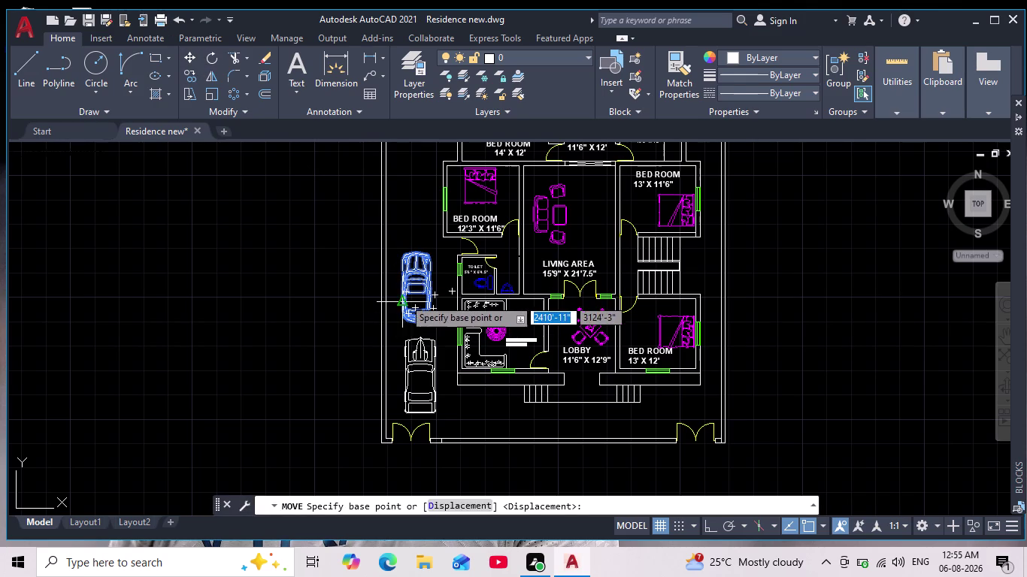
click(408, 297)
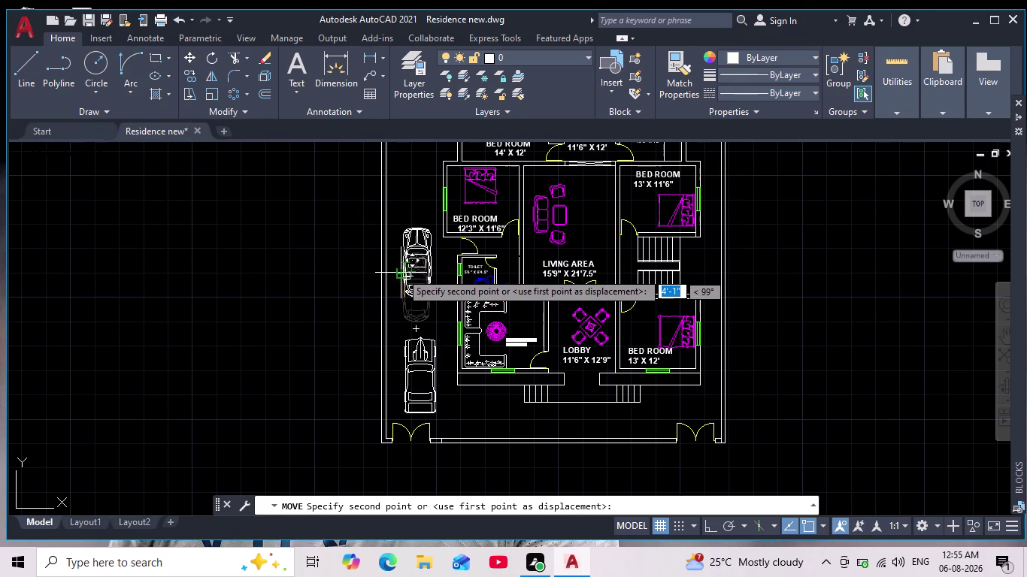
click(411, 266)
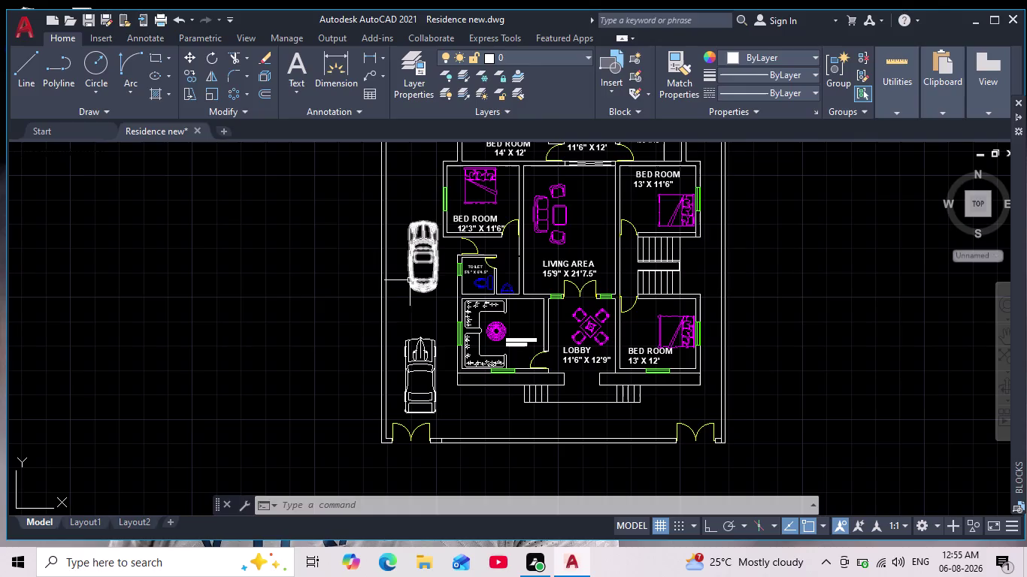
Reposition the upper car again beside the bedroom wall.
click(427, 256)
click(402, 244)
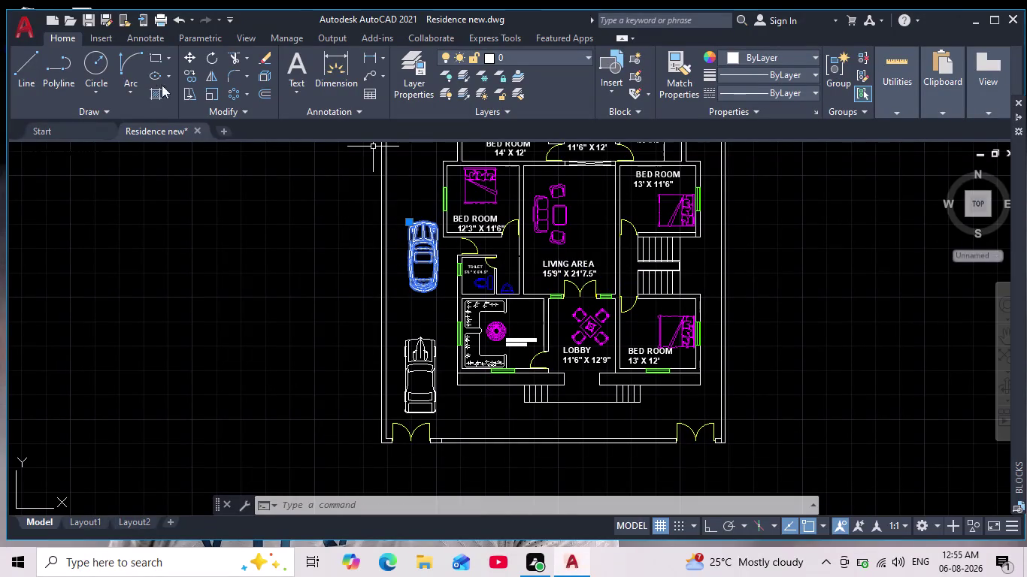
click(191, 59)
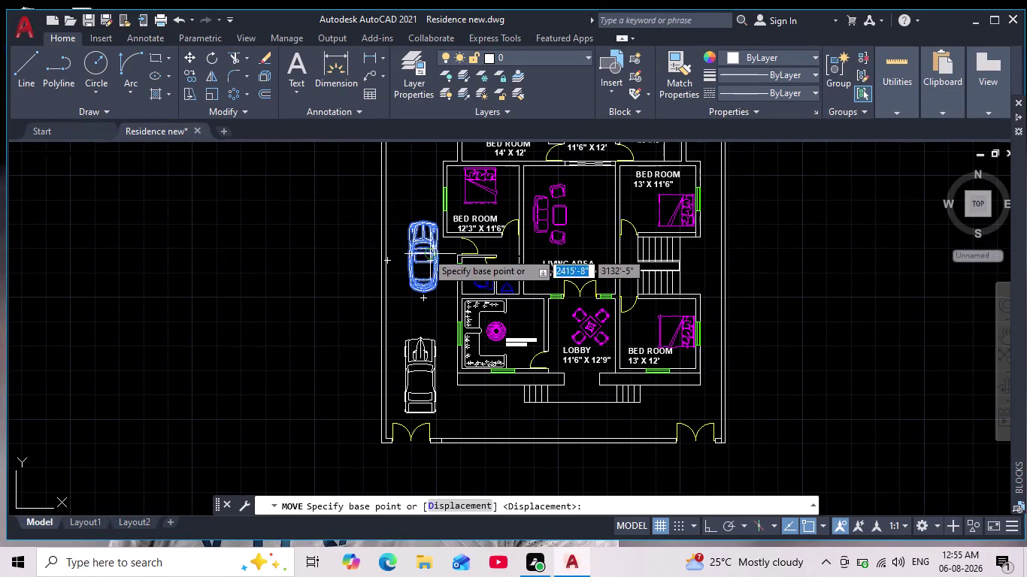
click(427, 252)
scroll(up, 3)
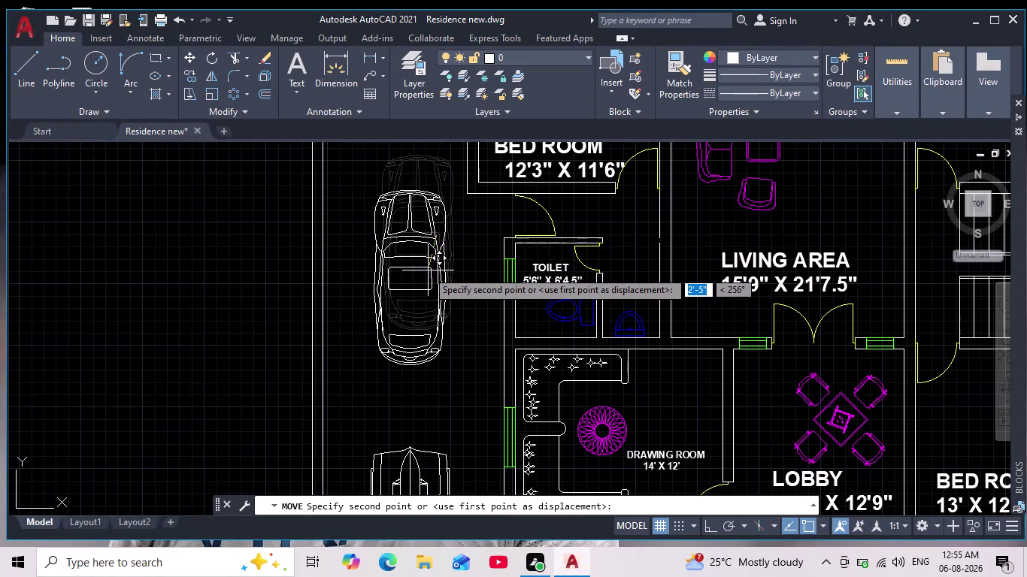
click(427, 262)
scroll(down, 3)
middle_drag(429, 338, 434, 271)
click(432, 310)
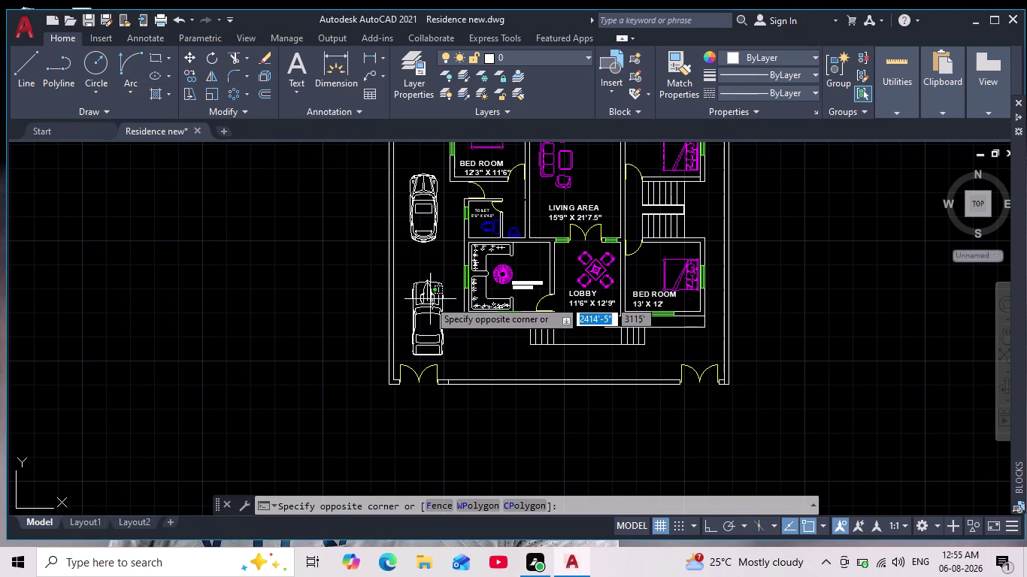
Move the lower car into place just below the upper car.
click(423, 305)
click(190, 62)
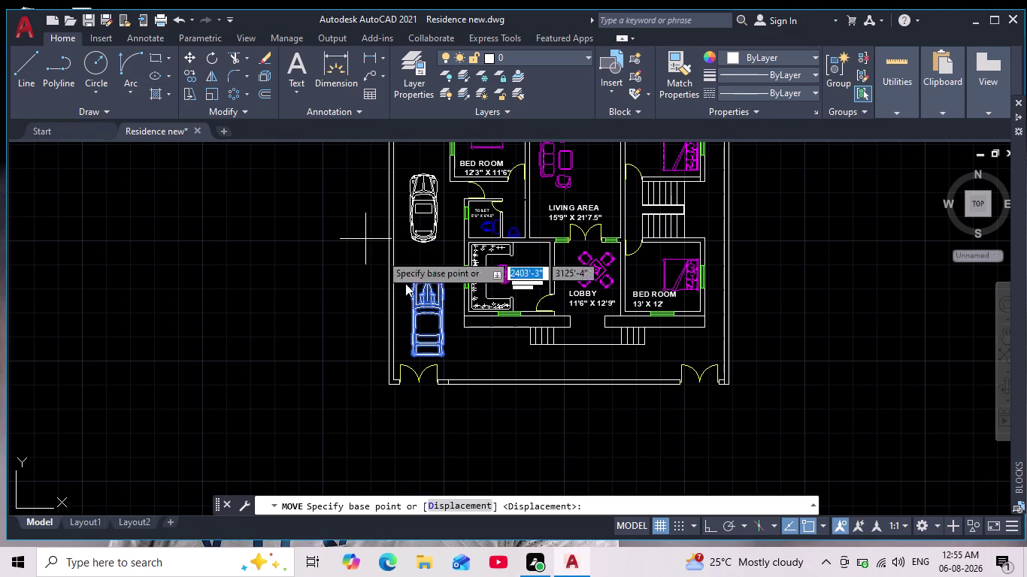
click(430, 317)
scroll(up, 3)
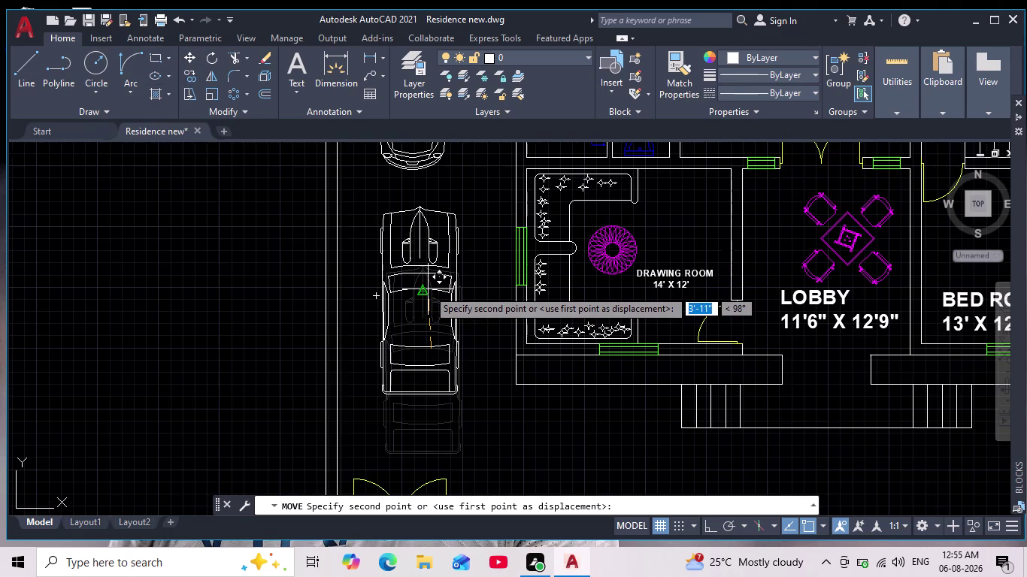
click(427, 289)
scroll(down, 3)
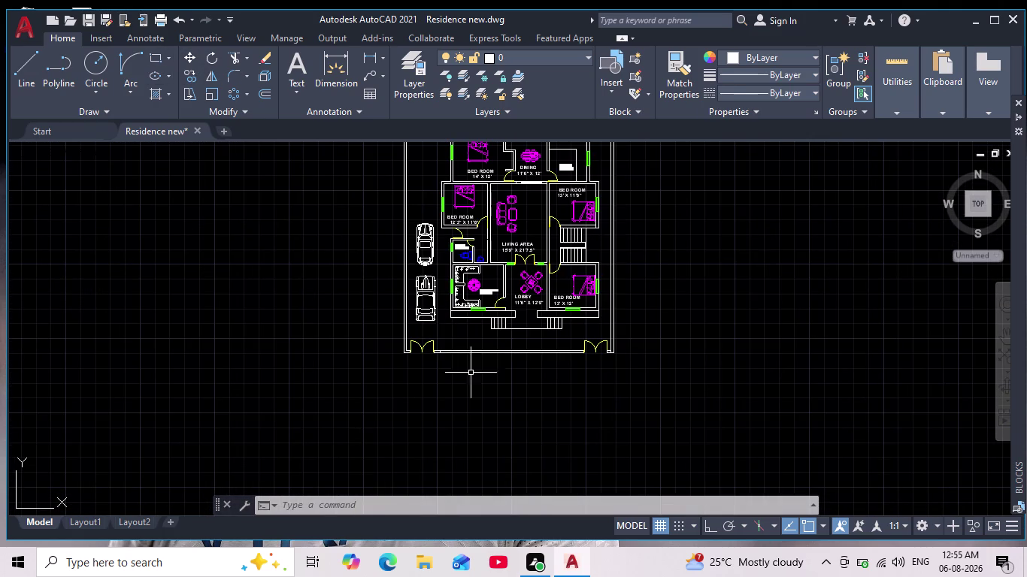
End the move, frame the whole floor plan, and quick-save the Residence drawing.
key(Escape)
key(Escape)
scroll(down, 3)
middle_drag(481, 392, 481, 402)
scroll(up, 3)
middle_drag(493, 359, 493, 366)
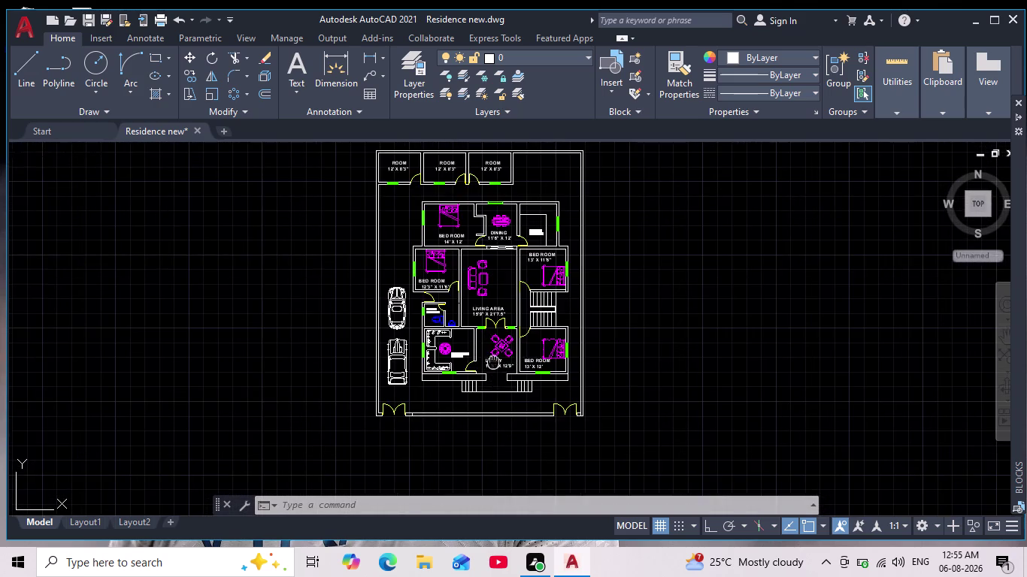
middle_drag(493, 366, 476, 405)
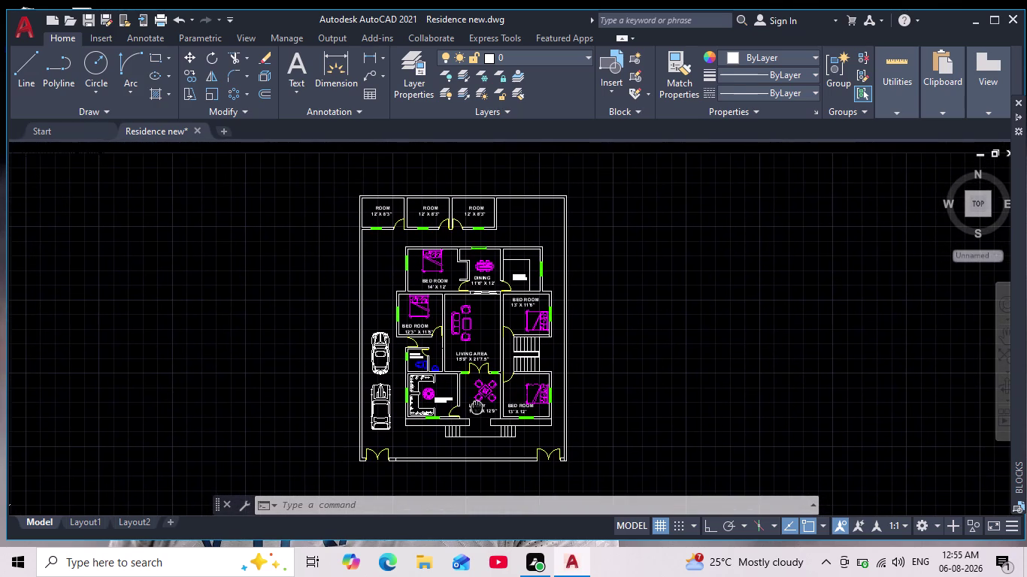
middle_drag(476, 406, 476, 406)
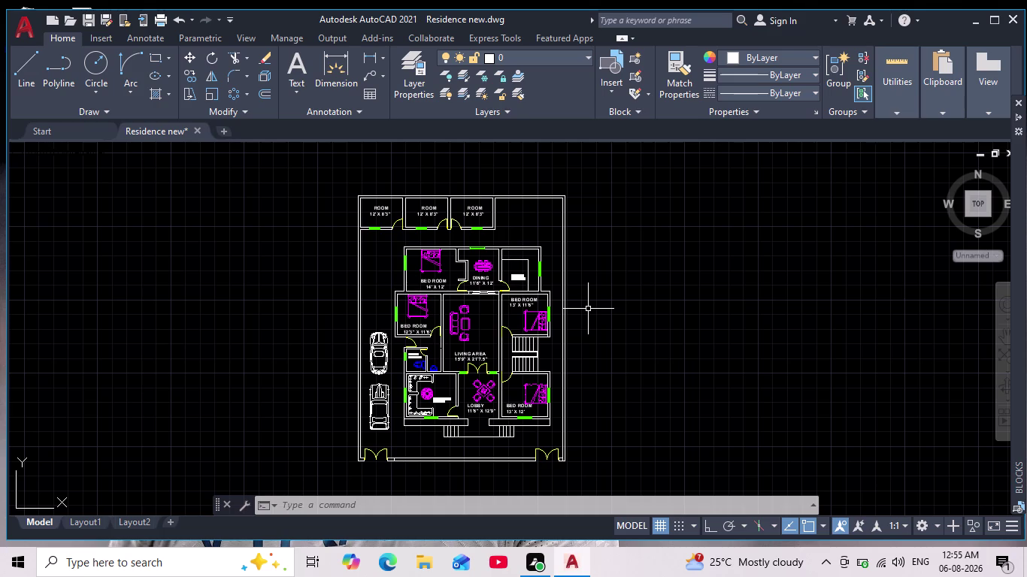
key(ctrl+s)
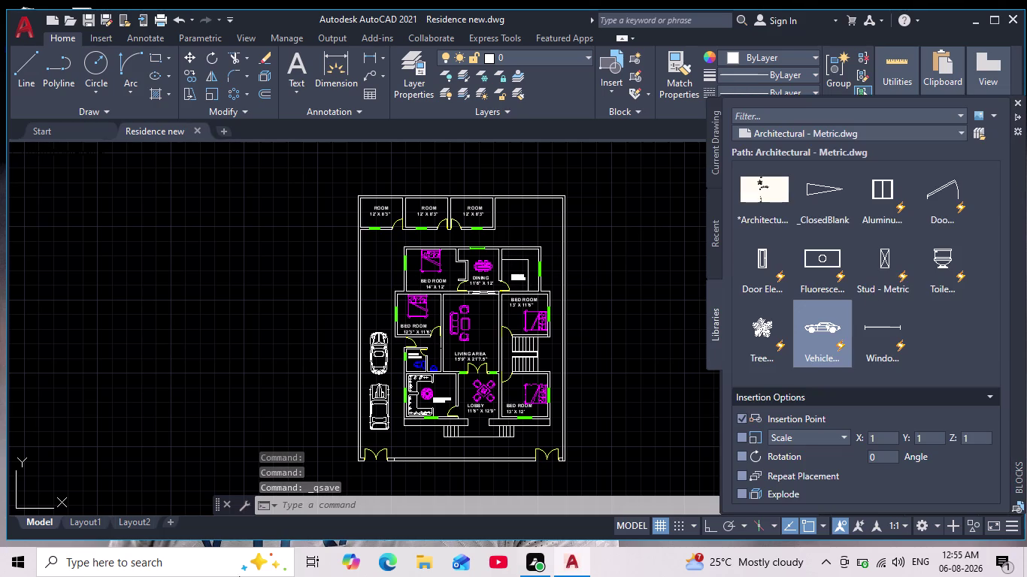
scroll(down, 3)
scroll(up, 3)
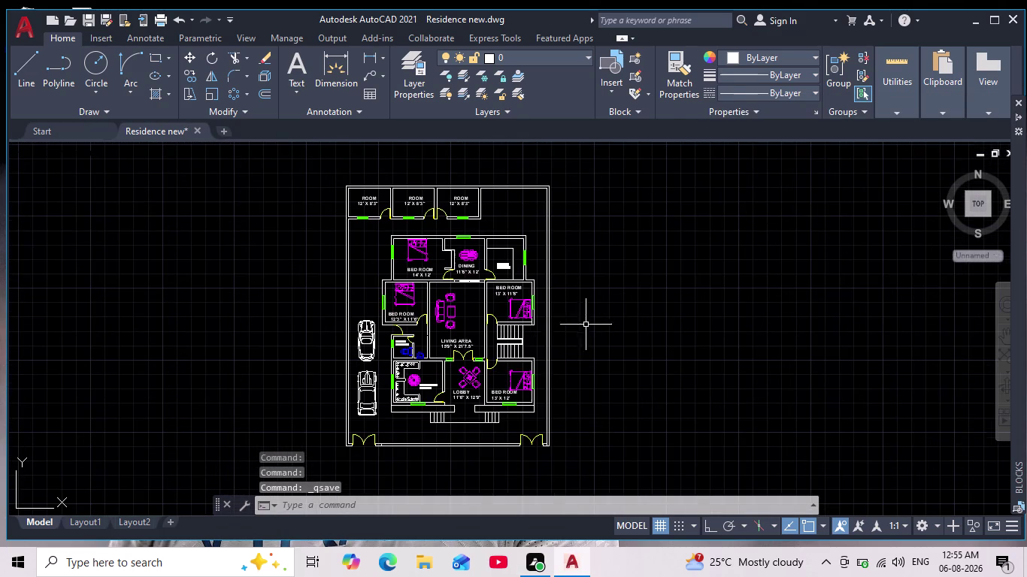
middle_click(555, 374)
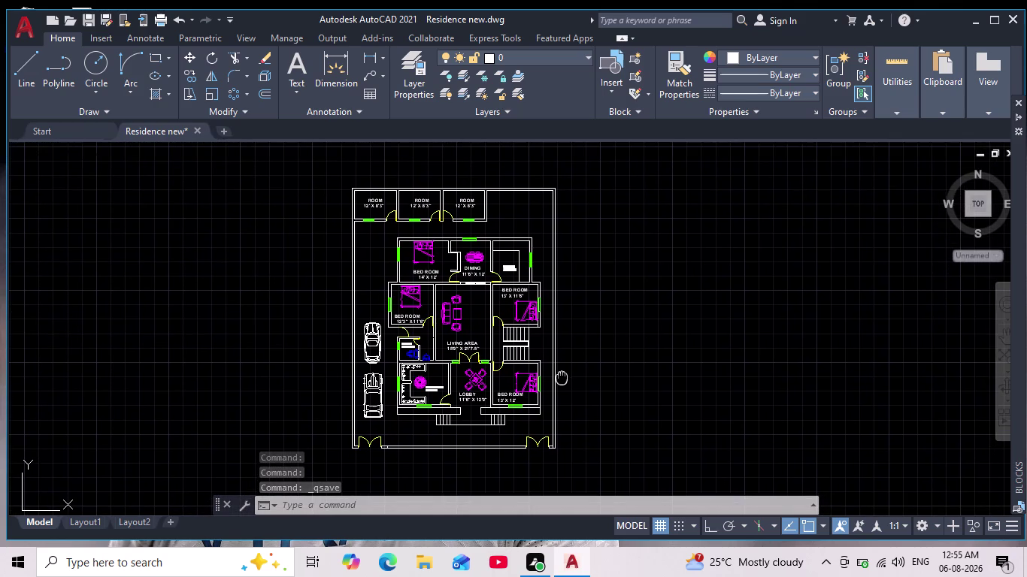